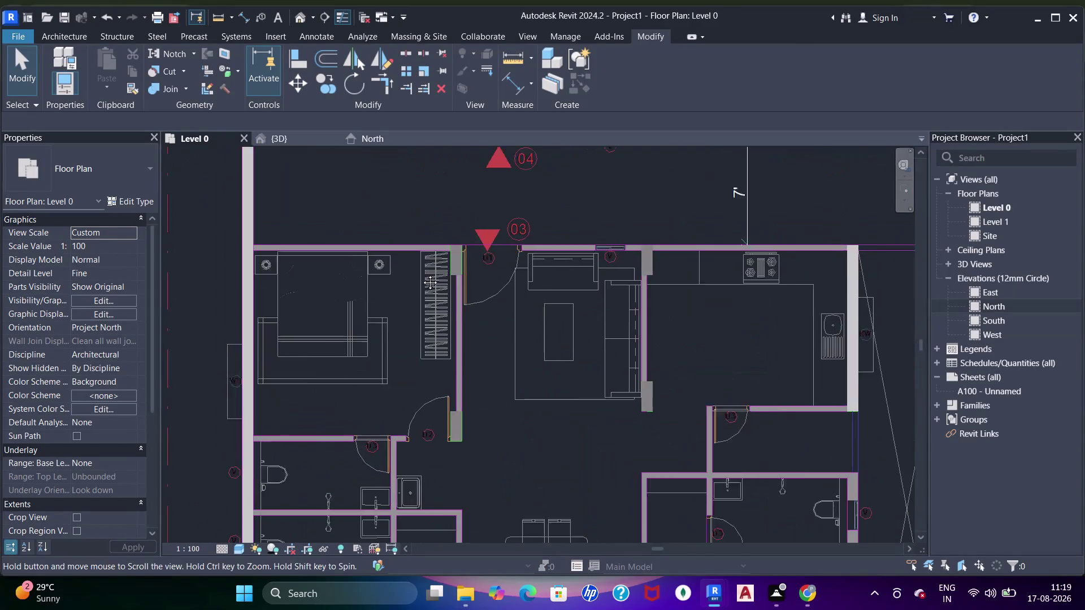
Choose to save the project now from the 'Project Not Saved Recently' reminder.
key(w)
key(a)
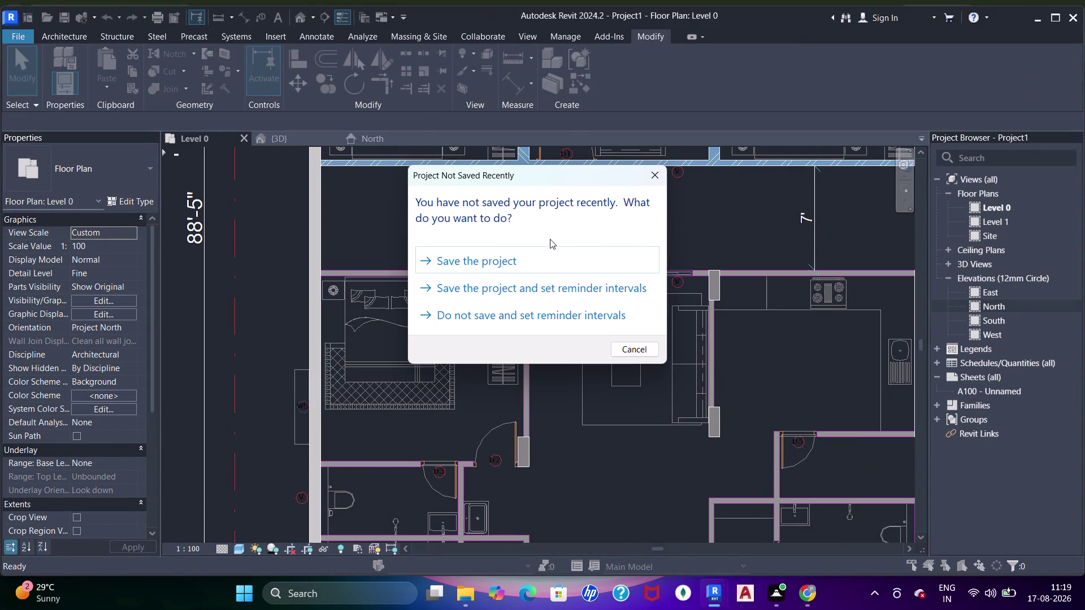
click(505, 254)
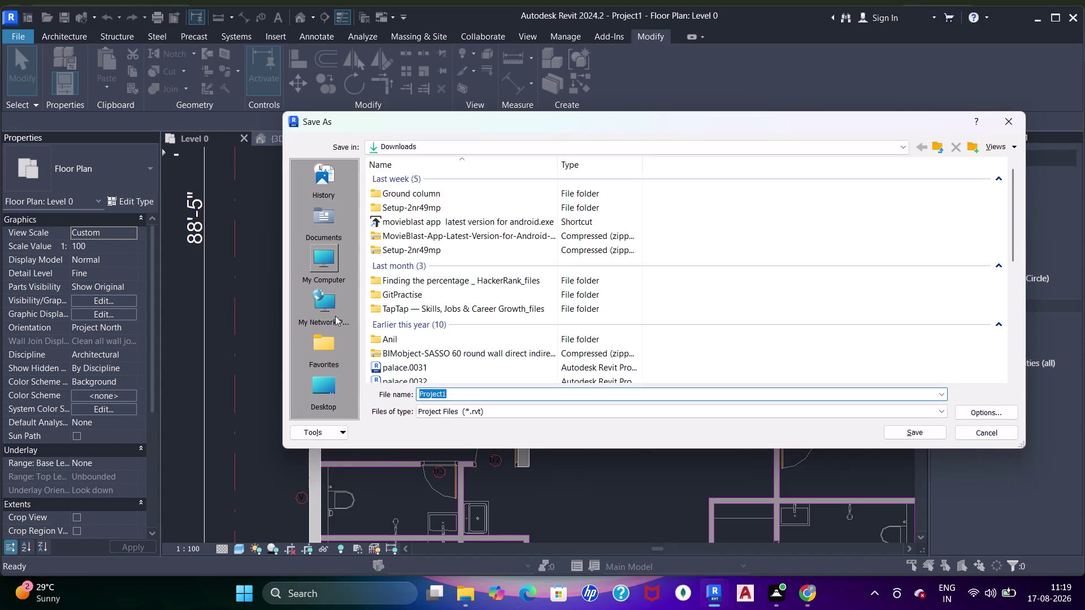
In Save As, browse from the Desktop into the personal cloud storage folder.
scroll(down, 3)
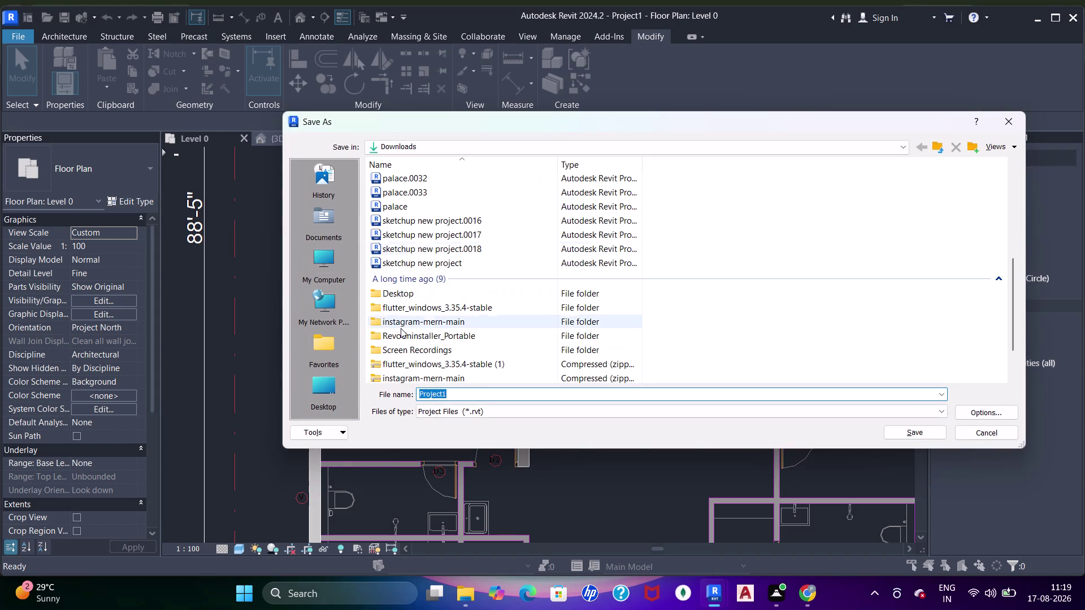
scroll(down, 3)
scroll(up, 3)
scroll(up, 3)
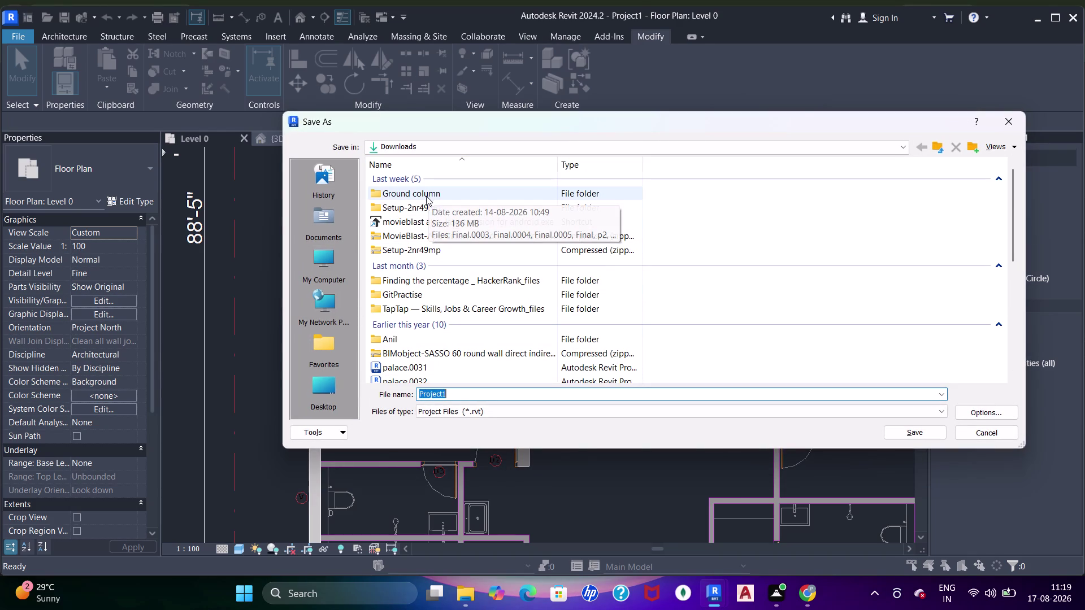
drag(326, 399, 332, 392)
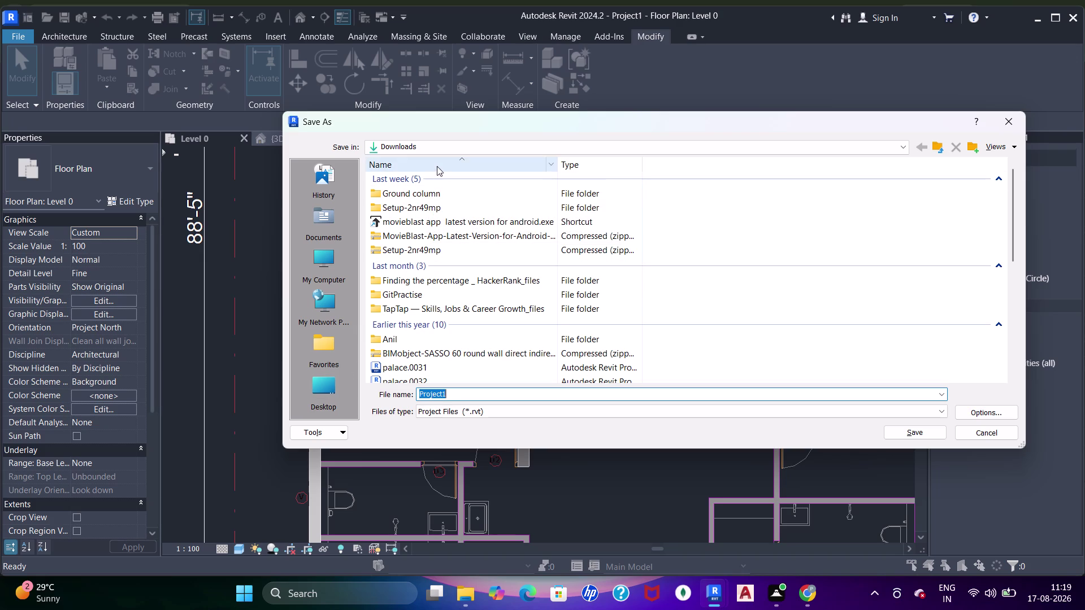
click(318, 390)
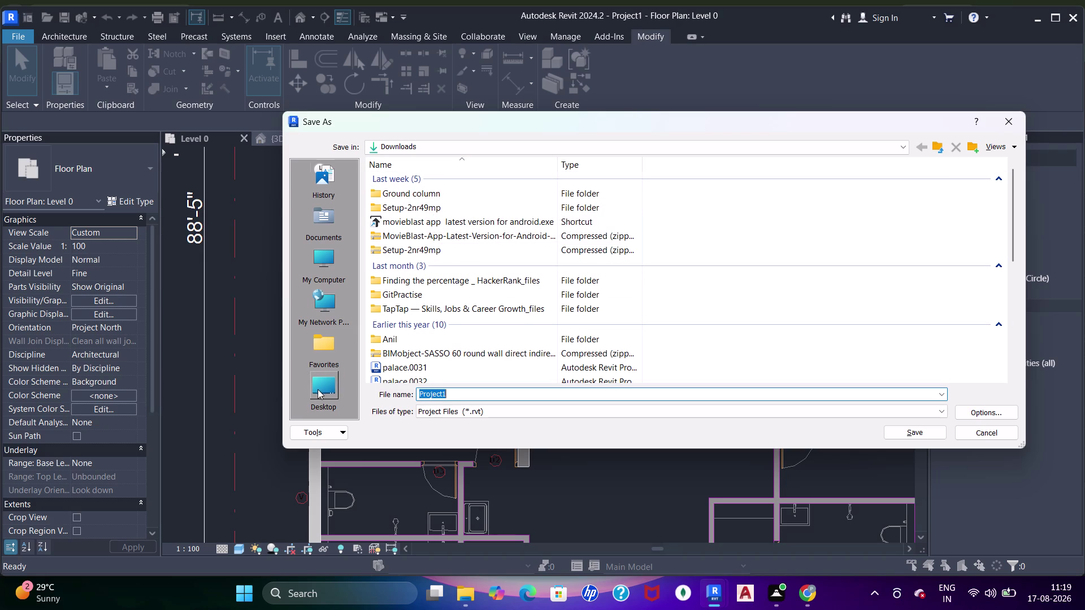
scroll(down, 3)
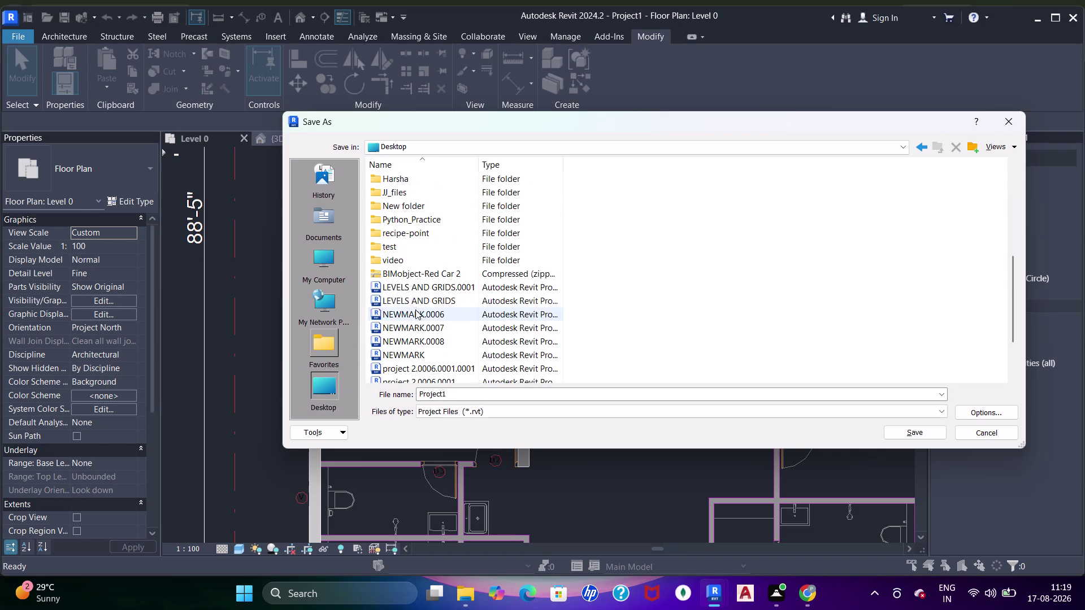
scroll(up, 3)
click(414, 219)
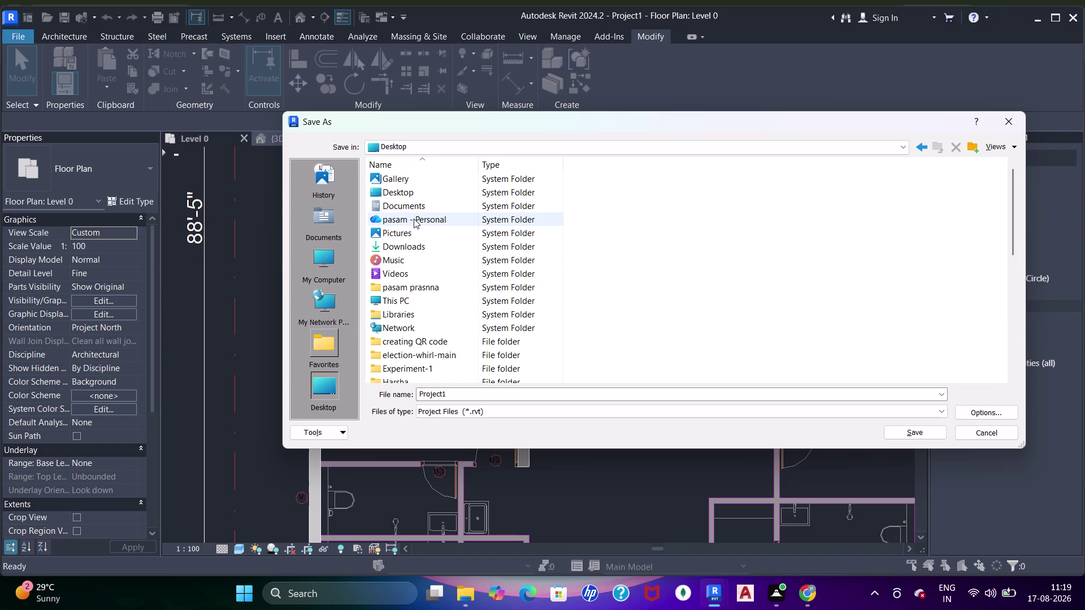
click(414, 220)
double_click(455, 221)
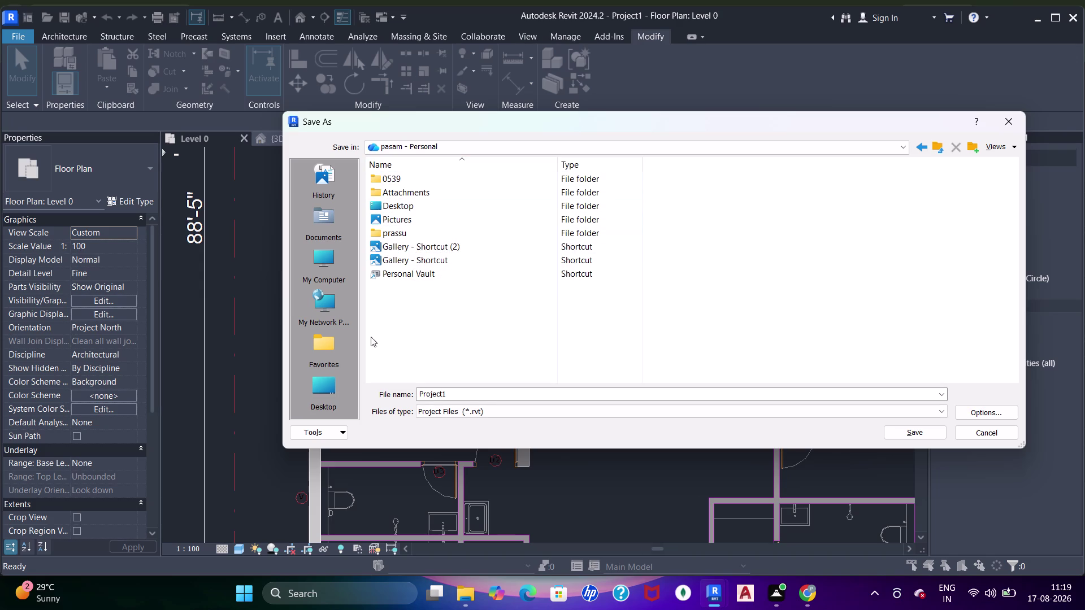
Check the Downloads and Documents folders, then return to the Desktop.
click(928, 150)
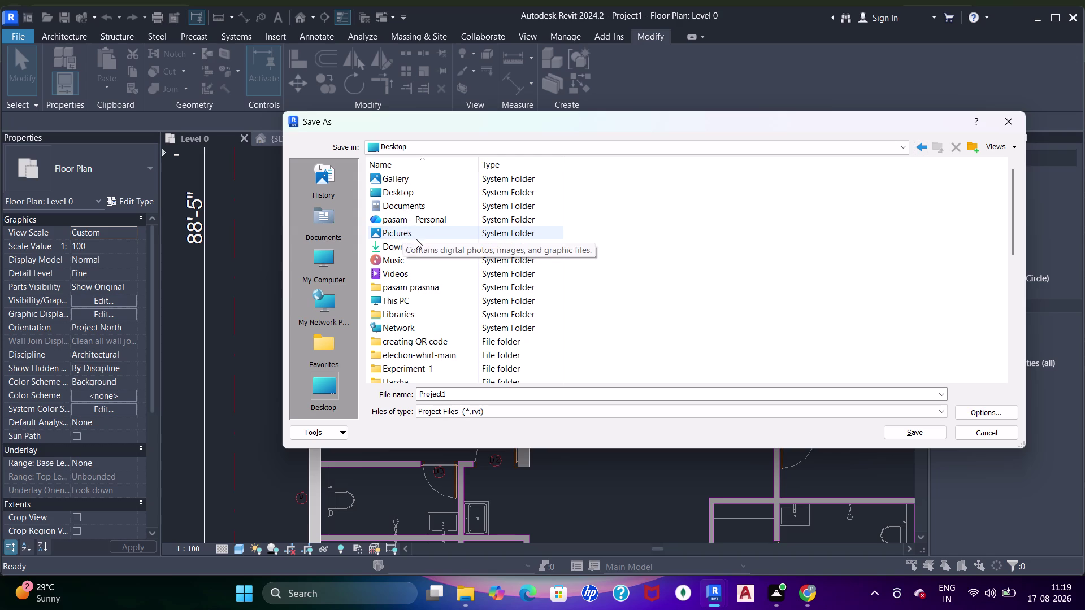
double_click(392, 250)
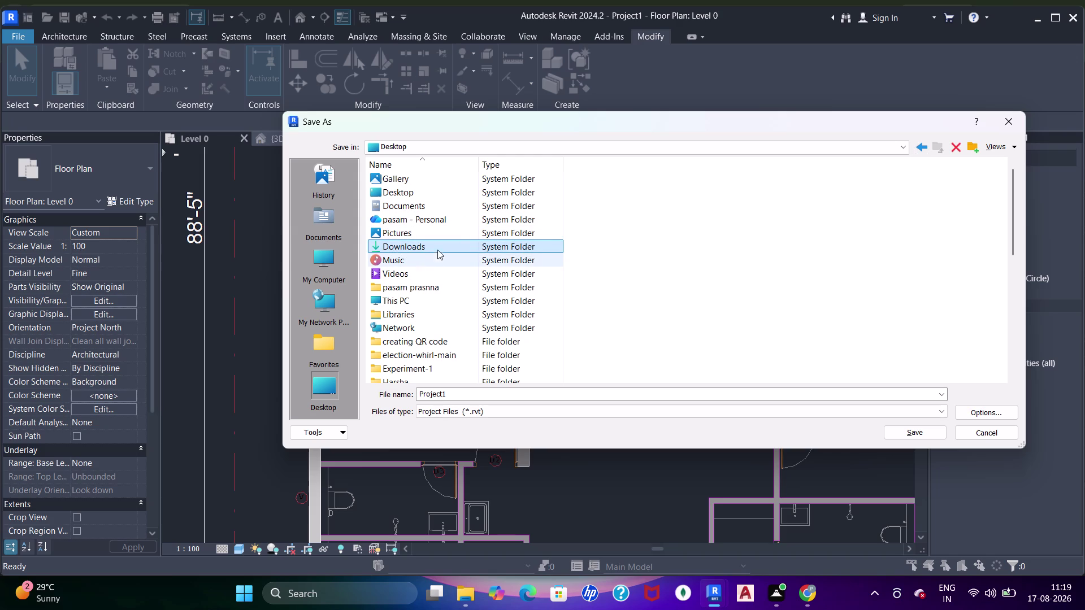
double_click(437, 247)
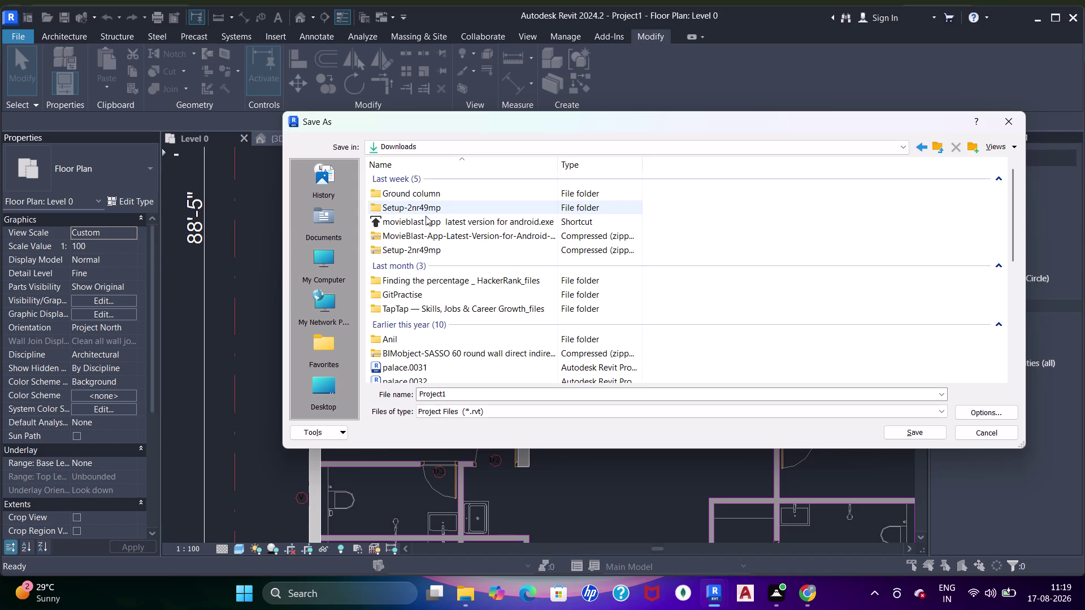
scroll(down, 3)
scroll(up, 3)
click(916, 148)
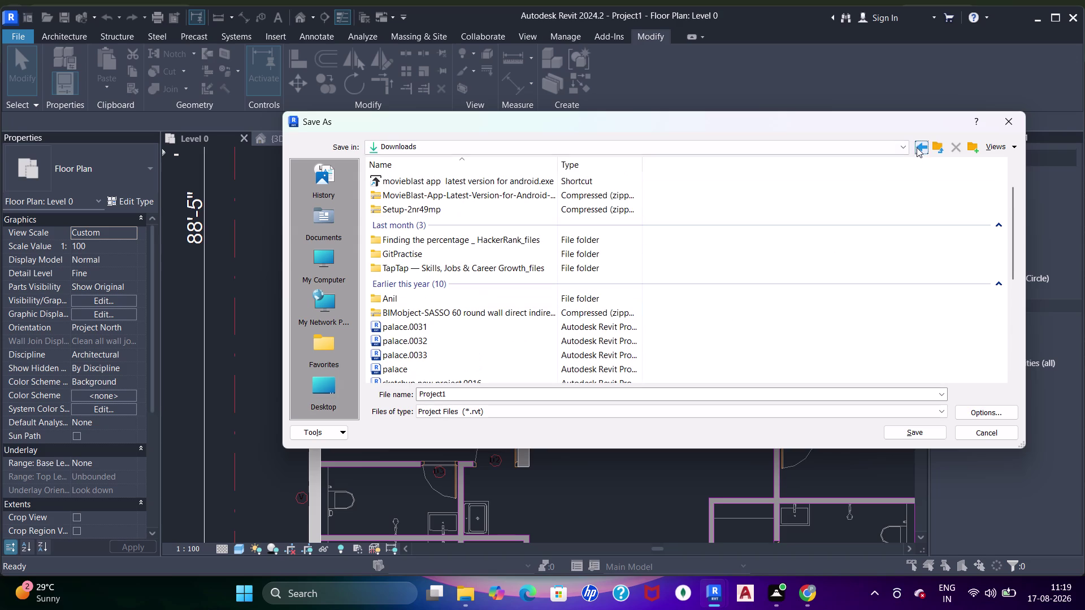
scroll(up, 3)
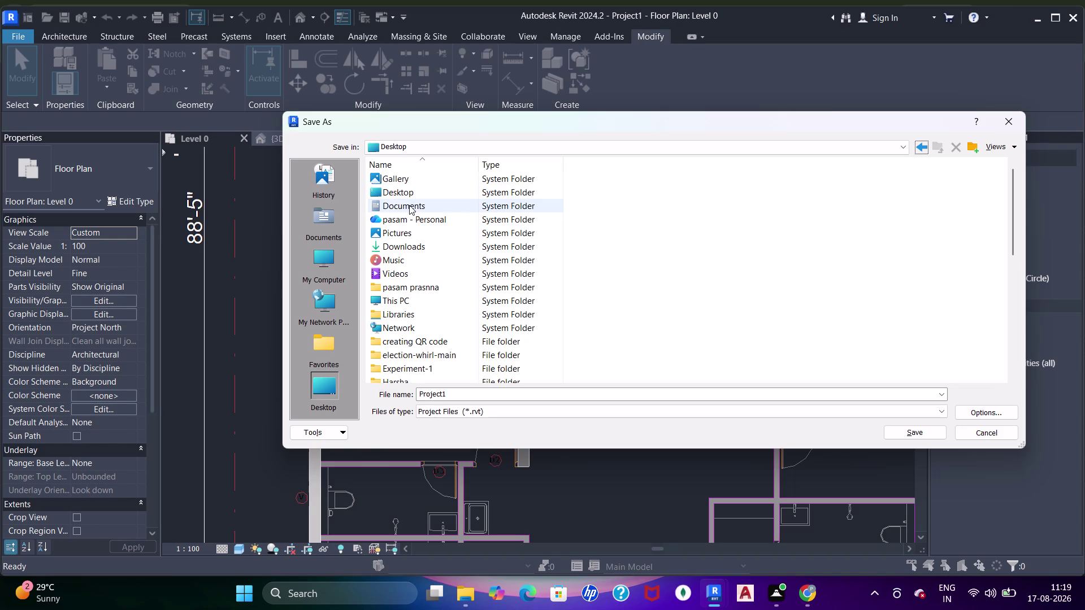
double_click(409, 206)
scroll(down, 3)
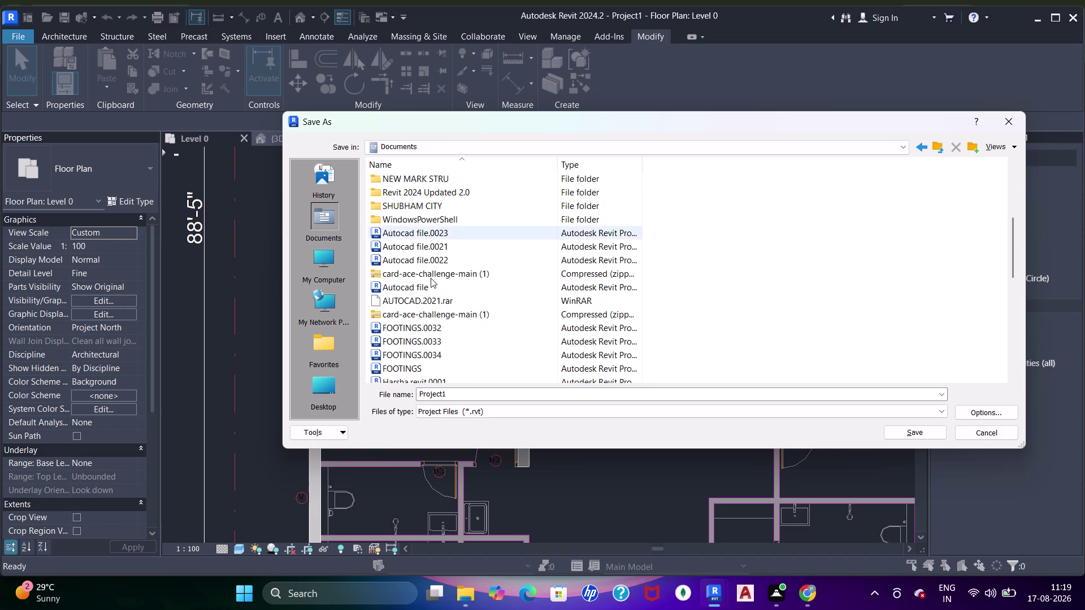
scroll(down, 3)
scroll(down, 3)
scroll(up, 3)
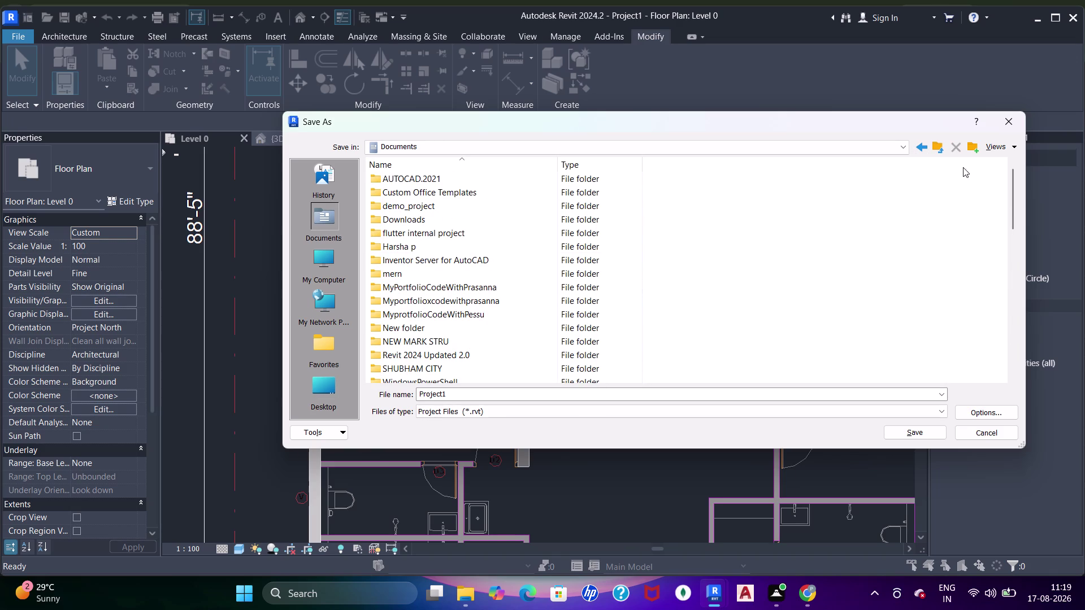
click(927, 149)
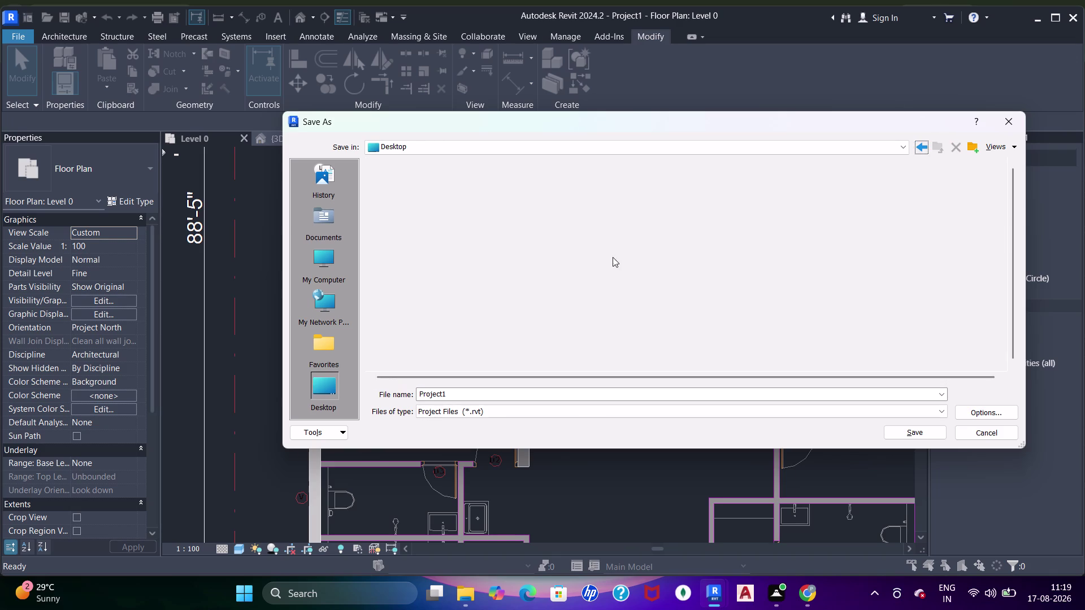
scroll(down, 3)
scroll(down, 3)
scroll(down, 3)
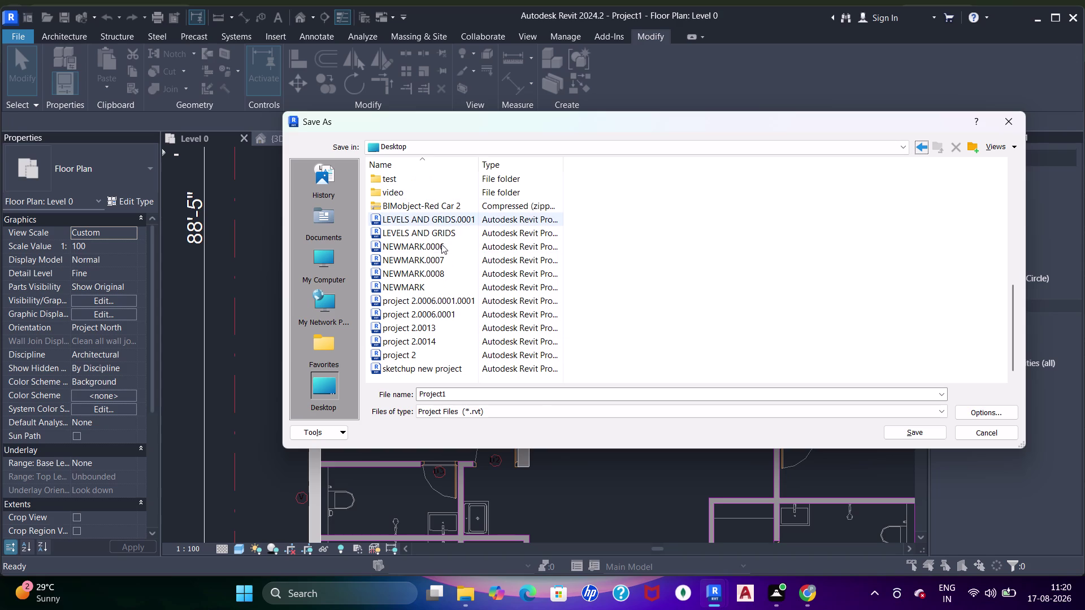
scroll(down, 3)
scroll(up, 3)
scroll(up, 3)
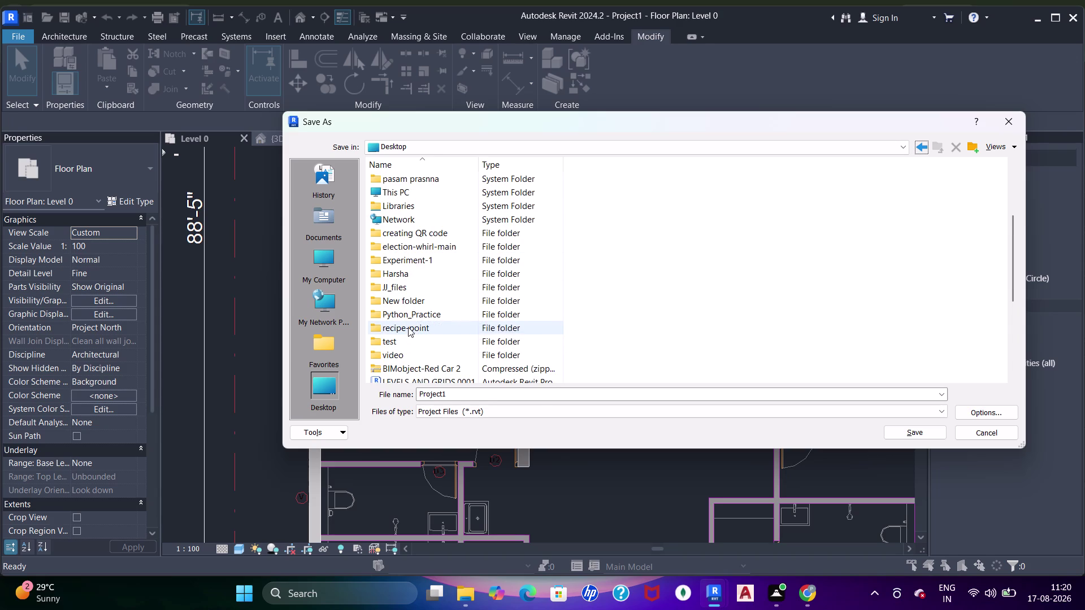
Navigate This PC > C: > Users > home > Documents to the floor projects folder.
click(410, 195)
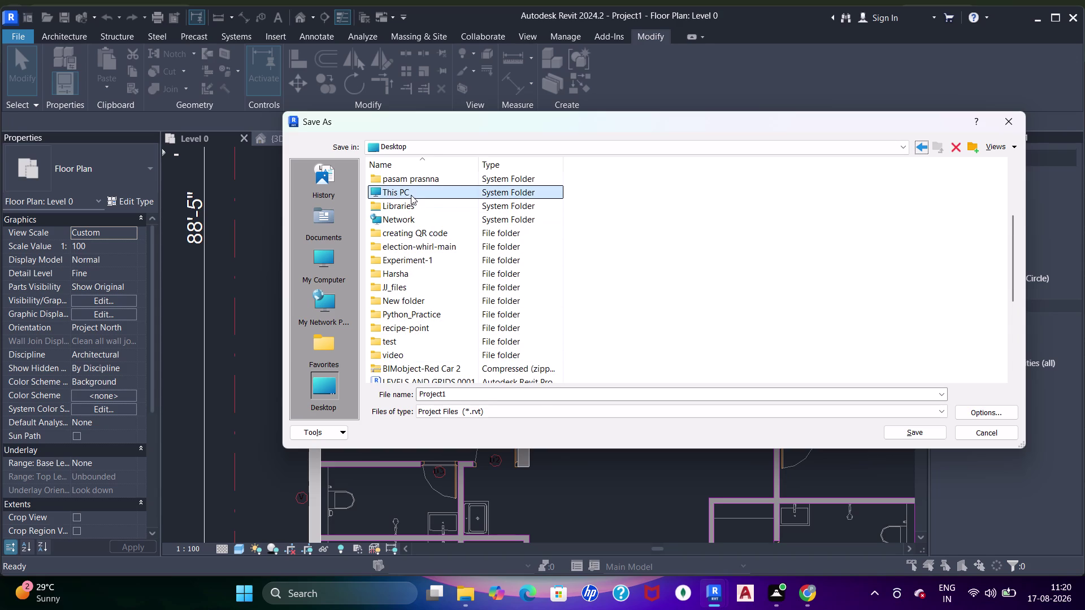
double_click(422, 197)
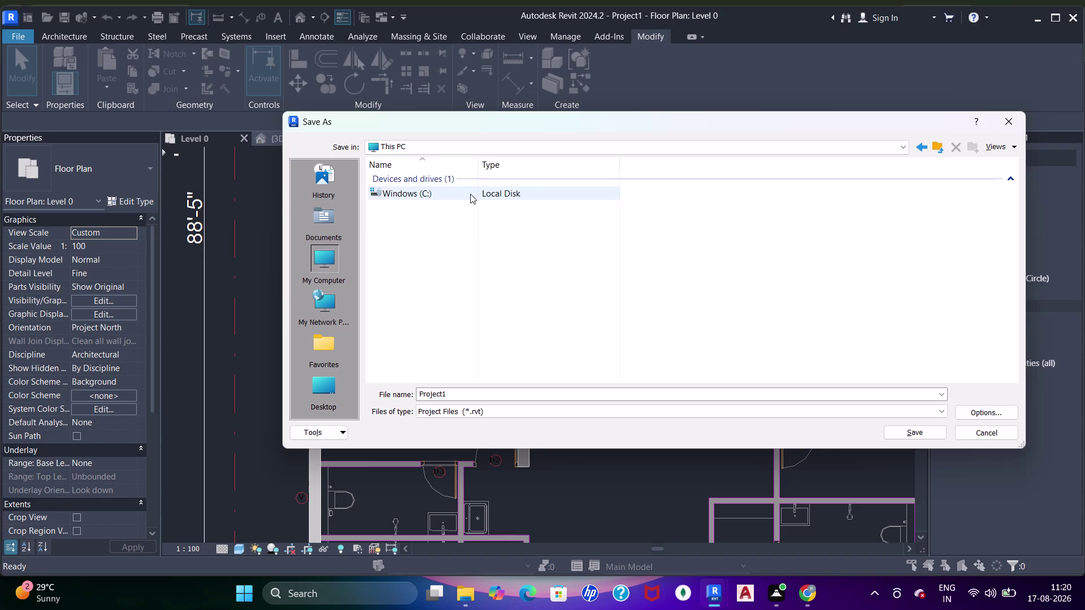
double_click(446, 195)
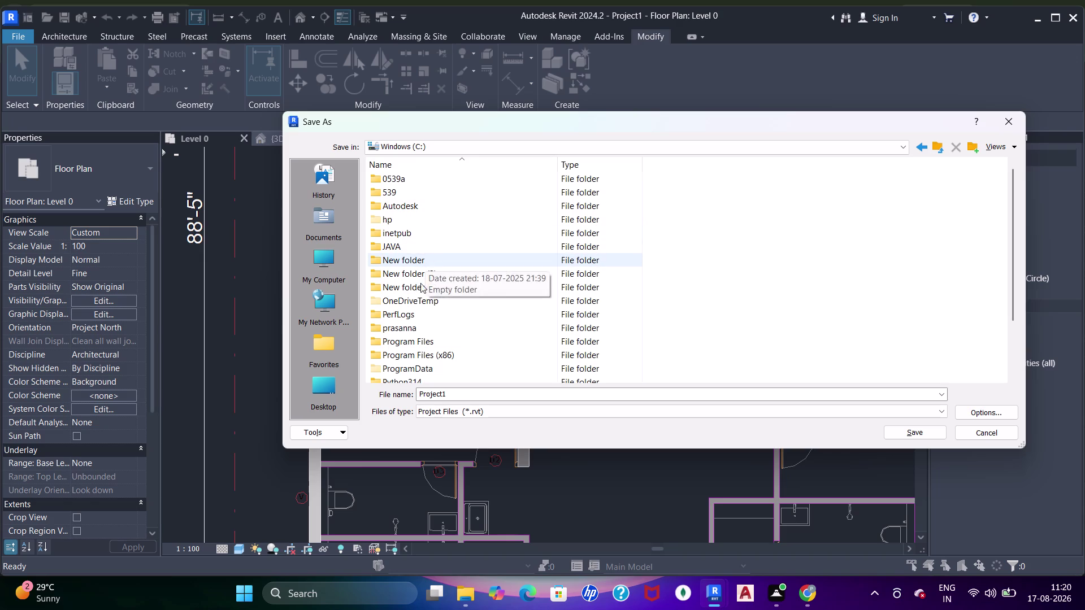
scroll(down, 3)
double_click(408, 357)
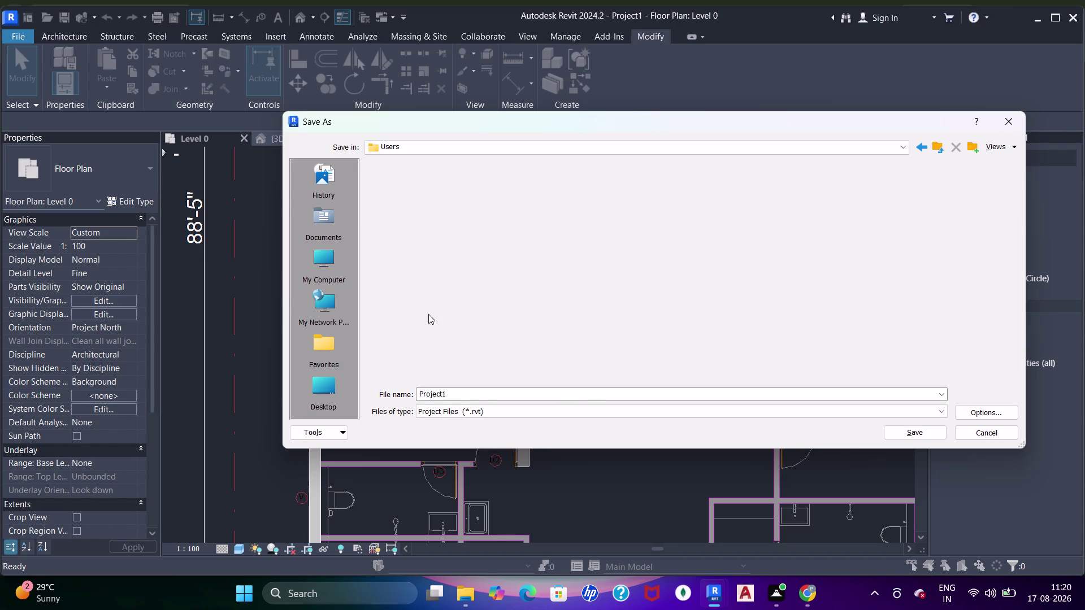
double_click(413, 195)
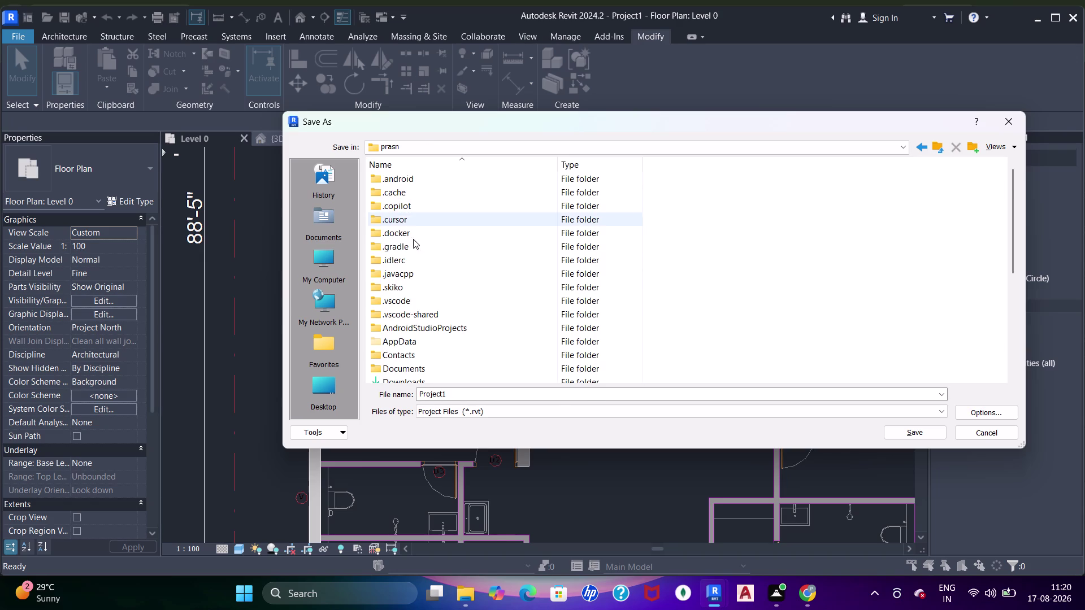
scroll(down, 3)
scroll(down, 3)
scroll(up, 3)
scroll(up, 3)
scroll(down, 3)
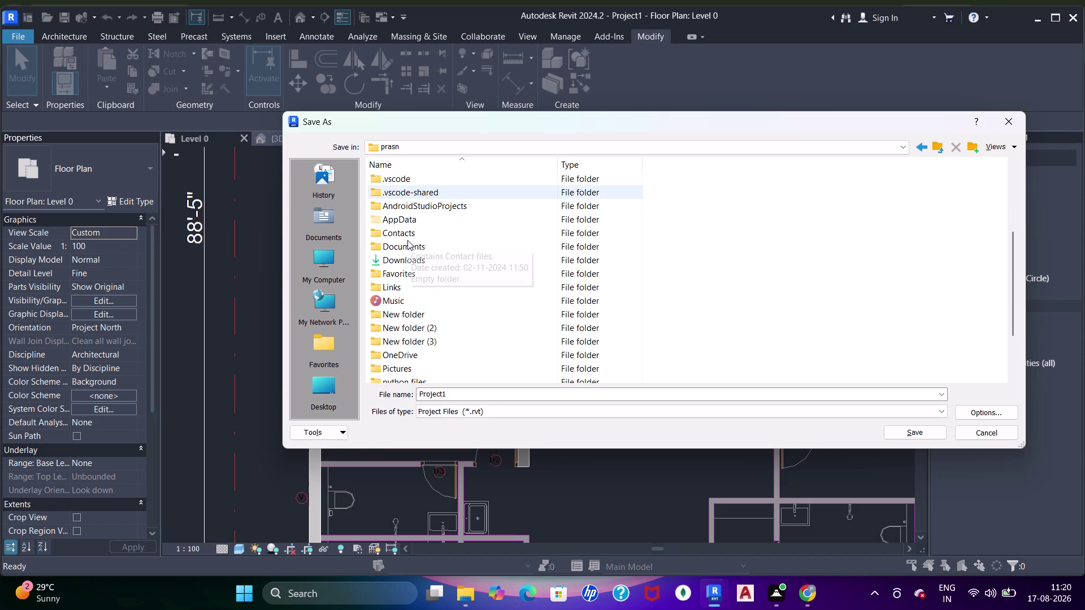
click(410, 251)
drag(411, 250, 416, 248)
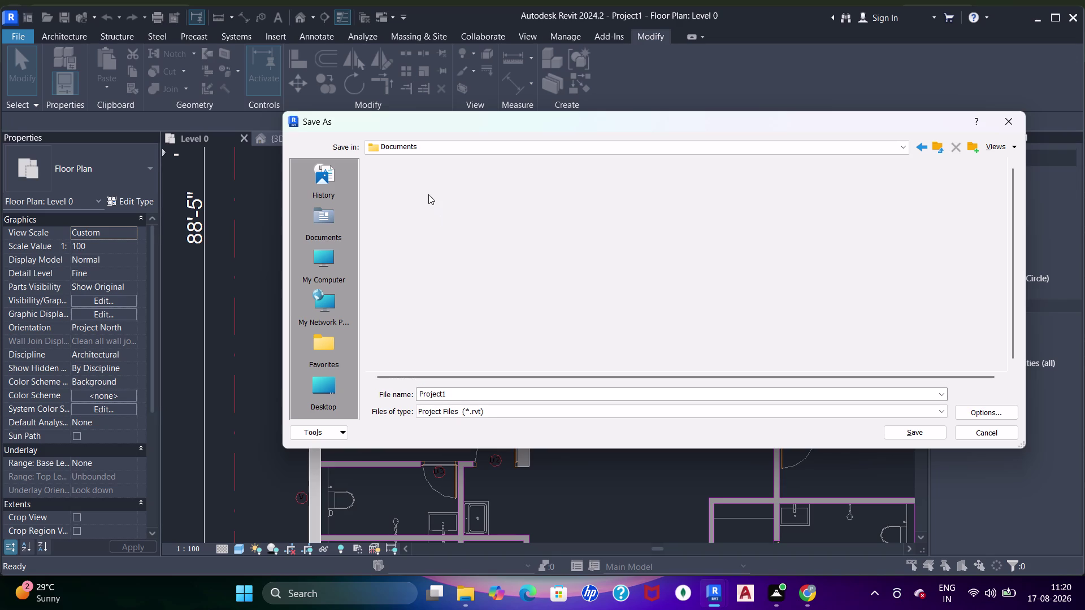
double_click(426, 181)
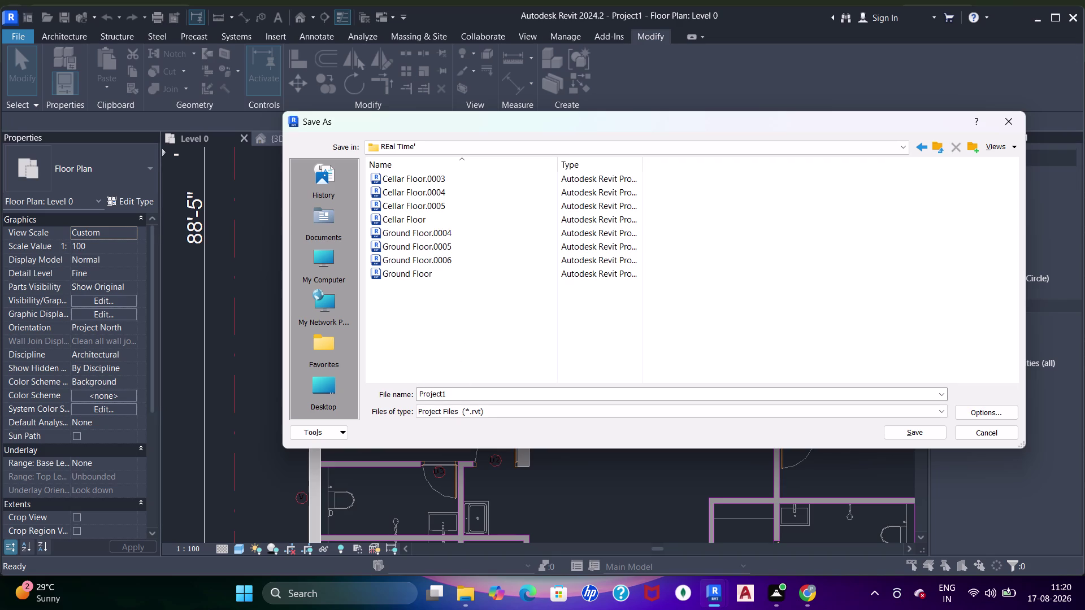
Replace the file name with TYPICAL FLOOR.
drag(454, 397, 387, 392)
text(t)
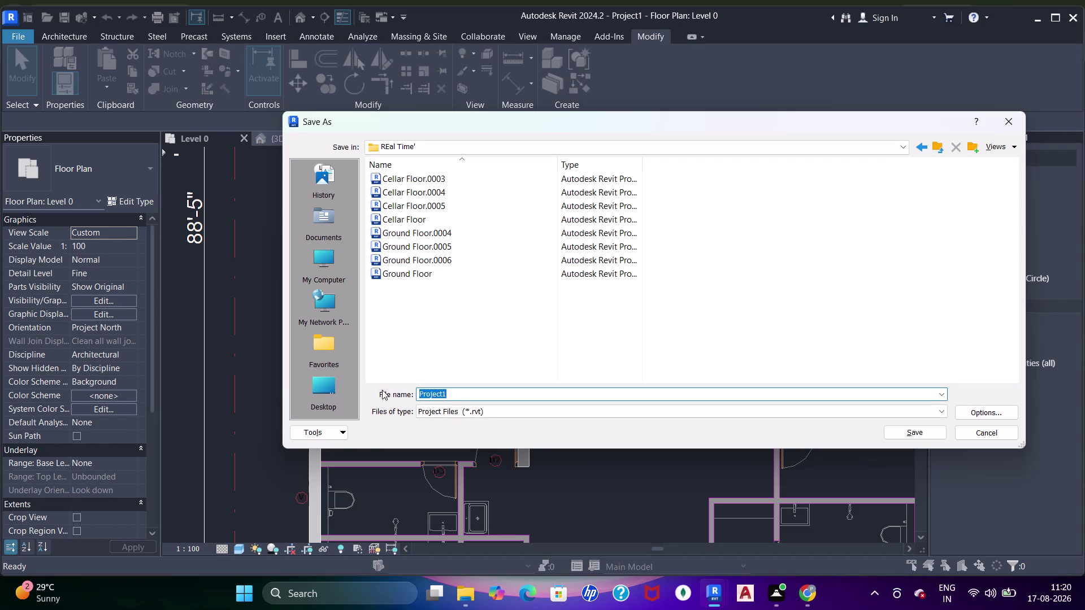
text(y)
key(BackSpace)
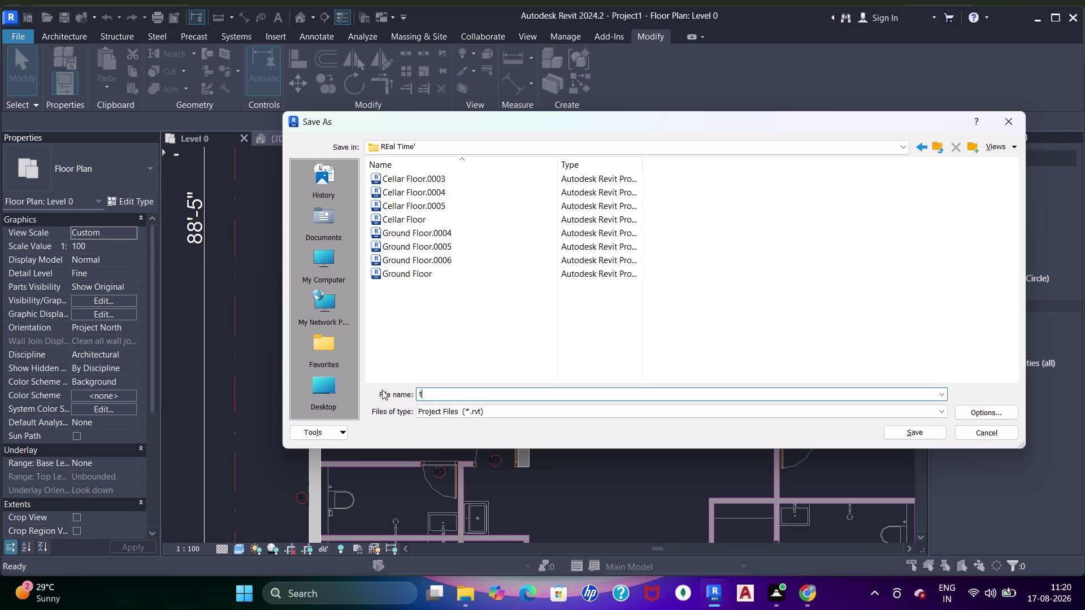
text(TYPIC)
text(ASL)
key(BackSpace)
key(BackSpace)
key(BackSpace)
text(AL)
key(space)
text(FLOOR)
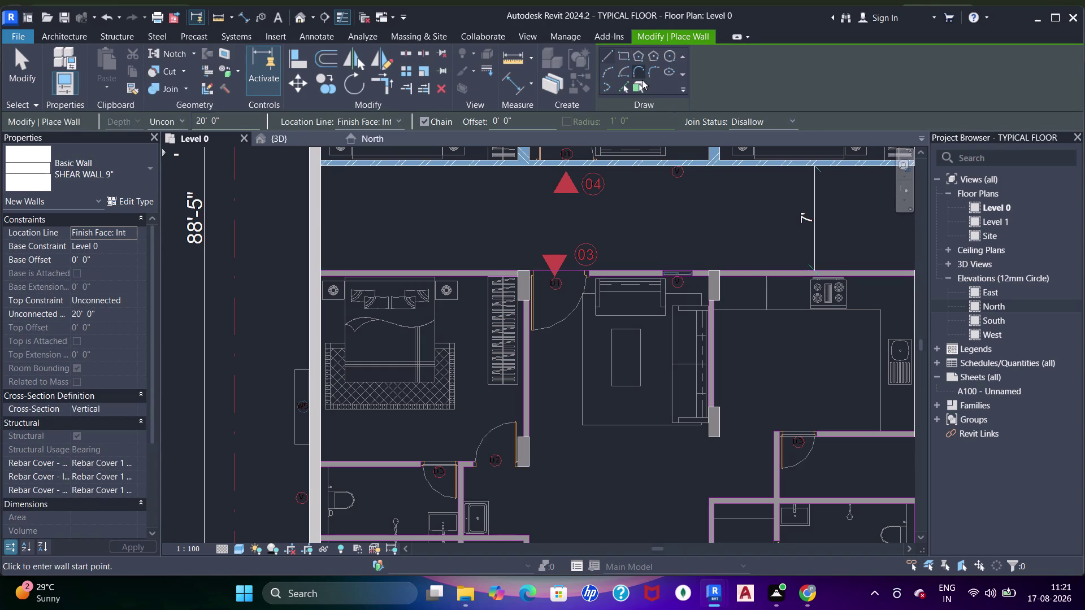
Draw a SHEAR WALL 9" along the bedroom's top edge up to the column.
click(622, 81)
scroll(up, 3)
scroll(up, 3)
middle_drag(443, 252, 465, 229)
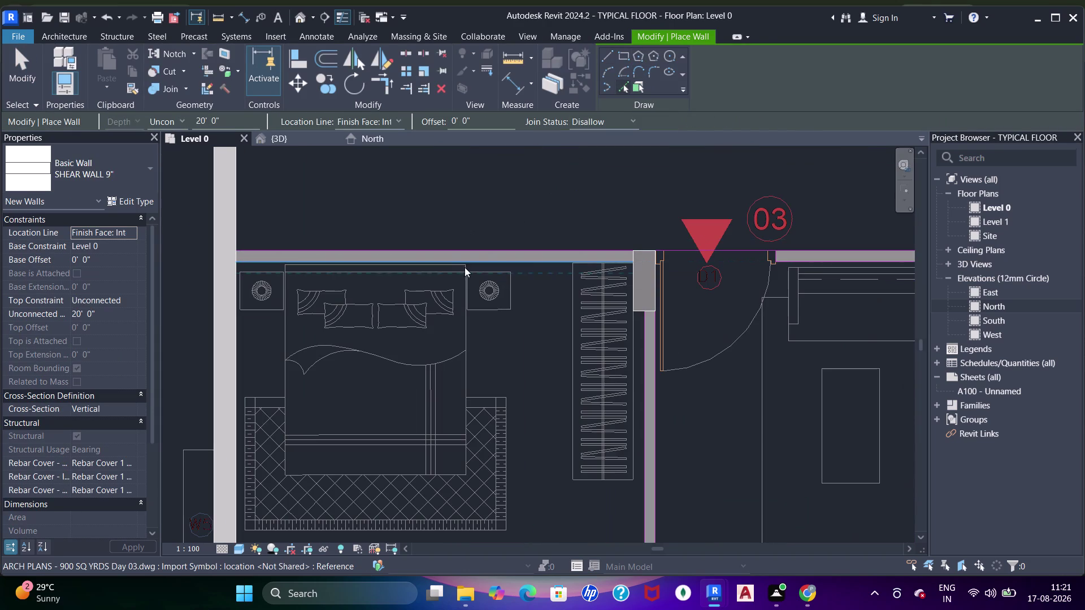
click(475, 263)
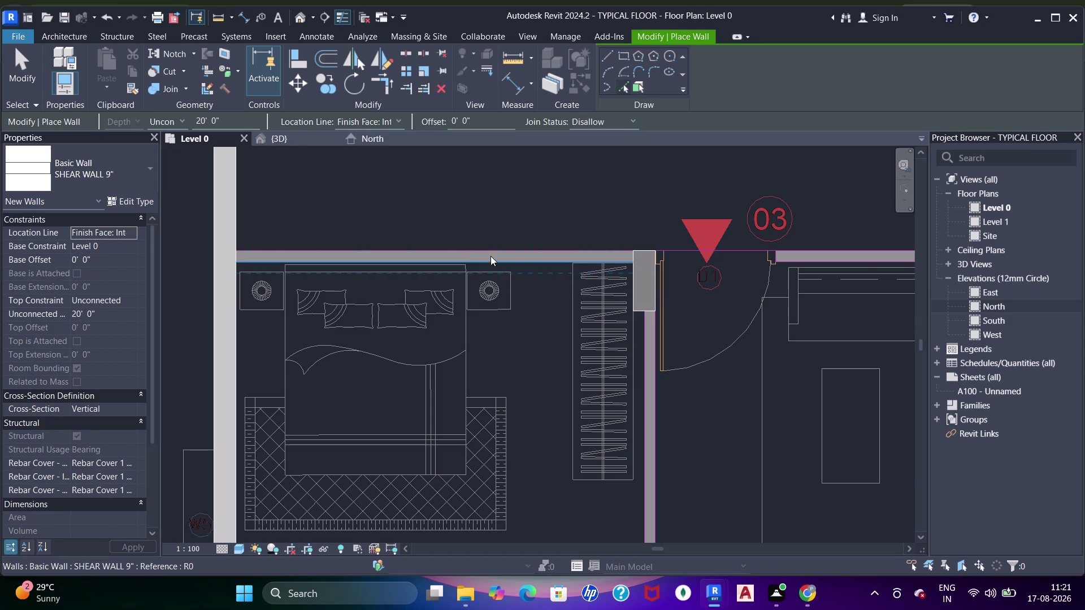
scroll(down, 3)
middle_drag(514, 271, 508, 192)
scroll(up, 3)
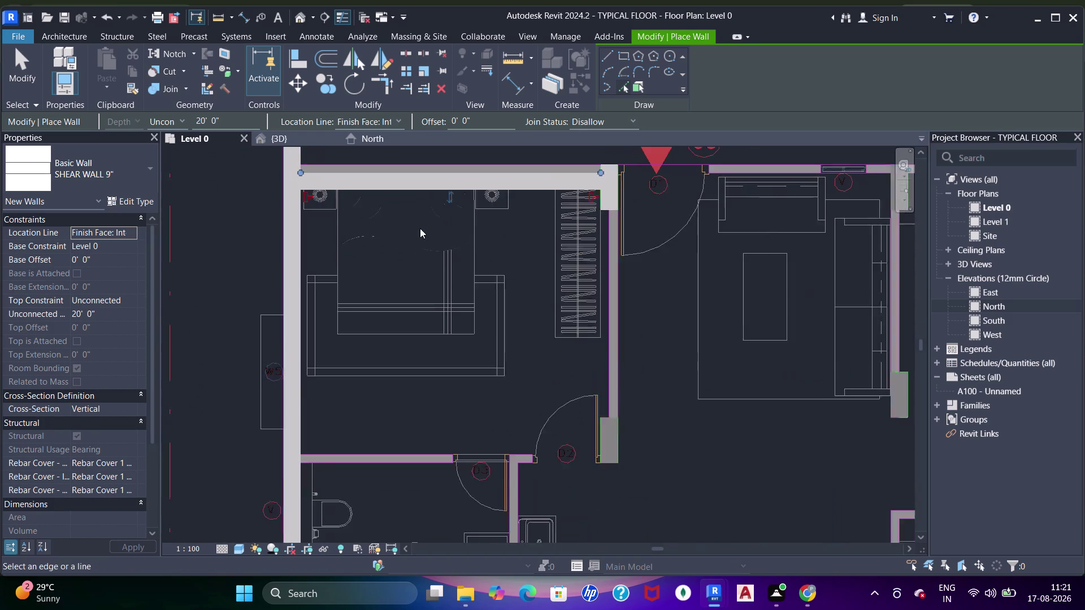
middle_drag(426, 235, 480, 302)
key(Escape)
key(Escape)
key(Escape)
key(Escape)
key(Escape)
Select the new bedroom wall, clear the selection, and restart wall drawing.
click(466, 251)
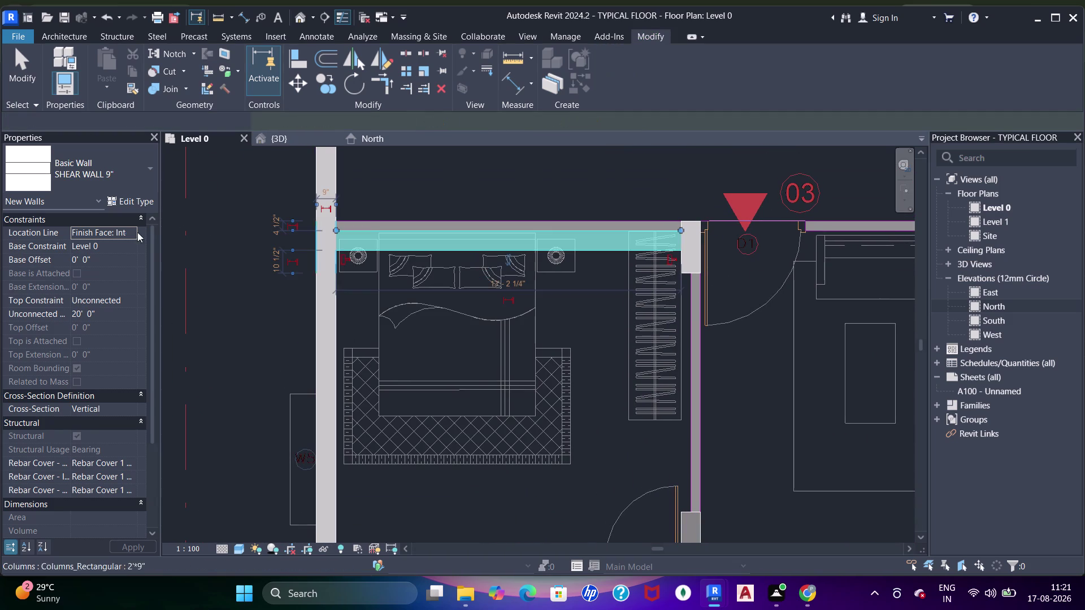
click(109, 179)
scroll(up, 3)
drag(77, 248, 81, 242)
middle_drag(604, 254, 606, 259)
key(Escape)
key(Escape)
key(Escape)
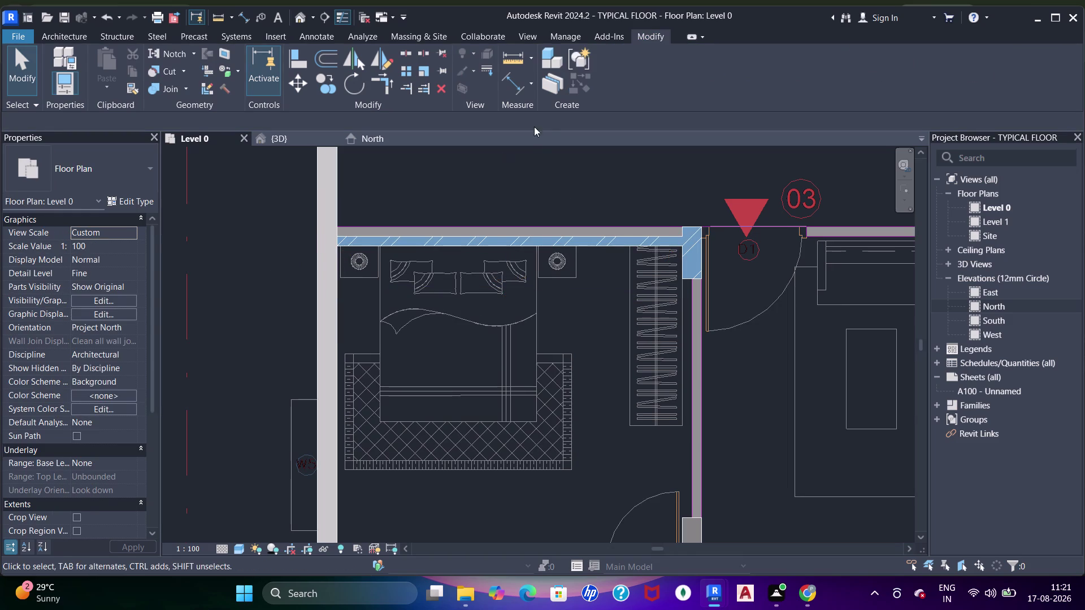
key(w)
key(a)
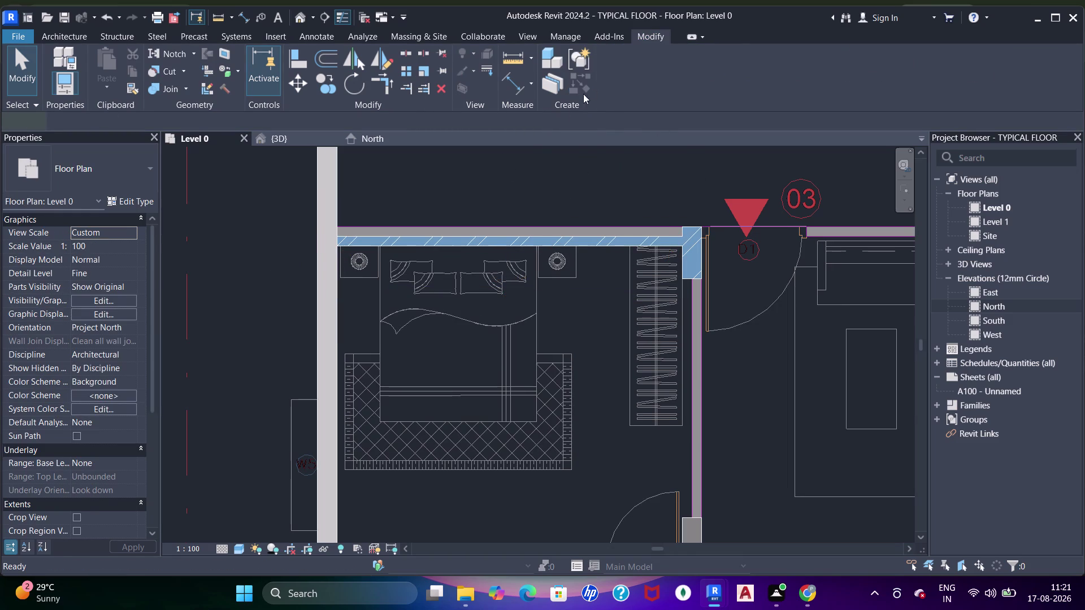
click(623, 86)
Switch the wall type to brick wall 4.5".
middle_drag(759, 367, 738, 287)
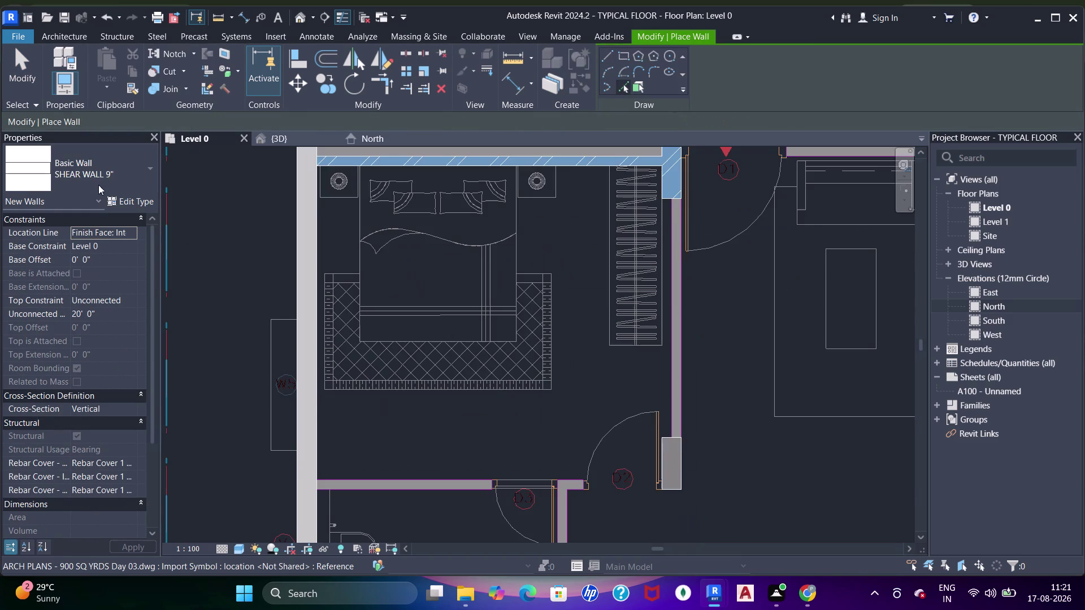
click(94, 179)
scroll(up, 3)
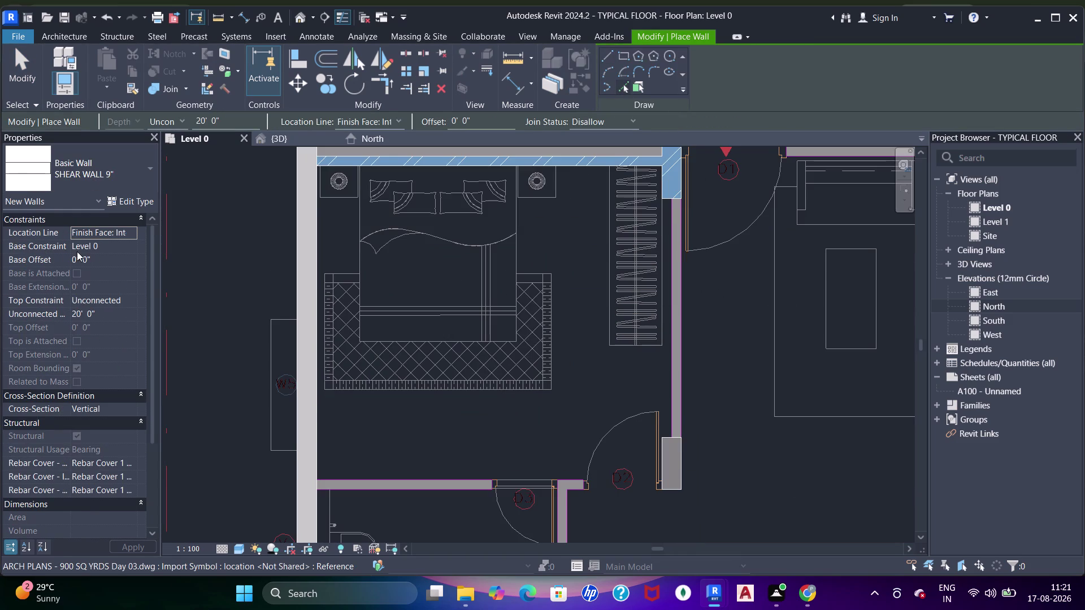
click(88, 176)
scroll(up, 3)
click(75, 244)
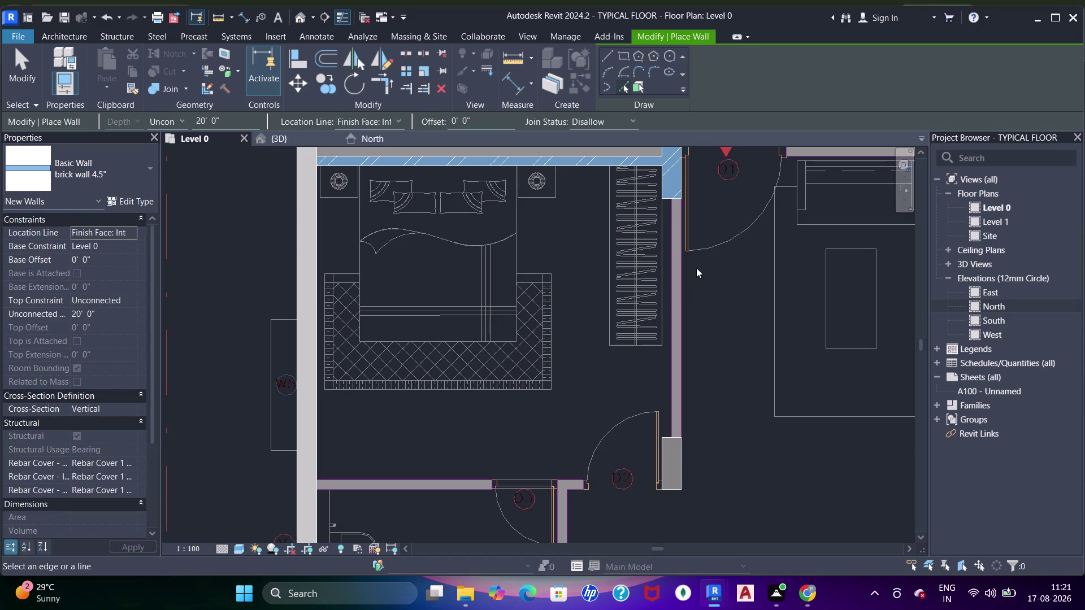
Draw 4.5-inch brick walls around the bathrooms, including the divider and bottom wall.
click(674, 269)
scroll(down, 3)
middle_drag(690, 337, 682, 239)
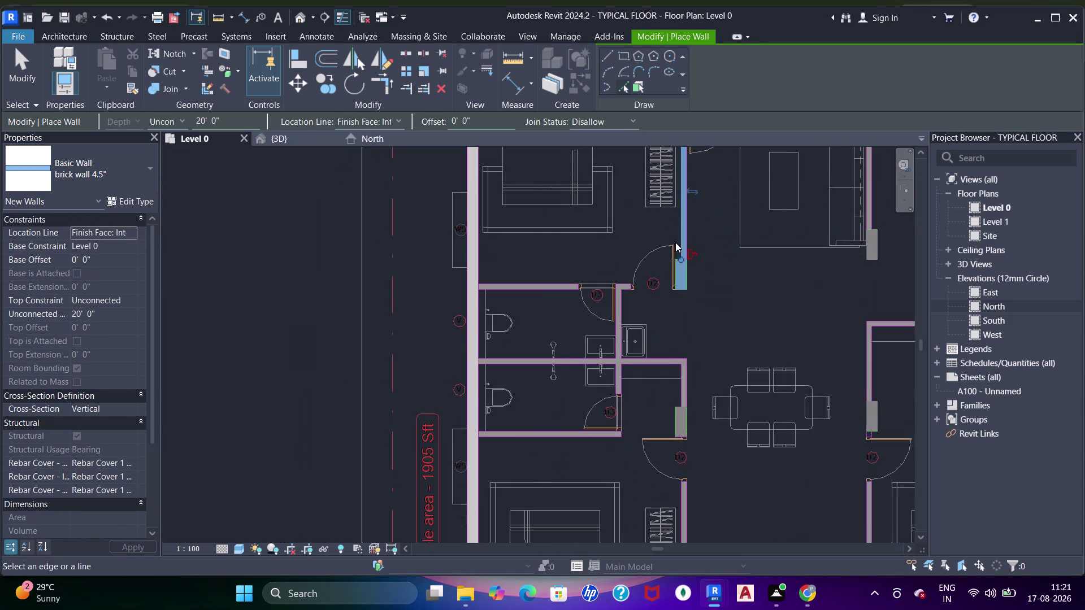
scroll(up, 3)
click(538, 274)
middle_drag(565, 335, 566, 272)
scroll(up, 3)
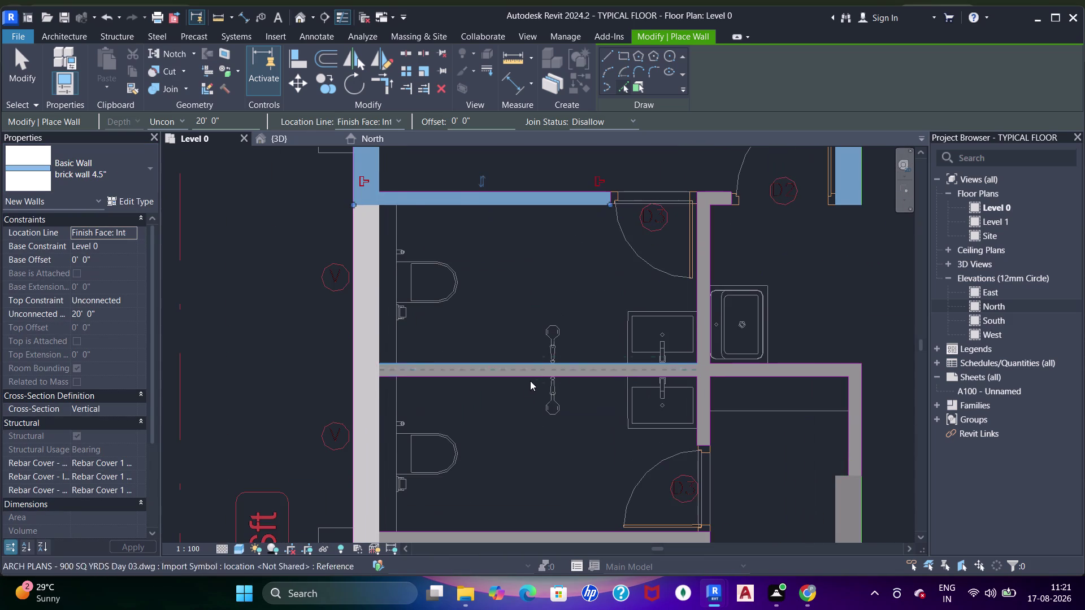
drag(525, 372, 530, 367)
middle_drag(577, 327, 576, 351)
click(703, 330)
middle_drag(760, 379, 752, 359)
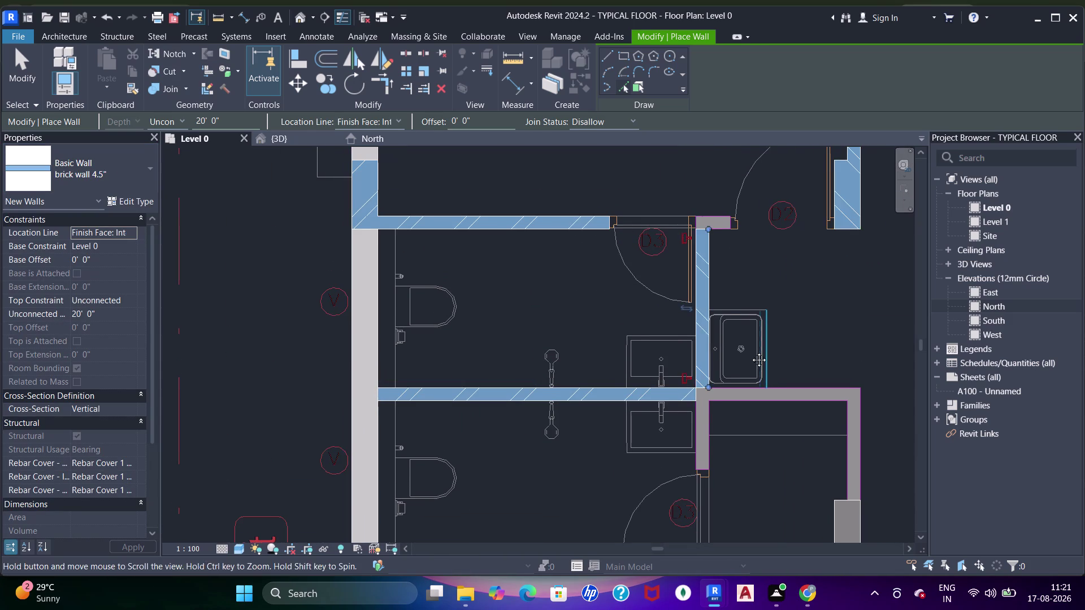
middle_drag(752, 360, 753, 275)
click(783, 302)
click(621, 465)
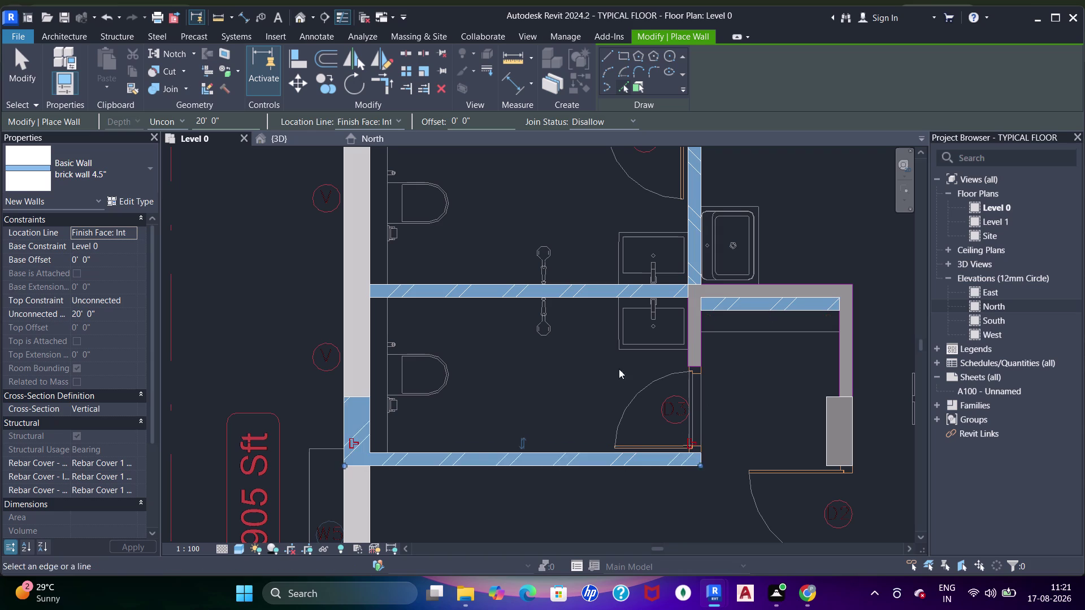
middle_drag(608, 352, 630, 353)
Extend the lower bathroom's bottom wall to the outer wall.
key(Escape)
key(Escape)
key(Escape)
click(488, 462)
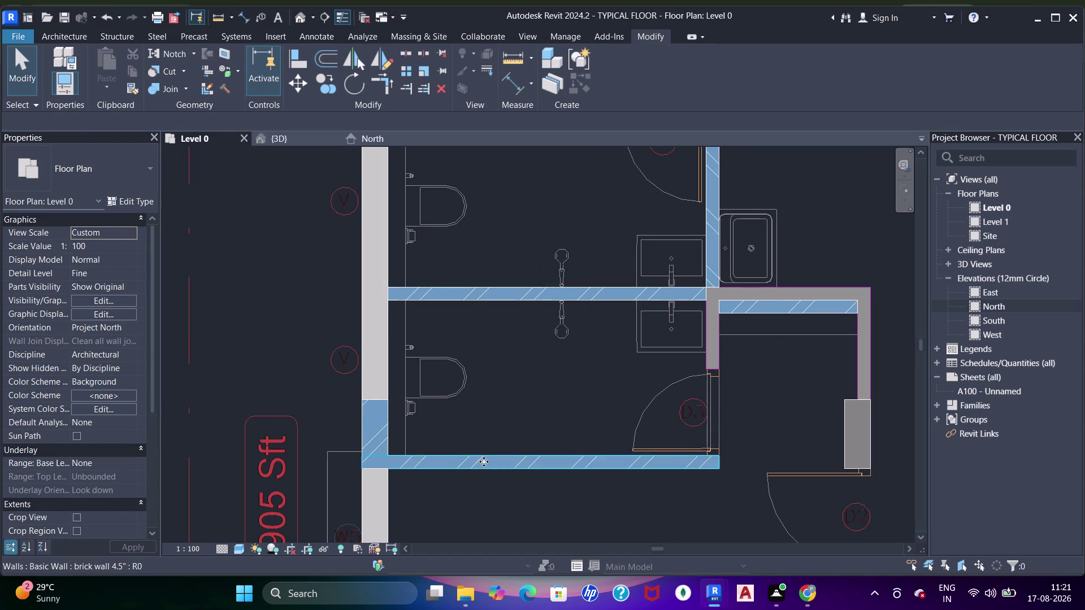
drag(368, 464, 409, 463)
scroll(up, 3)
middle_drag(401, 470, 448, 426)
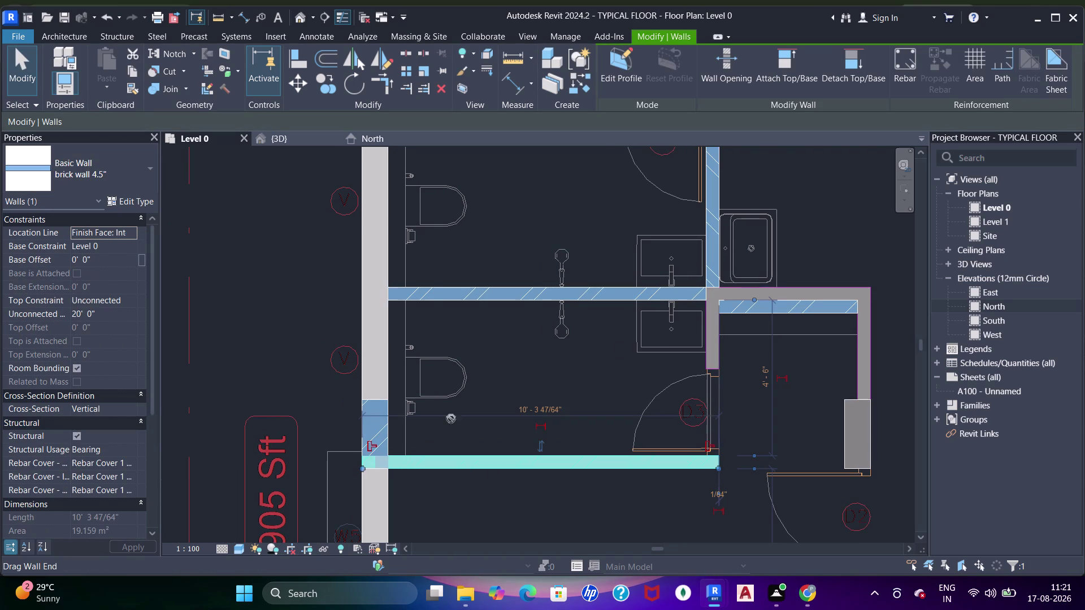
scroll(up, 3)
middle_drag(415, 449, 425, 415)
click(824, 555)
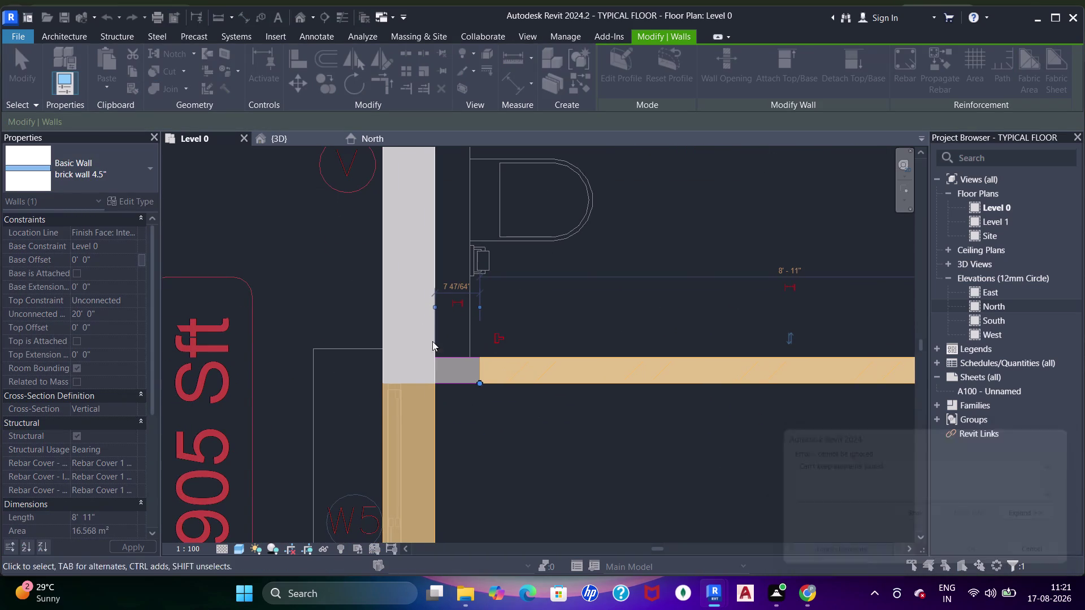
key(Escape)
key(Escape)
Align the bottom bathroom wall to the outer wall face with AL.
key(a)
key(a)
key(a)
click(434, 419)
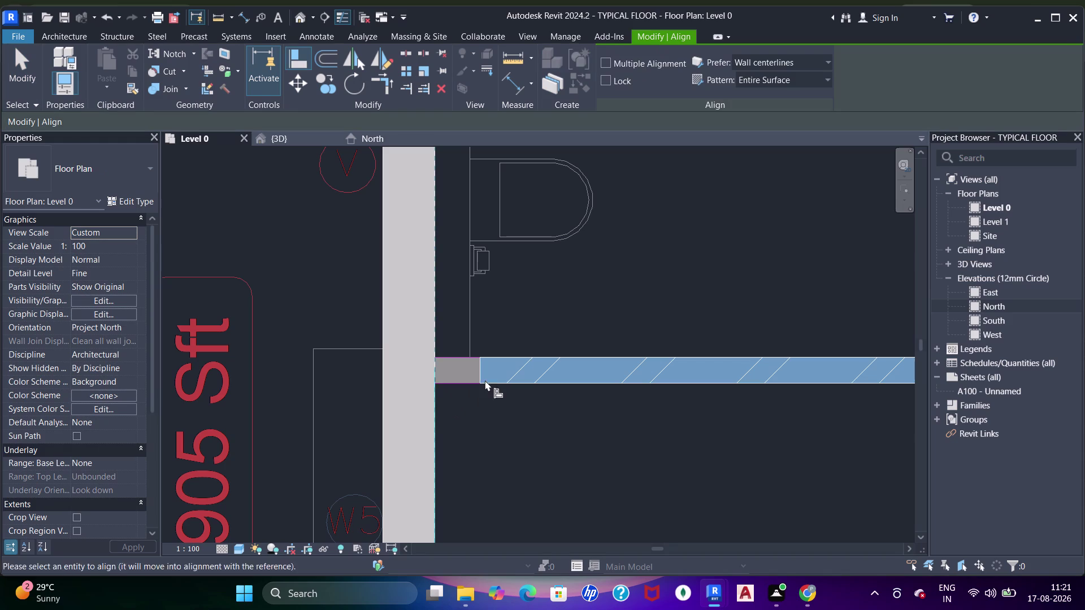
click(482, 376)
scroll(down, 3)
middle_drag(590, 371, 436, 369)
key(Escape)
key(Escape)
middle_drag(749, 394, 725, 475)
middle_drag(663, 334, 663, 351)
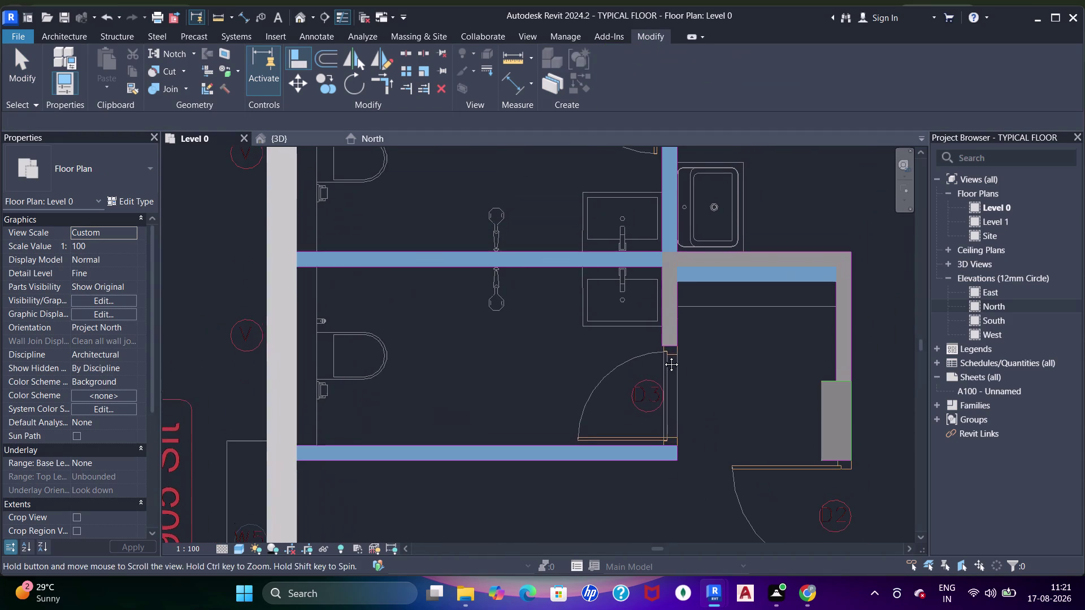
middle_drag(663, 350, 664, 355)
Align another bathroom wall to a picked reference, then end Align.
key(Escape)
key(Escape)
key(a)
key(a)
key(a)
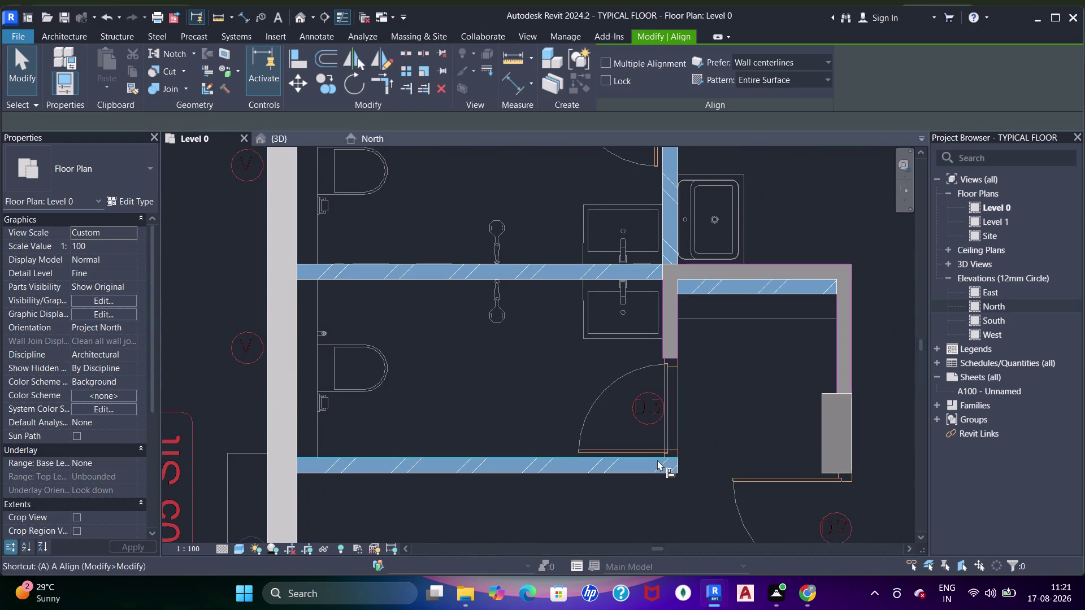
drag(656, 459, 665, 449)
click(667, 267)
key(Escape)
key(Escape)
key(Escape)
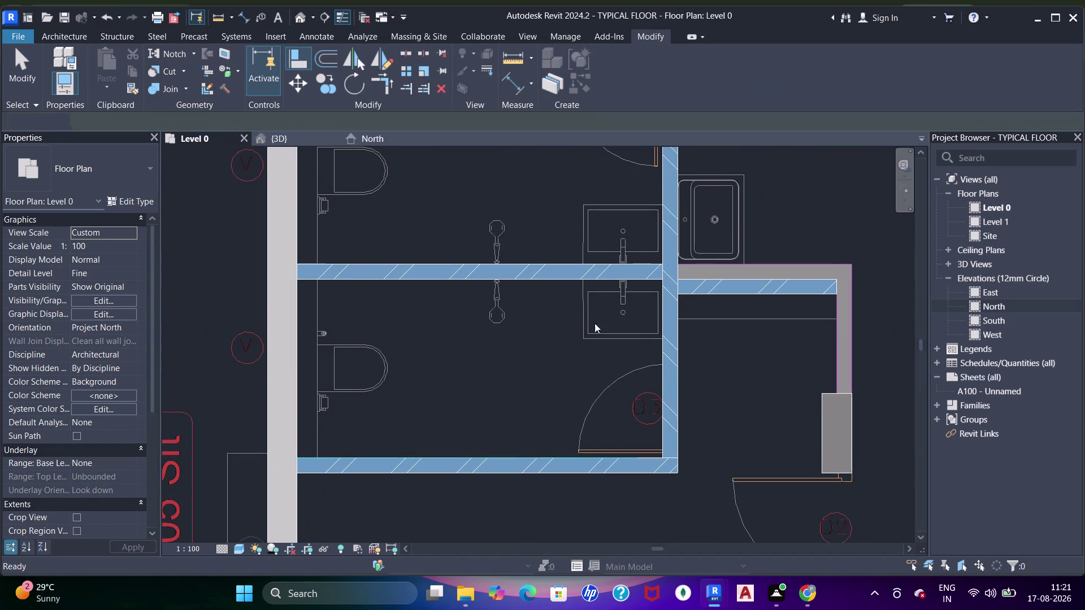
Select a wall near the bathrooms and flip it with Space.
middle_drag(597, 333, 600, 355)
scroll(up, 3)
key(Escape)
key(Escape)
click(745, 308)
key(space)
middle_drag(694, 388, 663, 370)
key(Escape)
key(Escape)
Try aligning a bathroom wall to the CAD line, then undo it.
key(a)
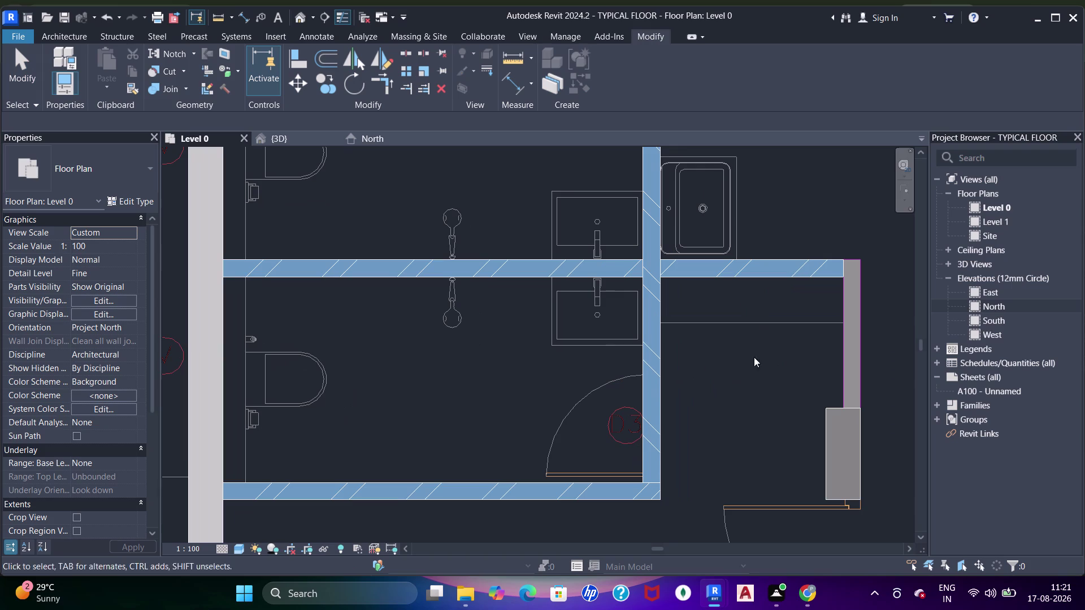
key(a)
key(a)
click(856, 273)
click(844, 268)
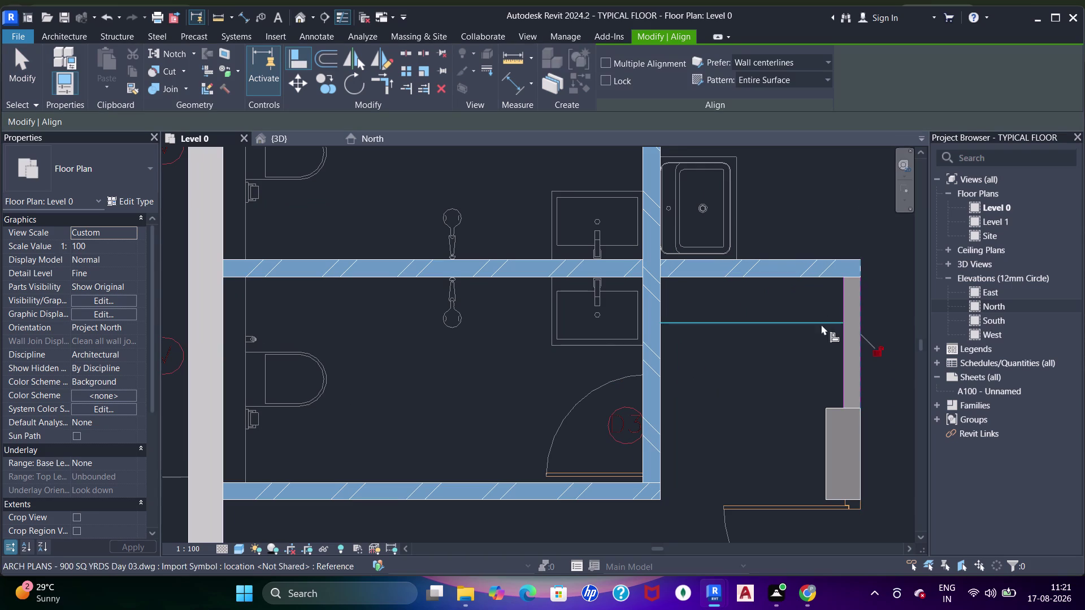
key(ctrl+z)
middle_drag(567, 303, 576, 309)
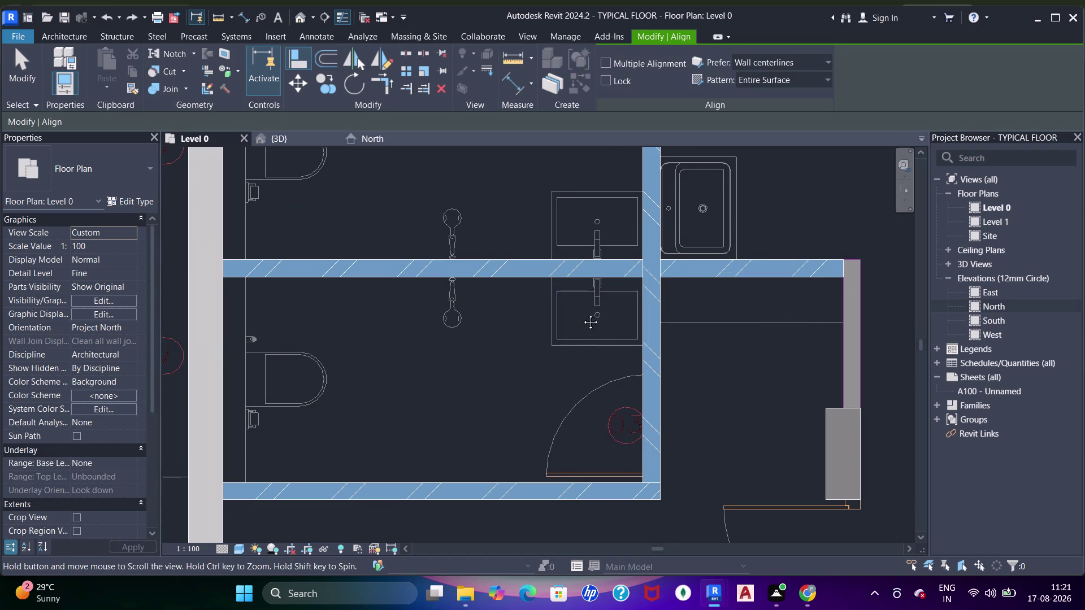
middle_drag(576, 309, 594, 398)
Join the vertical wall's geometry with the bathroom walls.
key(Escape)
key(Escape)
key(j)
key(j)
key(j)
drag(655, 364, 659, 356)
click(678, 338)
click(685, 376)
click(701, 368)
scroll(down, 3)
scroll(down, 3)
click(692, 383)
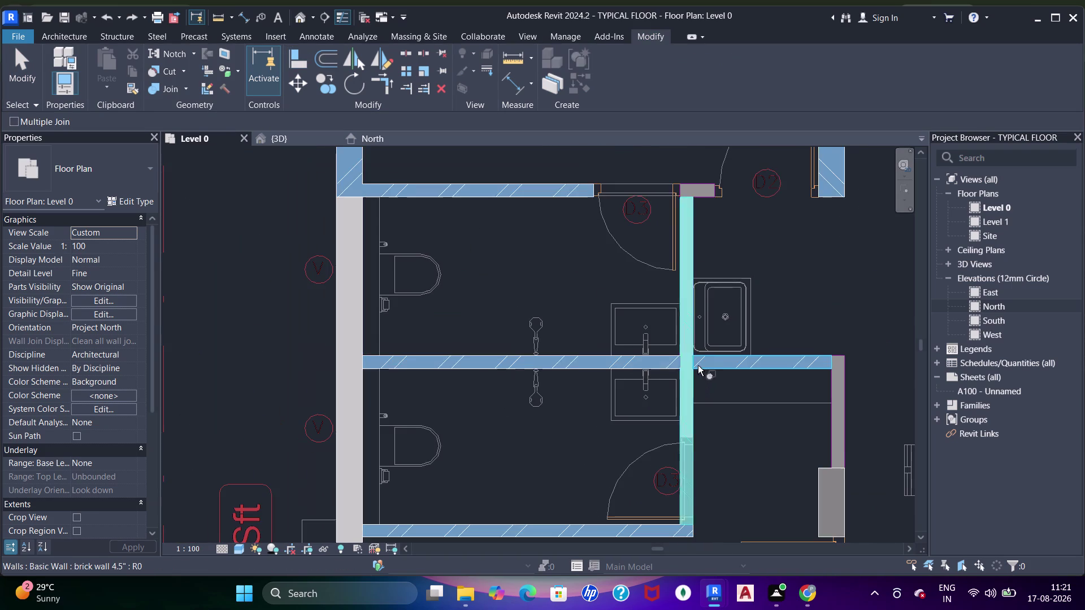
Join the vertical wall with the middle wall and end the join.
click(698, 363)
scroll(up, 3)
scroll(down, 3)
middle_drag(588, 289, 655, 438)
key(Escape)
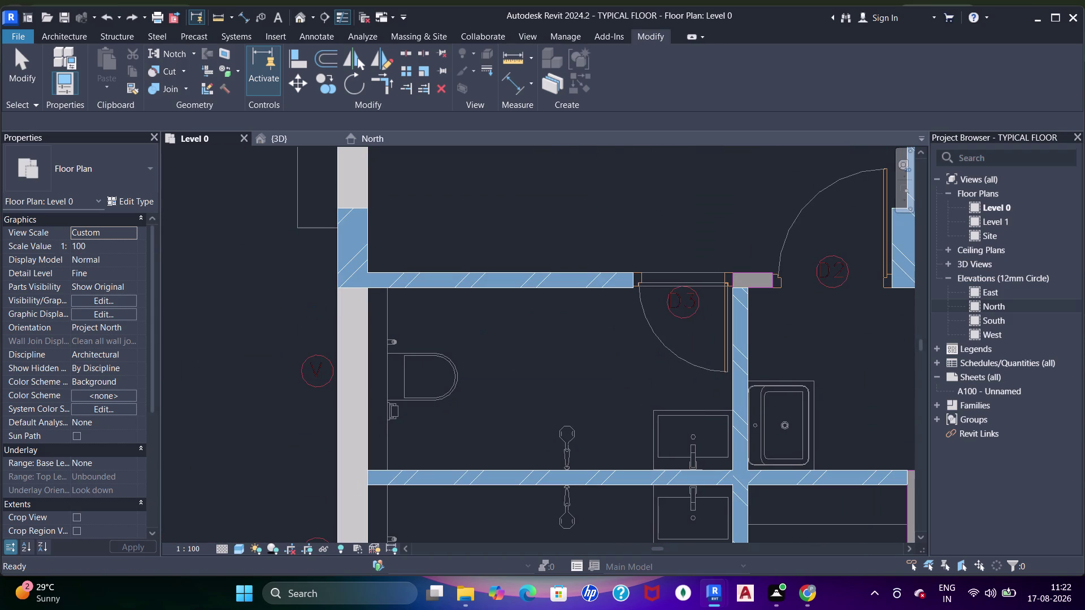
Shorten the top bathroom wall from its left end, unjoining it.
click(521, 281)
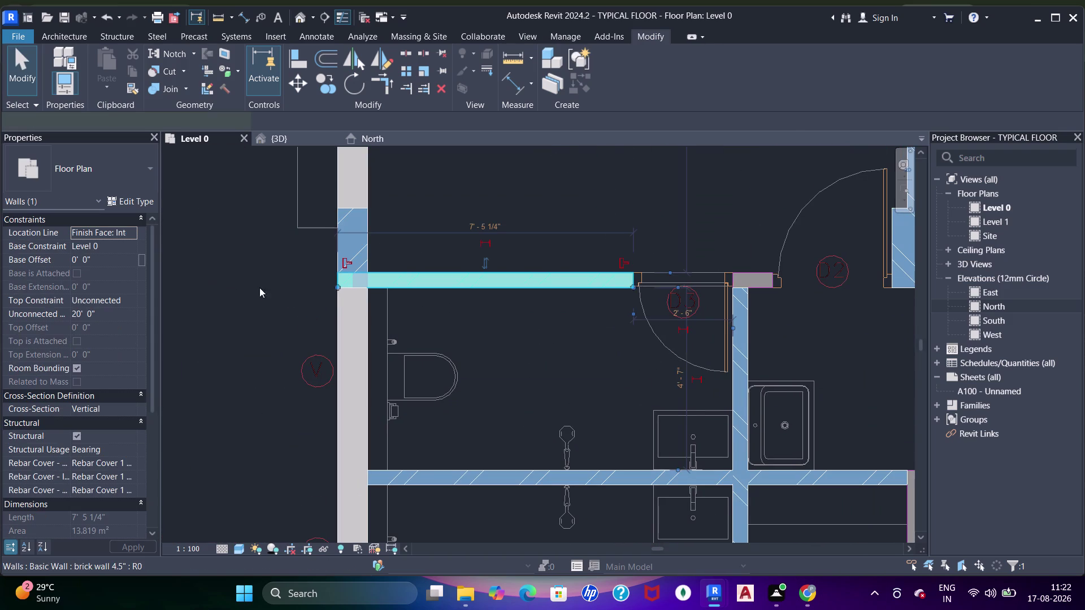
drag(335, 287, 412, 285)
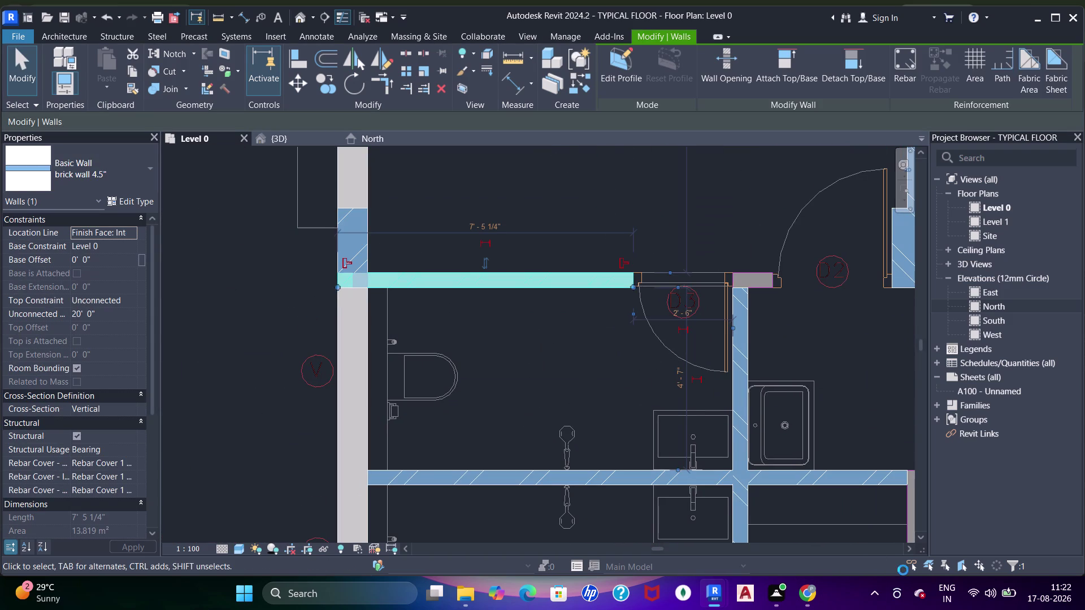
drag(859, 556, 858, 551)
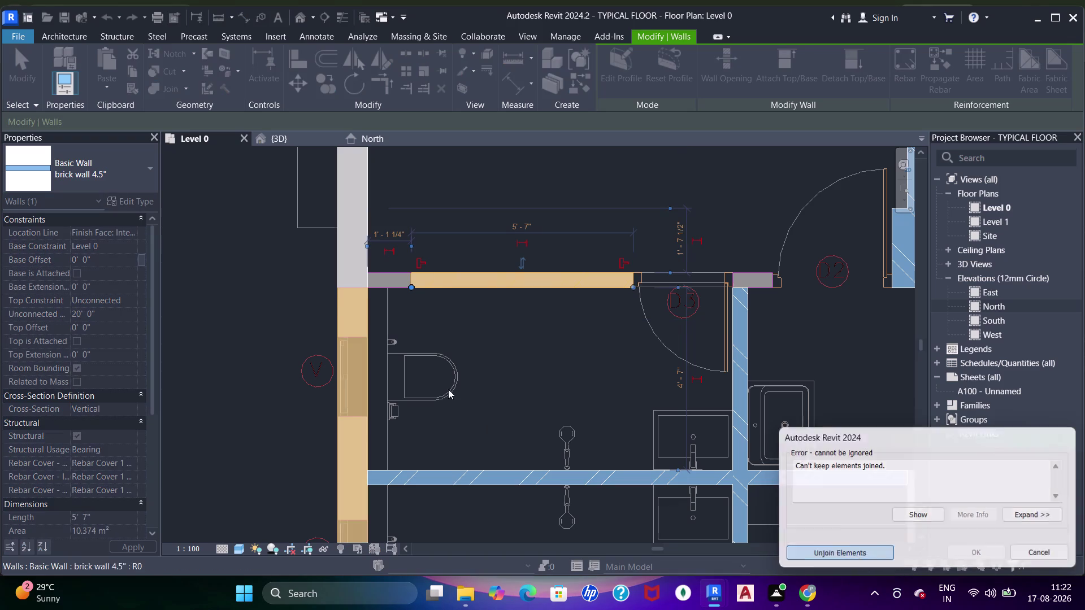
scroll(up, 3)
middle_drag(375, 317, 407, 349)
scroll(up, 3)
Align the top wall's end to the outer wall face, undoing a wrong pick.
key(a)
key(a)
key(a)
key(a)
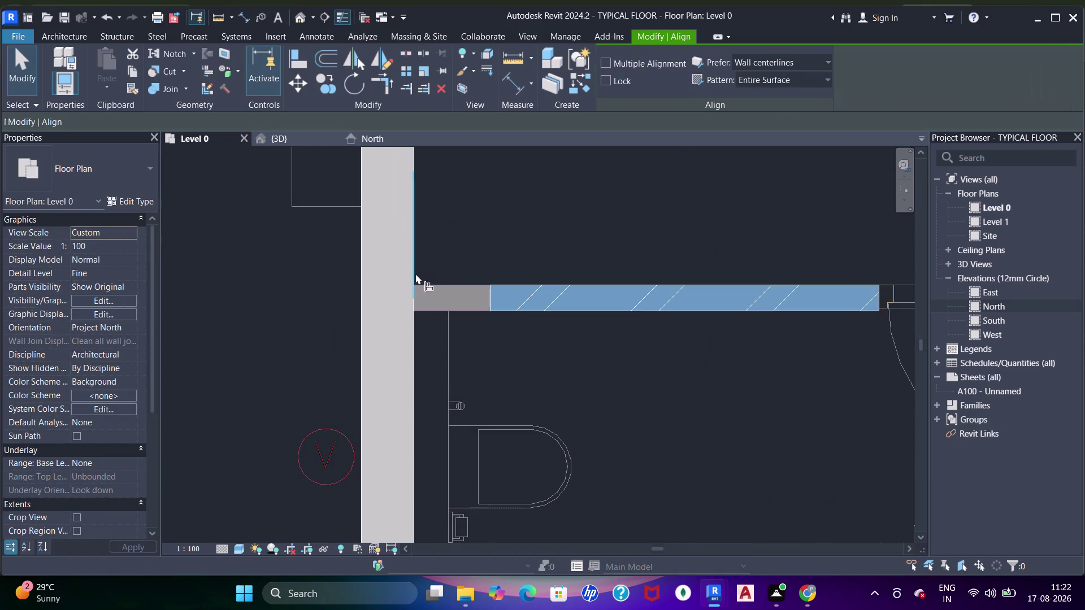
click(414, 277)
click(482, 296)
click(488, 295)
scroll(down, 3)
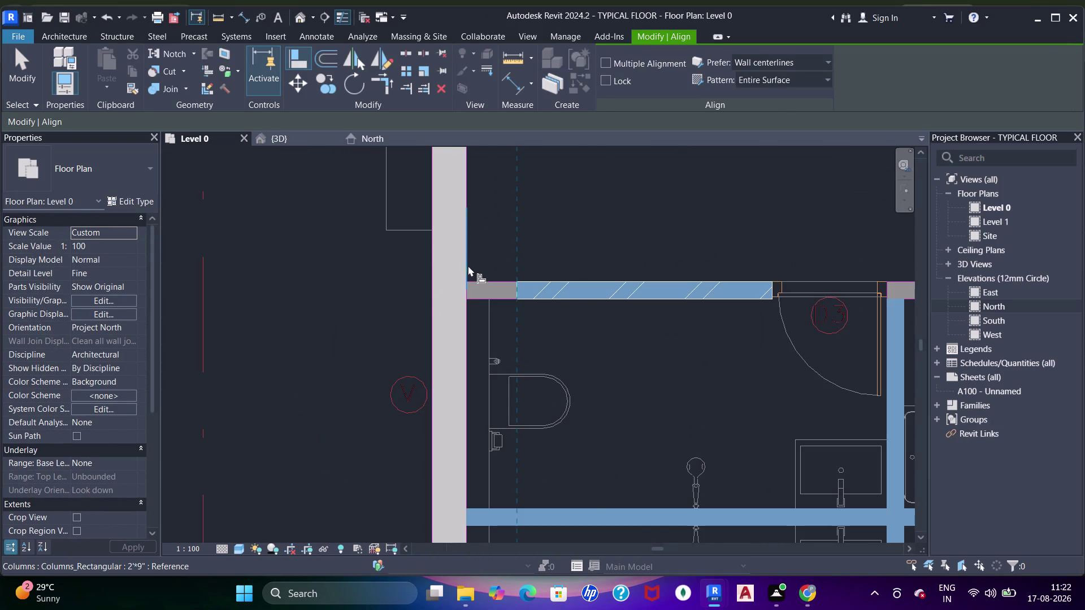
click(470, 255)
key(ctrl+z)
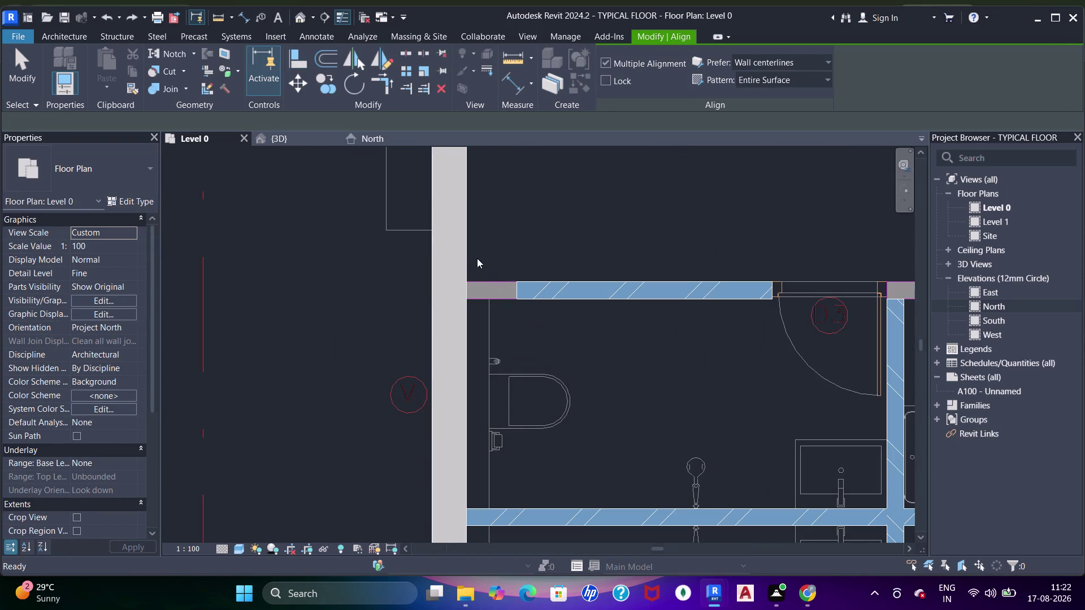
click(472, 253)
scroll(up, 3)
key(Escape)
Restart Align and pick the outer wall face as reference.
key(a)
key(a)
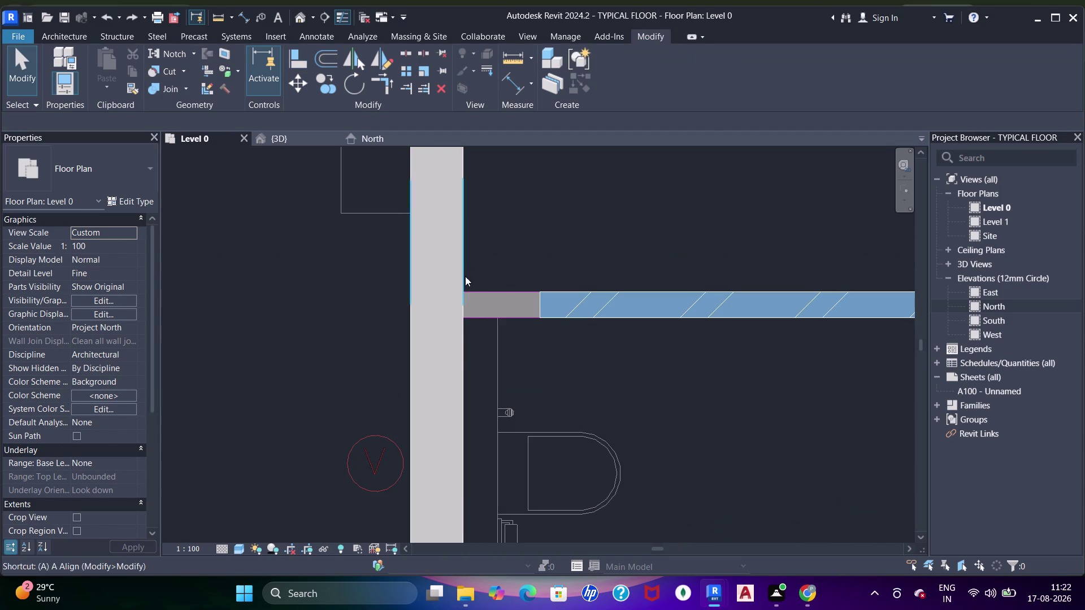
key(a)
click(467, 276)
Align the top bathroom wall's end to the outer wall face.
click(538, 305)
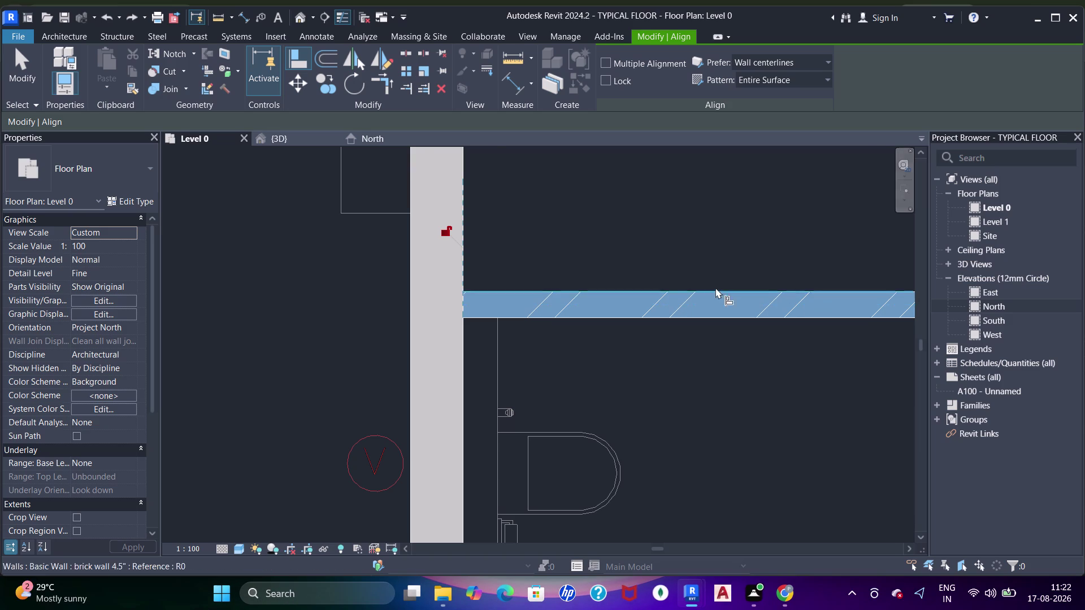
Align the wall face near doors D3 and D2 to the CAD wall edge.
scroll(down, 3)
middle_drag(826, 381, 637, 347)
scroll(up, 3)
scroll(down, 3)
middle_drag(668, 306, 654, 290)
scroll(up, 3)
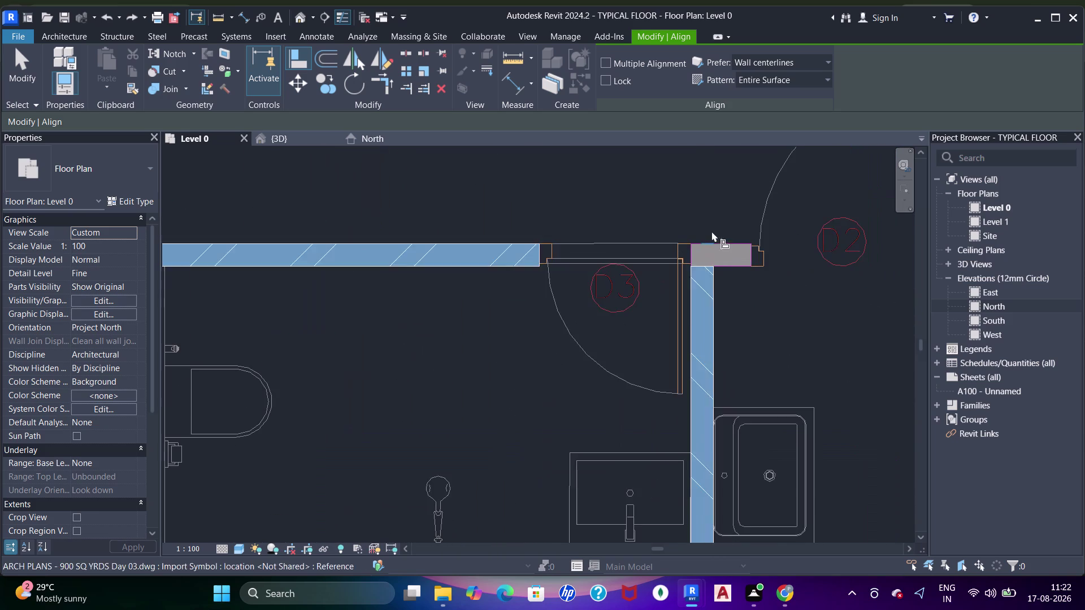
middle_drag(709, 232, 705, 256)
scroll(up, 3)
click(683, 282)
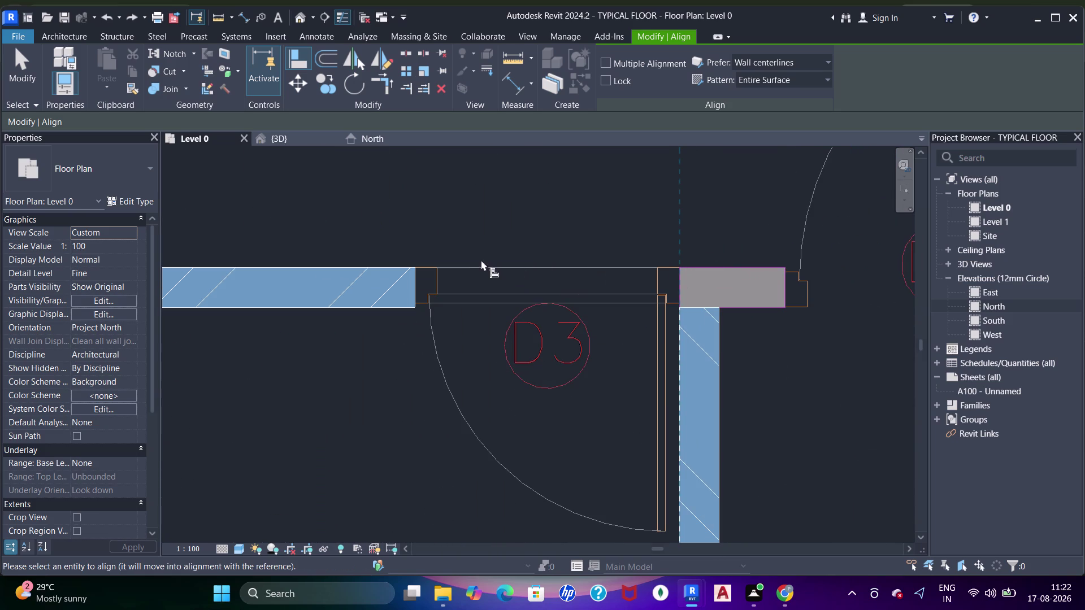
click(414, 277)
middle_drag(719, 253, 557, 220)
key(Escape)
scroll(down, 3)
key(Escape)
middle_drag(590, 227, 608, 249)
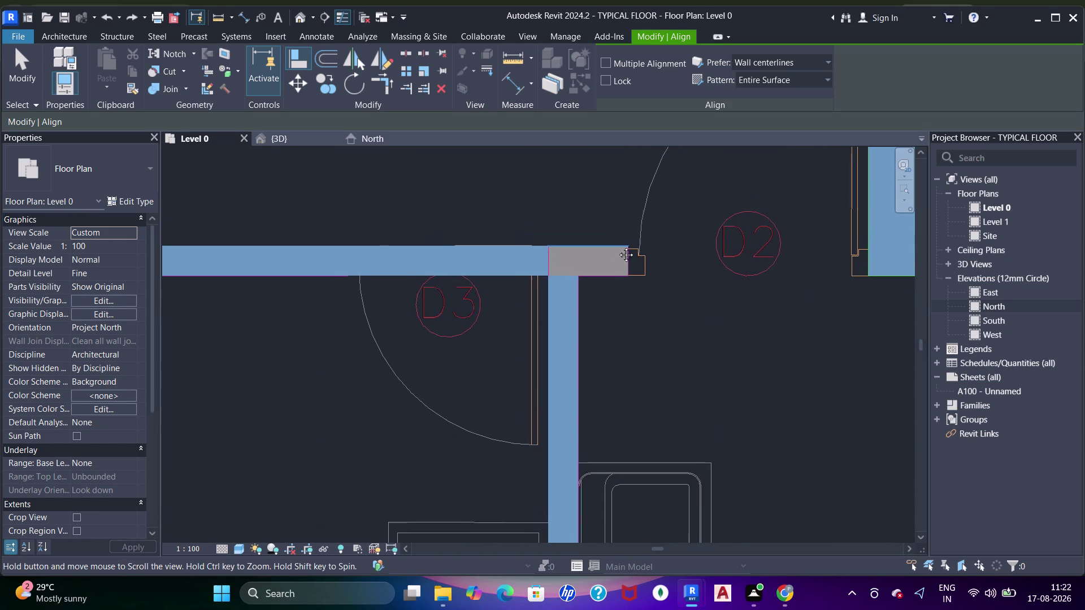
middle_drag(609, 250, 612, 251)
key(Escape)
Draw a short wall with WA over the gray CAD stub by the top wall.
key(w)
key(a)
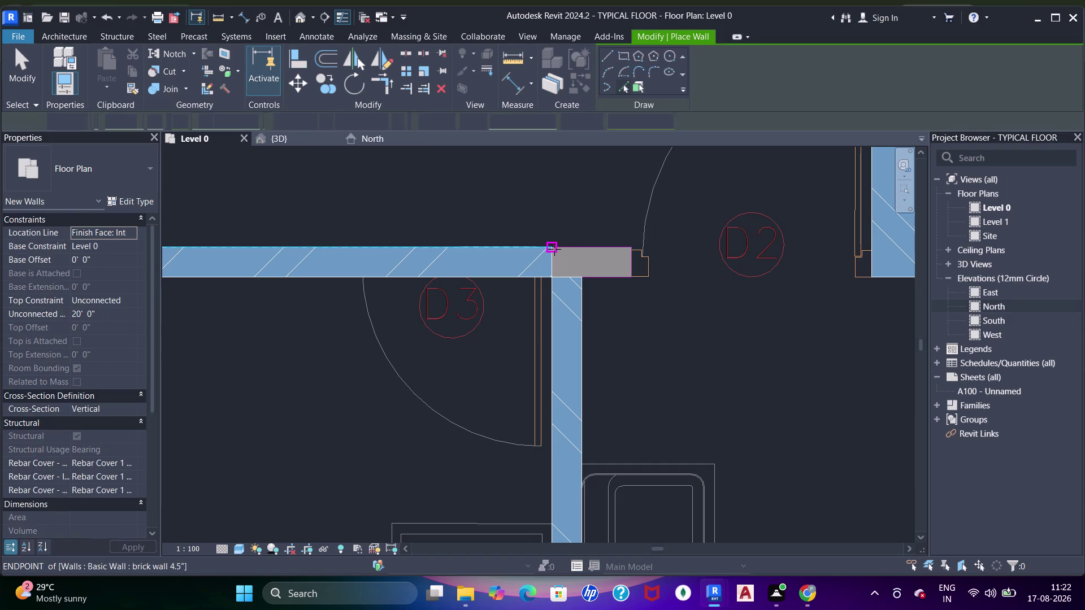
drag(555, 249, 560, 247)
click(677, 244)
key(Escape)
key(Escape)
key(Escape)
key(Escape)
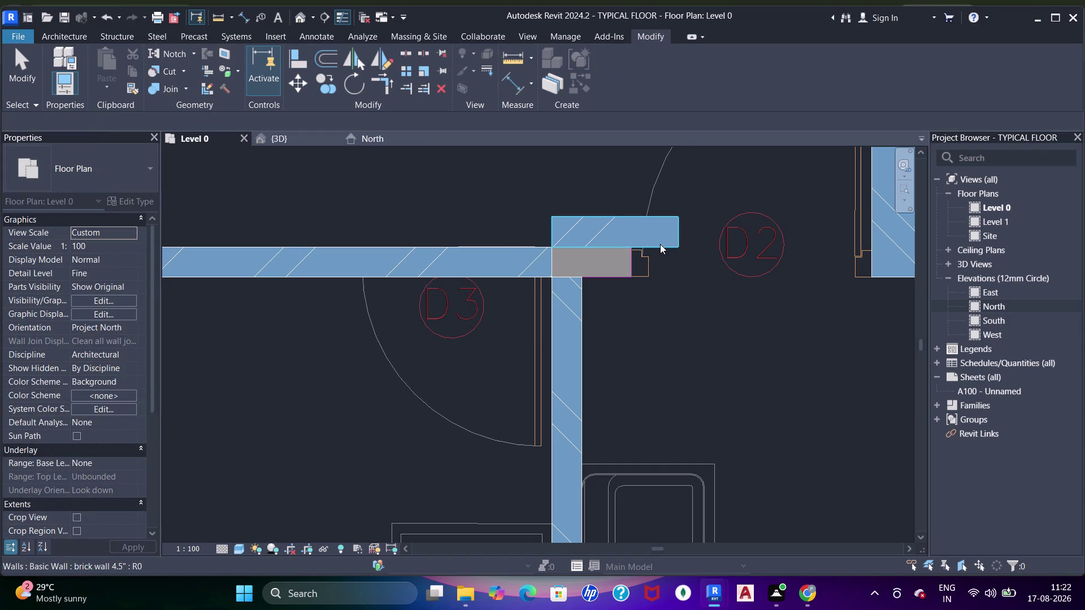
click(660, 245)
key(space)
key(Escape)
key(Escape)
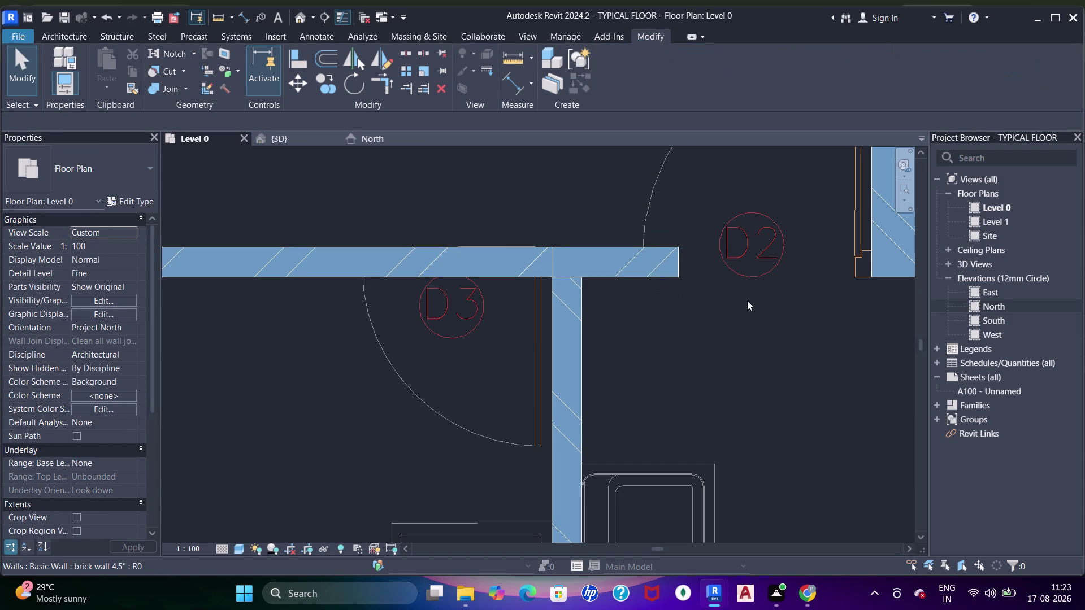
Align the new short wall's end to the CAD line.
key(a)
key(a)
key(a)
click(871, 224)
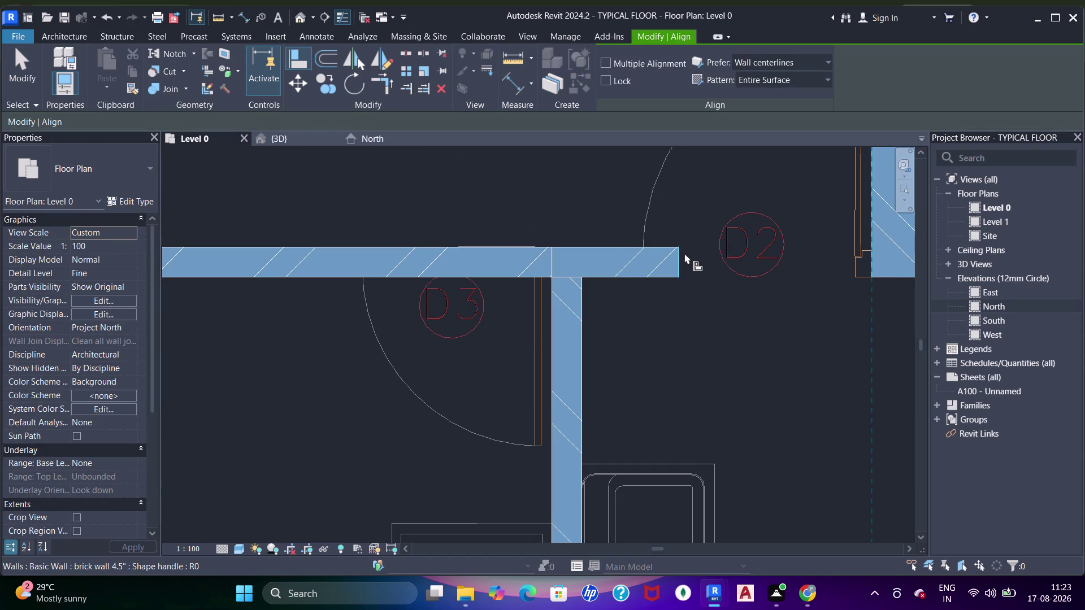
click(678, 257)
middle_drag(685, 251, 697, 268)
Join the top wall pieces into one continuous wall.
key(Escape)
key(Escape)
key(j)
key(j)
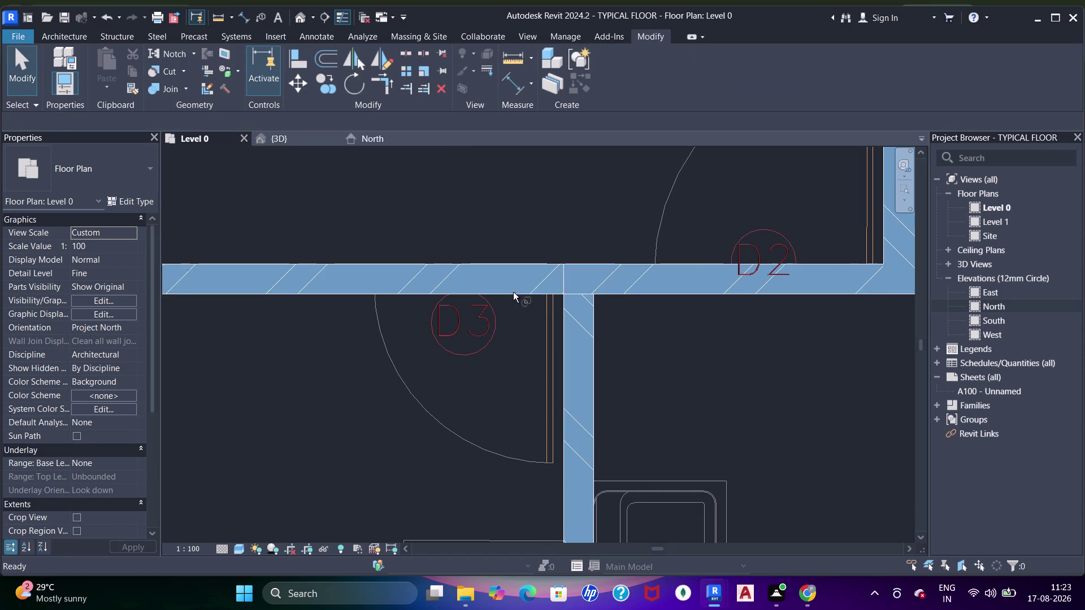
key(j)
drag(540, 282, 555, 276)
click(595, 276)
scroll(down, 3)
drag(600, 328, 598, 323)
click(611, 283)
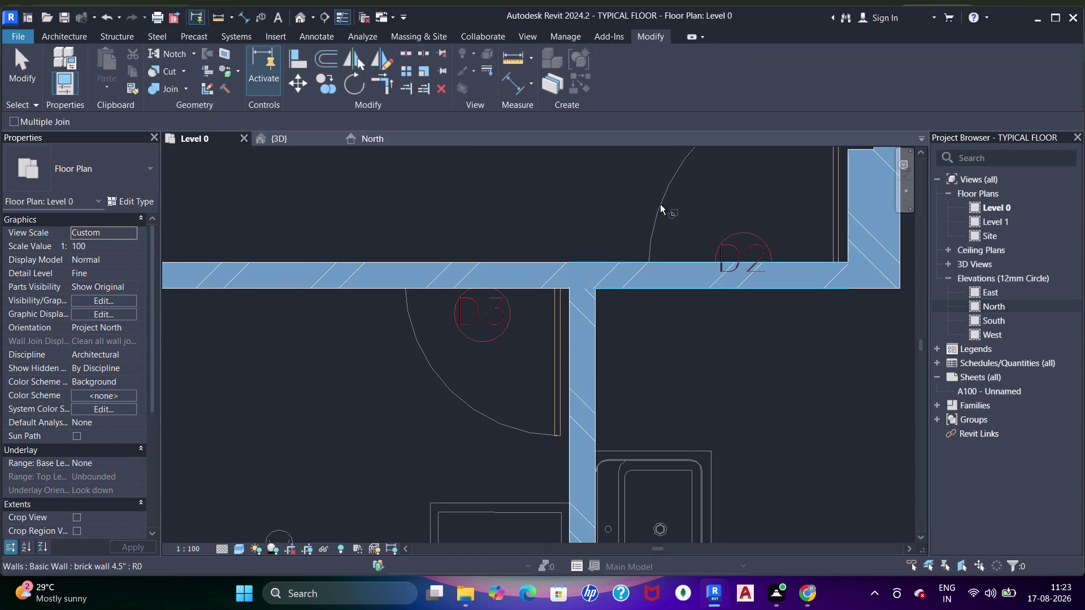
Join the walls at the D2 corner.
scroll(down, 3)
middle_drag(703, 259, 698, 250)
click(566, 250)
click(609, 288)
scroll(down, 3)
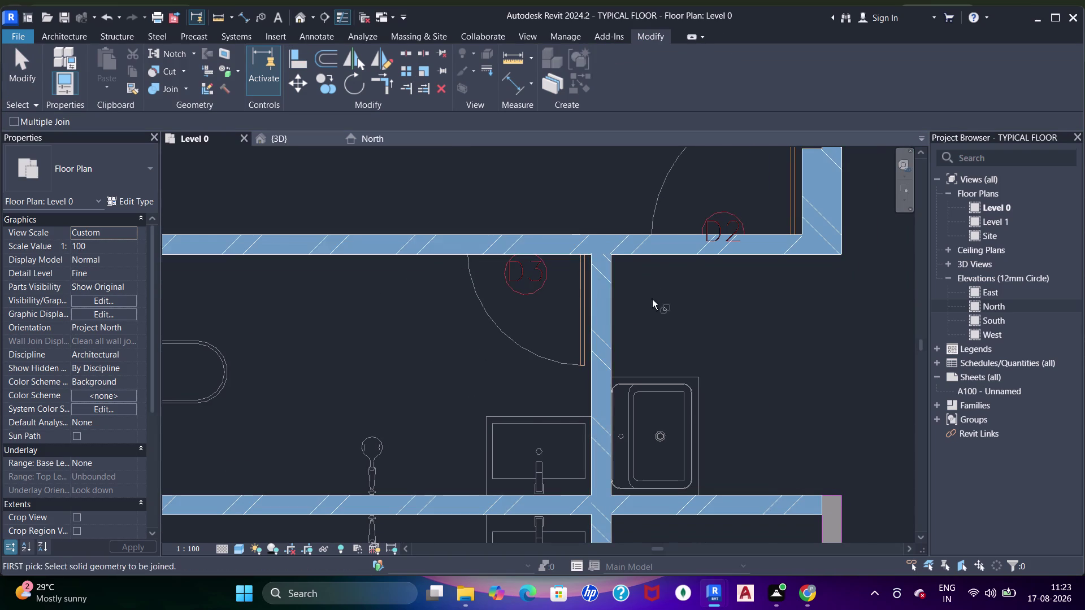
middle_drag(652, 296, 649, 267)
scroll(down, 3)
middle_drag(651, 400, 640, 286)
scroll(up, 3)
middle_drag(716, 328, 713, 345)
scroll(up, 3)
key(Escape)
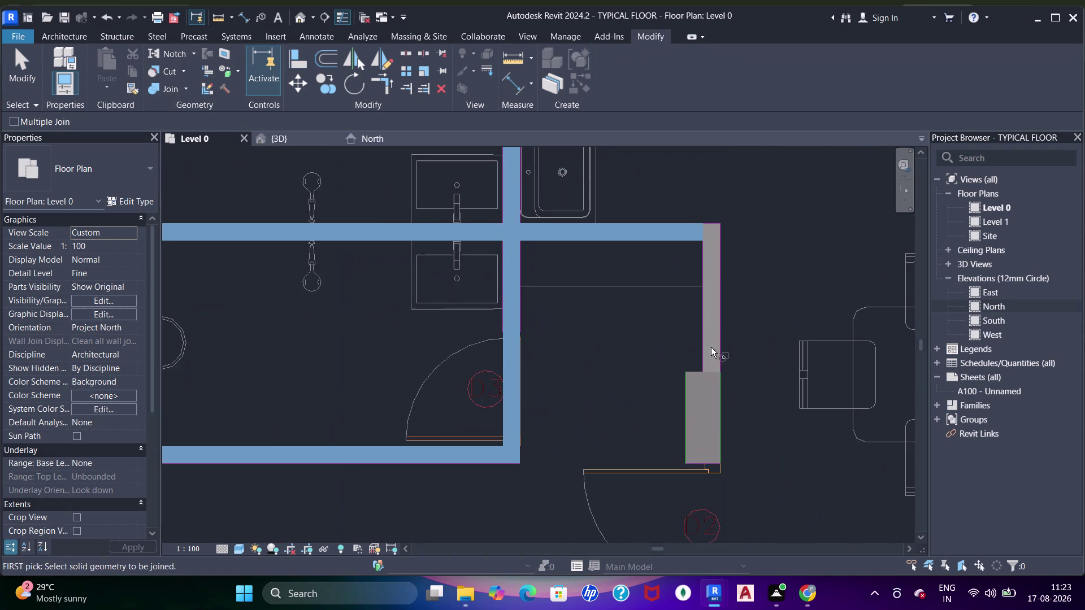
Draw a short vertical wall over the right-hand gray CAD stub.
key(w)
key(a)
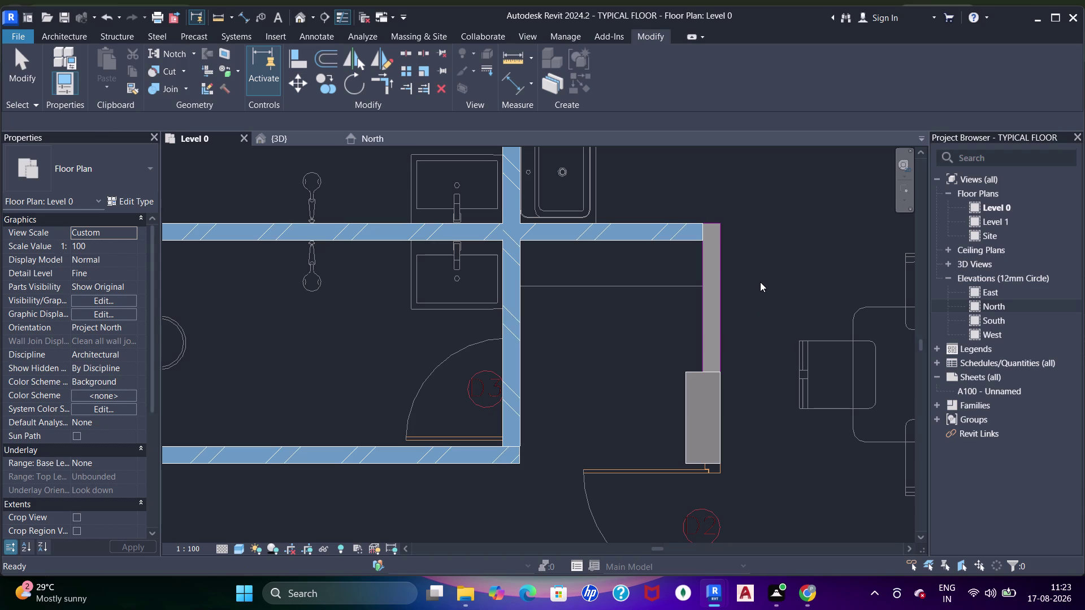
click(718, 225)
click(715, 273)
key(Escape)
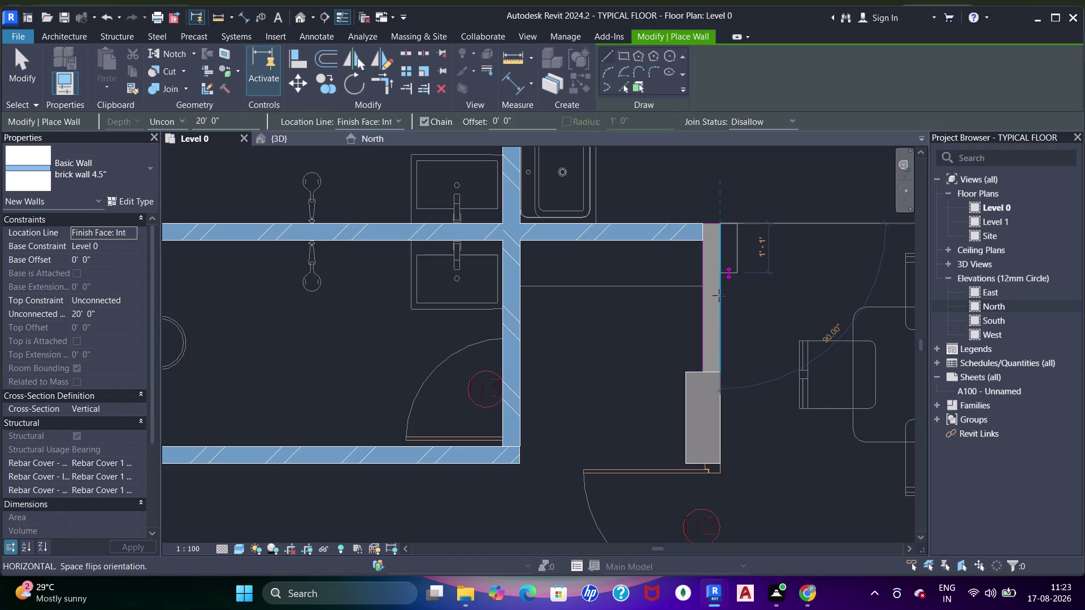
key(Escape)
key(Escape)
click(726, 269)
key(Escape)
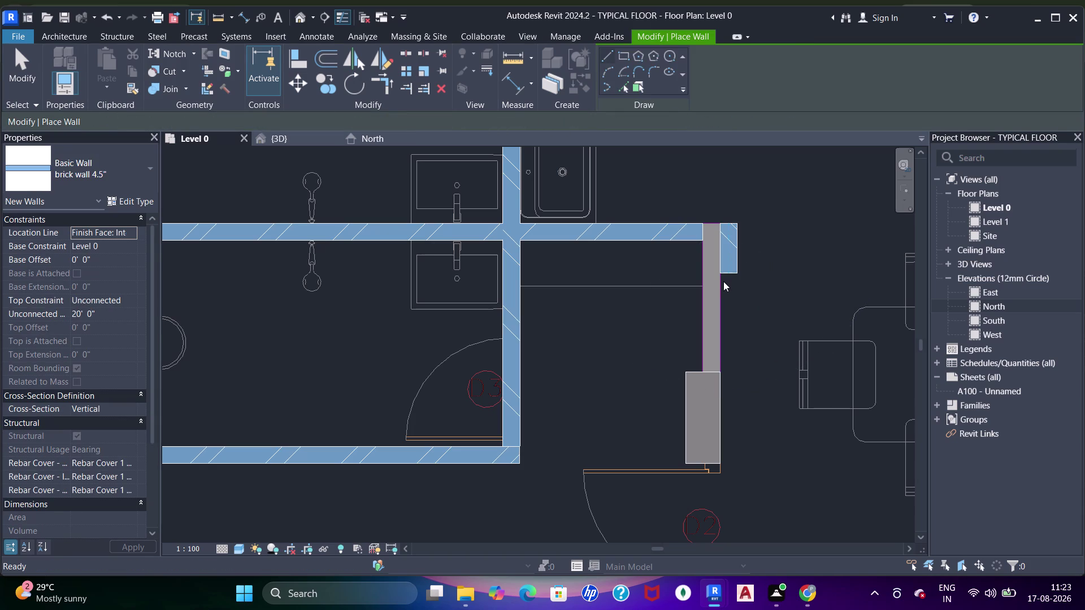
key(space)
click(732, 274)
key(Escape)
key(space)
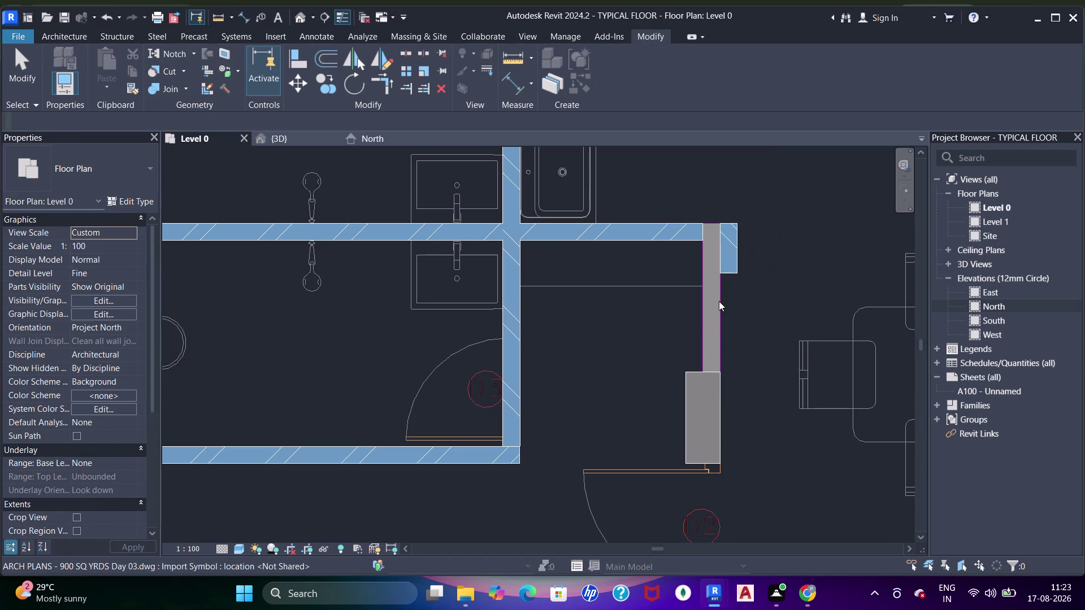
Align the short vertical wall to the CAD wall face of the stepped wall.
click(728, 268)
key(space)
key(a)
key(a)
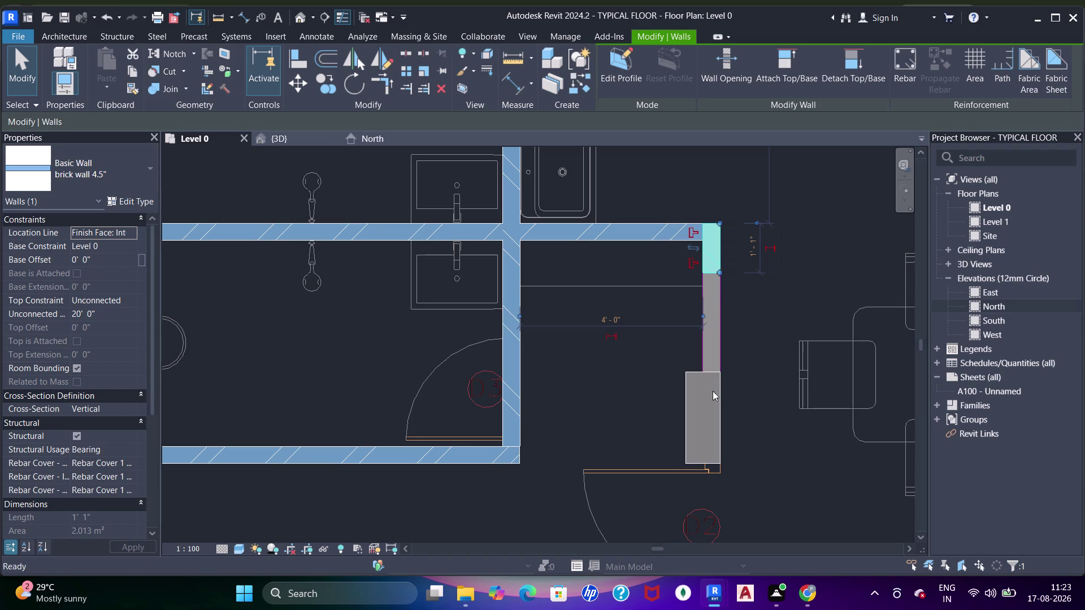
key(a)
drag(712, 374, 713, 367)
click(719, 275)
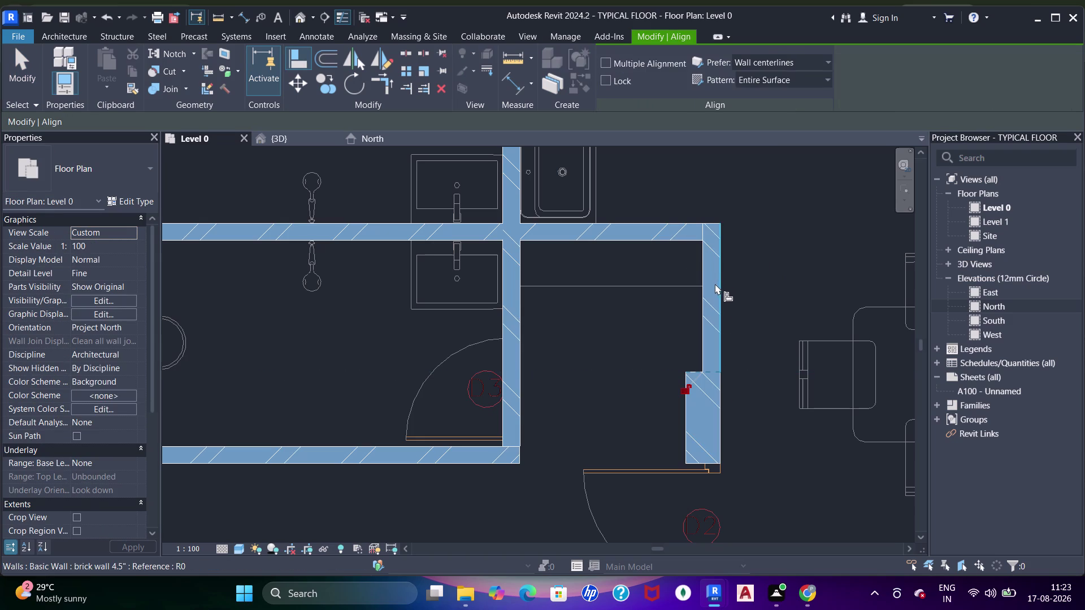
key(j)
key(j)
key(j)
click(690, 240)
click(712, 242)
scroll(down, 3)
middle_drag(682, 298, 704, 274)
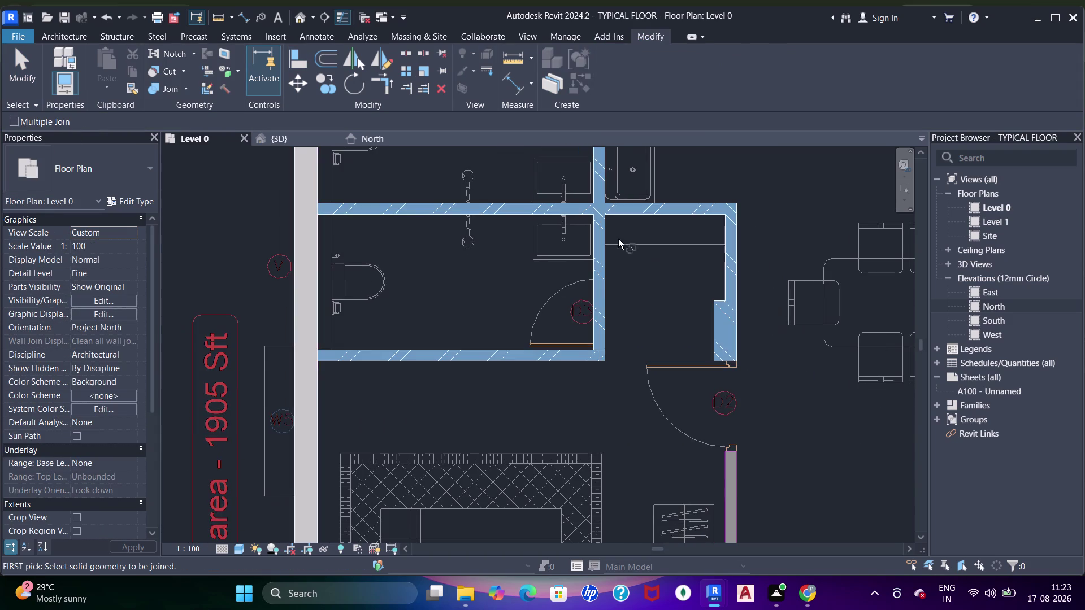
Join the stepped wall pieces and the bottom wall corner in the small room.
scroll(down, 3)
scroll(up, 3)
click(595, 336)
click(604, 318)
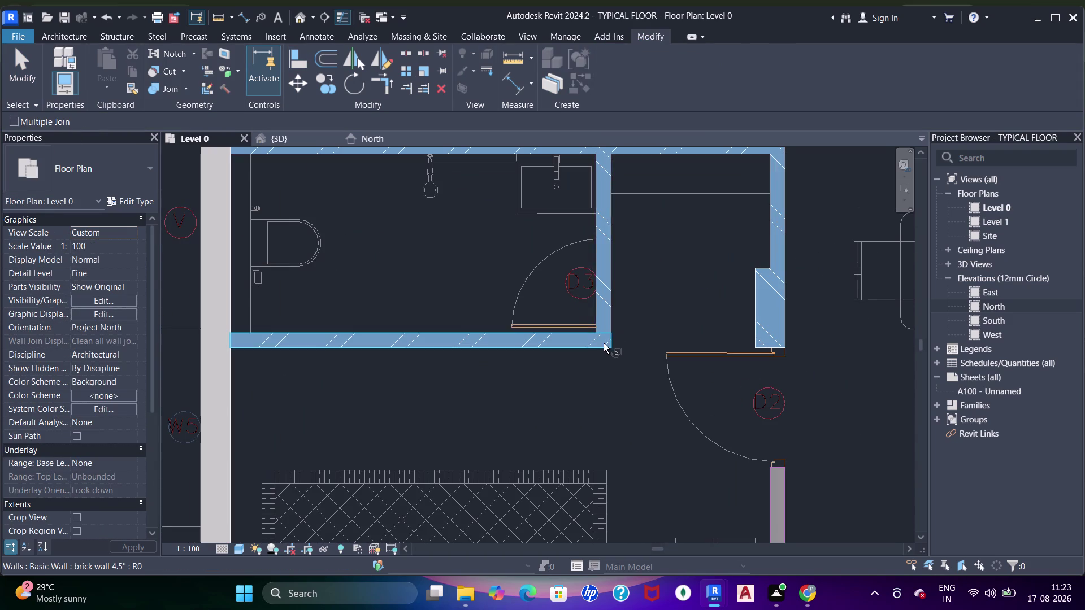
click(603, 340)
click(608, 320)
Pan toward the bedroom and draw a wall beside the wardrobe with WA.
scroll(down, 3)
middle_drag(624, 332, 623, 316)
scroll(down, 3)
middle_drag(648, 345, 648, 337)
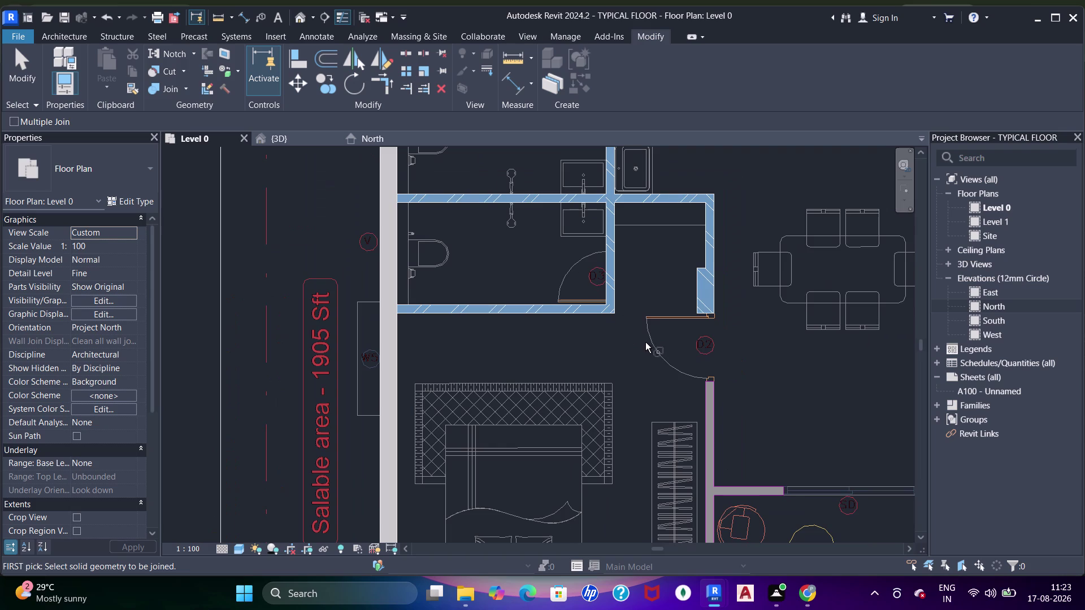
scroll(down, 3)
middle_drag(644, 384, 636, 352)
middle_drag(692, 400, 652, 317)
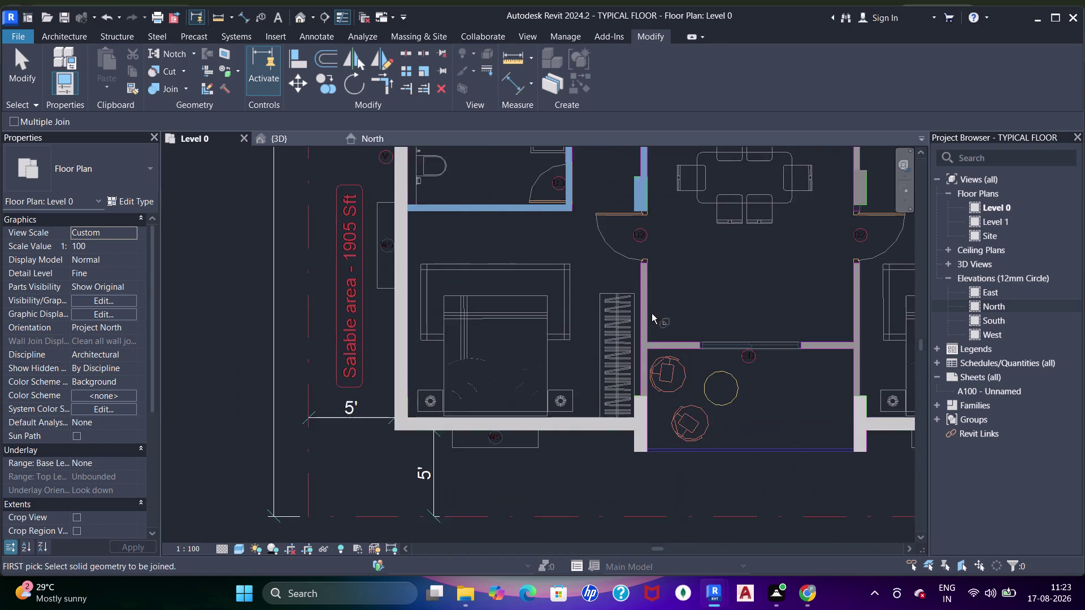
scroll(up, 3)
middle_click(655, 314)
key(w)
key(a)
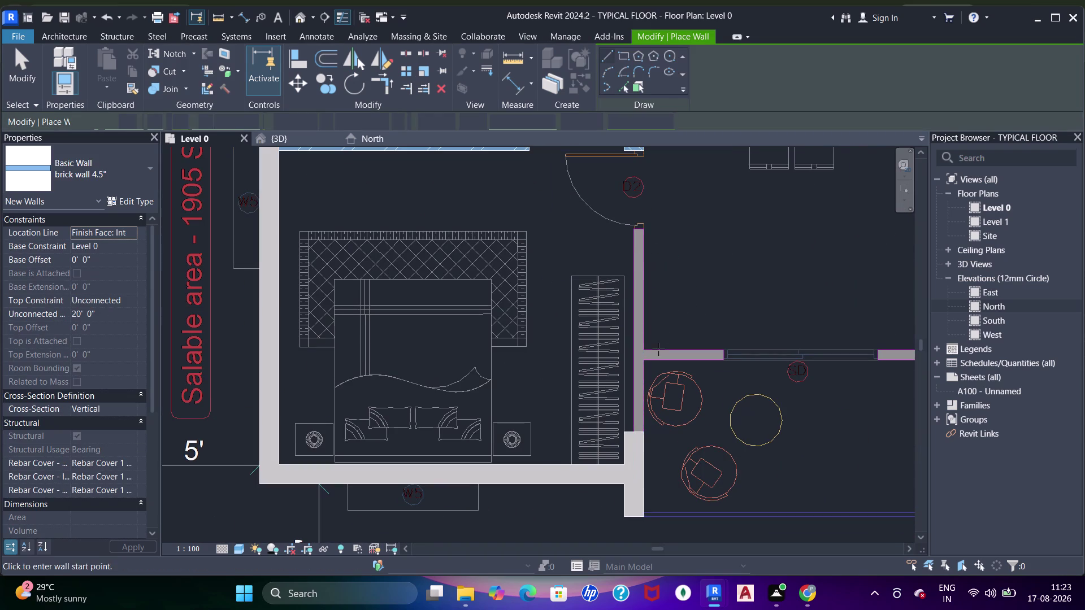
scroll(up, 3)
drag(636, 430, 649, 405)
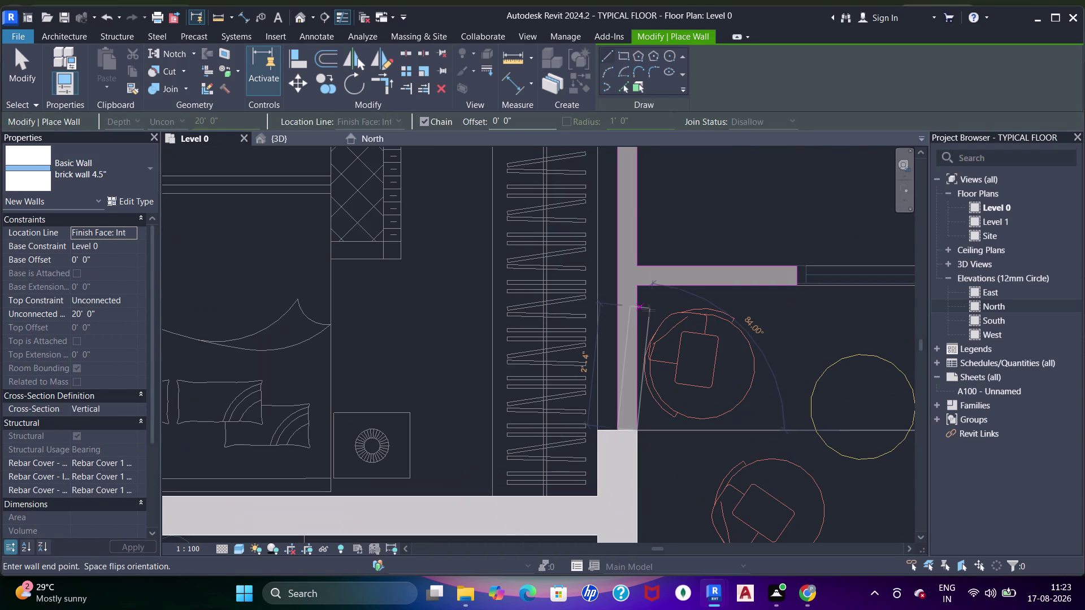
click(635, 302)
Draw the horizontal wall segment starting at the CAD wall endpoint.
middle_drag(647, 291, 650, 345)
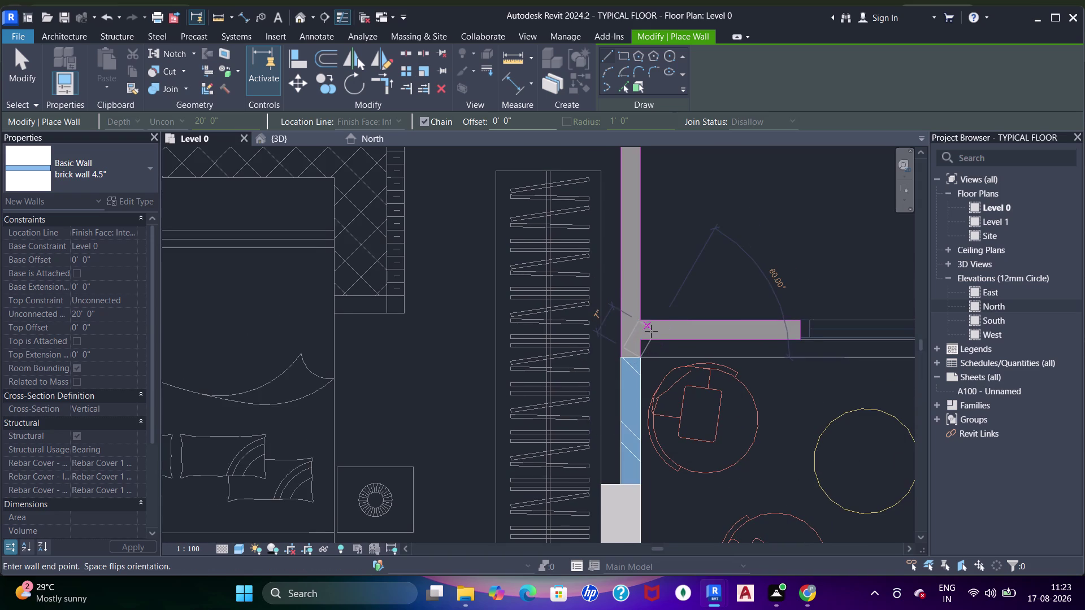
key(Escape)
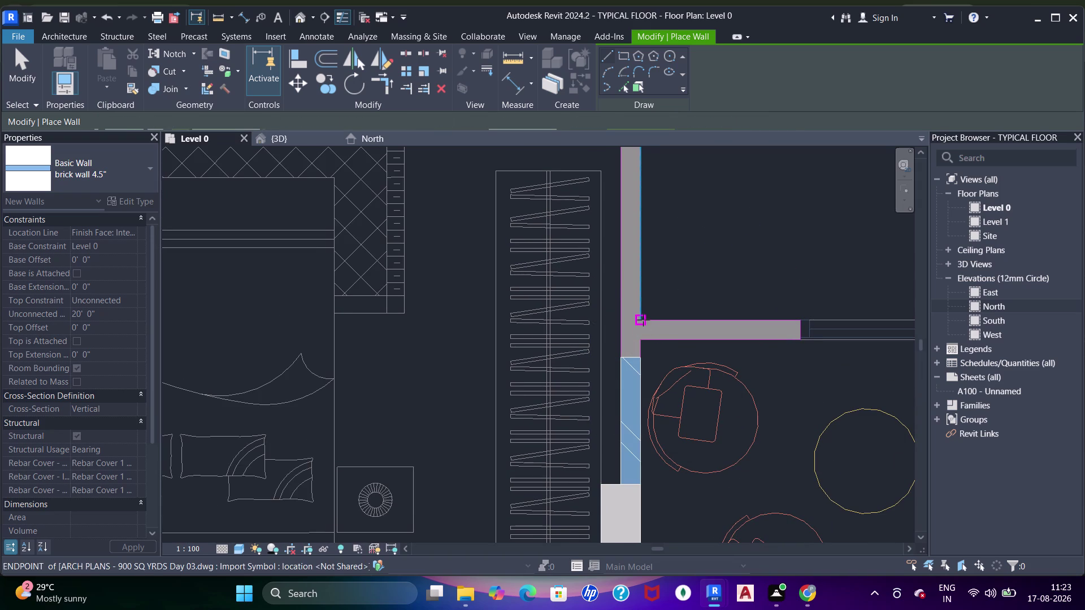
click(643, 320)
click(753, 316)
middle_drag(698, 255, 711, 283)
key(Escape)
key(Escape)
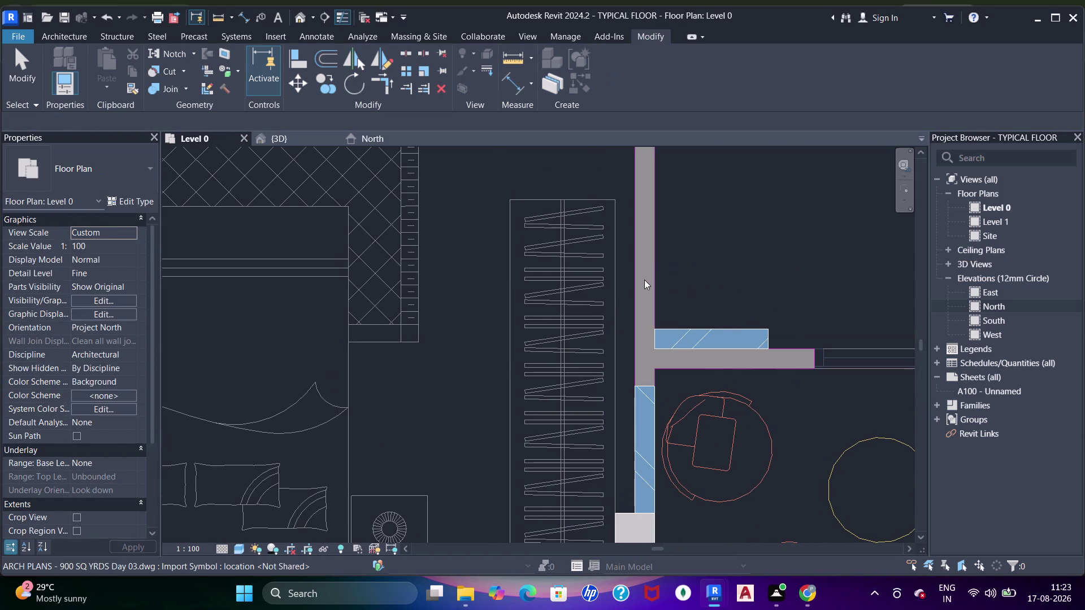
key(Escape)
key(Escape)
click(727, 338)
Start aligning the new wall, using the column edge near door D2 as reference.
key(space)
key(Escape)
key(Escape)
key(w)
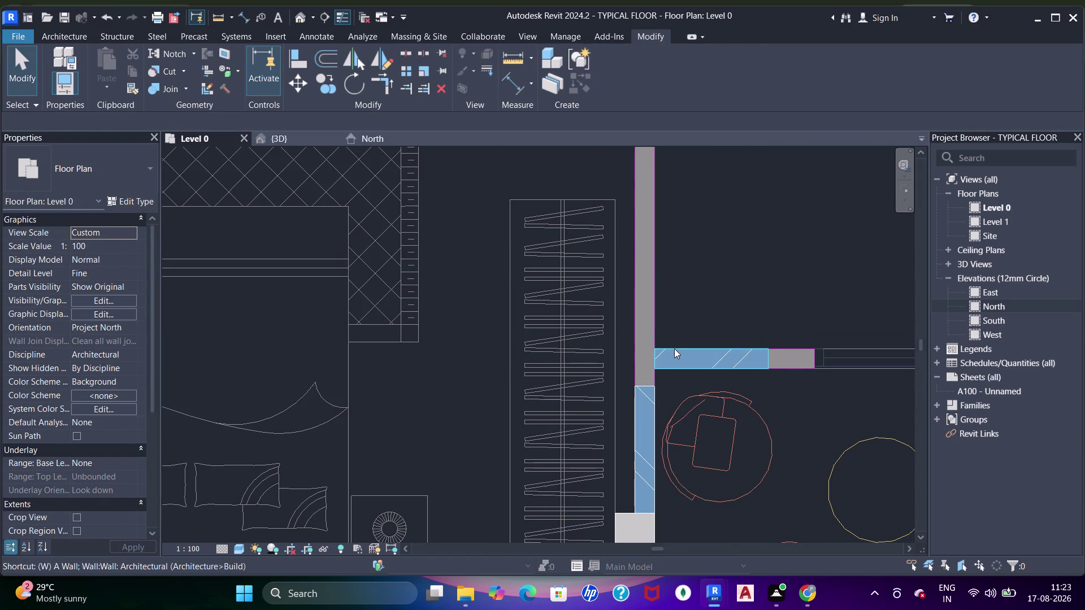
key(a)
key(Escape)
key(a)
key(a)
key(a)
scroll(down, 3)
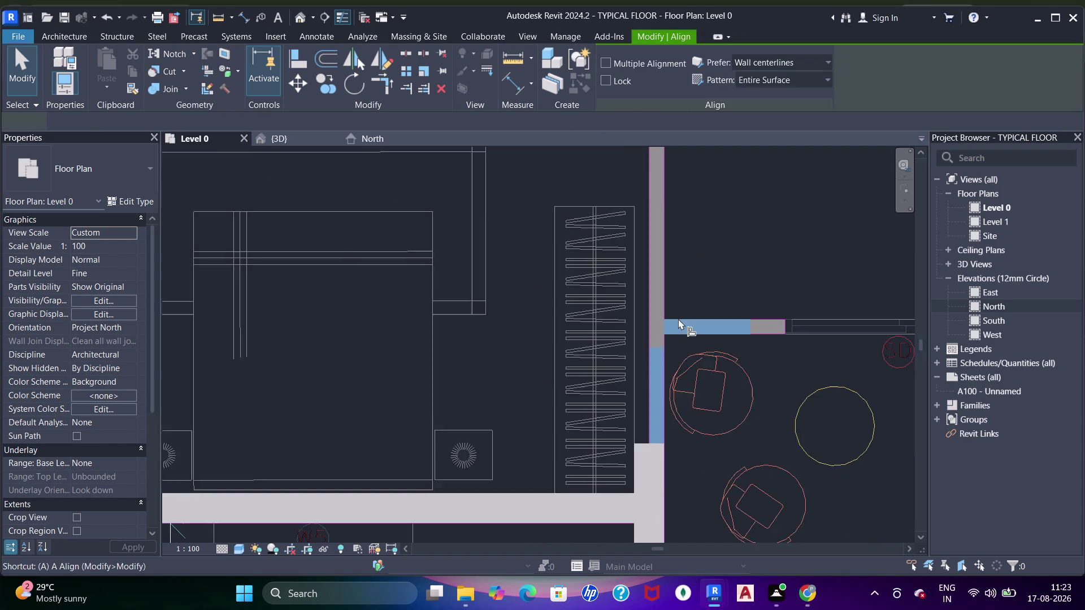
middle_drag(681, 282, 673, 372)
scroll(up, 3)
scroll(down, 3)
middle_drag(677, 230, 688, 308)
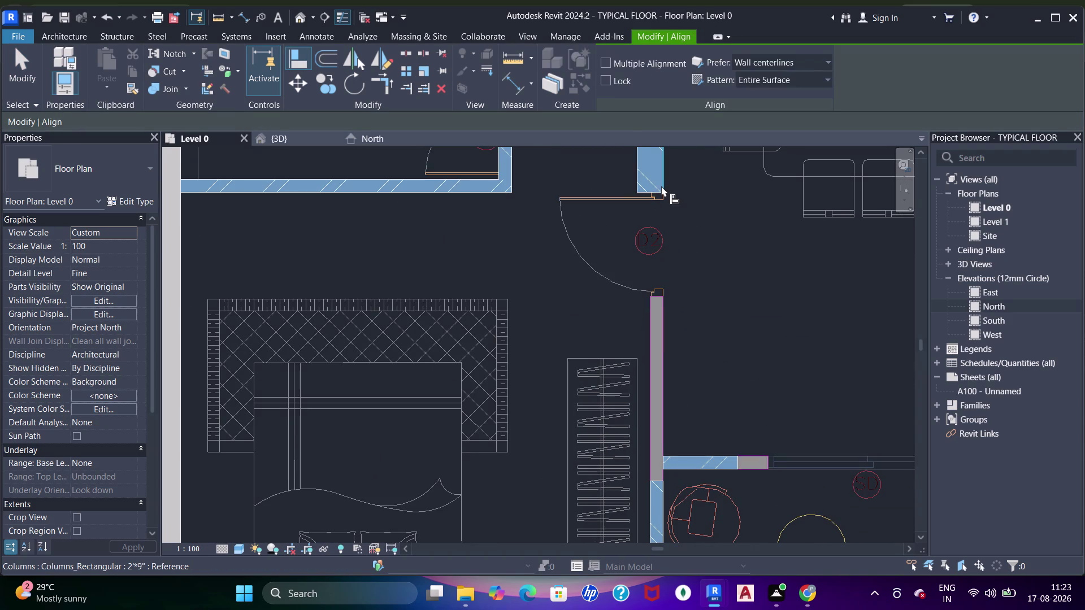
scroll(up, 3)
click(658, 193)
Align the horizontal wall's face to the CAD line.
middle_drag(695, 424, 702, 287)
scroll(up, 3)
scroll(down, 3)
middle_drag(692, 395, 680, 286)
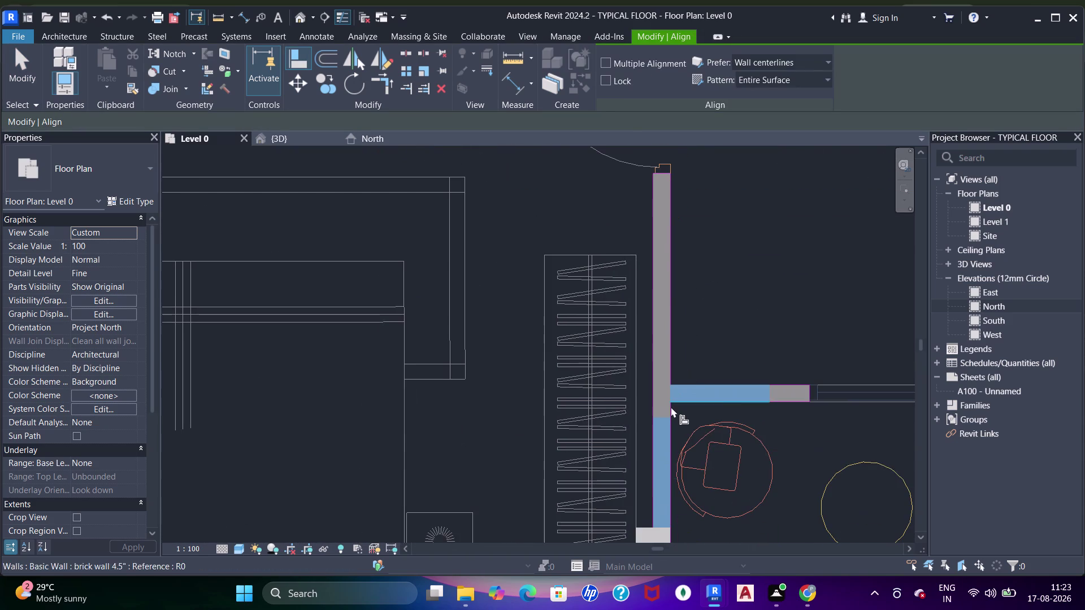
click(662, 420)
scroll(down, 3)
middle_drag(710, 297, 631, 297)
click(720, 313)
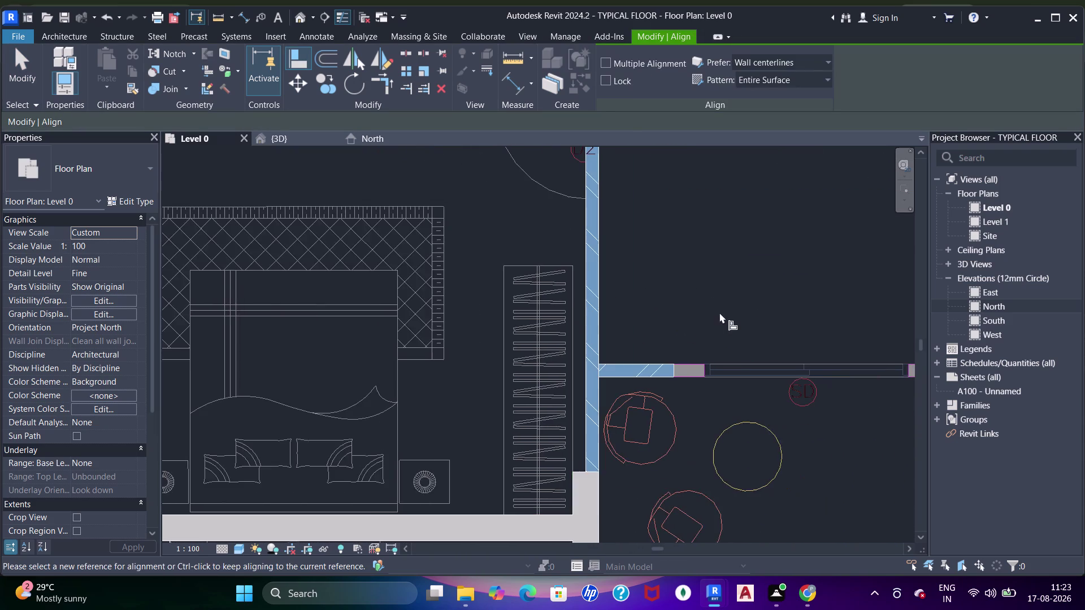
Align the cross wall to the CAD line on the right, then exit Align.
middle_drag(704, 320, 584, 309)
middle_drag(797, 321, 724, 321)
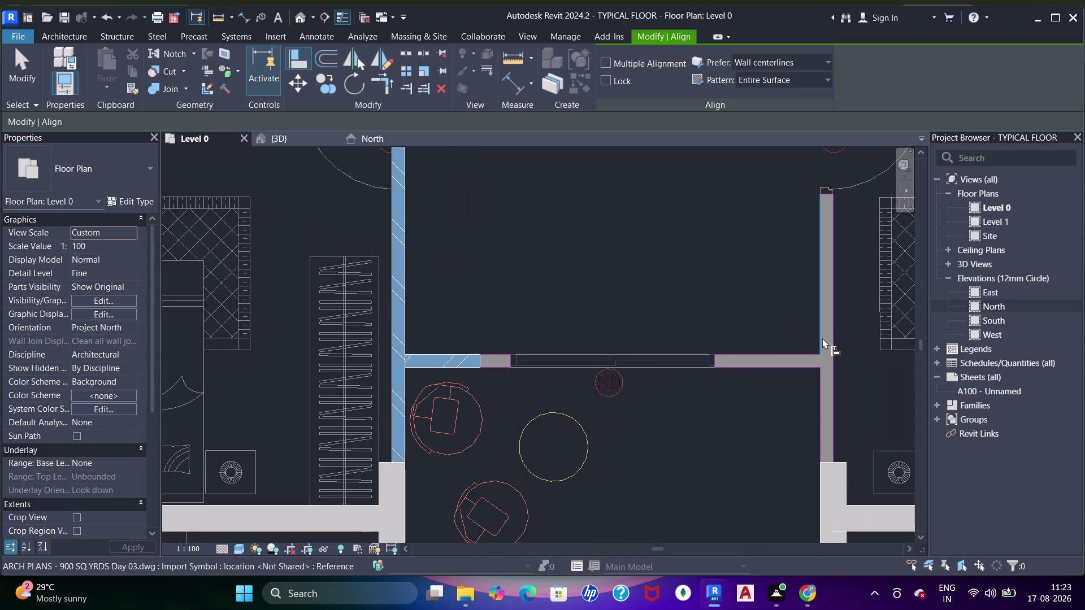
click(822, 337)
click(482, 360)
scroll(down, 3)
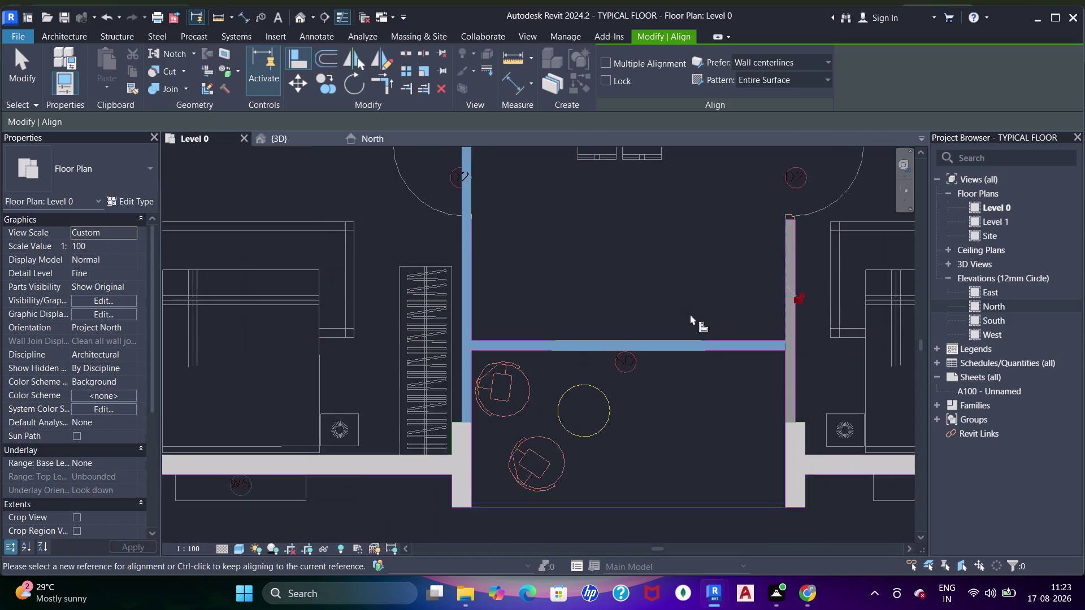
middle_drag(684, 316, 497, 318)
key(Escape)
key(Escape)
Place a brick wall with Pick Lines on the CAD line beside the bedroom.
key(w)
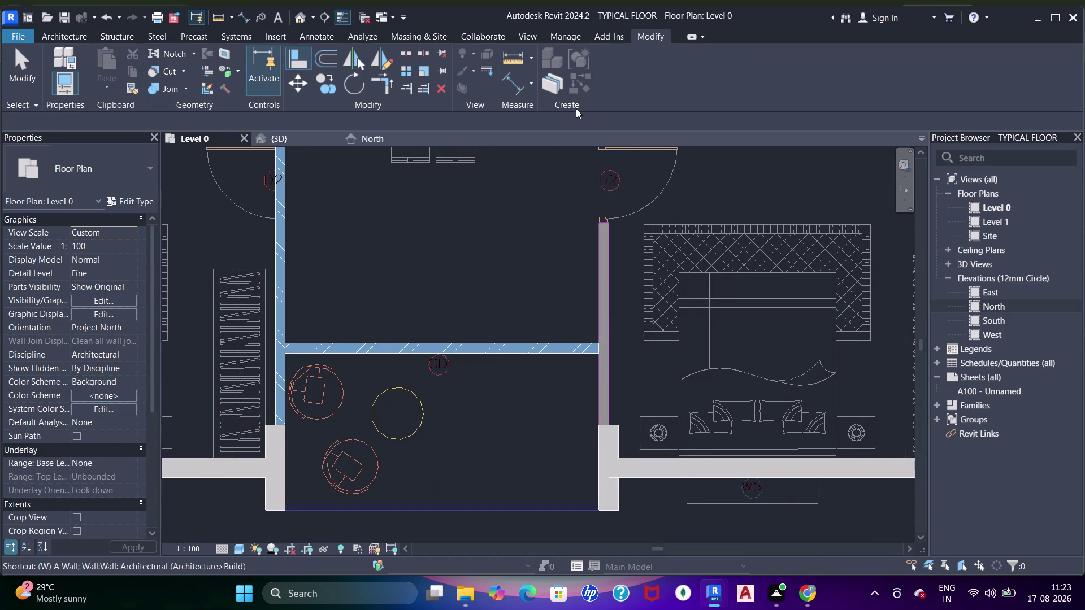
key(a)
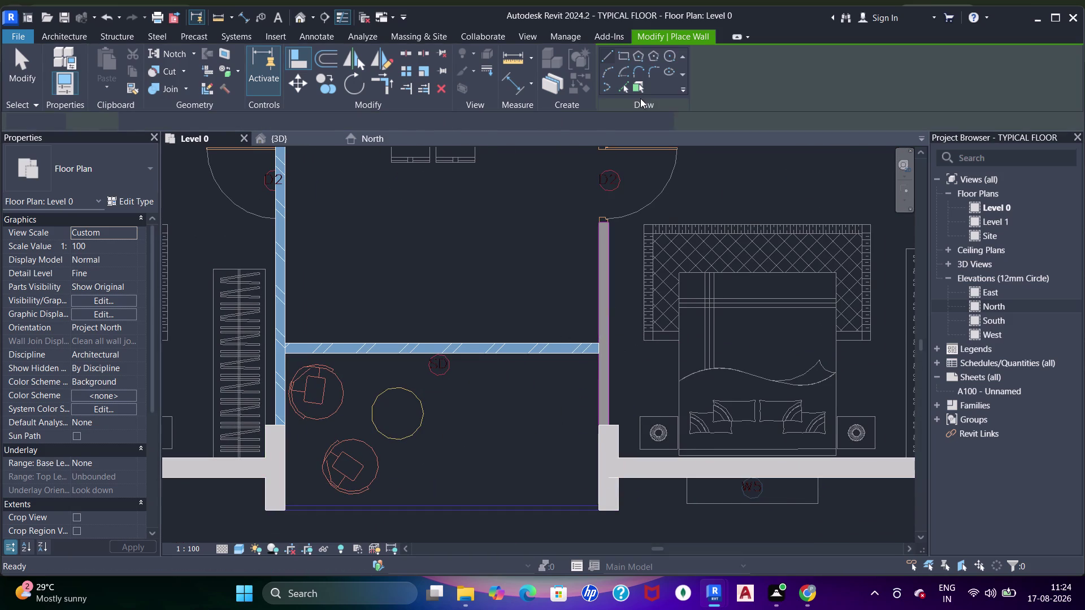
click(626, 85)
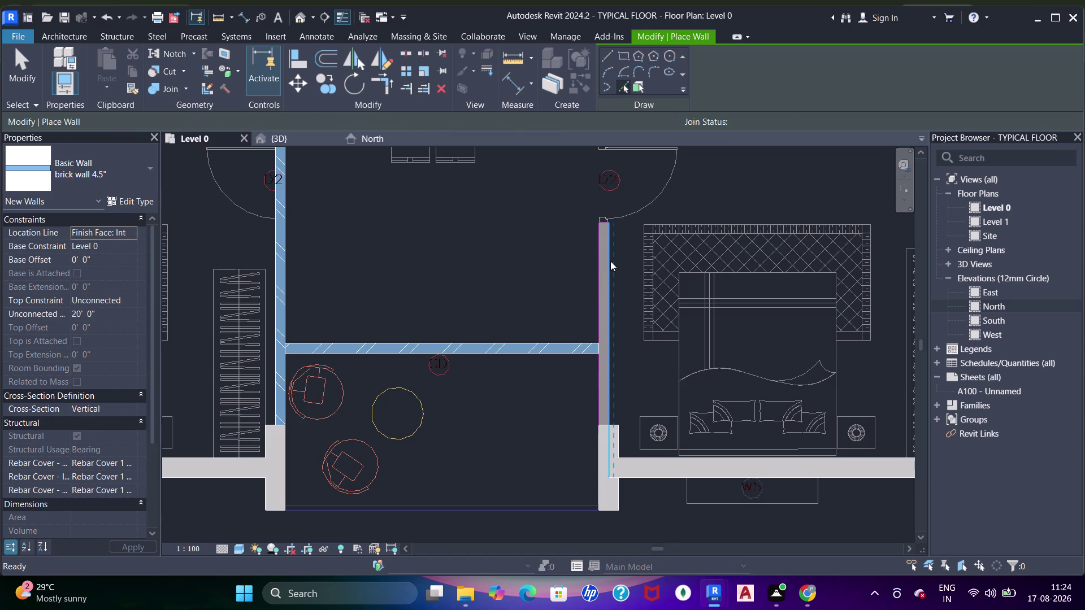
click(608, 260)
key(Escape)
key(Escape)
key(Escape)
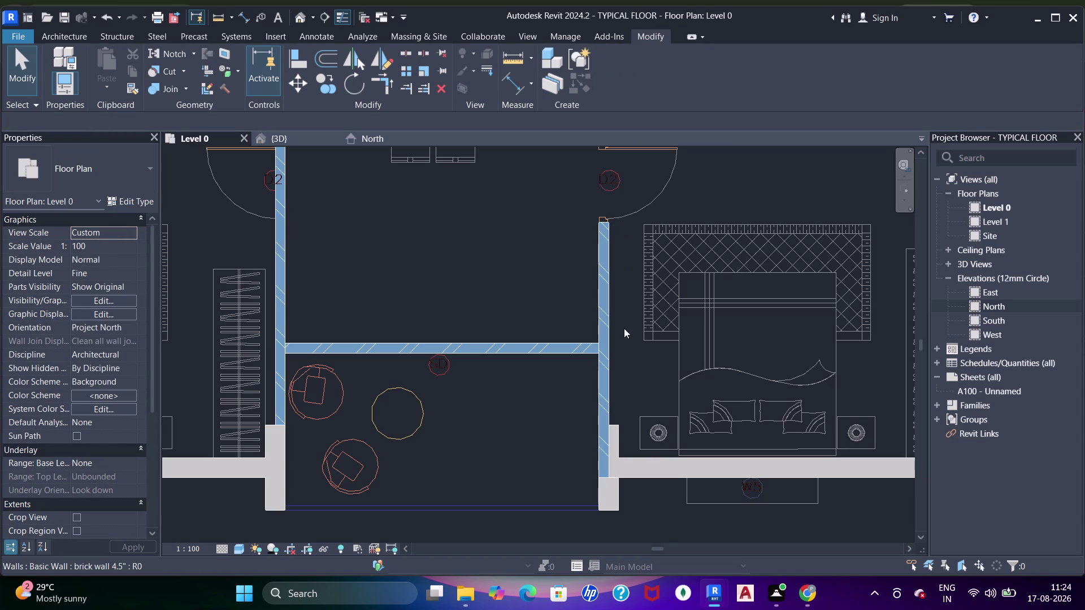
key(Escape)
Drag the brick wall's lower end to the shear wall and unjoin the elements.
click(602, 373)
drag(609, 477, 608, 412)
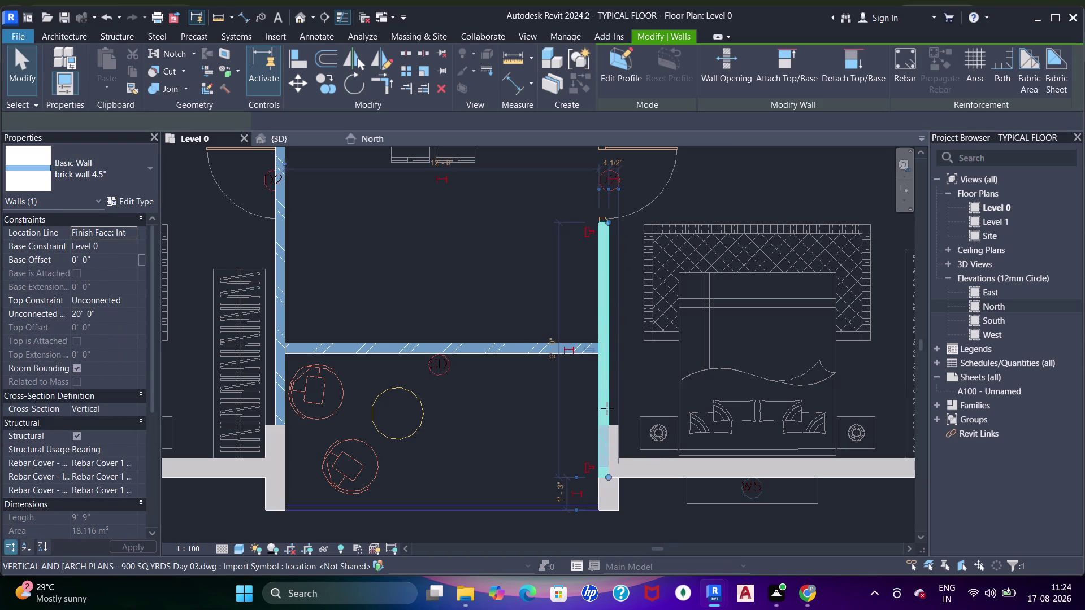
drag(608, 412, 607, 409)
scroll(up, 3)
middle_drag(616, 377, 619, 320)
click(804, 552)
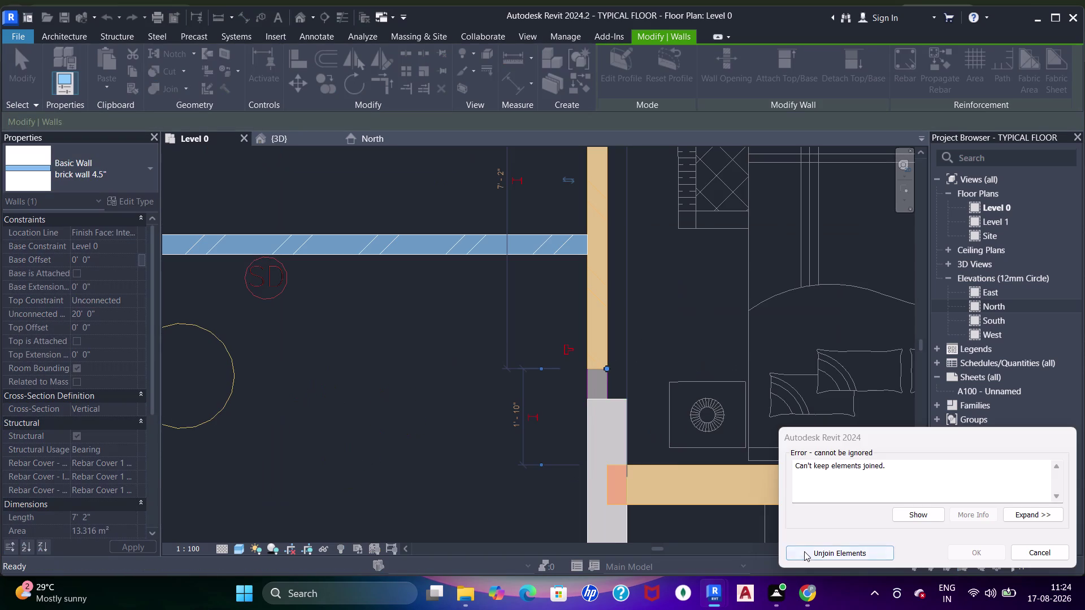
click(663, 469)
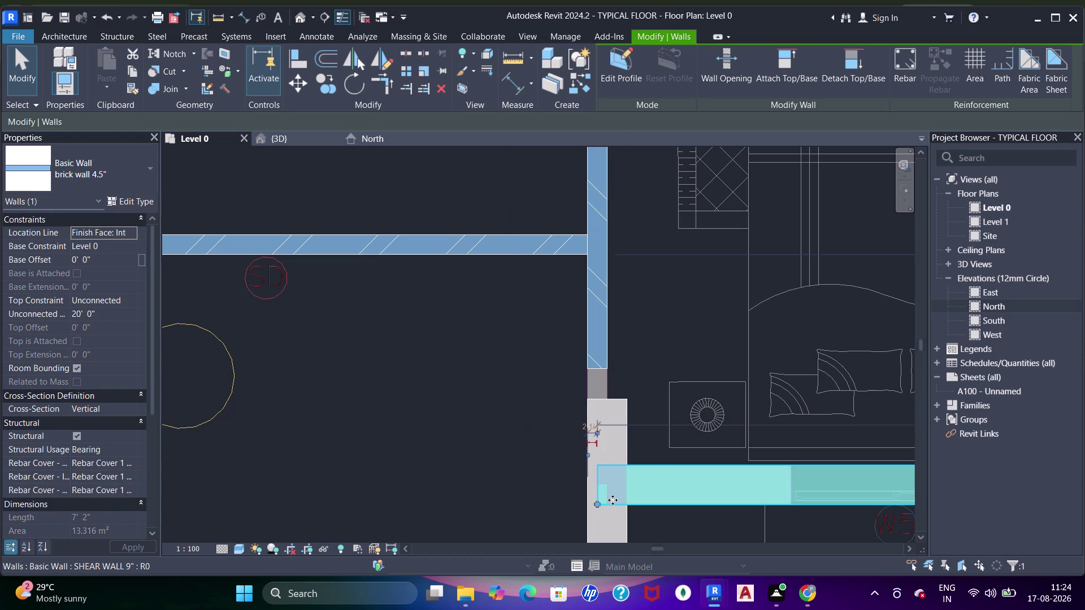
Adjust the shear wall end and align it to the column edge.
drag(601, 505, 643, 502)
scroll(up, 3)
middle_drag(637, 507, 637, 450)
key(Escape)
key(Escape)
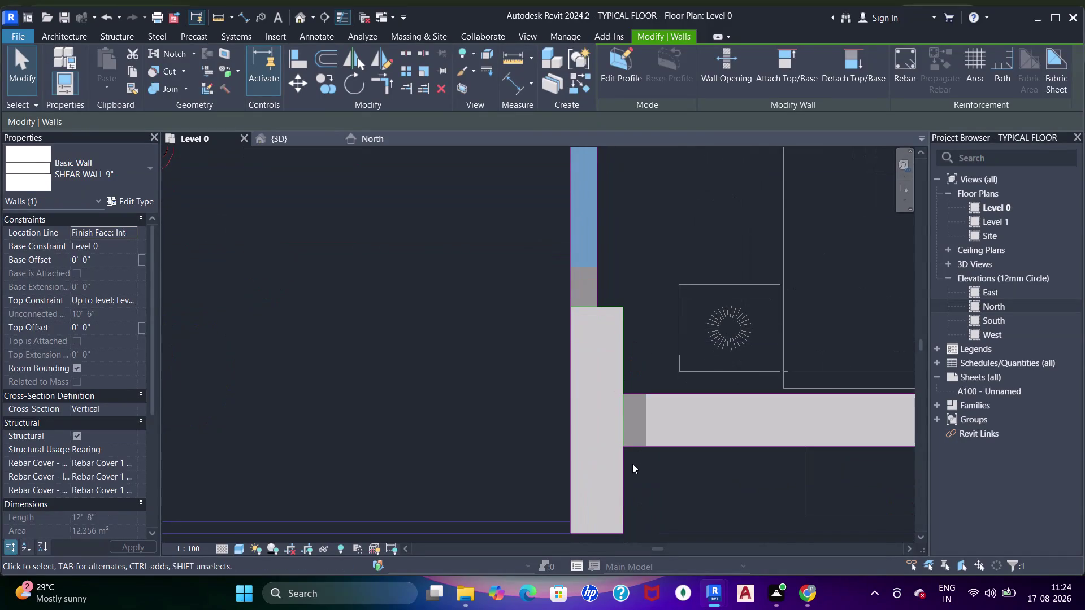
key(a)
key(a)
key(a)
key(a)
click(624, 423)
click(650, 423)
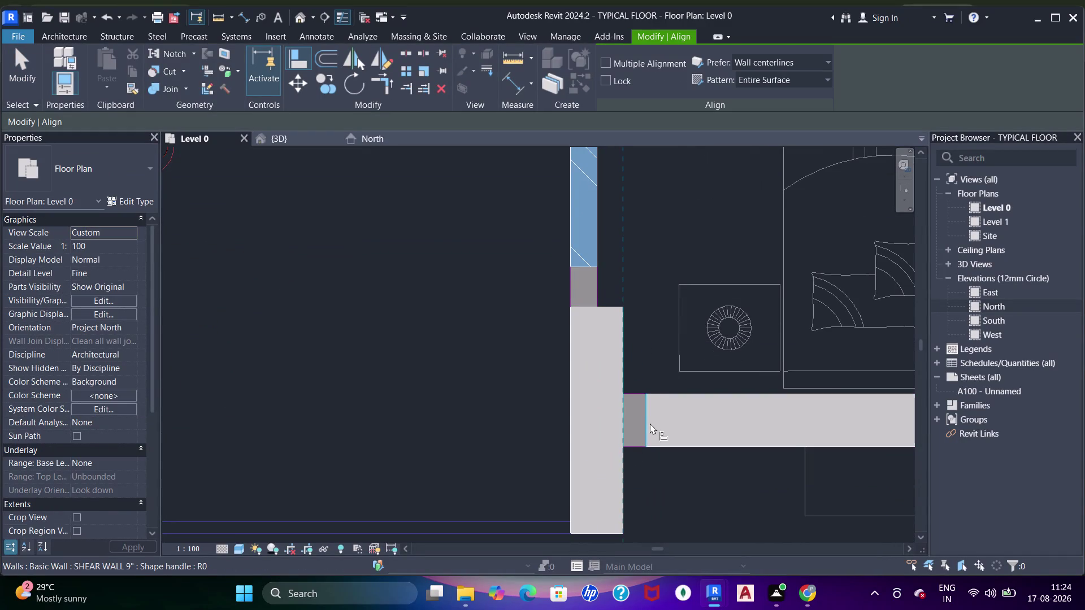
Align the brick wall's upper end to the column face.
scroll(down, 3)
middle_drag(668, 285, 667, 349)
click(646, 286)
click(627, 348)
click(618, 325)
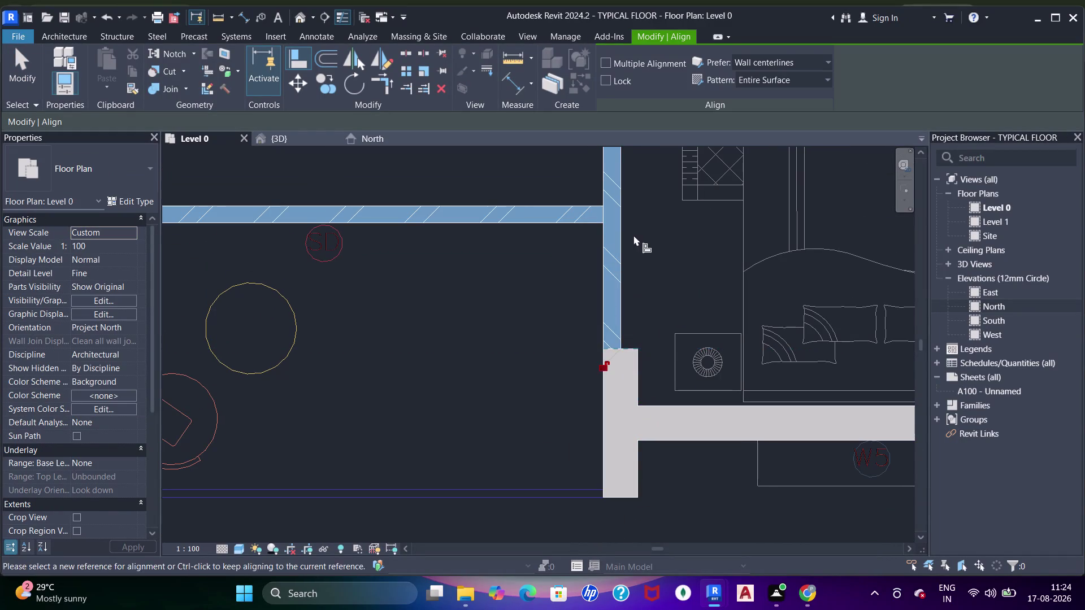
middle_drag(624, 323, 622, 377)
key(Escape)
key(Escape)
Join the left partition wall with the cross wall.
middle_drag(653, 288, 660, 340)
scroll(down, 3)
middle_drag(657, 309, 653, 320)
key(j)
key(j)
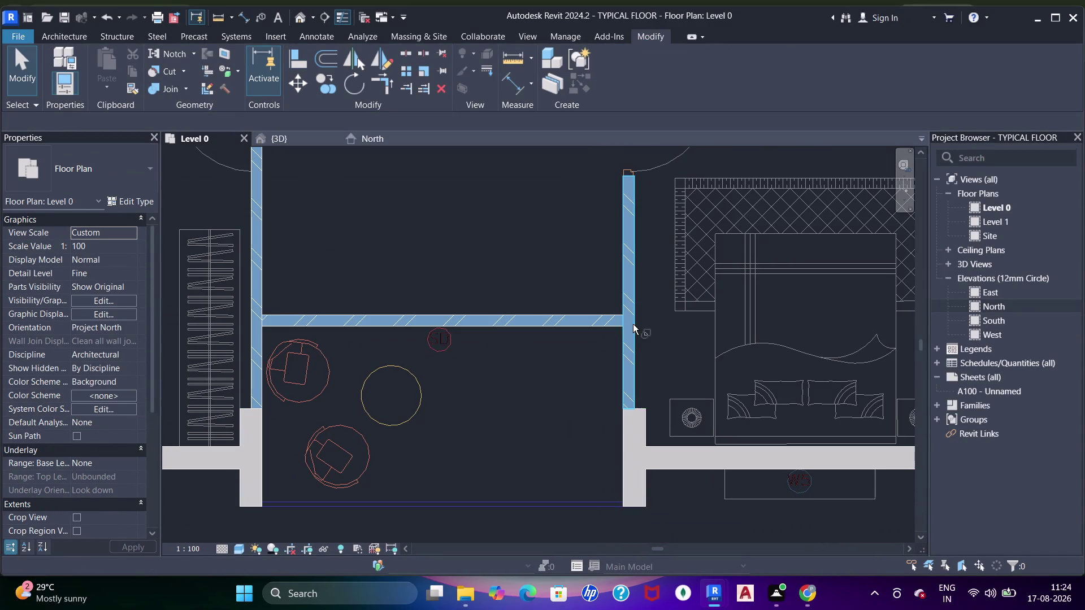
key(j)
click(610, 318)
click(630, 318)
middle_drag(628, 240, 633, 319)
click(261, 373)
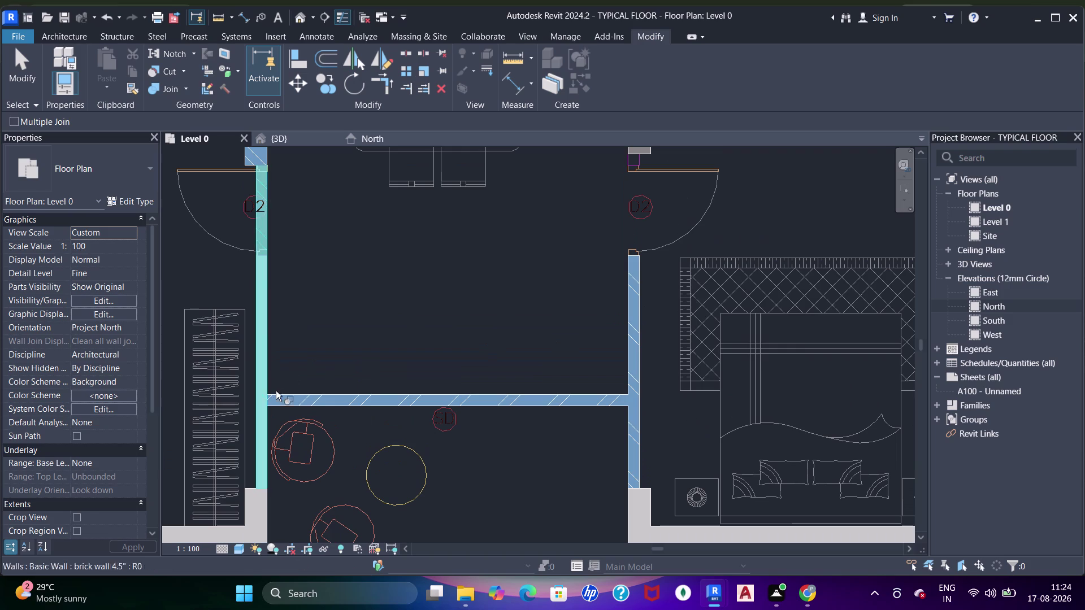
drag(284, 397, 290, 394)
scroll(up, 3)
middle_drag(424, 339, 366, 448)
middle_drag(682, 368, 675, 380)
key(Escape)
key(Escape)
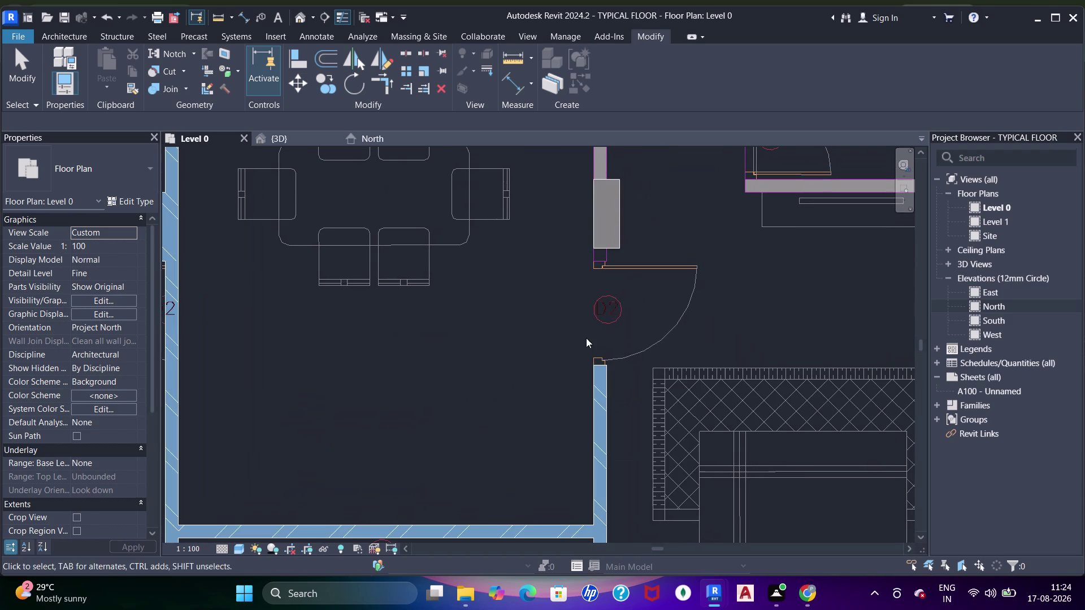
Align the wall end at the D2 door opening to the column edge.
key(a)
key(a)
key(a)
scroll(up, 3)
click(631, 253)
scroll(down, 3)
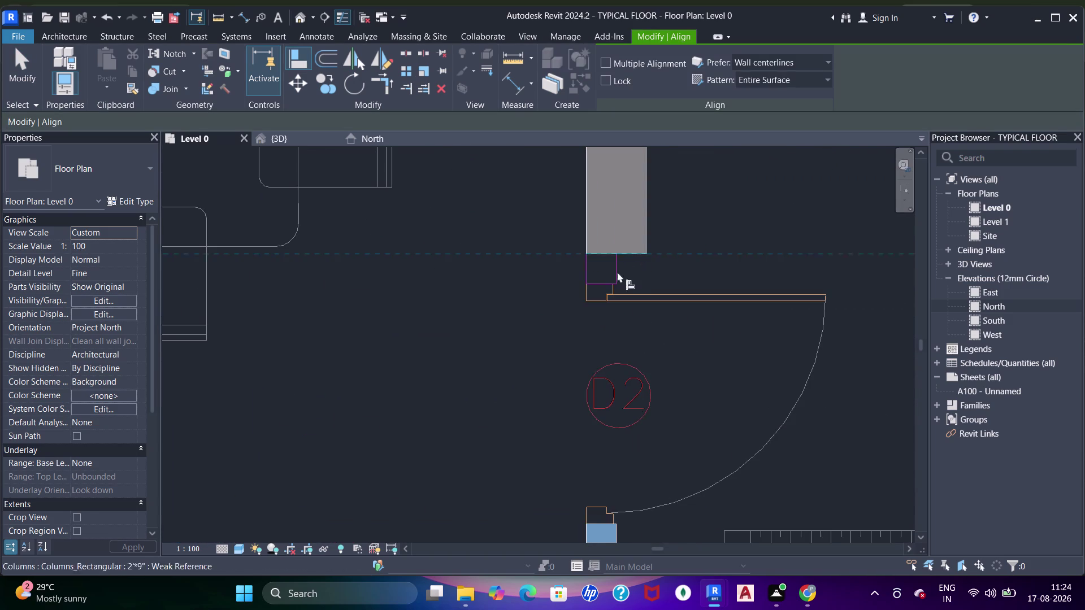
scroll(down, 3)
middle_drag(609, 339, 625, 269)
click(624, 391)
scroll(down, 3)
middle_drag(648, 313, 600, 372)
scroll(down, 3)
key(Escape)
middle_drag(607, 308, 598, 347)
scroll(down, 3)
middle_drag(617, 299, 524, 330)
key(Escape)
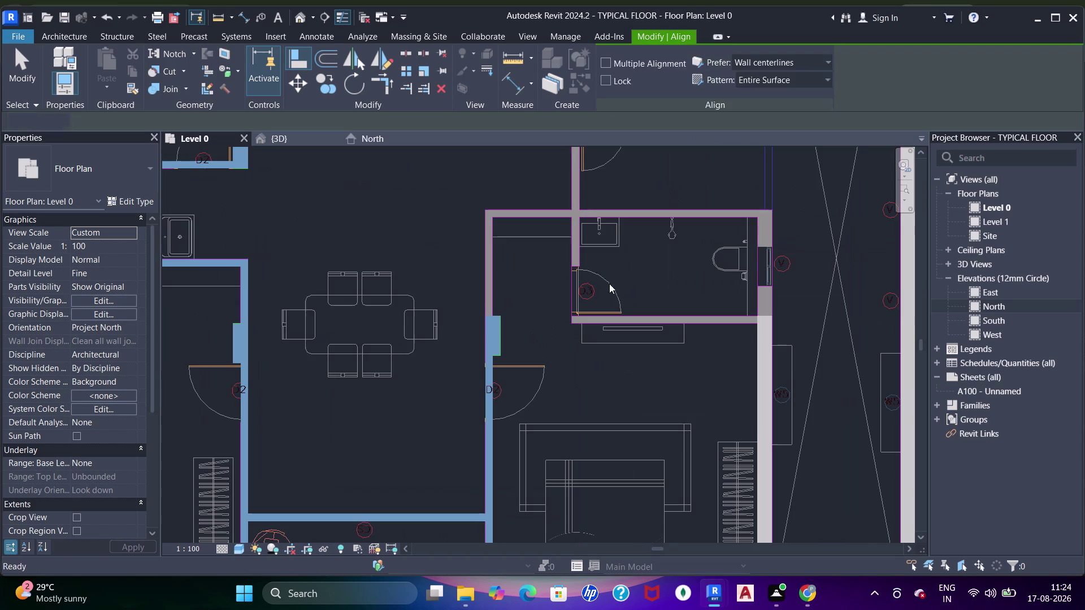
Pick the bathroom's top CAD line to place a 4.5-inch brick wall.
middle_drag(601, 298, 591, 230)
key(Escape)
scroll(down, 3)
middle_drag(550, 279, 539, 269)
middle_drag(477, 217, 494, 266)
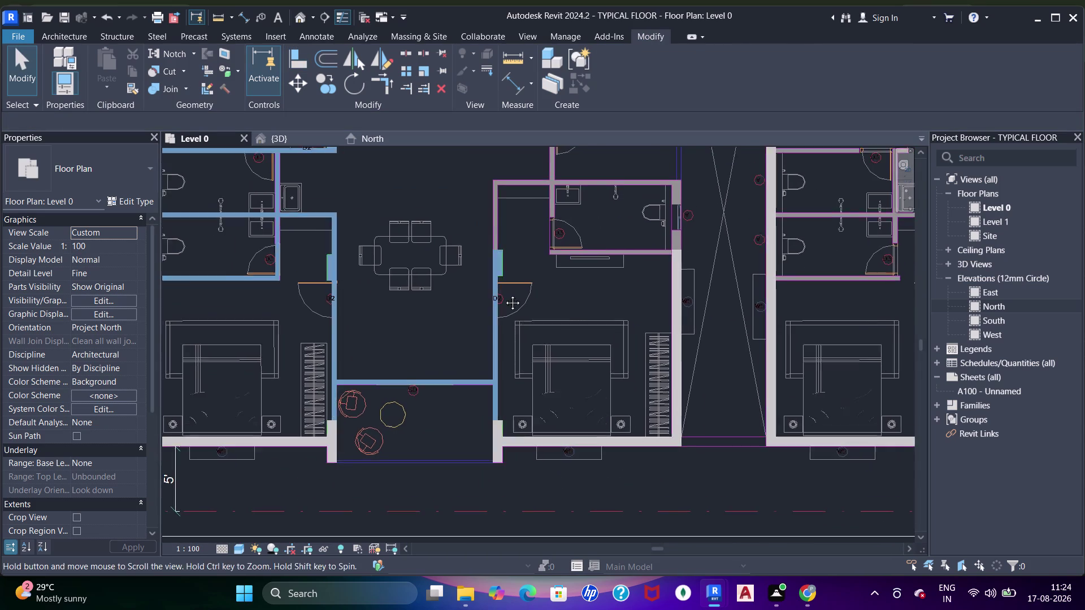
middle_drag(494, 267, 509, 305)
scroll(up, 3)
key(w)
key(a)
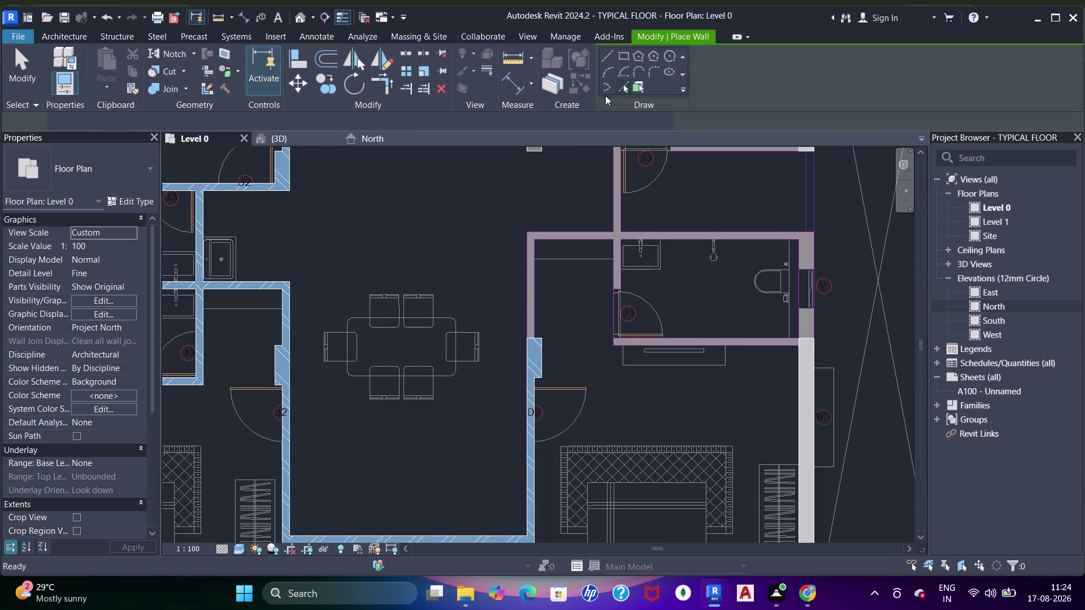
click(627, 87)
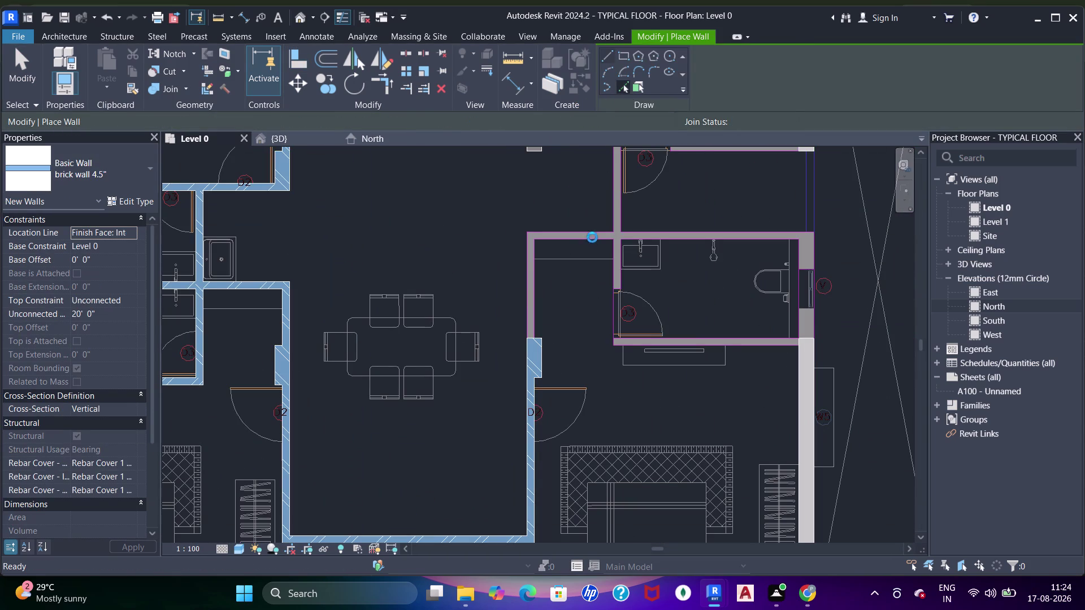
drag(592, 237, 599, 236)
click(618, 197)
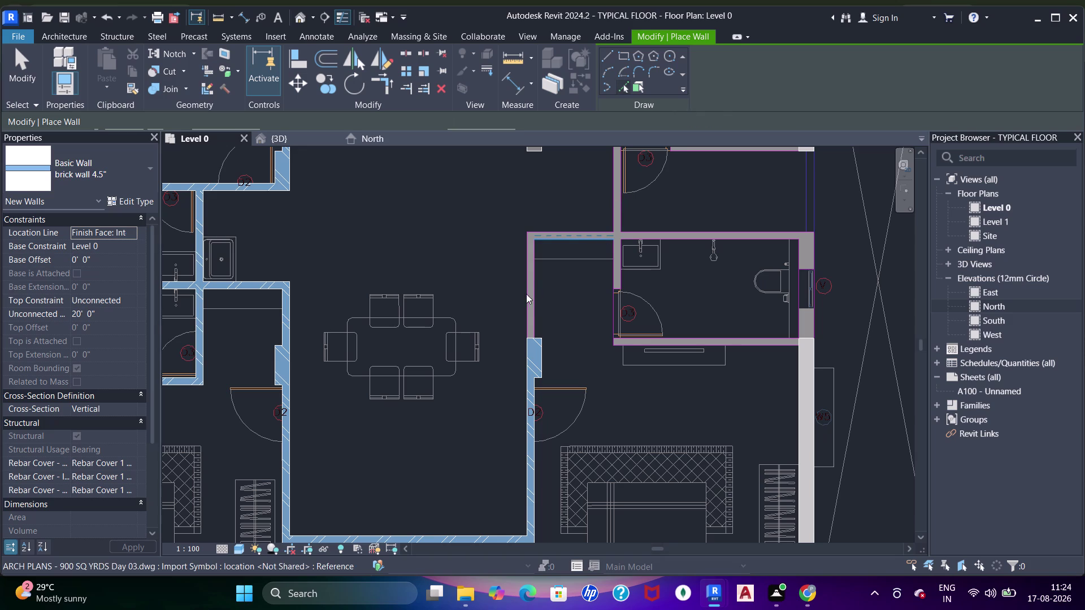
Add brick walls along the left edge, bottom line and upper partition line.
drag(531, 297, 538, 295)
middle_drag(622, 283, 533, 308)
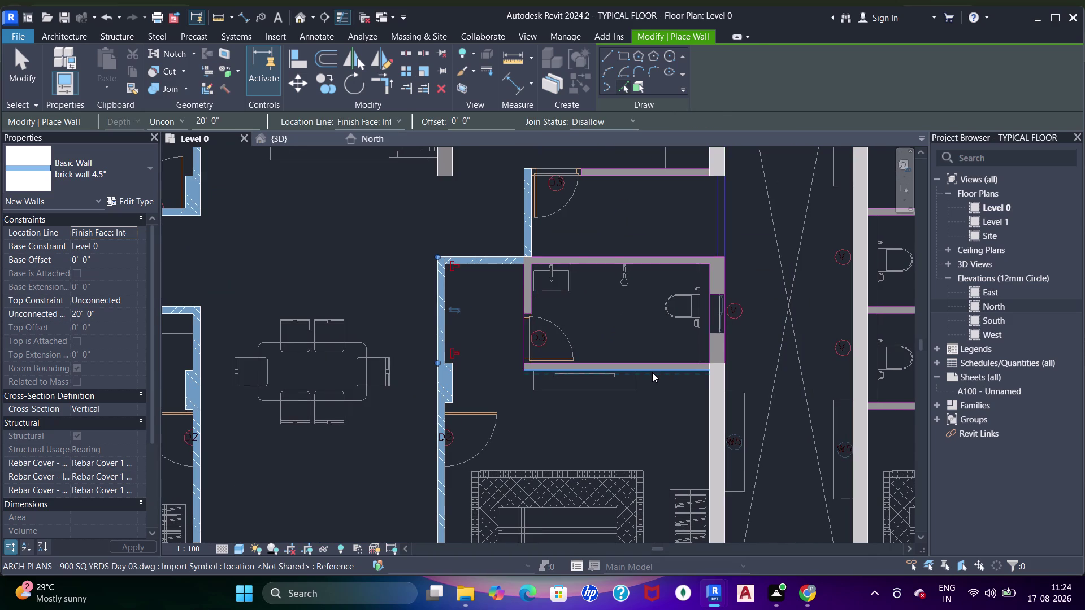
click(653, 369)
click(654, 172)
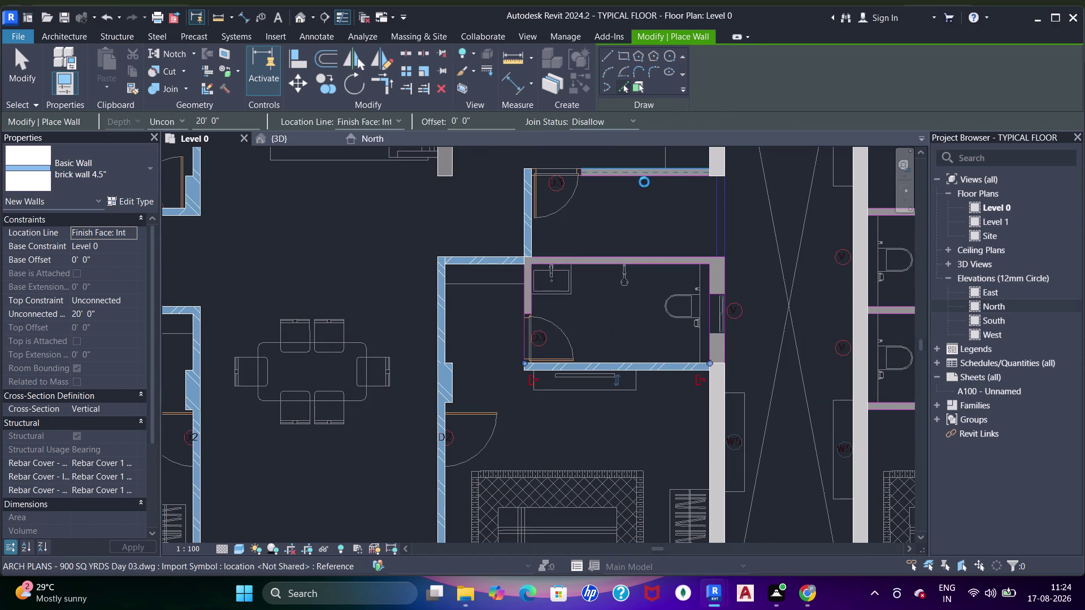
middle_drag(576, 271, 605, 240)
Exit wall placement and check the left wall beside the column.
key(Escape)
key(Escape)
scroll(up, 3)
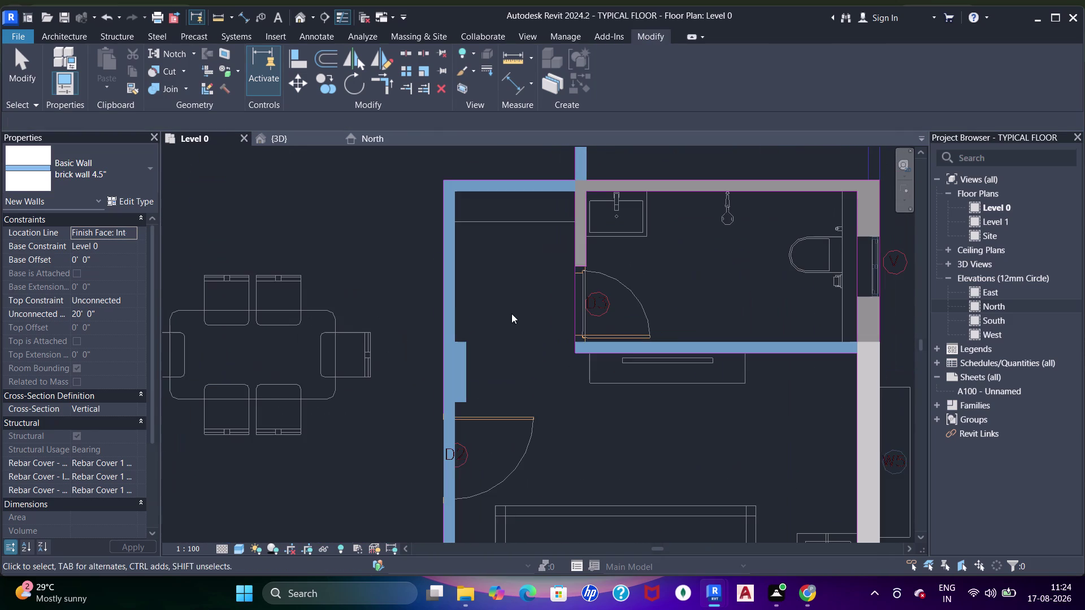
key(Escape)
click(452, 293)
scroll(up, 3)
scroll(down, 3)
middle_drag(498, 222, 473, 302)
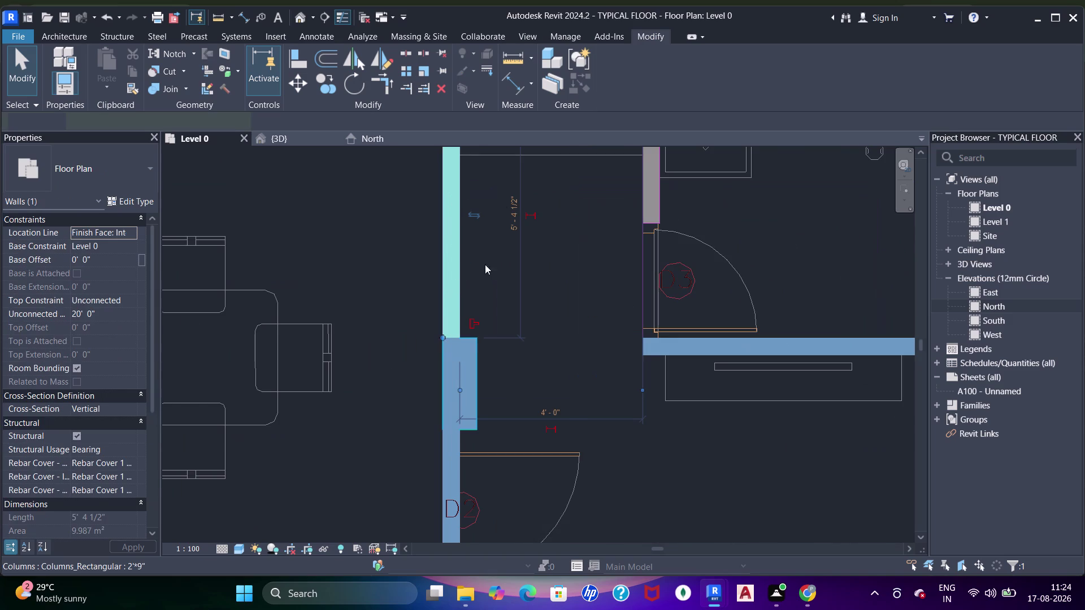
middle_drag(473, 302, 466, 319)
key(Escape)
key(Escape)
Join the brick walls' geometry at the bathroom corner with JJ.
key(j)
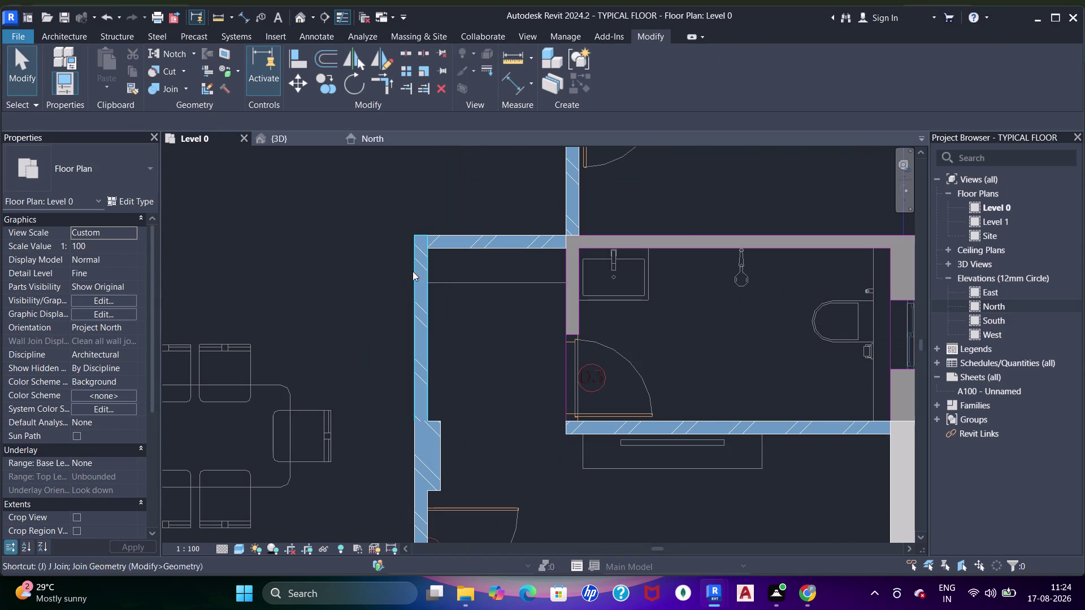
key(j)
key(j)
drag(418, 269, 436, 261)
click(466, 249)
middle_drag(507, 265, 492, 290)
key(Escape)
key(Escape)
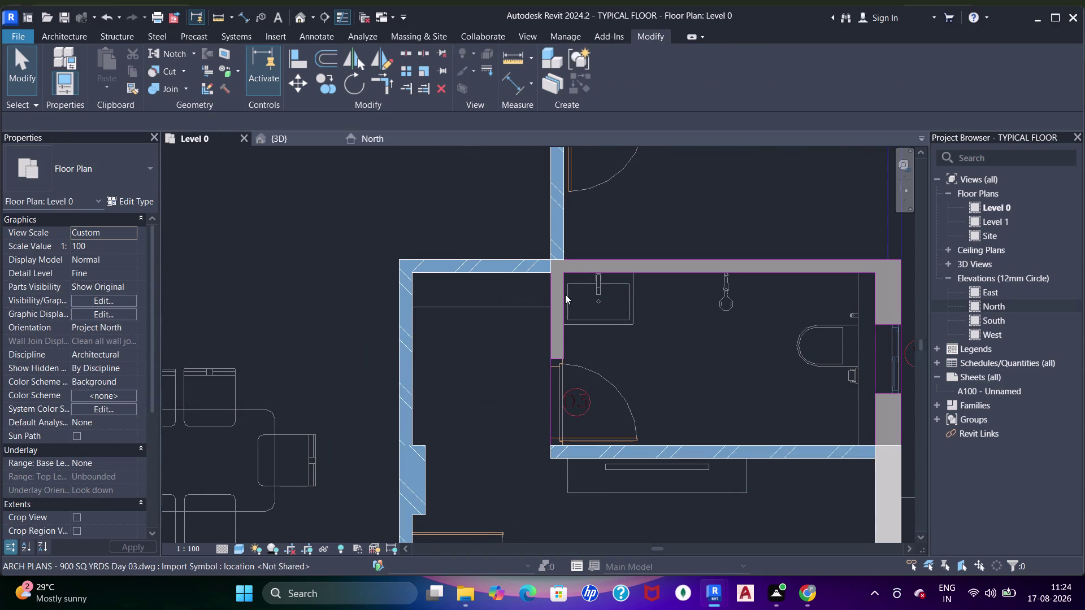
Start aligning a bathroom wall, picking its reference line.
key(a)
key(a)
key(a)
key(a)
drag(581, 445, 581, 440)
click(561, 262)
drag(676, 334, 682, 332)
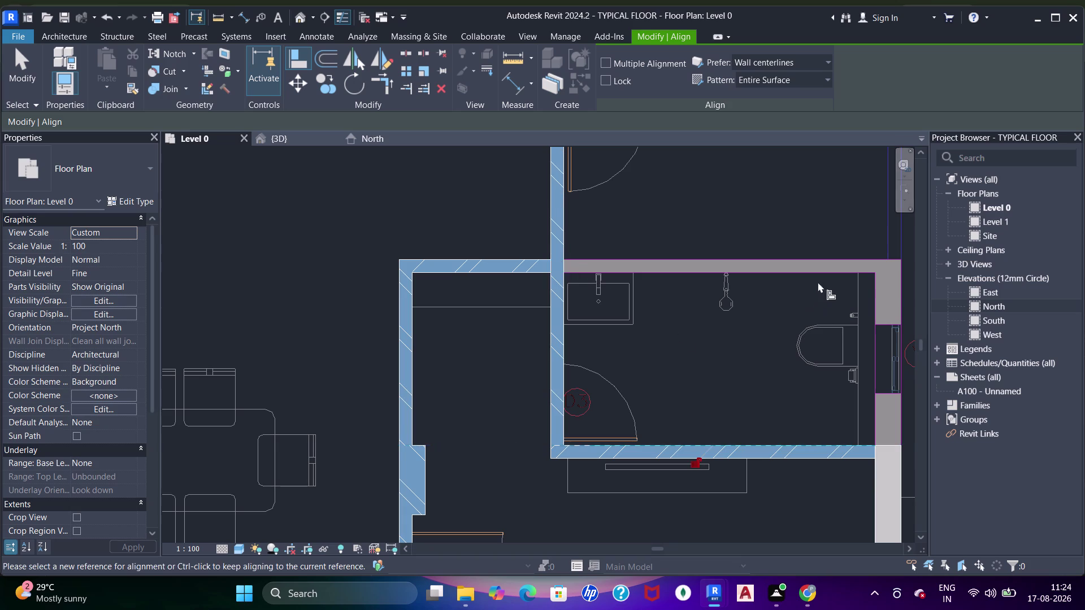
Align the brick wall to the bathroom wall face.
click(877, 288)
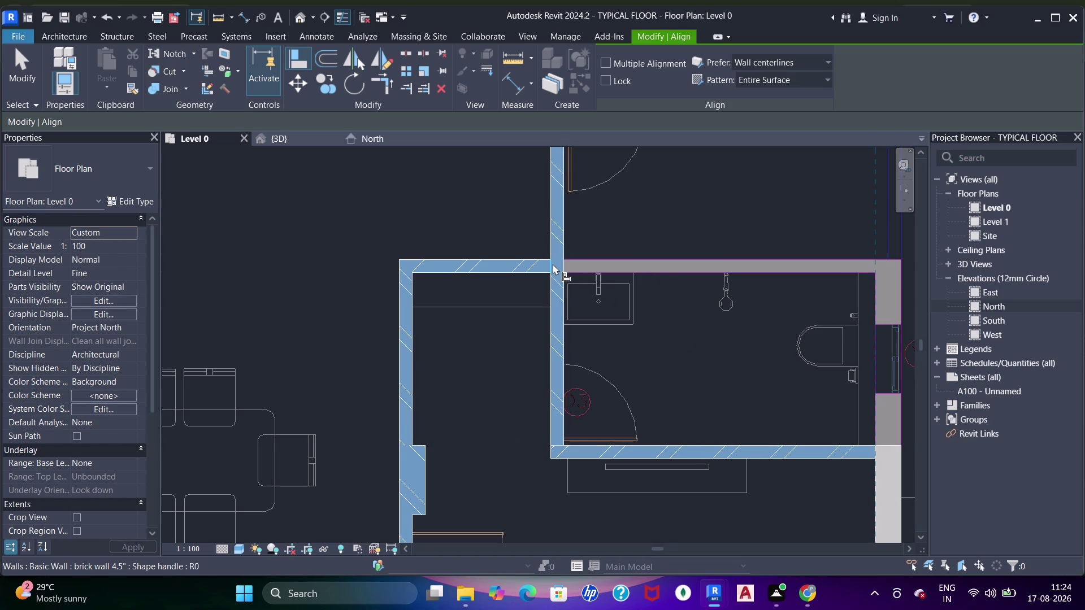
click(548, 264)
middle_drag(741, 293, 734, 313)
middle_drag(683, 221, 677, 240)
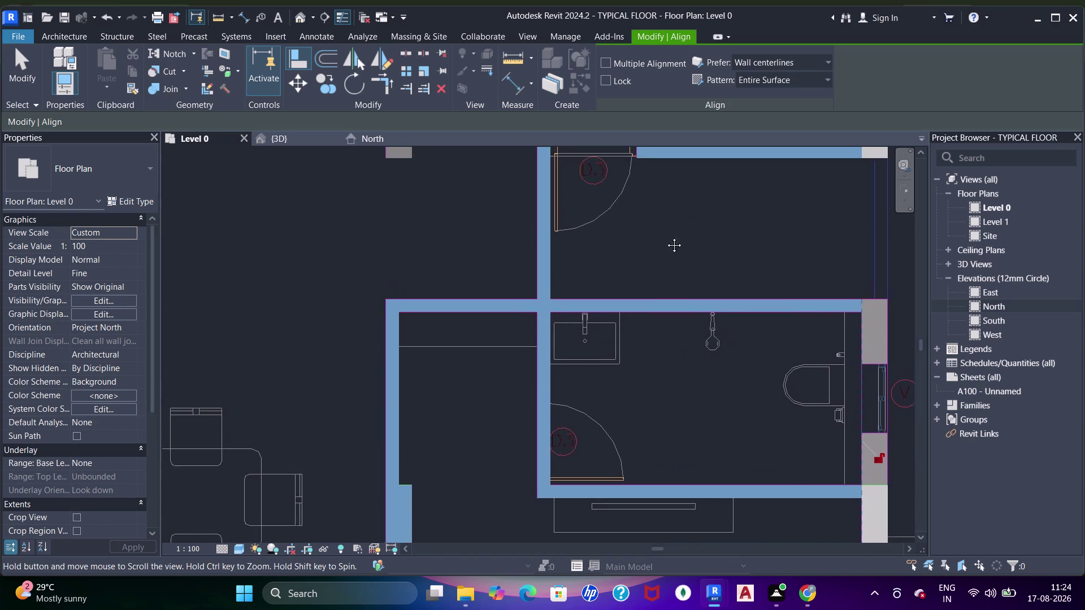
middle_drag(677, 241, 570, 205)
scroll(down, 3)
middle_drag(627, 209, 681, 378)
scroll(up, 3)
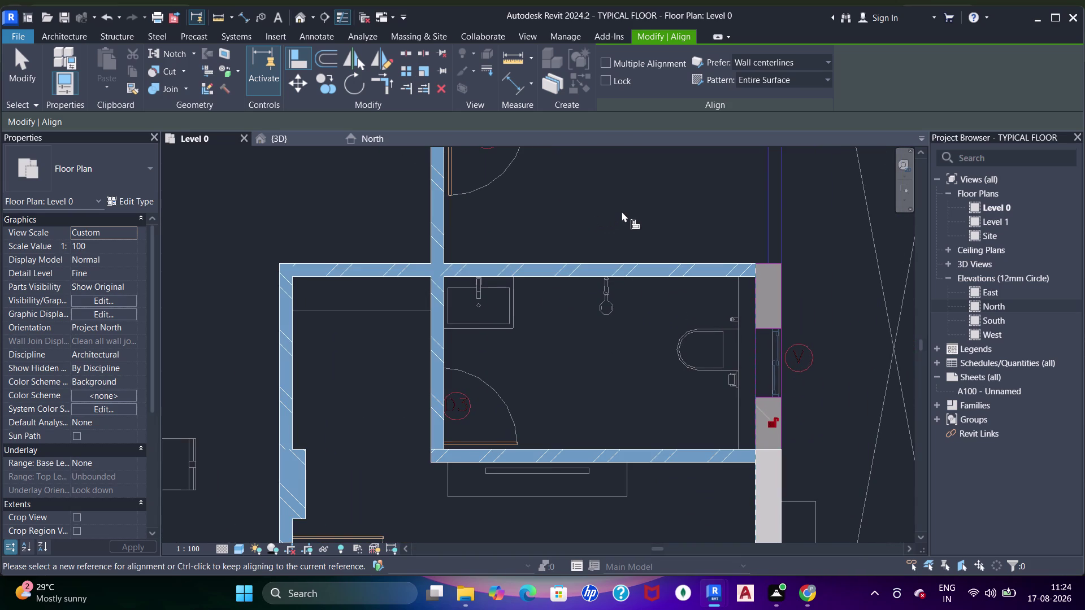
Align the wall above the bathroom to the column edge.
drag(638, 411, 629, 402)
click(503, 284)
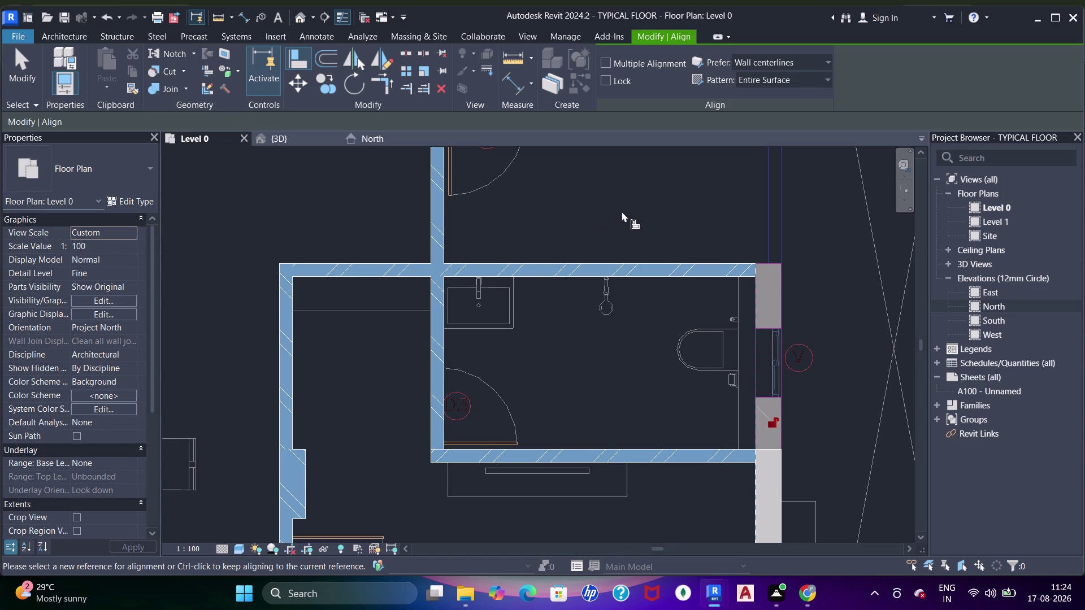
click(598, 285)
scroll(down, 3)
middle_drag(595, 310, 592, 267)
scroll(up, 3)
key(Escape)
scroll(up, 3)
key(Escape)
key(j)
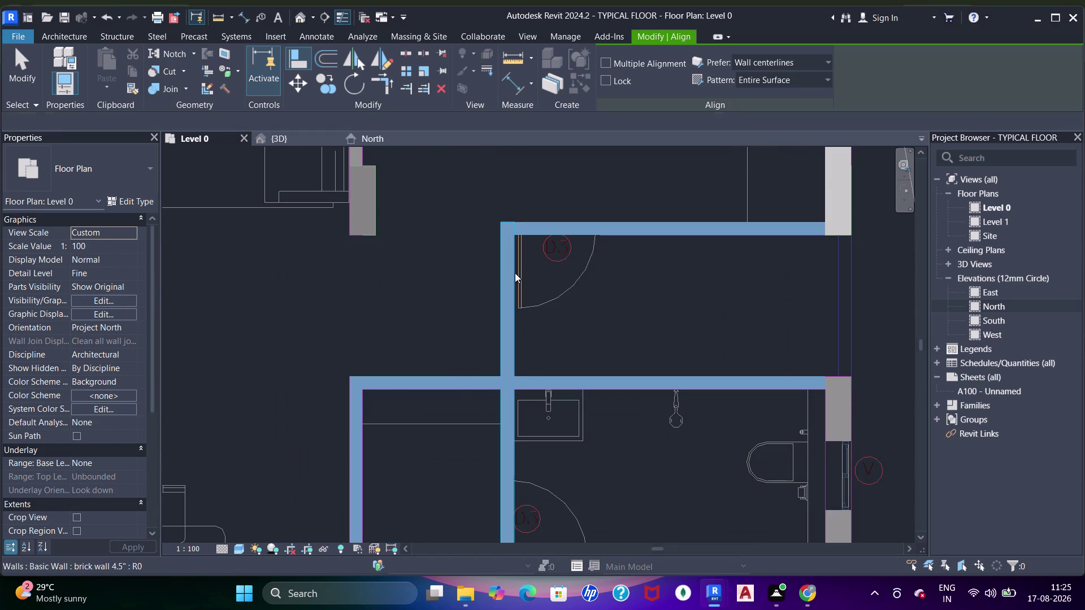
Join the vertical wall above the bathroom with its crossing walls at two intersections.
click(515, 273)
click(539, 238)
key(j)
key(j)
key(j)
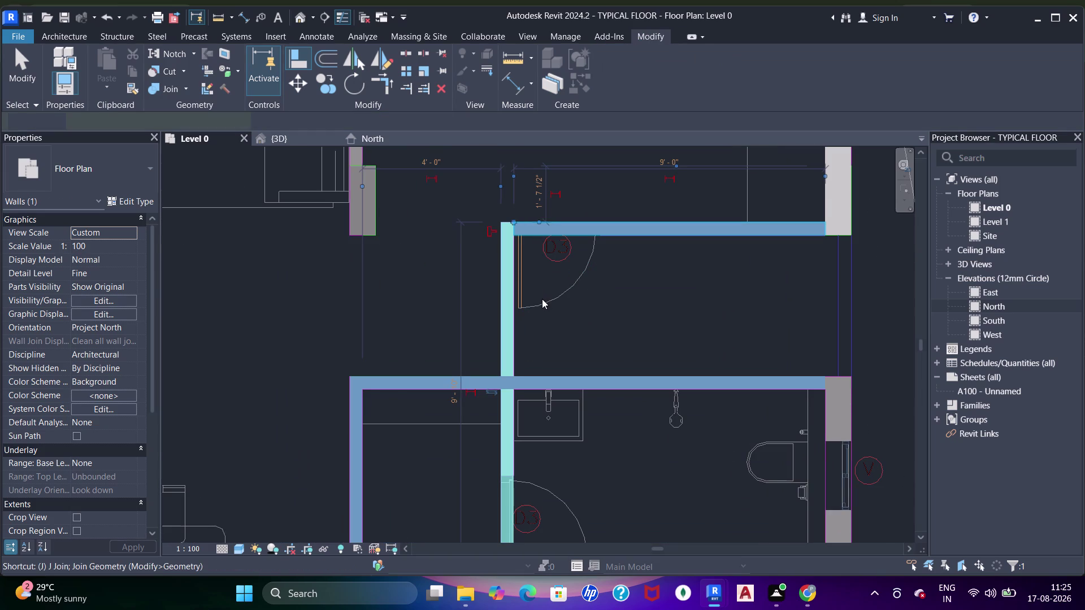
click(505, 257)
click(558, 231)
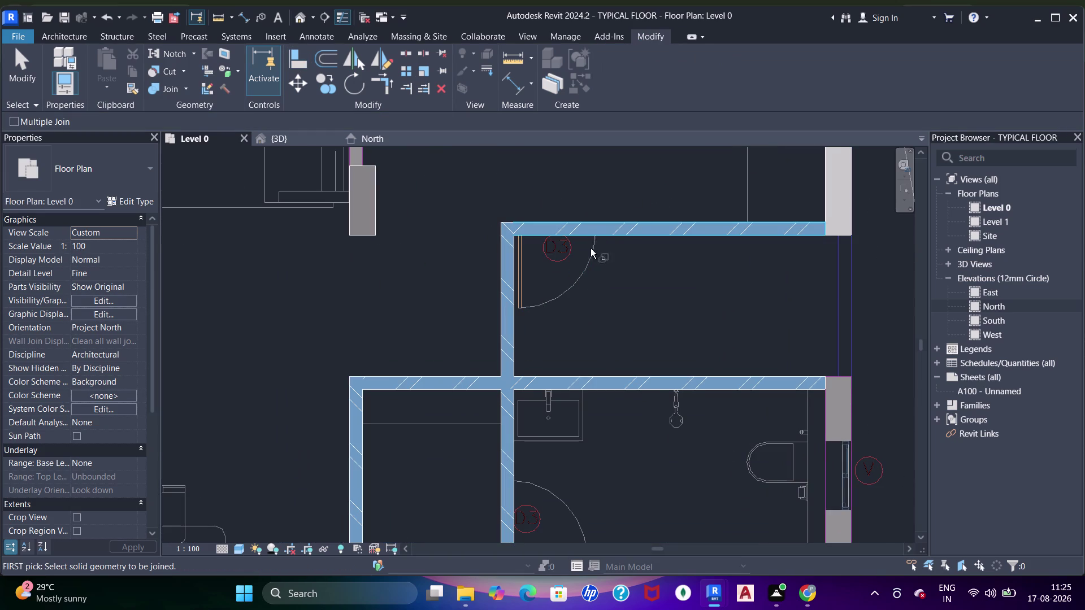
scroll(down, 3)
middle_drag(615, 340, 624, 265)
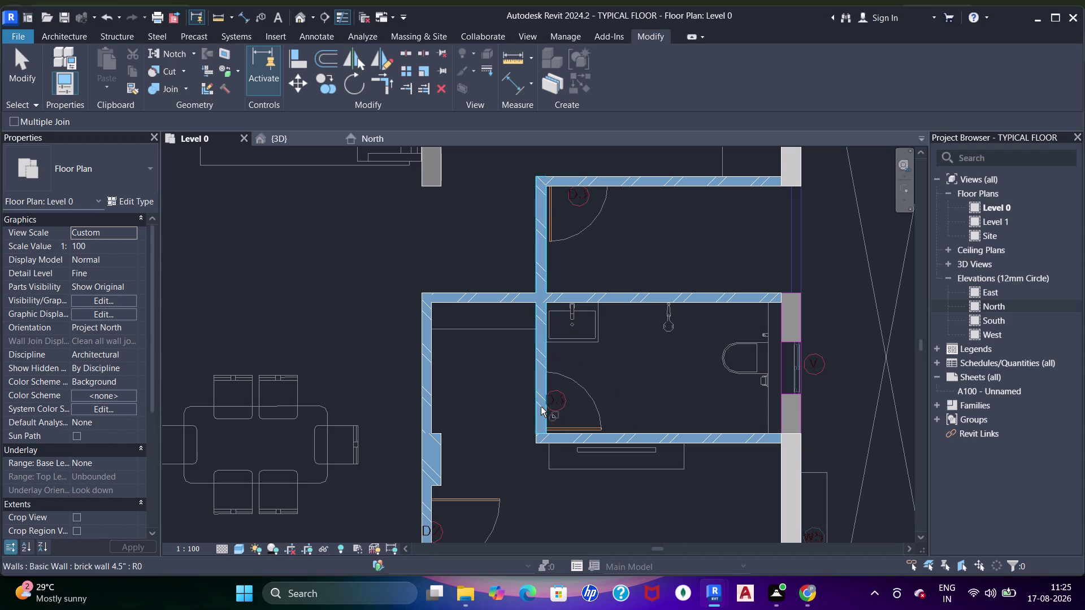
click(541, 403)
click(551, 437)
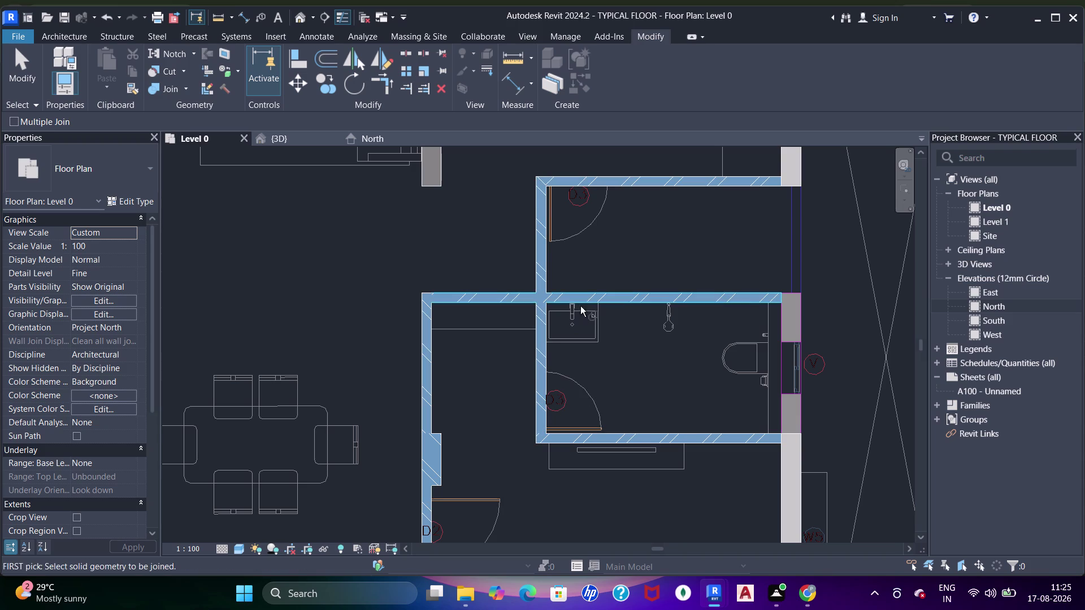
Join the washroom partition walls with their crossing walls.
click(579, 298)
click(549, 308)
click(540, 320)
click(562, 297)
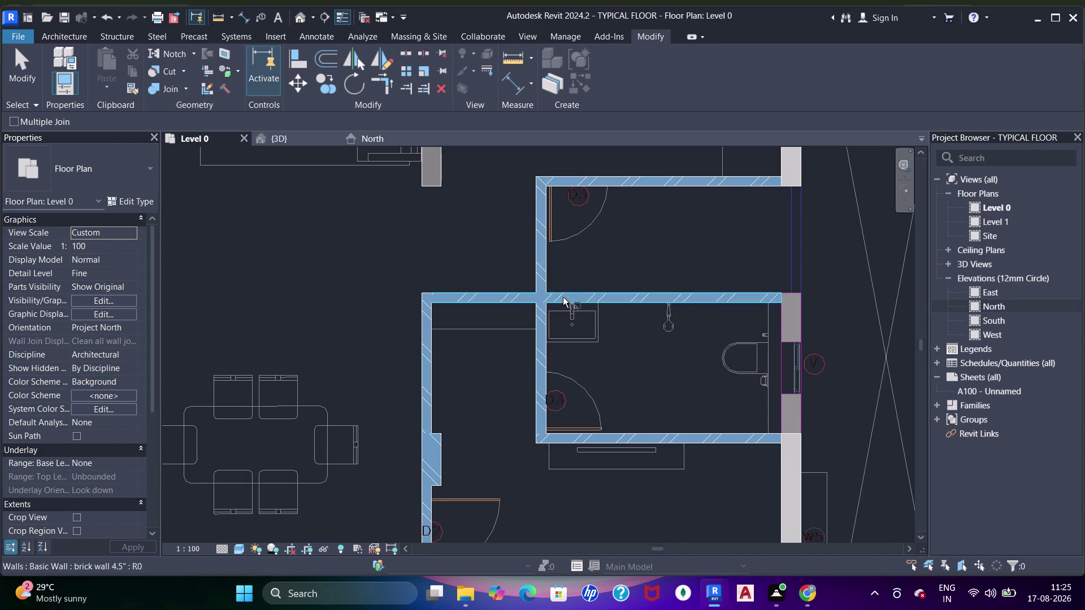
middle_drag(599, 211, 604, 177)
middle_drag(508, 359, 529, 248)
scroll(down, 3)
middle_drag(557, 295, 528, 329)
key(Escape)
key(Escape)
click(449, 390)
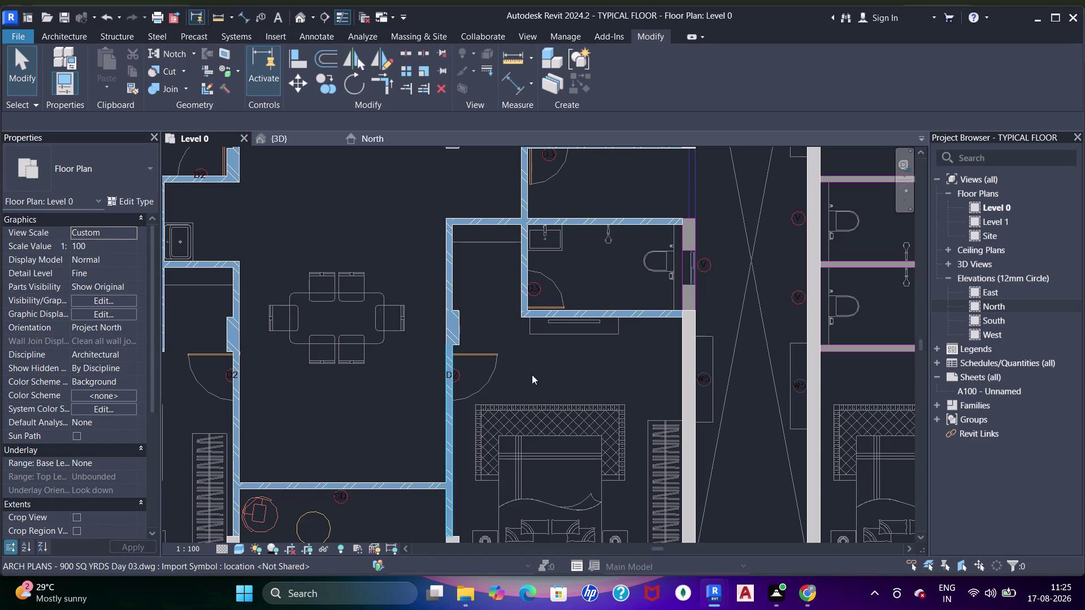
Bring the washroom's outer wall and window opening into view.
key(Escape)
click(447, 391)
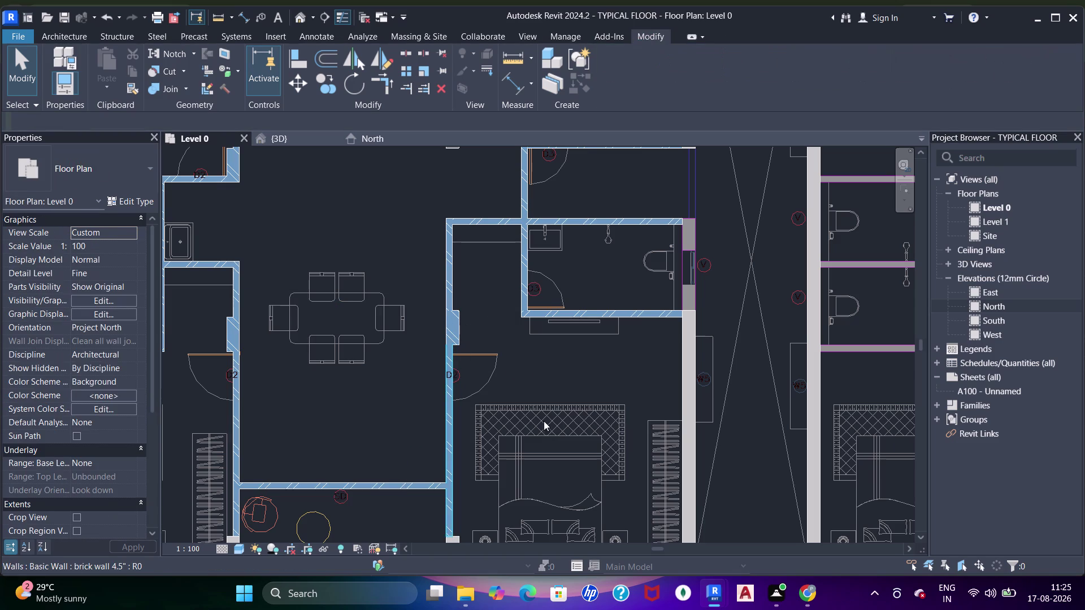
middle_drag(543, 421, 478, 280)
key(Escape)
middle_drag(593, 356, 565, 321)
middle_drag(595, 269, 570, 393)
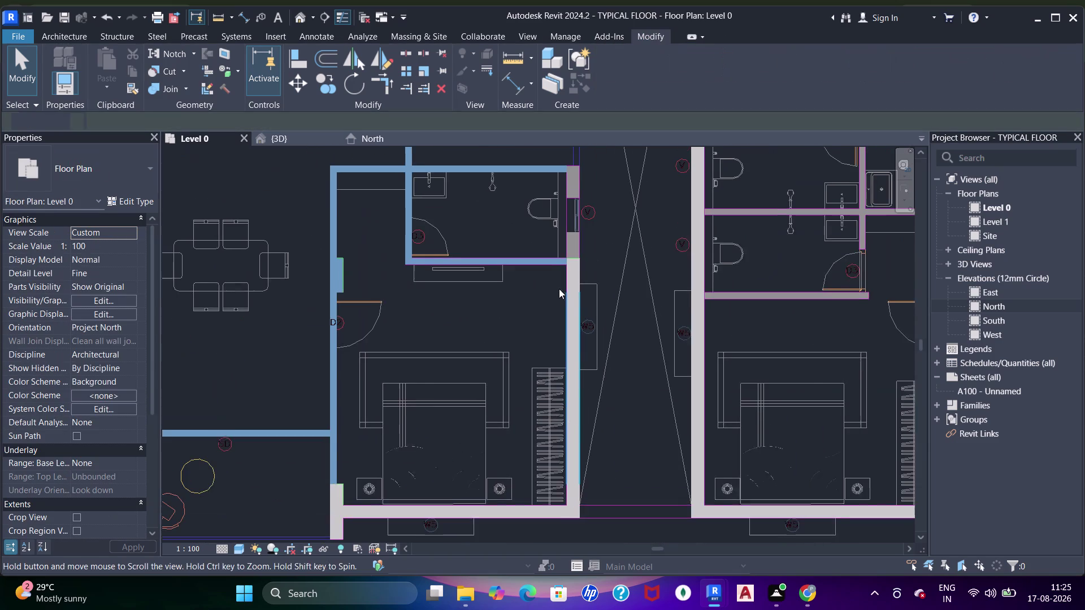
middle_drag(546, 268, 535, 387)
scroll(up, 3)
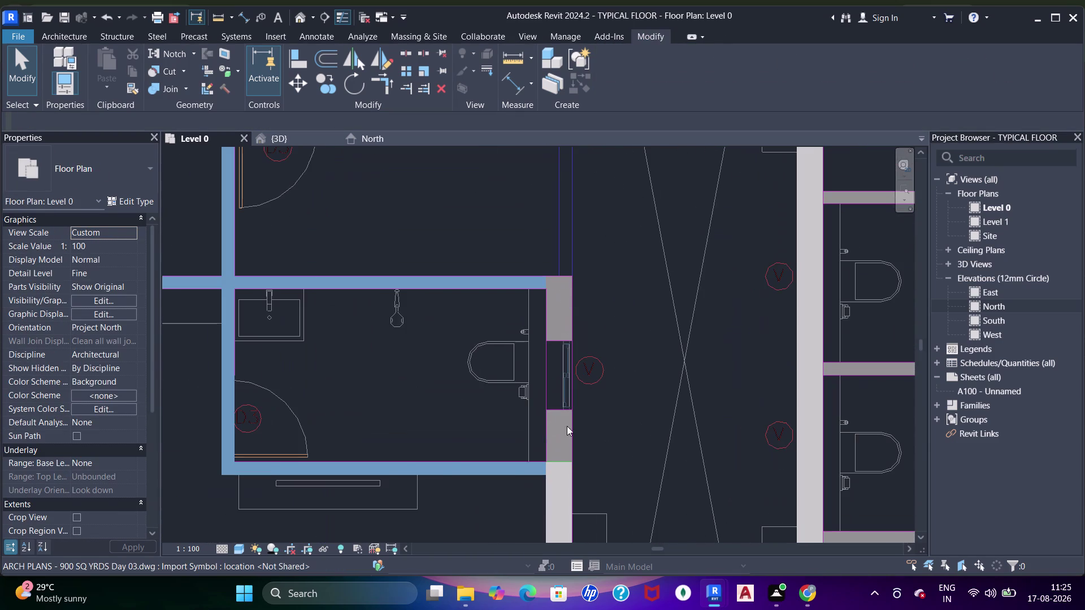
click(571, 480)
Select the 9-inch shear wall below the window and use Create Similar.
middle_drag(565, 411, 595, 267)
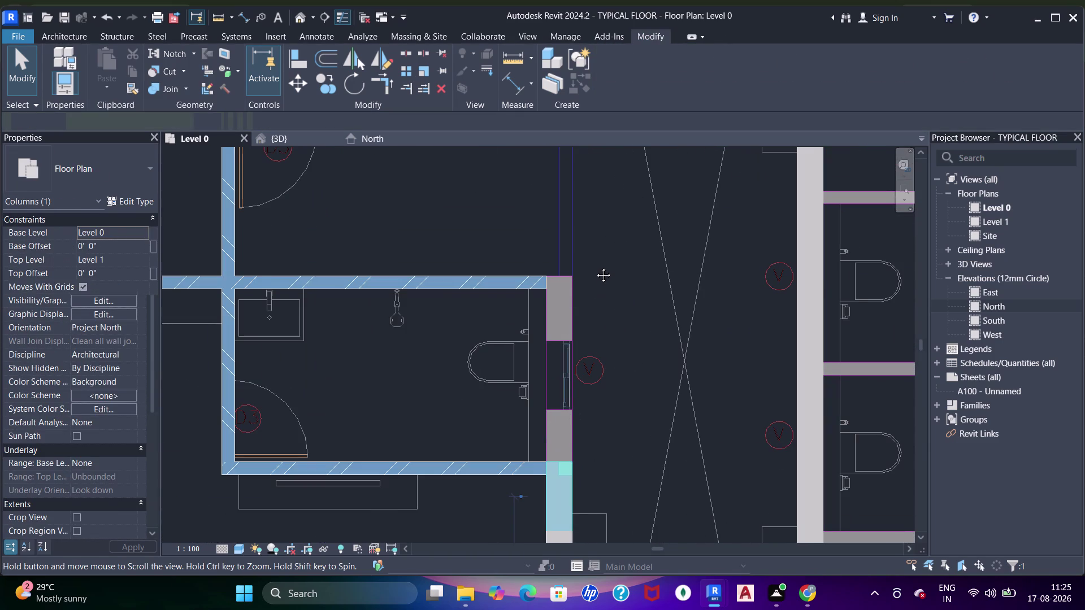
middle_drag(585, 337, 585, 299)
key(Escape)
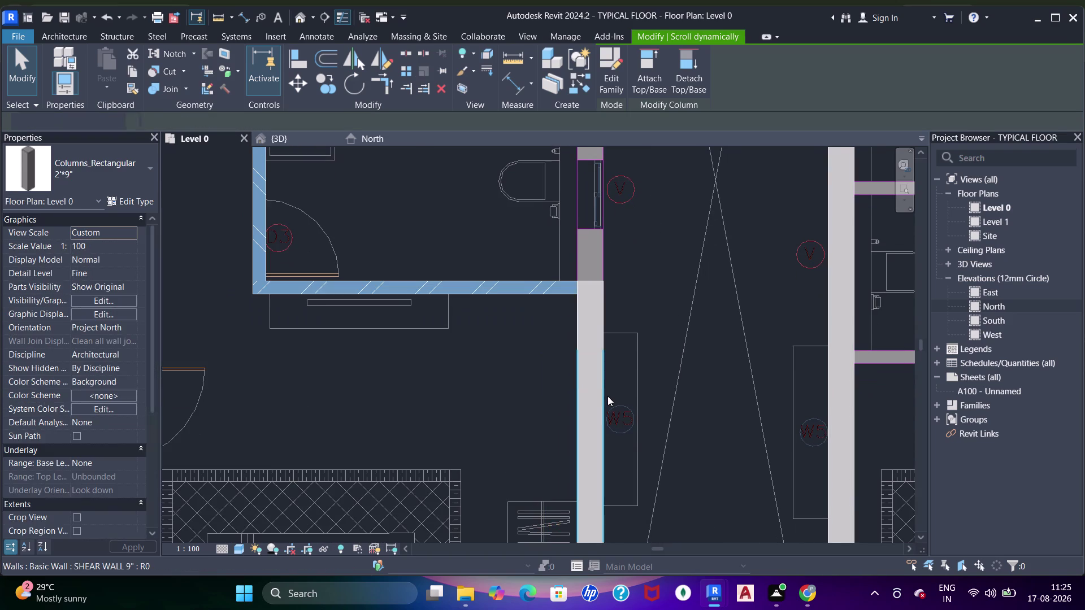
drag(608, 401, 608, 395)
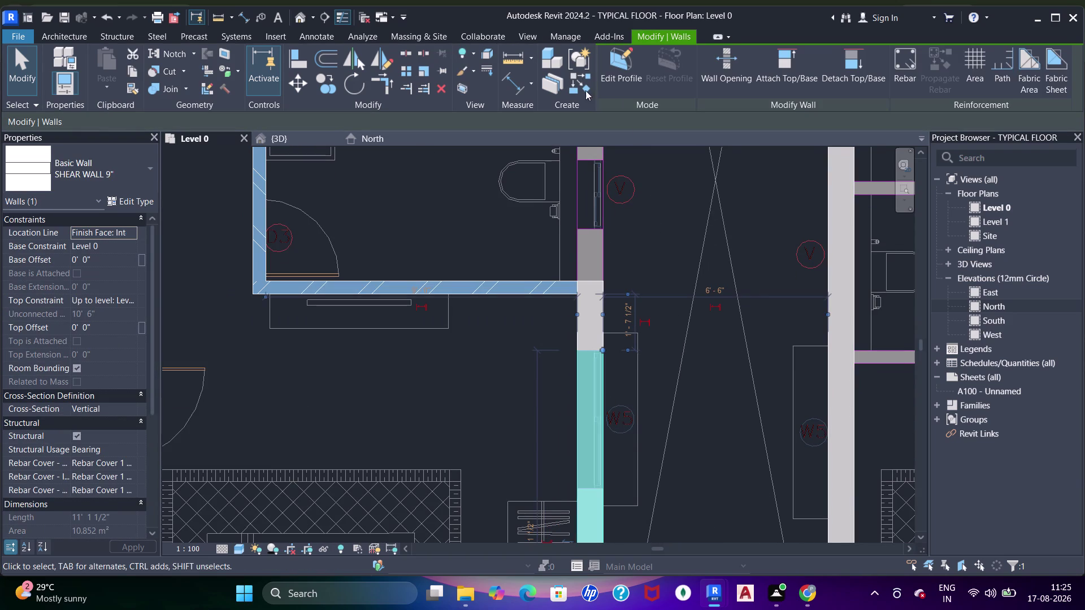
click(573, 88)
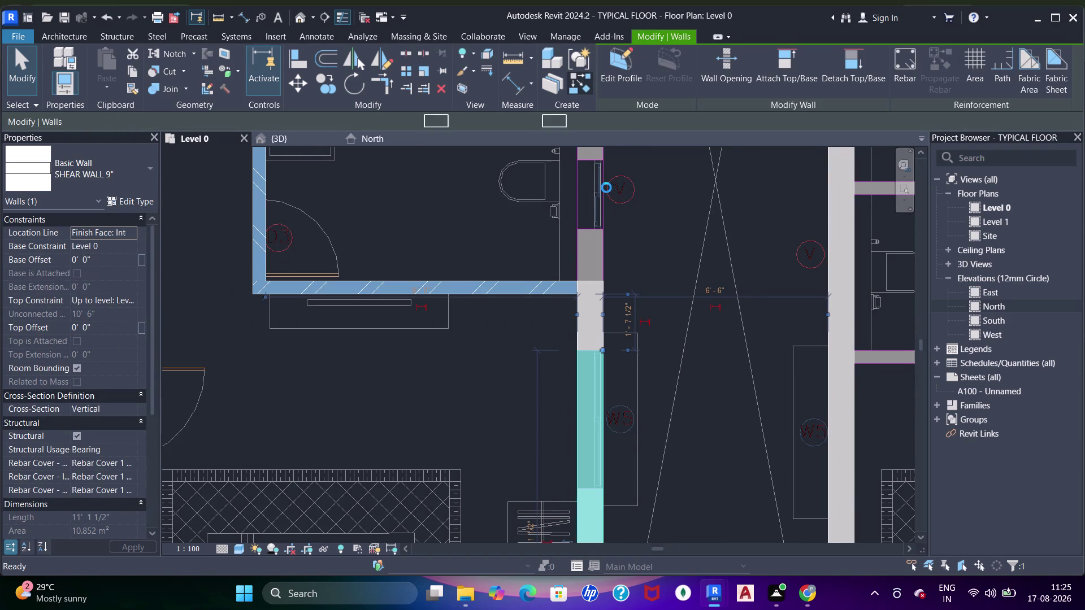
click(623, 87)
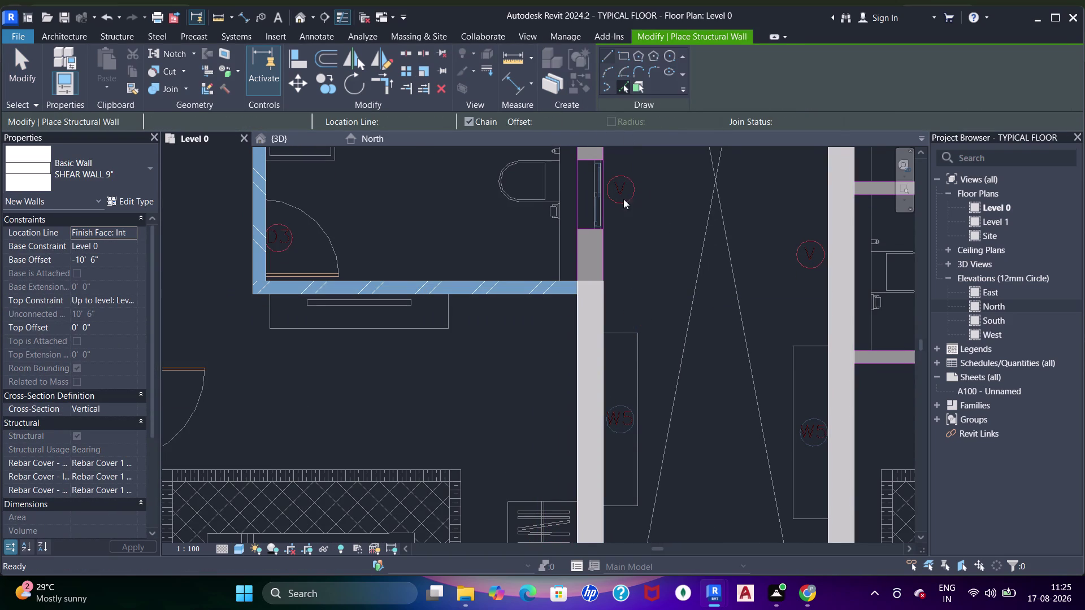
Draw a short shear wall from the brick wall corner to the window.
middle_drag(608, 210, 610, 328)
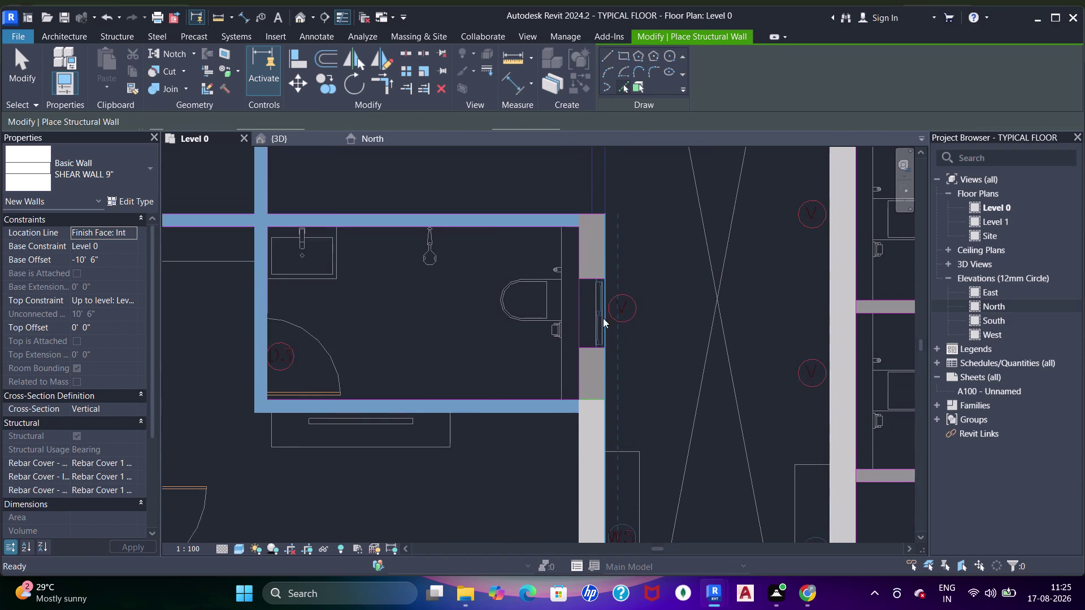
click(608, 55)
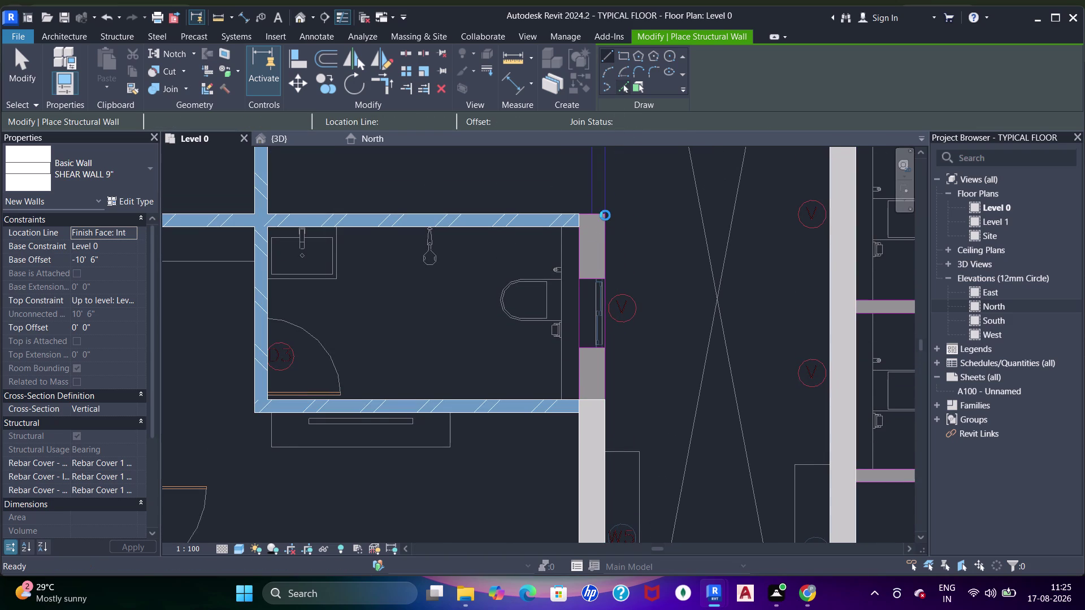
click(604, 215)
click(603, 265)
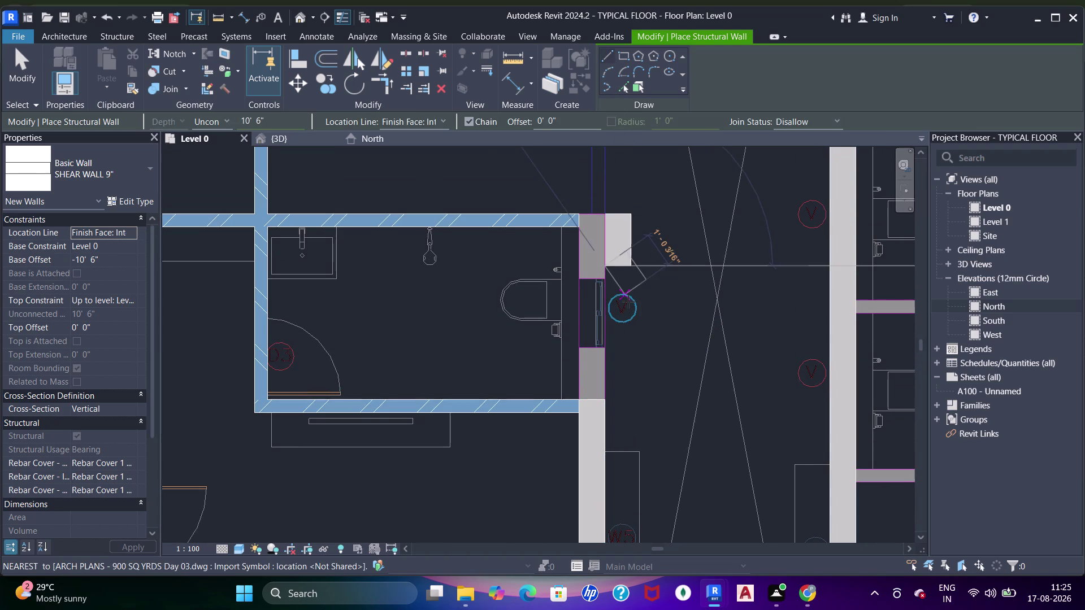
key(Escape)
key(Escape)
key(Escape)
key(Escape)
key(Escape)
click(623, 265)
key(space)
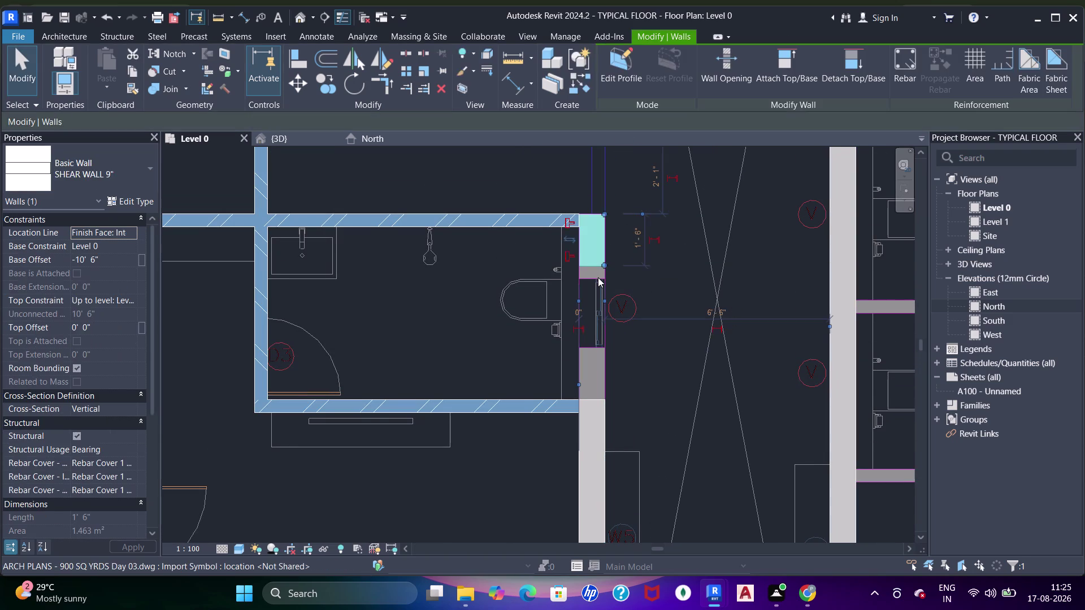
key(Escape)
key(Escape)
Align the shear wall's end to the brick wall edge.
key(a)
key(a)
key(a)
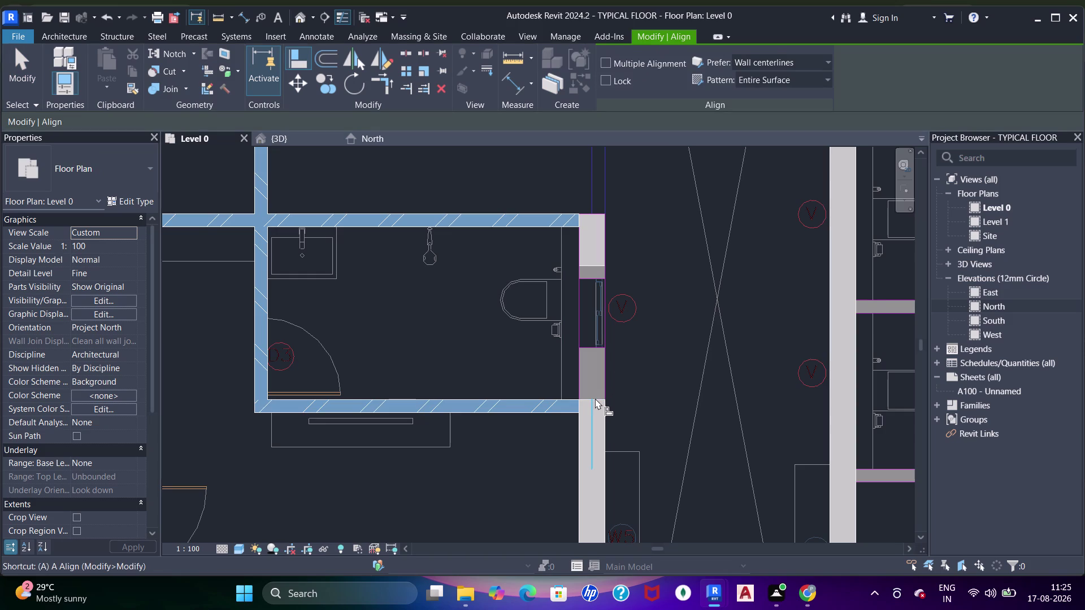
key(Tab)
key(Tab)
key(Tab)
drag(596, 398, 599, 391)
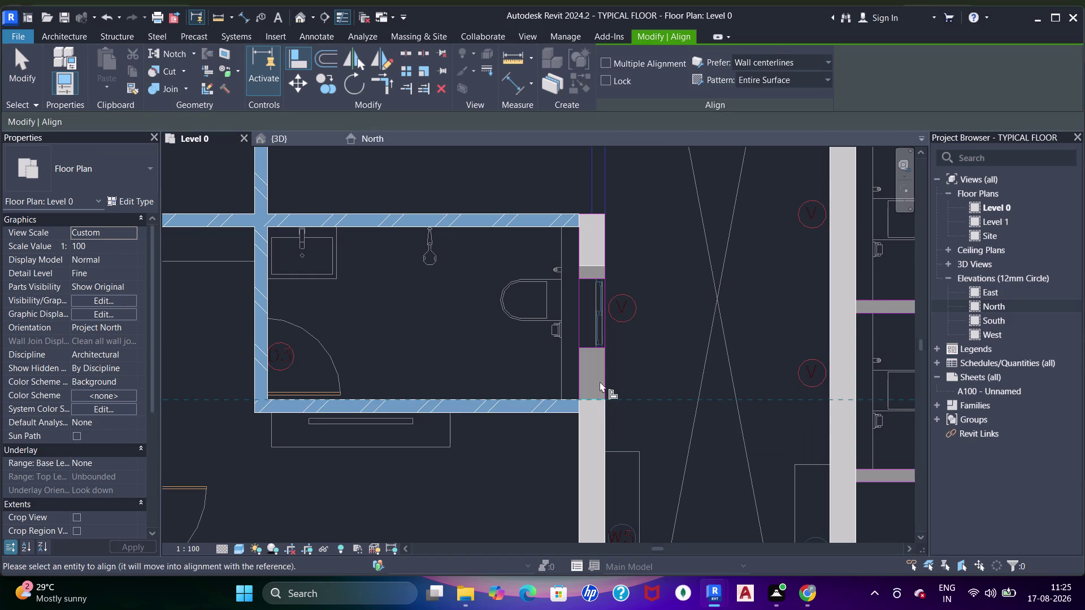
click(598, 269)
scroll(down, 3)
middle_drag(595, 284, 595, 289)
key(Escape)
key(Escape)
key(Escape)
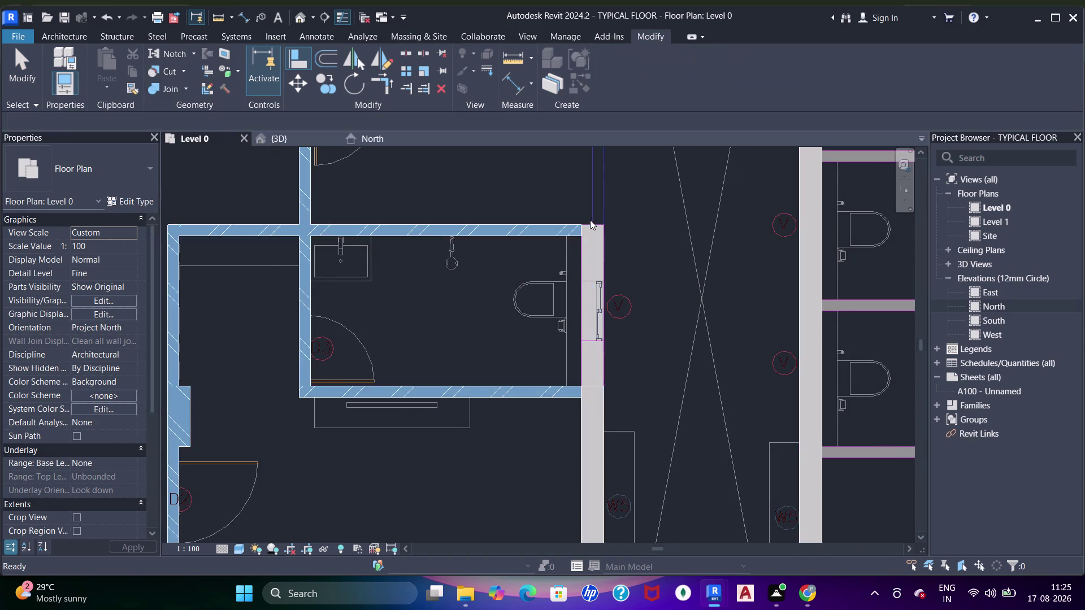
Inspect the junction between the shear wall and the brick wall above the window.
scroll(up, 3)
click(590, 242)
key(Escape)
click(564, 252)
scroll(up, 3)
scroll(down, 3)
middle_drag(581, 251, 580, 226)
key(Escape)
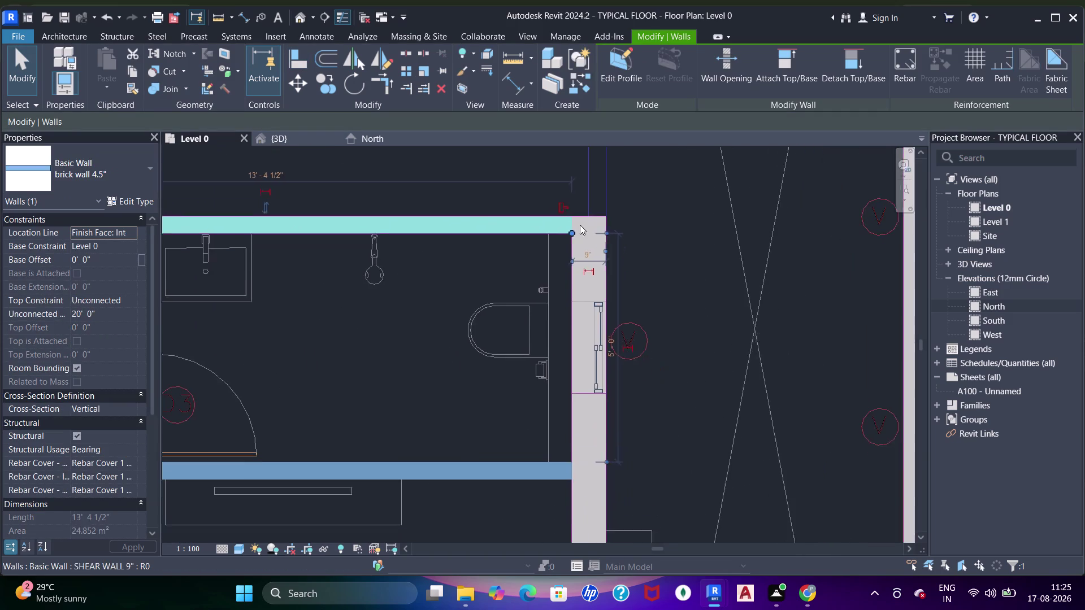
scroll(down, 3)
middle_drag(567, 231, 651, 262)
scroll(down, 3)
middle_drag(609, 346, 558, 351)
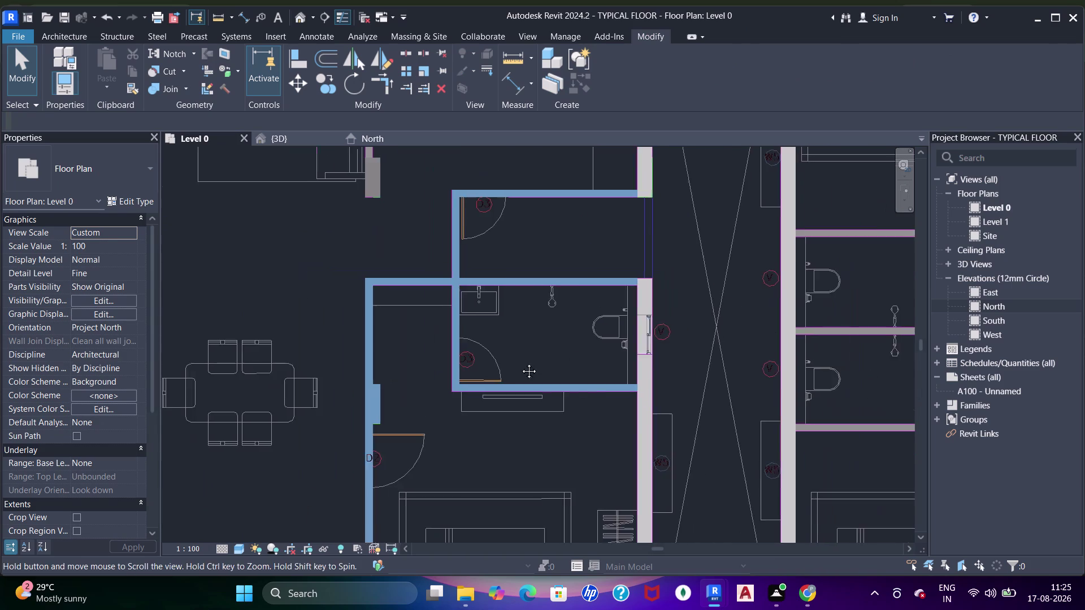
Pan across the plan from the washroom block up toward the kitchen.
middle_drag(559, 351, 519, 363)
middle_drag(595, 282, 605, 311)
middle_drag(596, 369, 559, 230)
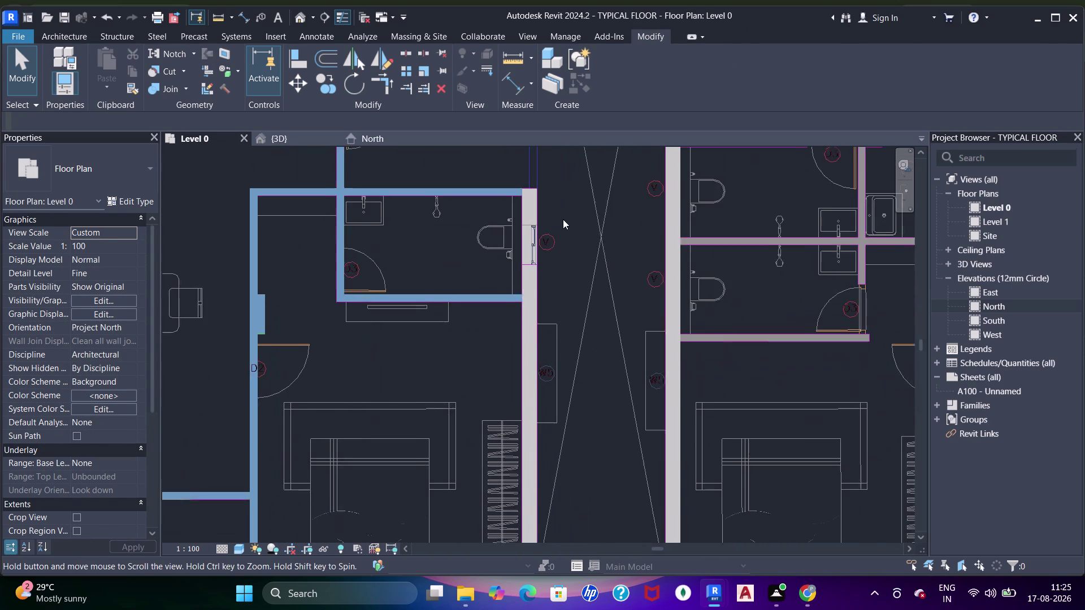
middle_drag(565, 231, 624, 332)
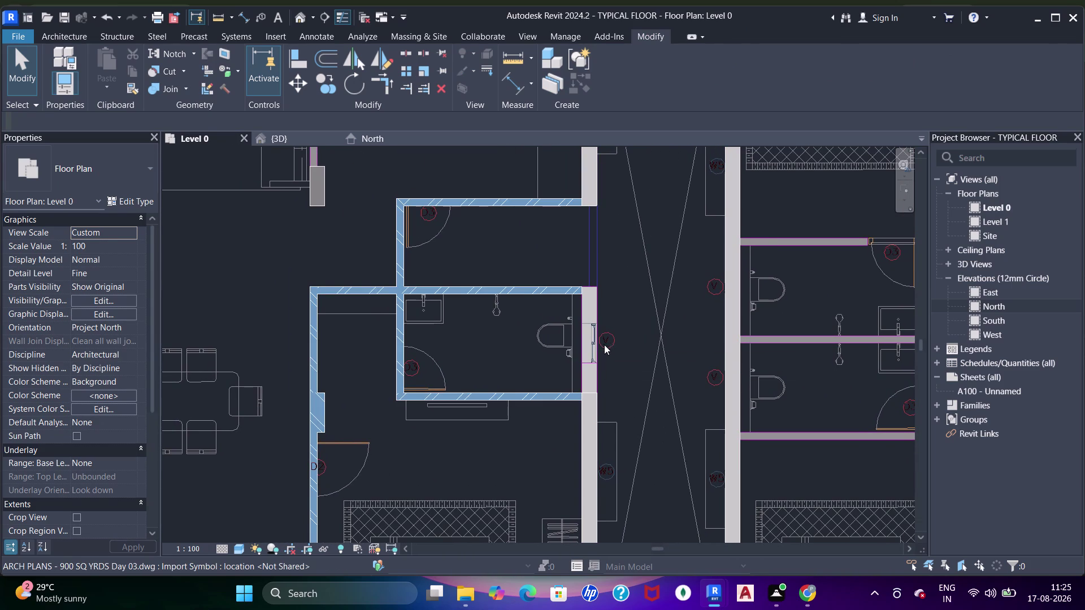
middle_drag(537, 301, 579, 370)
middle_drag(578, 280, 578, 291)
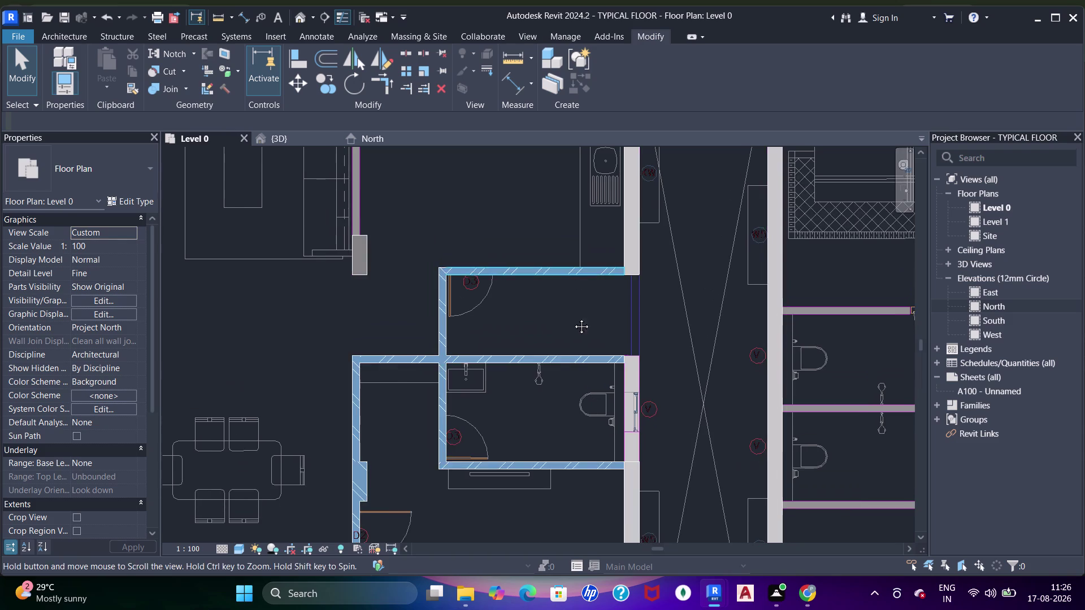
middle_drag(578, 291, 529, 389)
scroll(down, 3)
middle_drag(584, 273, 548, 367)
scroll(up, 3)
middle_drag(436, 357, 517, 348)
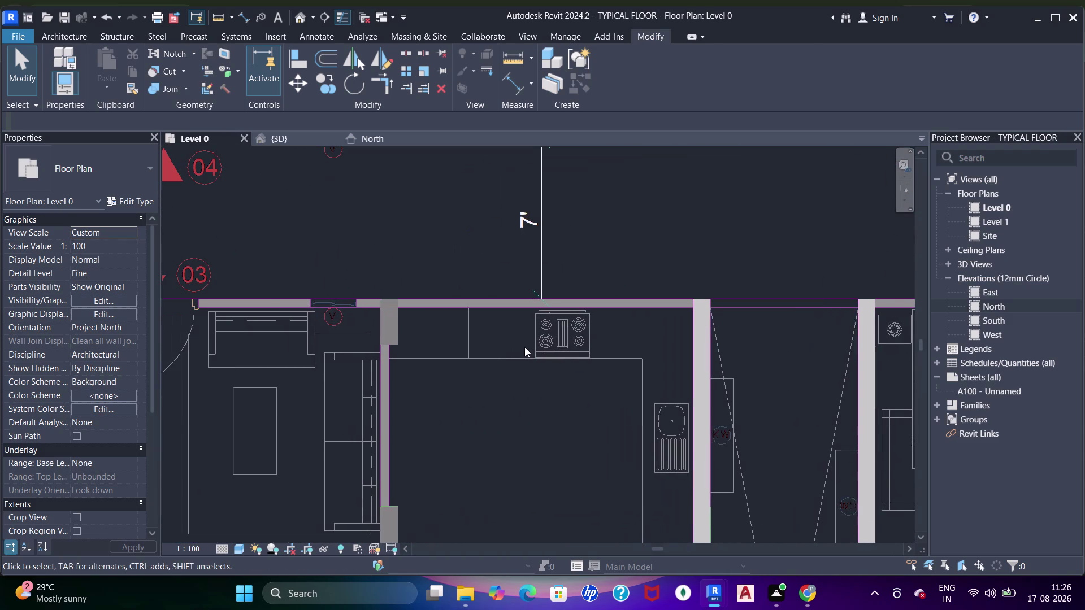
Bring the living area into view and start drawing SHEAR WALL 9" walls.
key(w)
key(a)
scroll(down, 3)
middle_drag(420, 359, 521, 252)
middle_drag(498, 300, 506, 295)
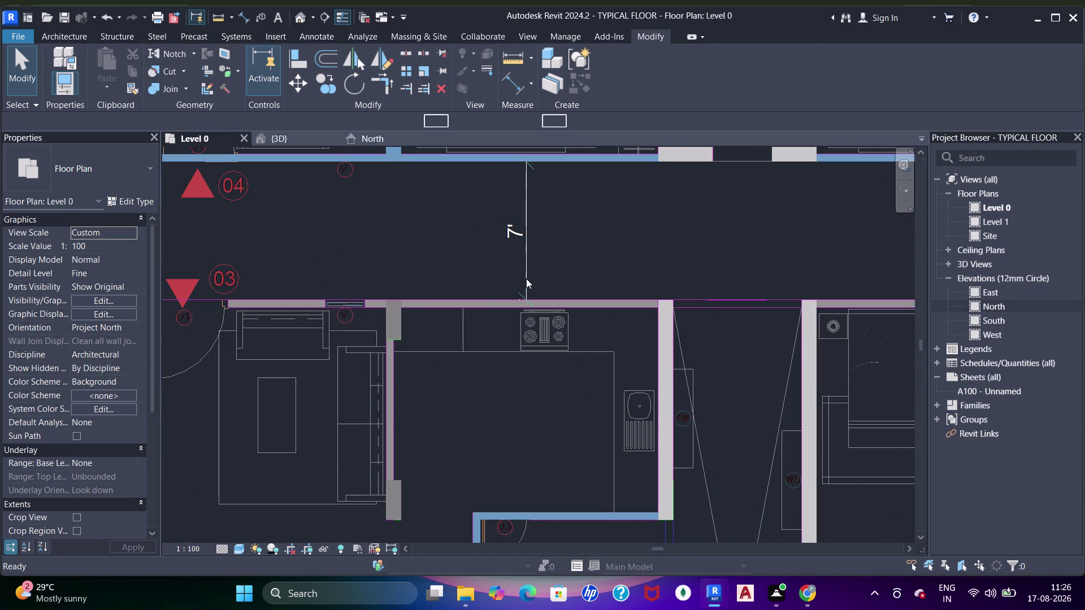
middle_drag(506, 295, 538, 248)
click(626, 86)
Switch the wall type to the 4.5-inch brick wall.
middle_drag(570, 207, 565, 224)
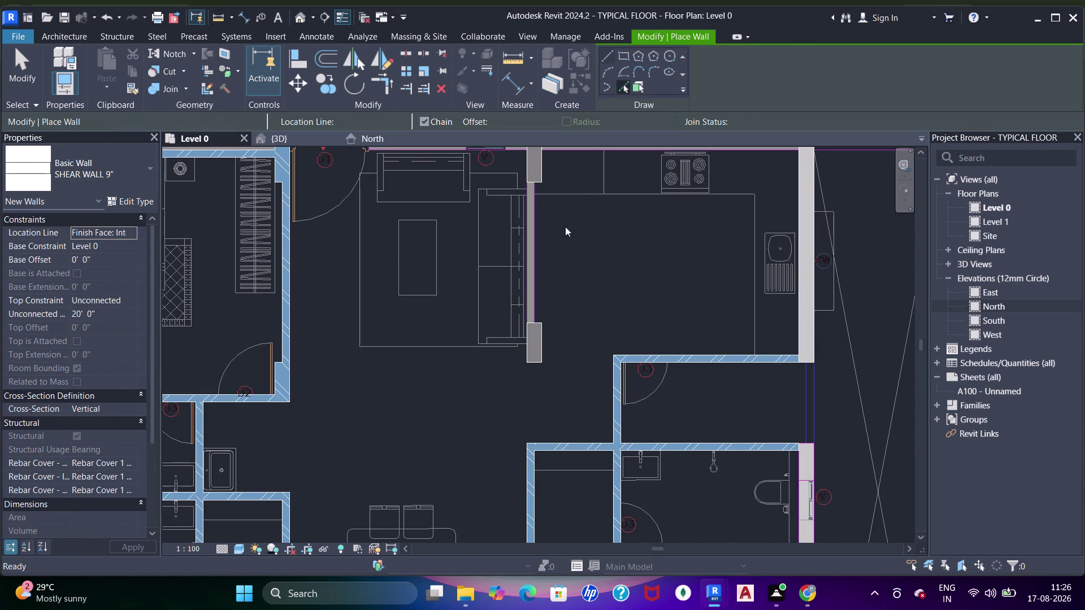
middle_drag(565, 224, 548, 266)
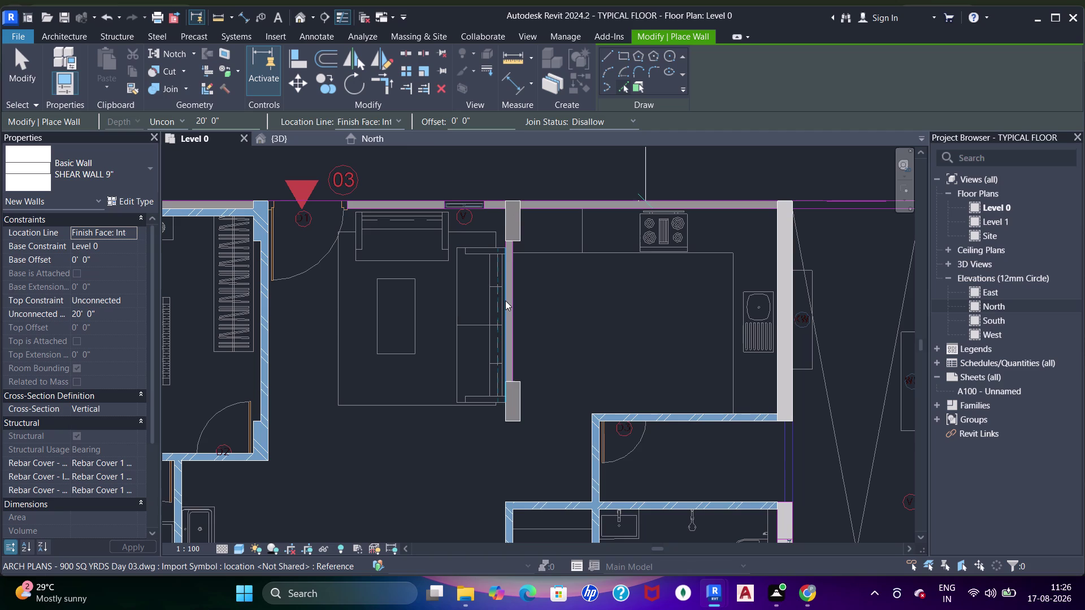
scroll(up, 3)
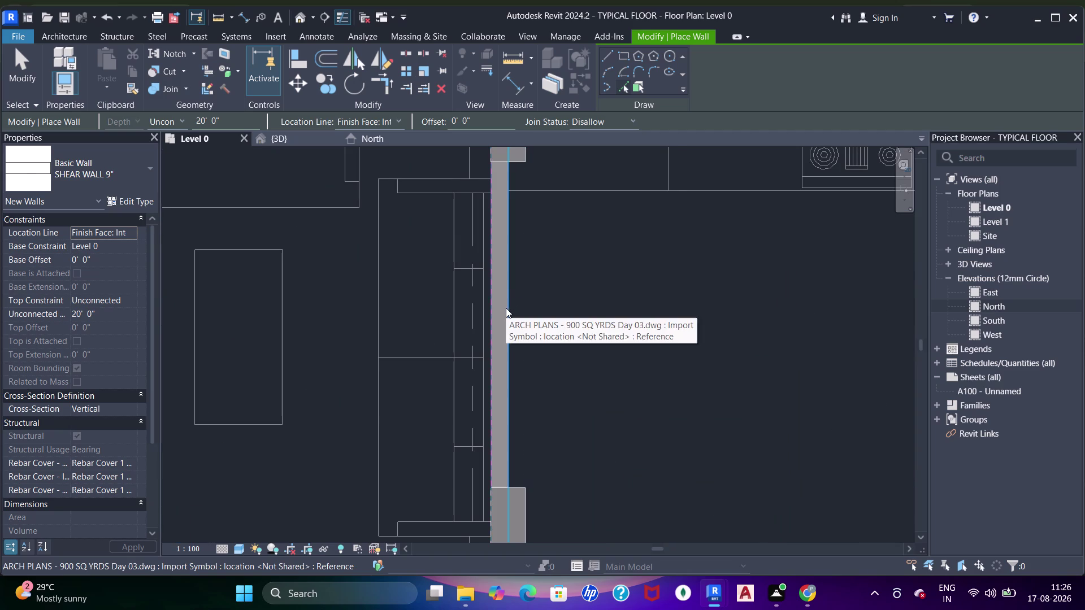
click(130, 170)
scroll(up, 3)
click(64, 250)
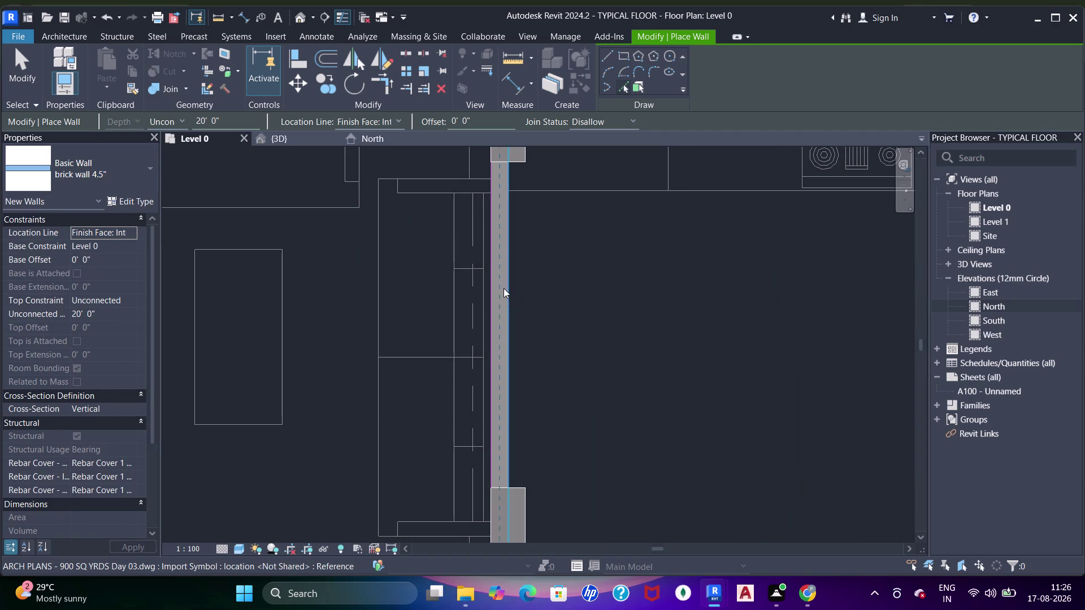
Draw the brick wall along the top edge, ending past the kitchen.
click(503, 288)
scroll(down, 3)
middle_drag(546, 214, 544, 377)
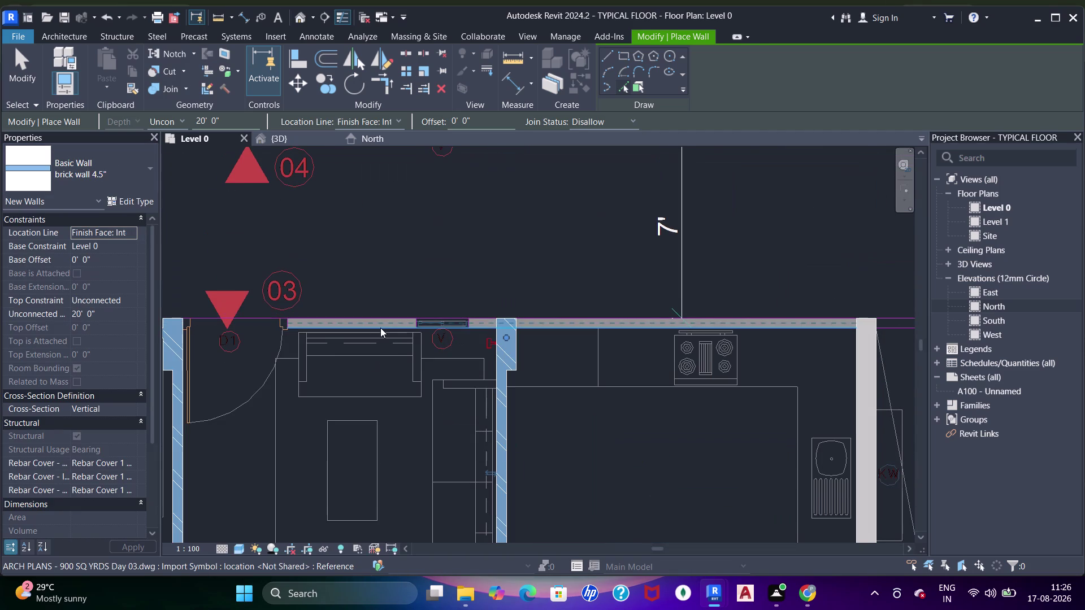
click(651, 326)
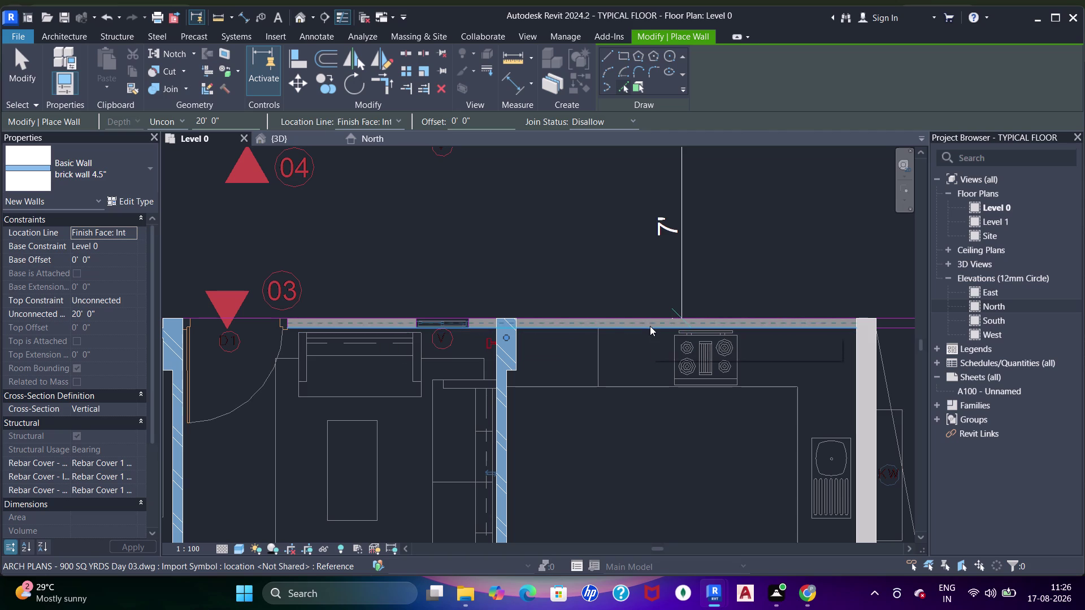
middle_drag(571, 313, 611, 281)
key(Escape)
key(Escape)
key(Escape)
key(Escape)
key(Escape)
key(Escape)
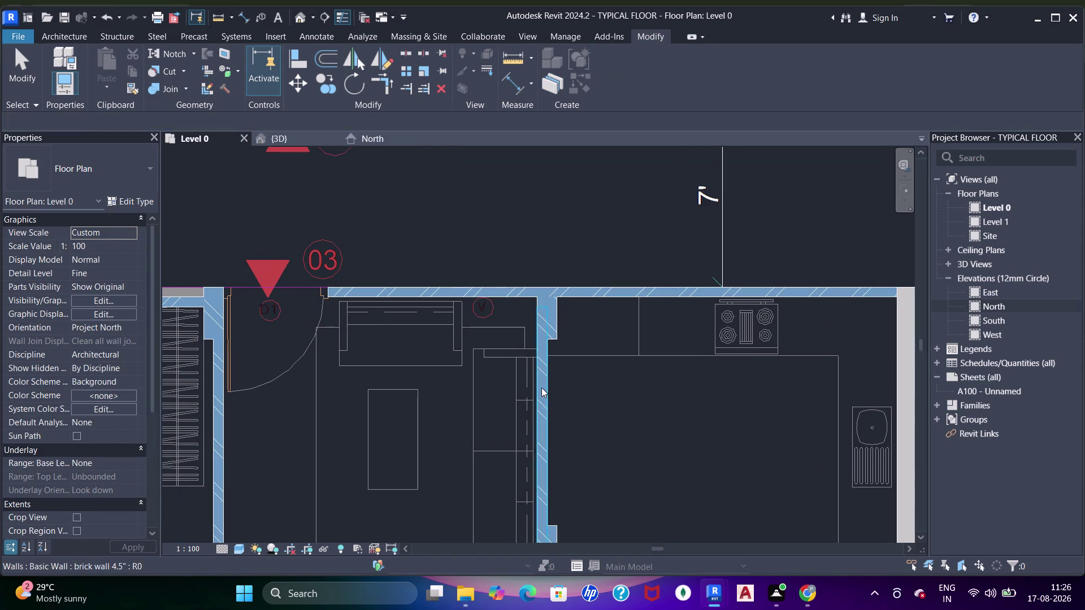
Drag the living room–kitchen partition's ends so it stops at the column.
drag(544, 388, 563, 377)
scroll(up, 3)
middle_drag(558, 398, 572, 273)
click(551, 310)
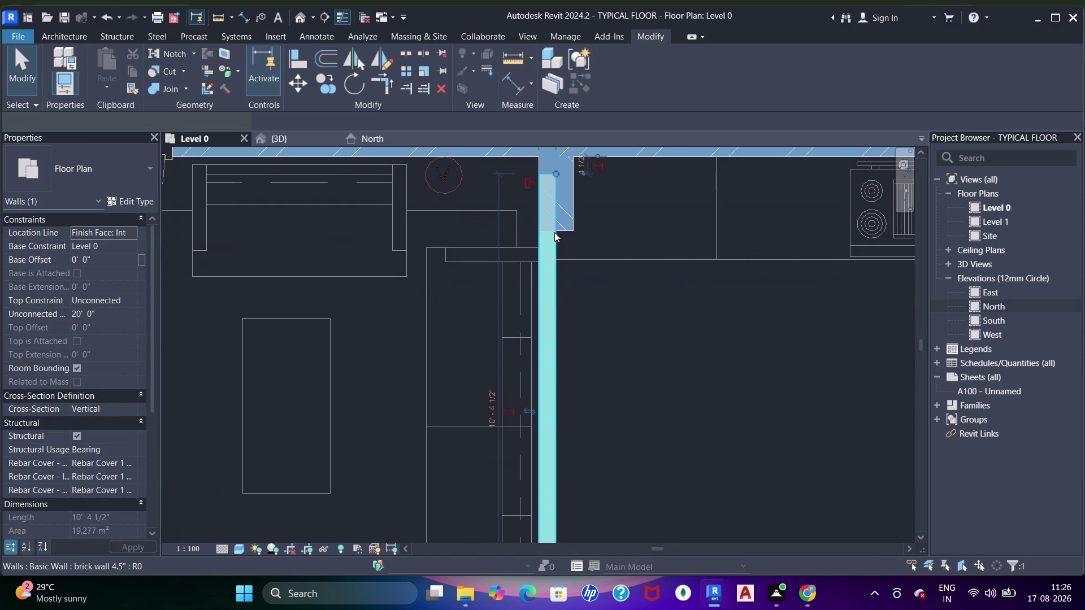
drag(554, 174, 551, 265)
scroll(up, 3)
scroll(down, 3)
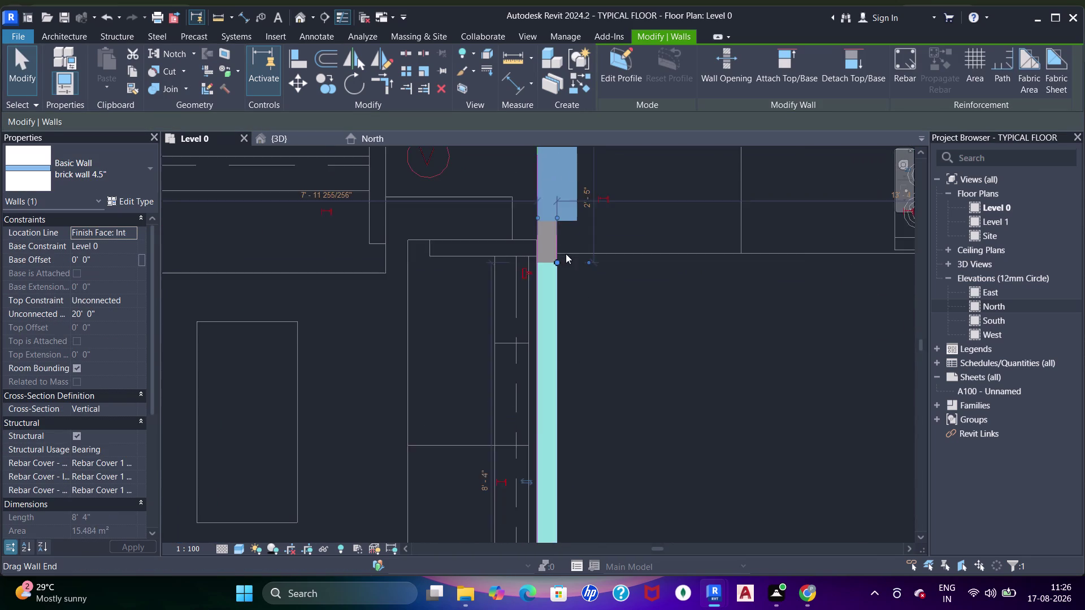
middle_drag(566, 254, 586, 153)
scroll(down, 3)
middle_drag(611, 244, 612, 183)
drag(581, 404, 578, 315)
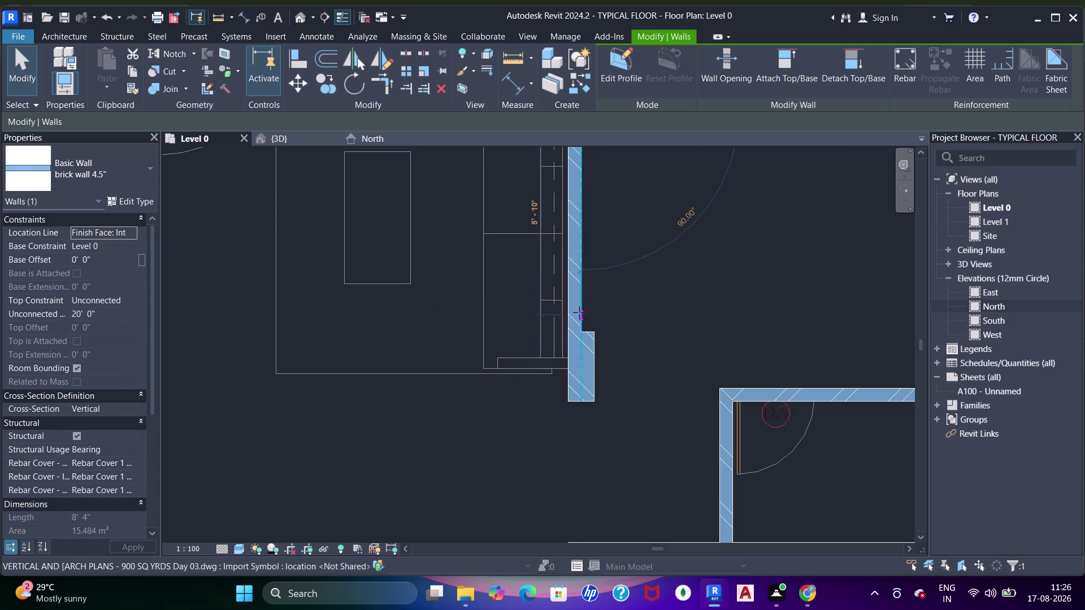
drag(577, 315, 578, 314)
Pan to the column below the partition and start Align (AL).
middle_drag(610, 263, 612, 294)
key(a)
key(a)
click(593, 363)
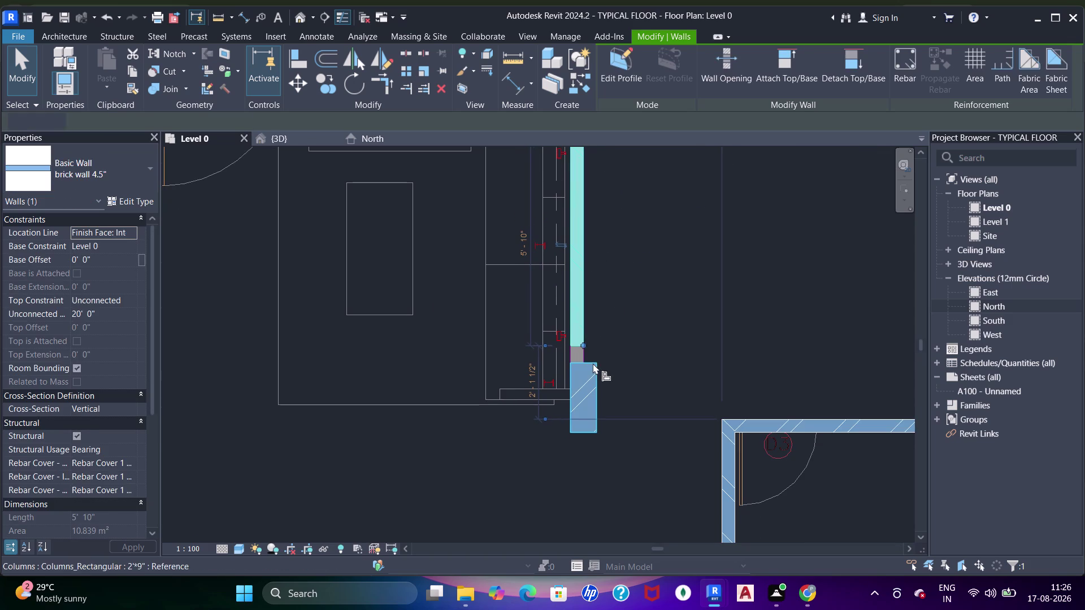
key(a)
key(a)
scroll(up, 3)
Align the wall face with the column and the column block with the top wall line.
key(a)
key(Escape)
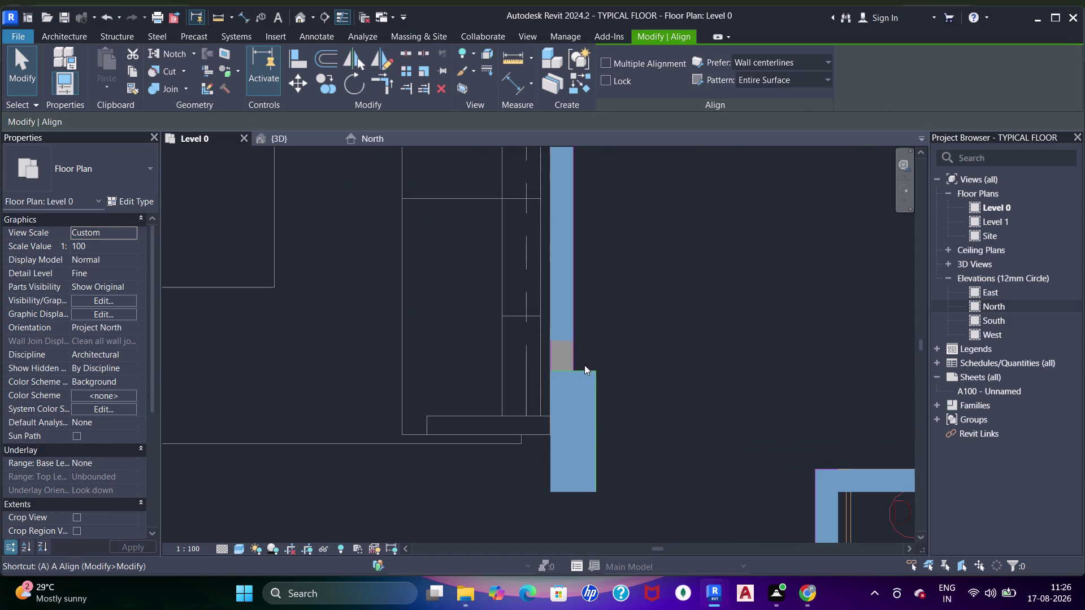
key(a)
click(579, 369)
key(a)
key(a)
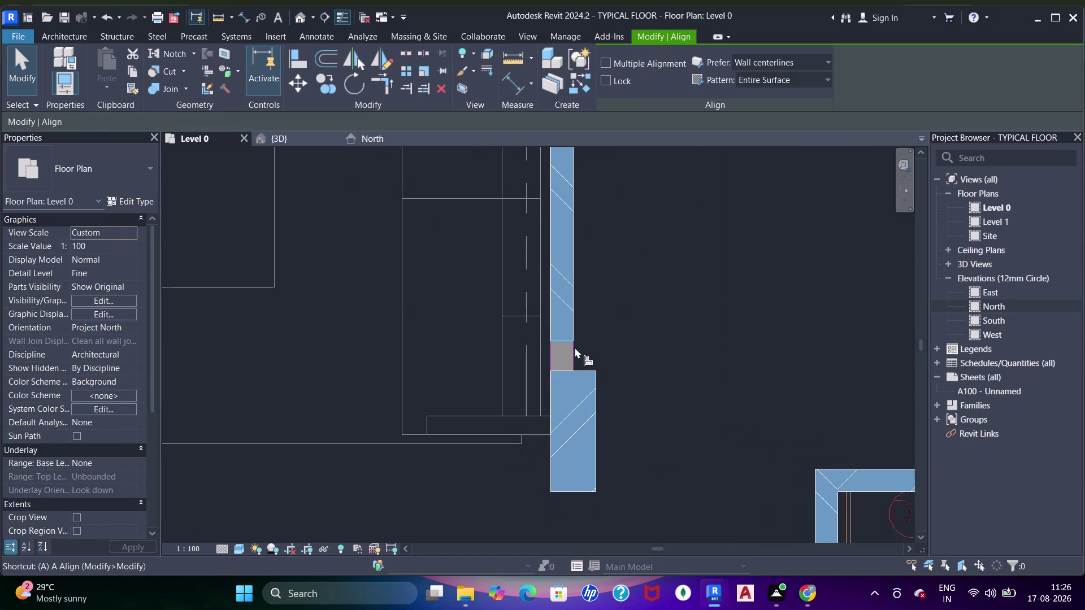
click(584, 368)
click(571, 341)
scroll(down, 3)
middle_drag(603, 317, 623, 482)
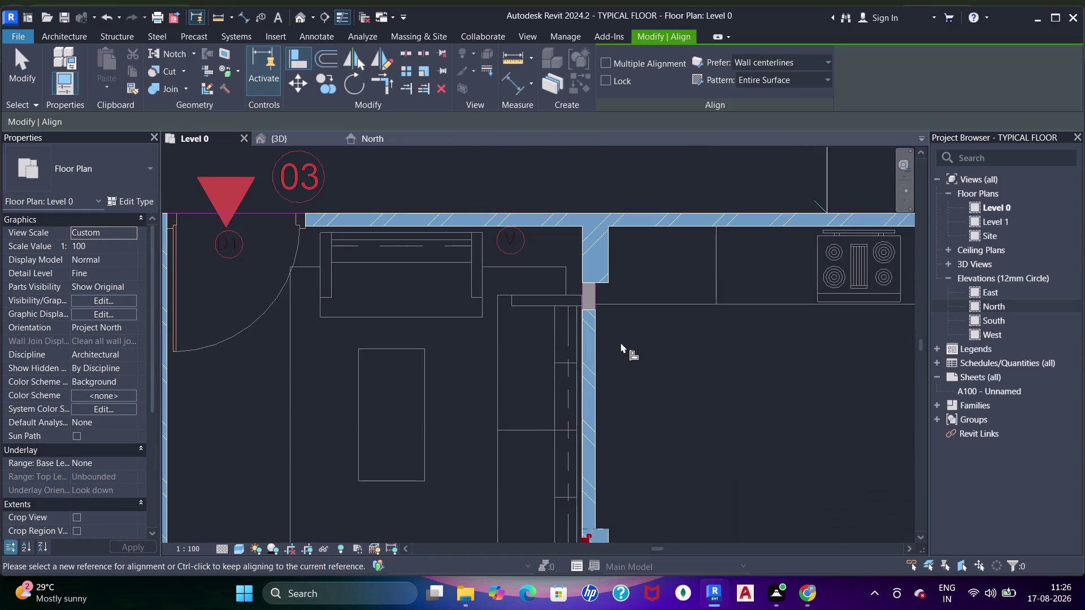
scroll(up, 3)
click(612, 285)
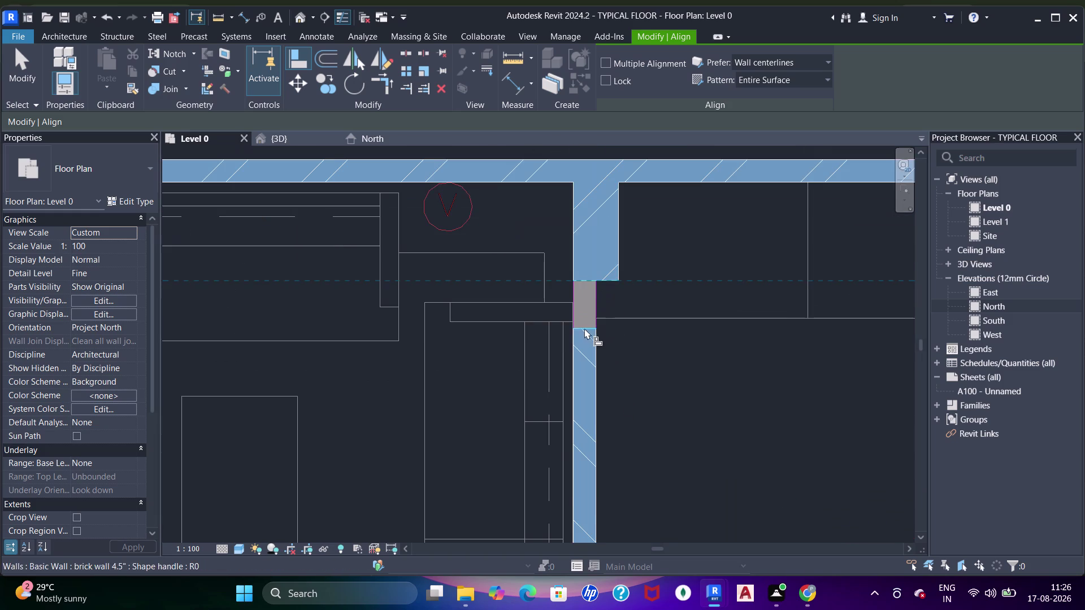
click(583, 330)
Shorten the long front wall so it starts at the partition.
scroll(down, 3)
middle_drag(548, 261, 547, 305)
key(Escape)
key(Escape)
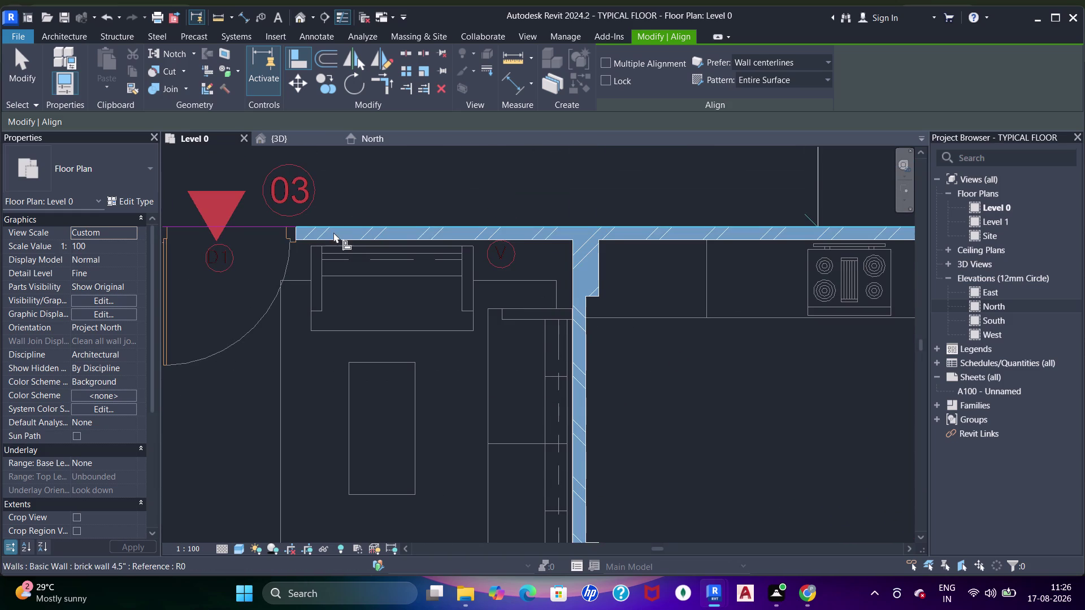
click(334, 232)
key(Escape)
key(Escape)
click(516, 244)
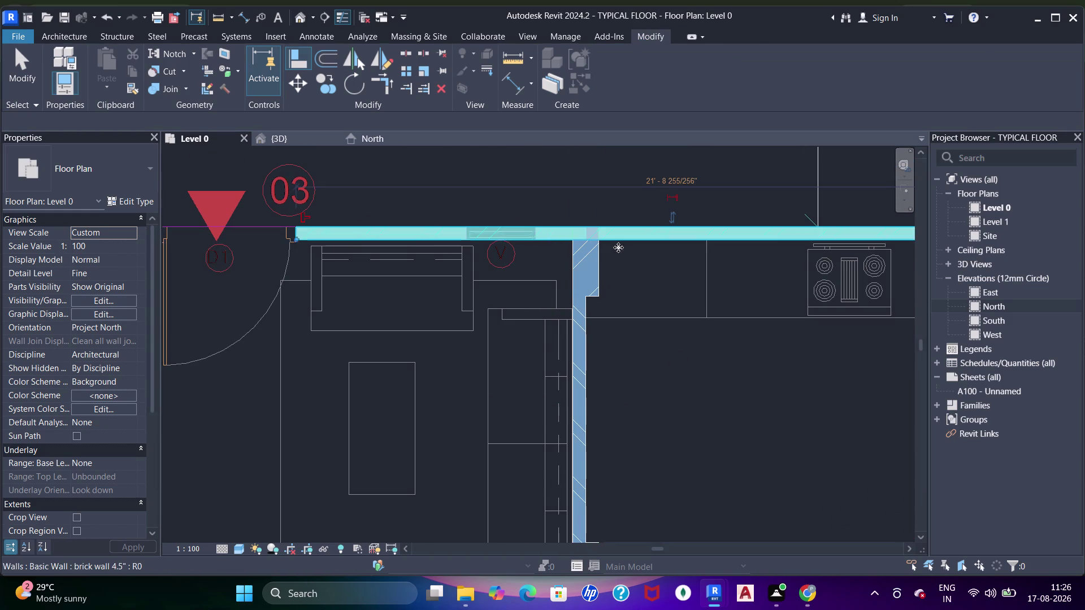
scroll(down, 3)
middle_drag(619, 268, 482, 281)
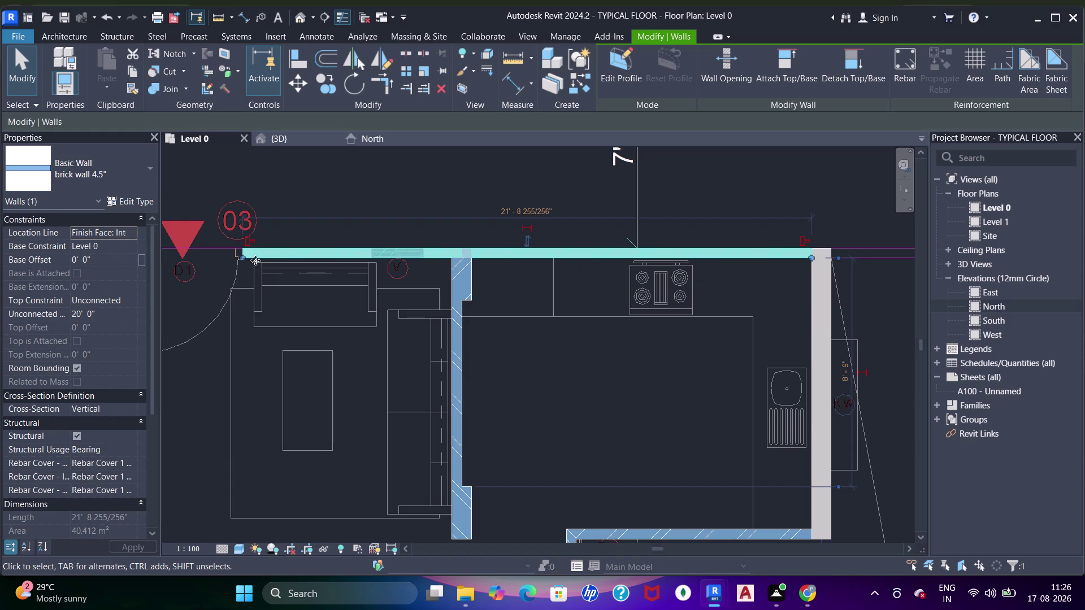
drag(244, 257, 503, 259)
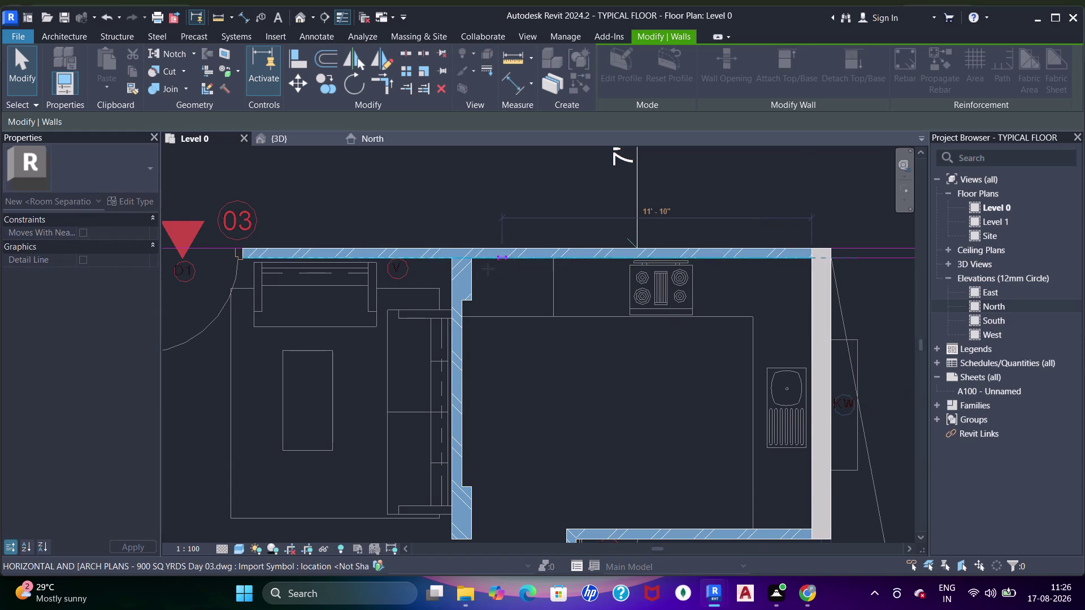
scroll(up, 3)
middle_drag(462, 287, 514, 294)
Align the front wall face to the partition reference.
key(Escape)
key(a)
key(a)
key(a)
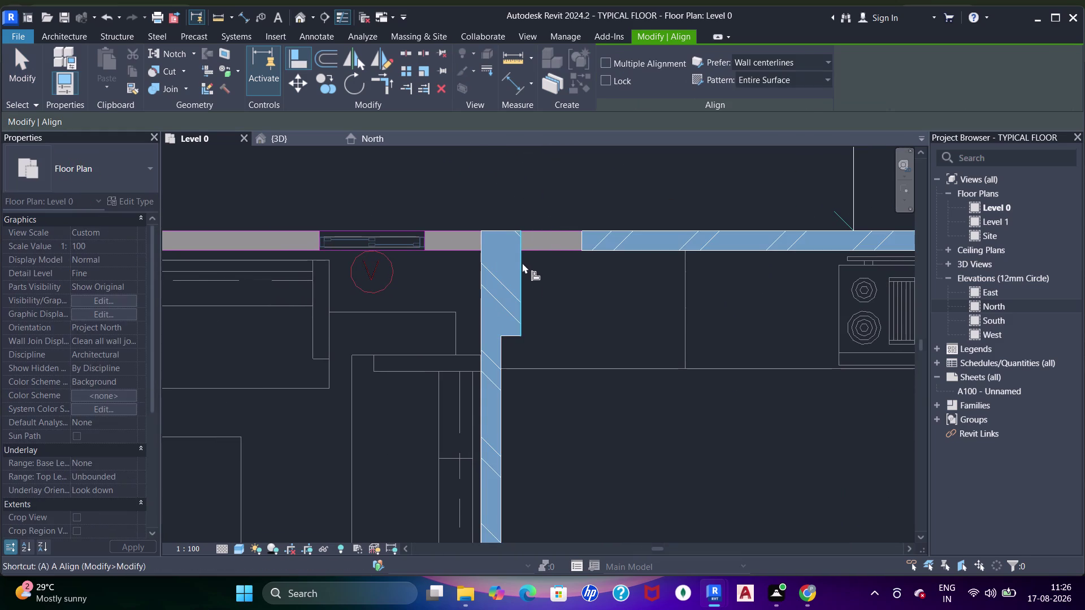
click(521, 264)
click(582, 244)
scroll(down, 3)
middle_drag(488, 297, 573, 298)
key(Escape)
key(Escape)
key(Escape)
key(Escape)
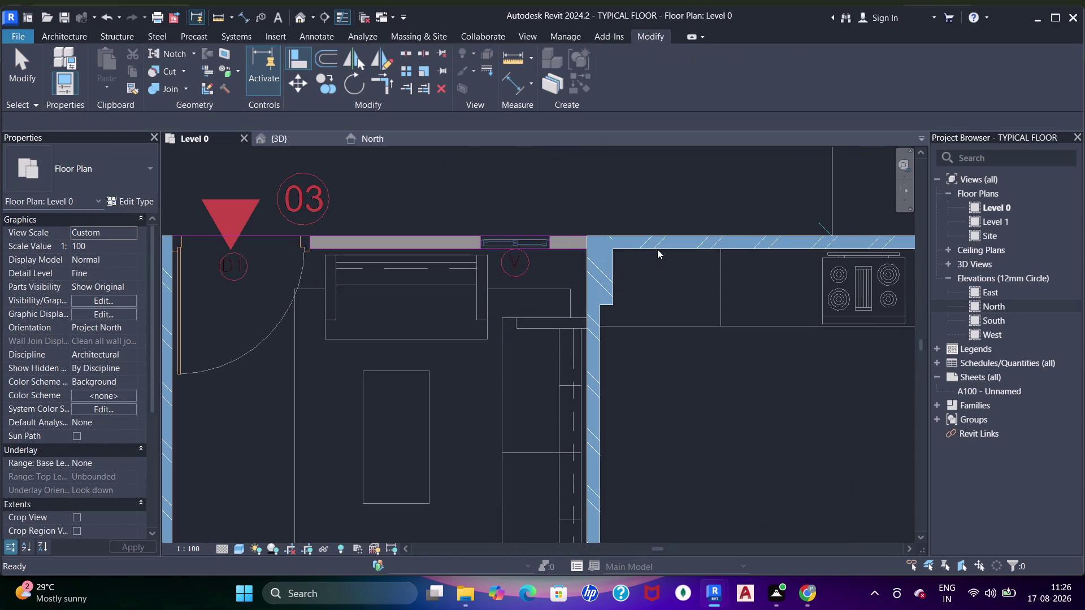
Draw the short wall beside the window, ending at the partition.
key(w)
key(a)
scroll(up, 3)
middle_drag(575, 284, 682, 294)
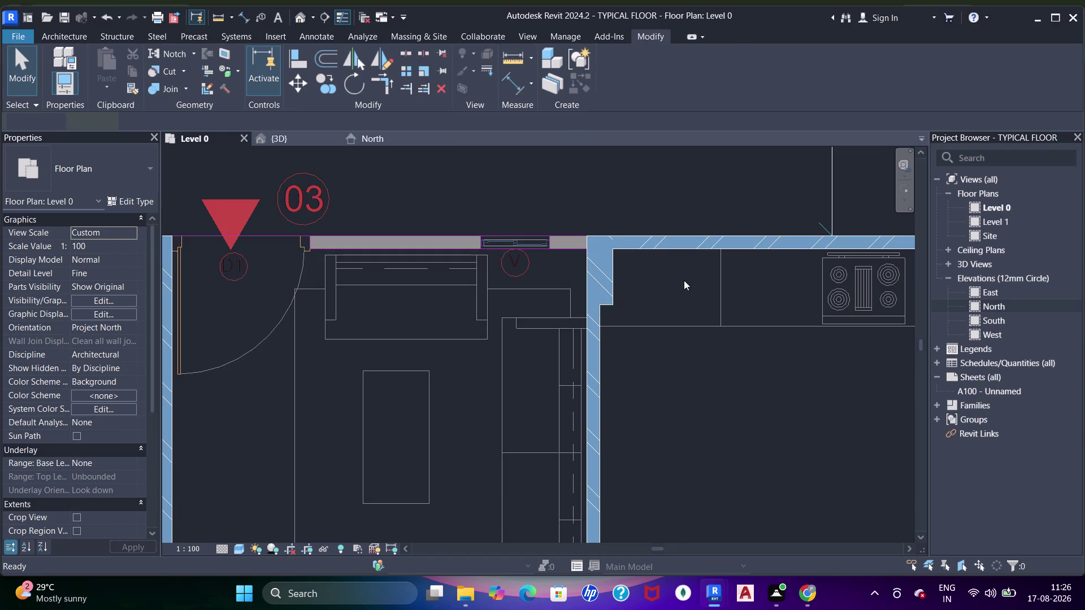
drag(699, 243, 683, 243)
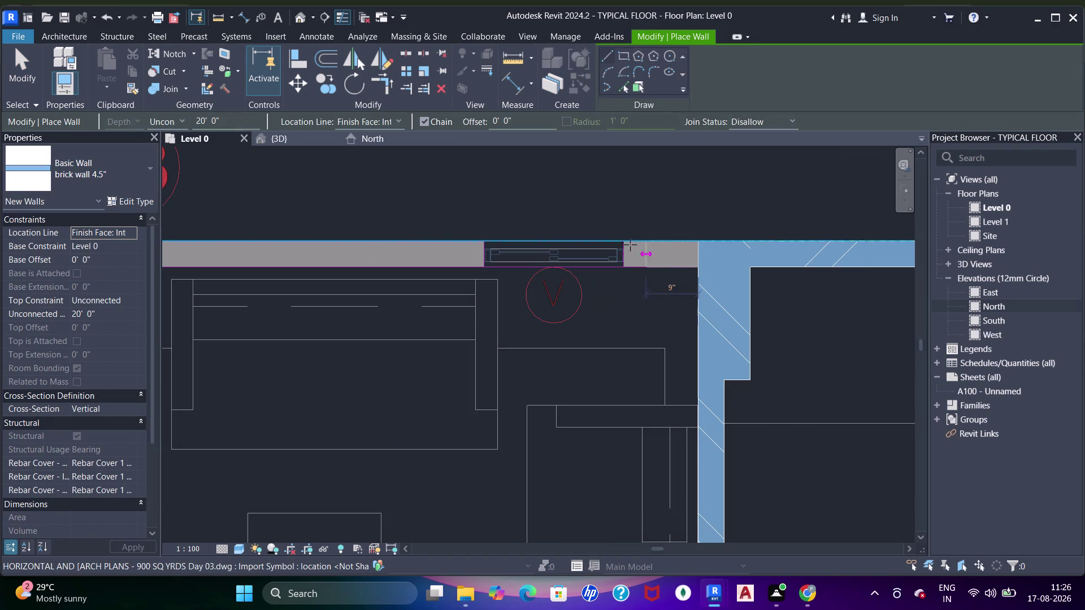
click(623, 245)
key(Escape)
key(Escape)
key(Escape)
Align the wall end with the column near marker 03, then zoom out over the plan.
key(grave)
key(a)
key(a)
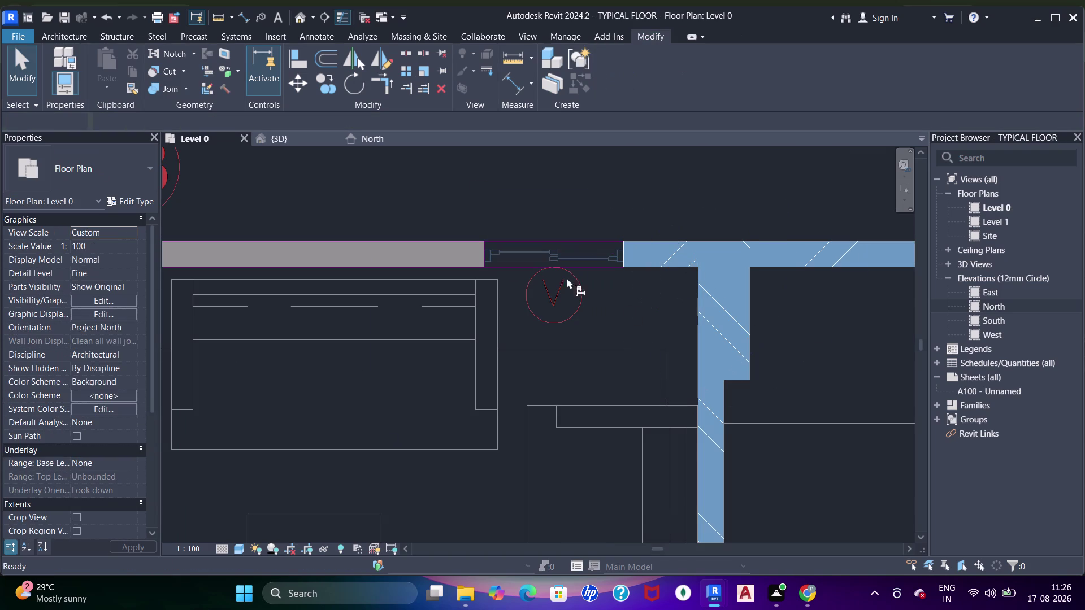
key(a)
scroll(down, 3)
middle_drag(469, 313, 592, 292)
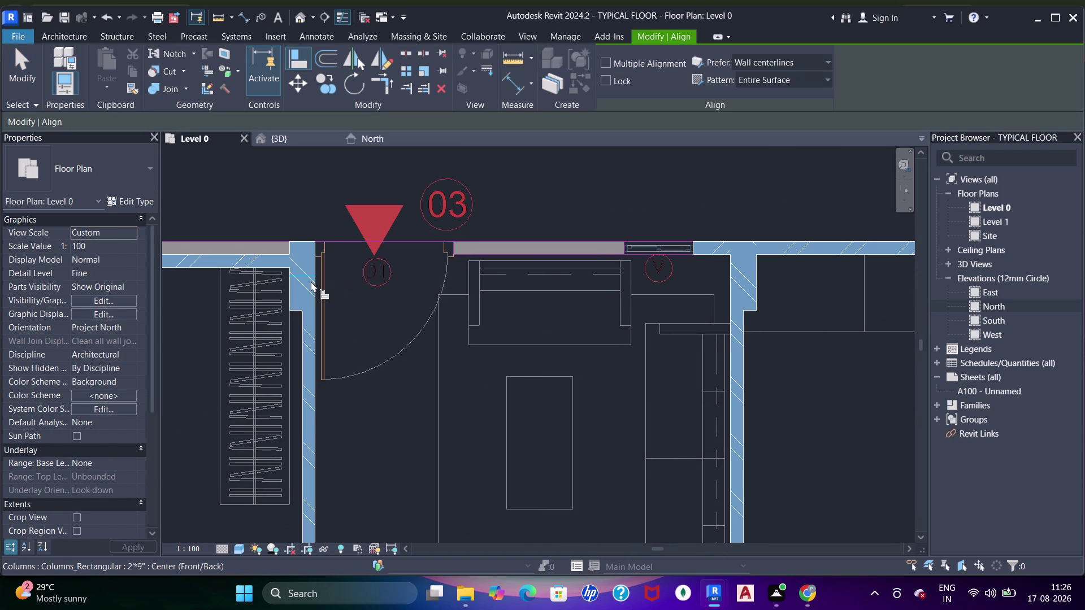
click(316, 266)
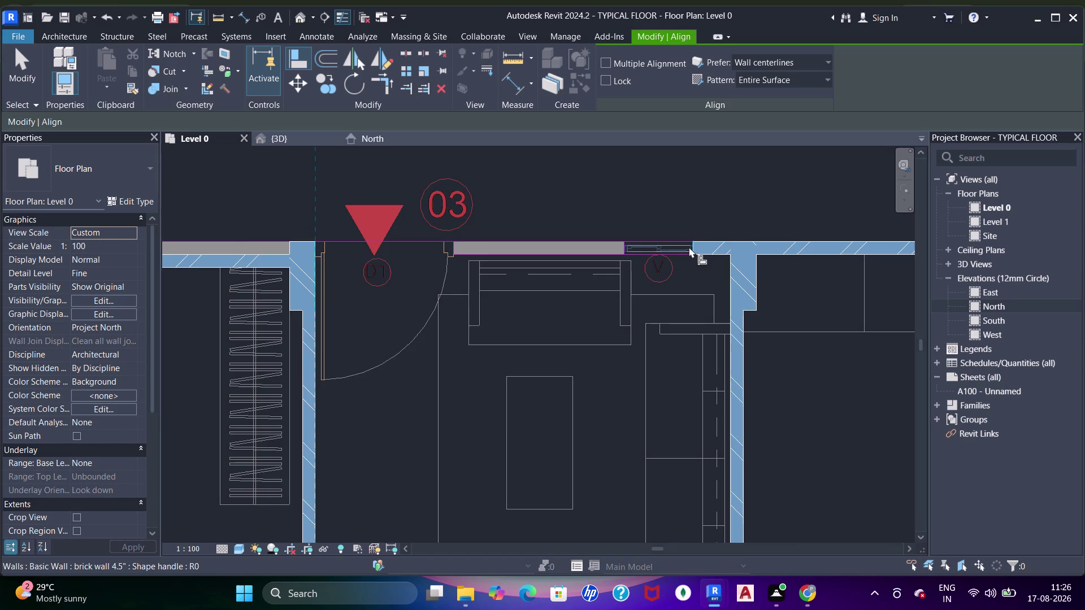
click(689, 247)
scroll(down, 3)
middle_drag(655, 257, 456, 266)
key(Escape)
scroll(down, 3)
middle_drag(588, 273, 501, 273)
key(Escape)
scroll(up, 3)
middle_drag(595, 266, 567, 260)
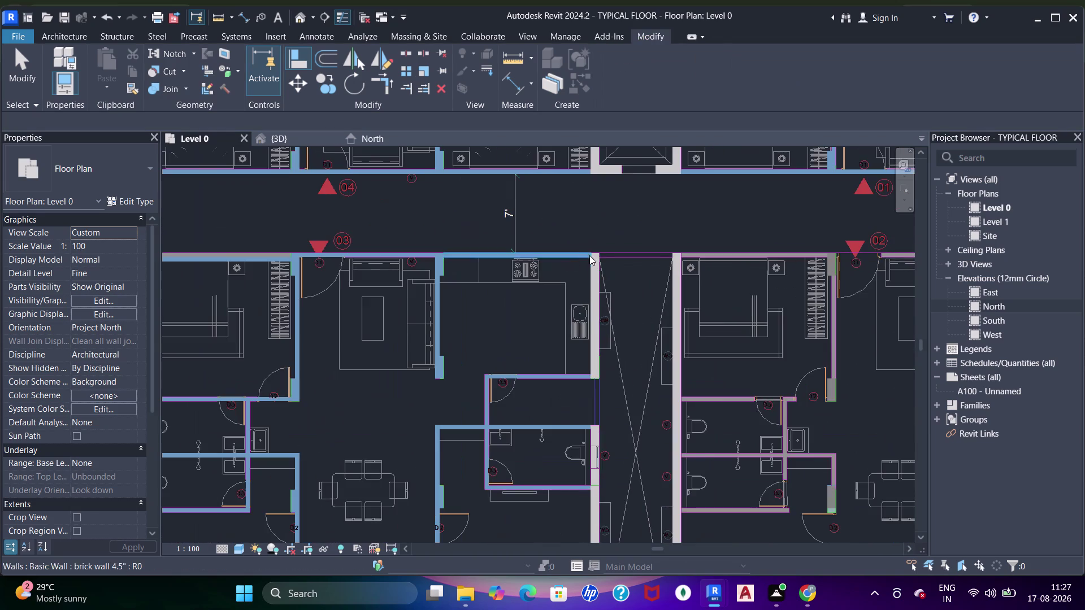
Pan and zoom in on the left unit's bedroom top wall.
scroll(up, 3)
scroll(down, 3)
middle_drag(600, 303, 626, 186)
middle_drag(498, 249, 470, 359)
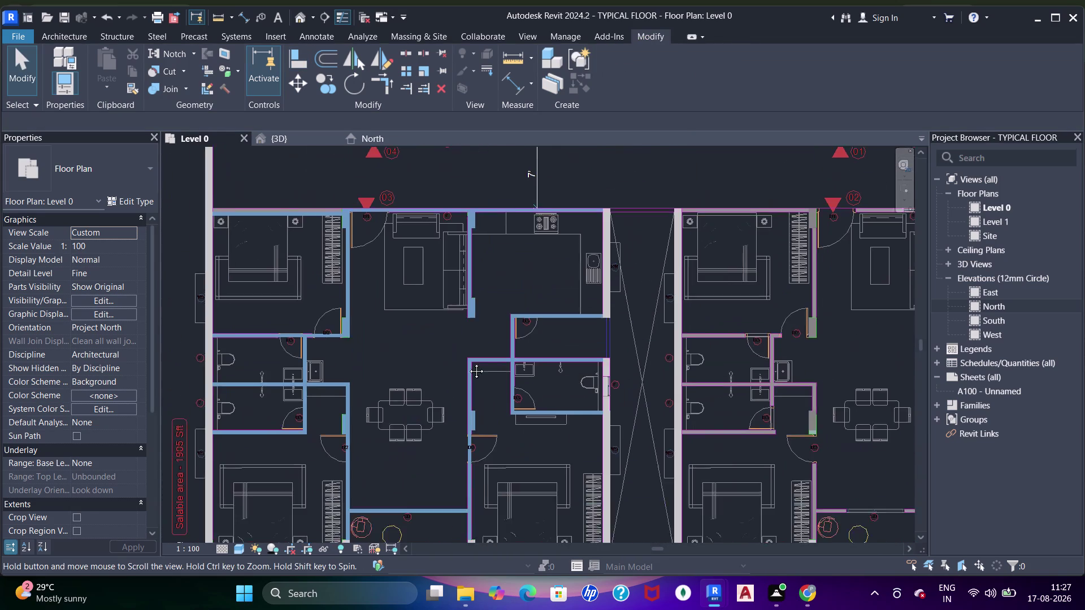
middle_drag(471, 359, 428, 359)
scroll(up, 3)
middle_drag(313, 302, 594, 350)
scroll(up, 3)
key(Escape)
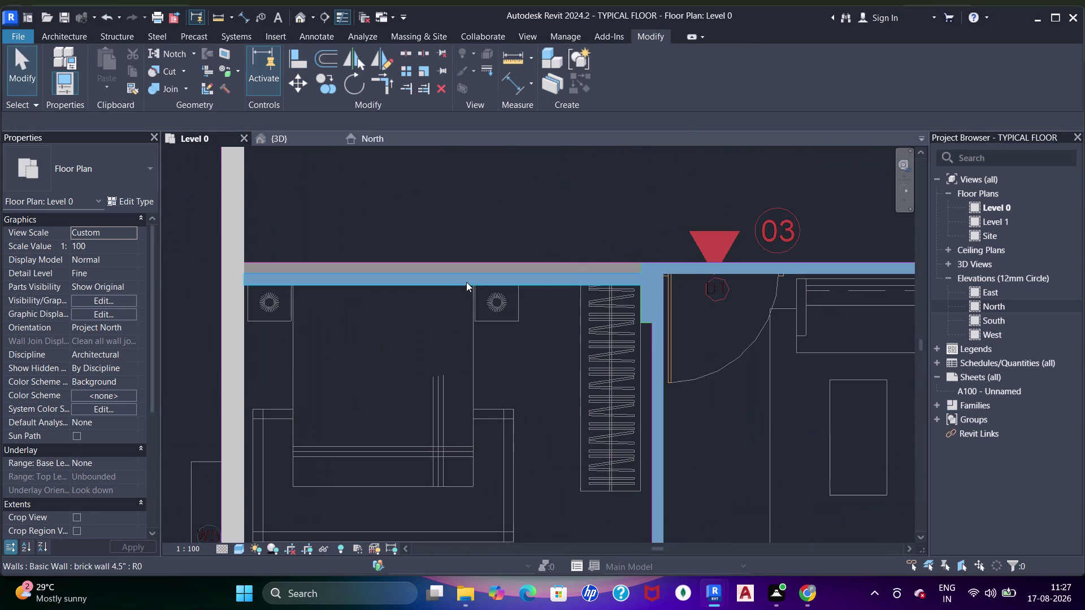
key(Escape)
key(Escape)
key(Escape)
Move the bedroom's top wall up in line with the front wall.
click(496, 284)
key(space)
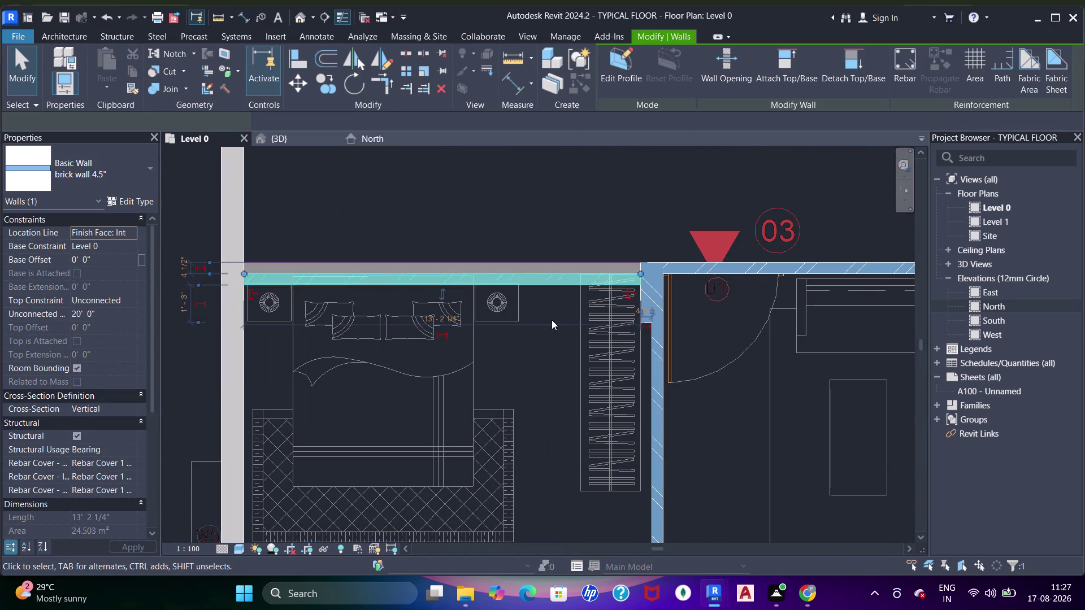
key(Escape)
key(Escape)
click(571, 262)
key(Escape)
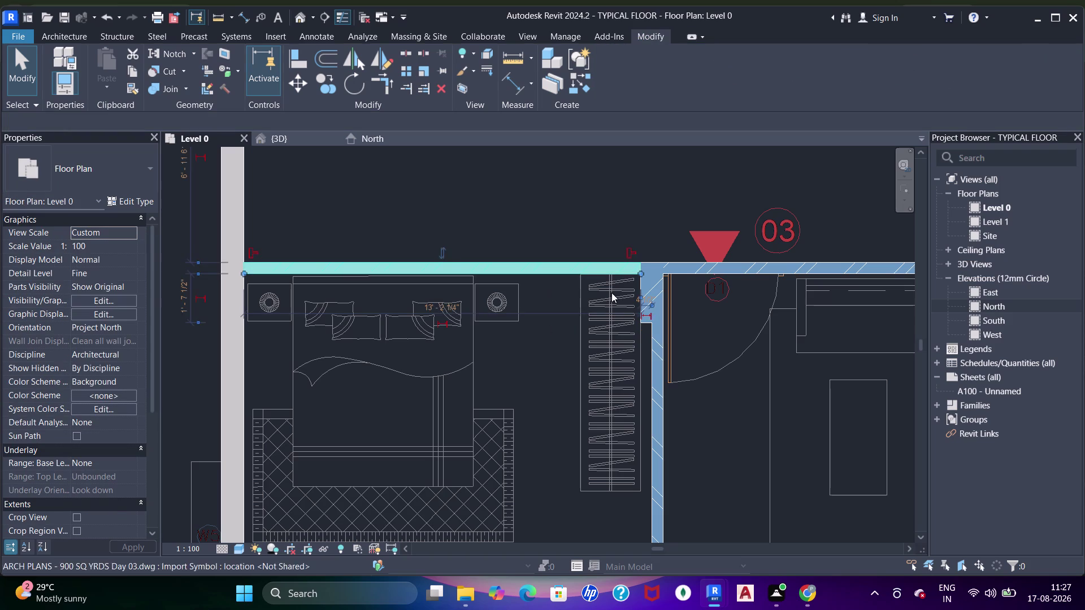
key(Escape)
Pan out over the whole unit and toward the right-hand unit to check.
scroll(down, 3)
middle_drag(708, 300, 383, 232)
middle_drag(574, 271, 500, 238)
middle_drag(668, 290, 653, 290)
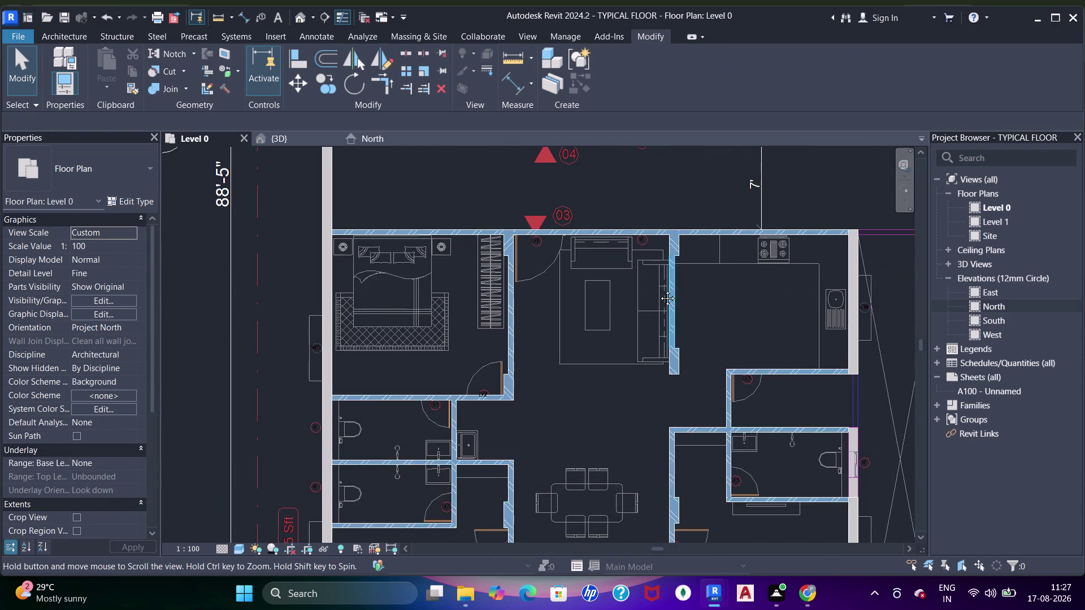
middle_drag(654, 289, 459, 279)
middle_drag(639, 297, 489, 297)
middle_drag(674, 242, 614, 238)
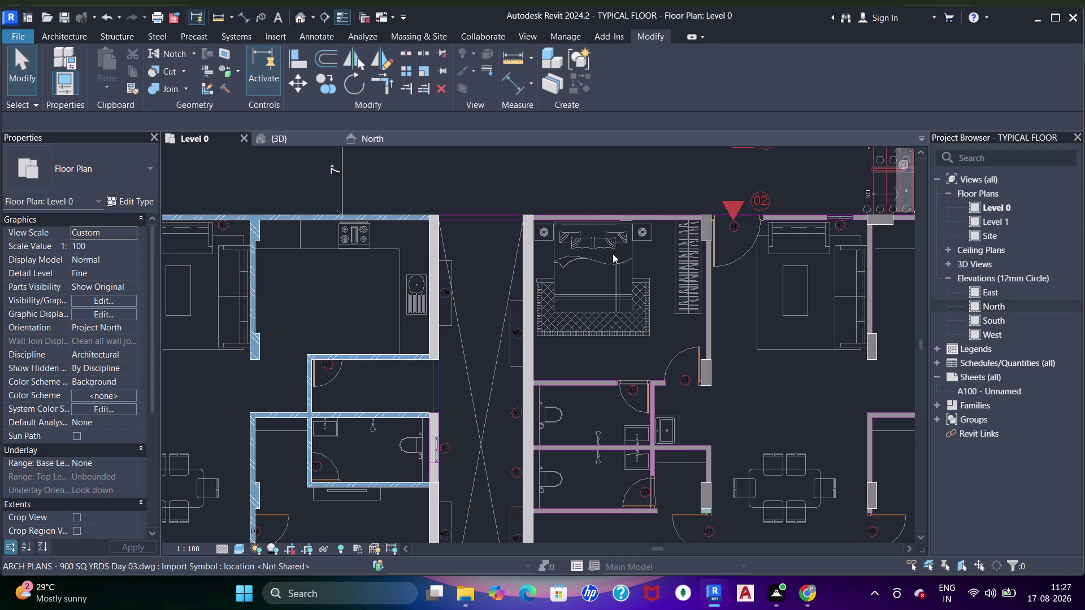
Draw a wall segment along the bedroom's top edge with the WA tool, then cancel.
key(w)
key(a)
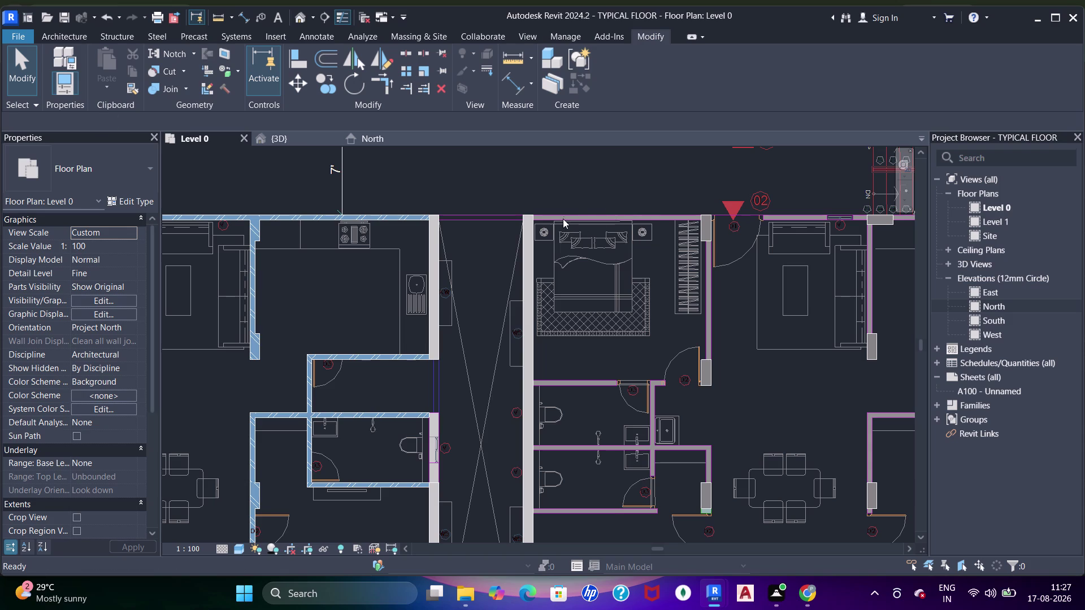
scroll(up, 3)
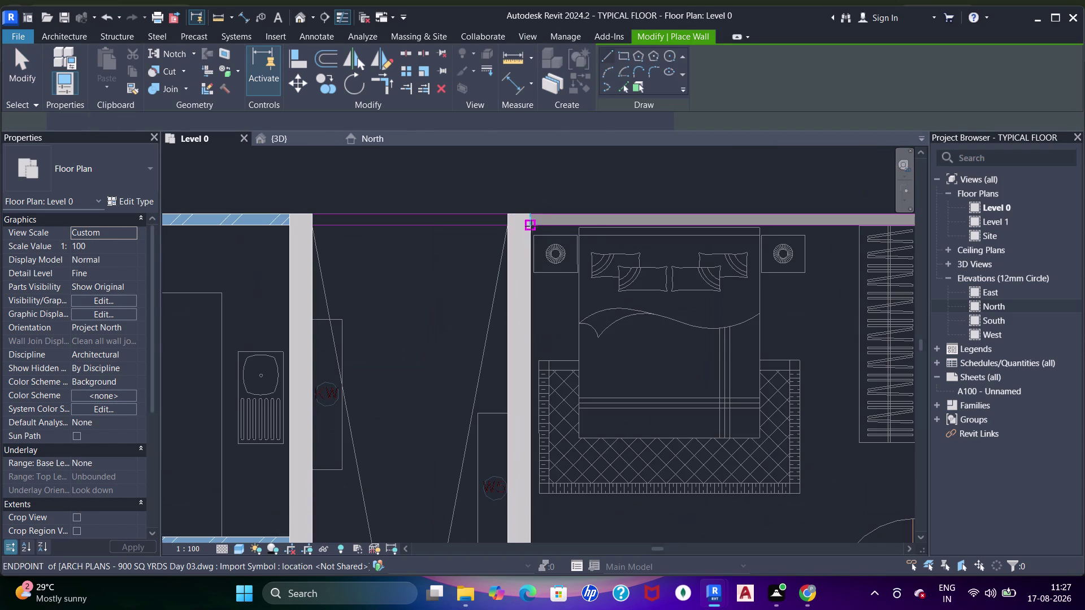
click(531, 226)
click(632, 230)
middle_drag(744, 247, 582, 259)
scroll(down, 3)
middle_drag(581, 250, 501, 230)
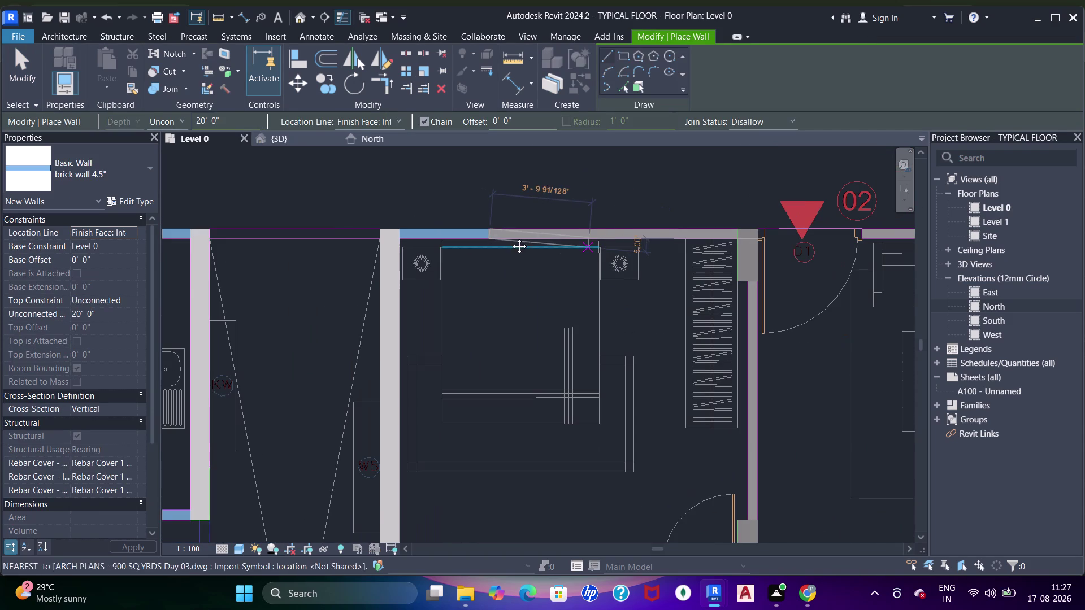
key(Escape)
Draw a short 4.5-inch brick wall beside the wardrobe next to the door.
middle_drag(758, 378, 727, 281)
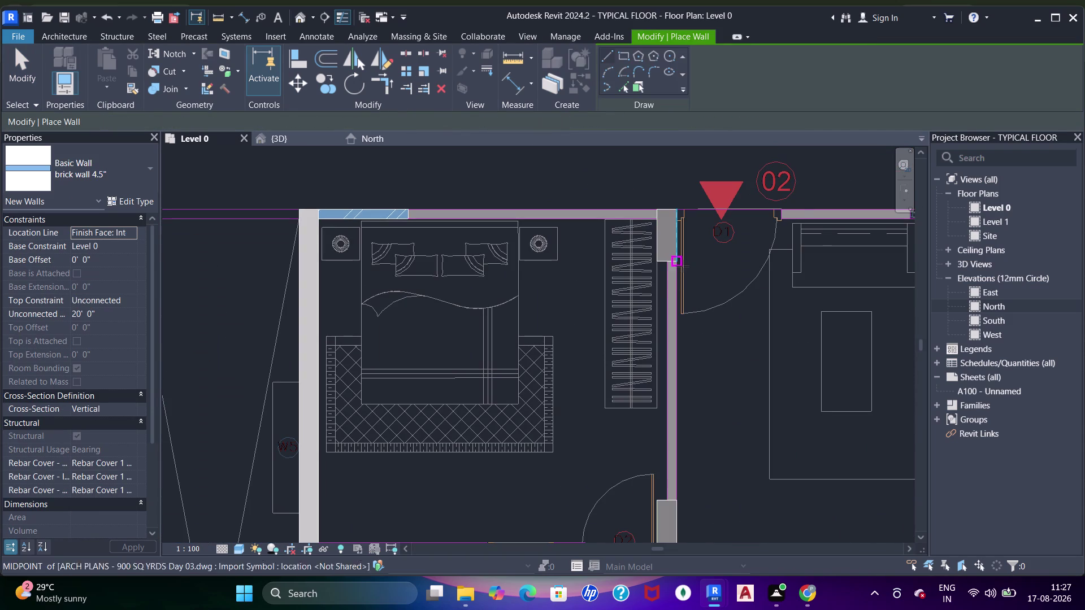
click(681, 264)
click(673, 336)
key(Escape)
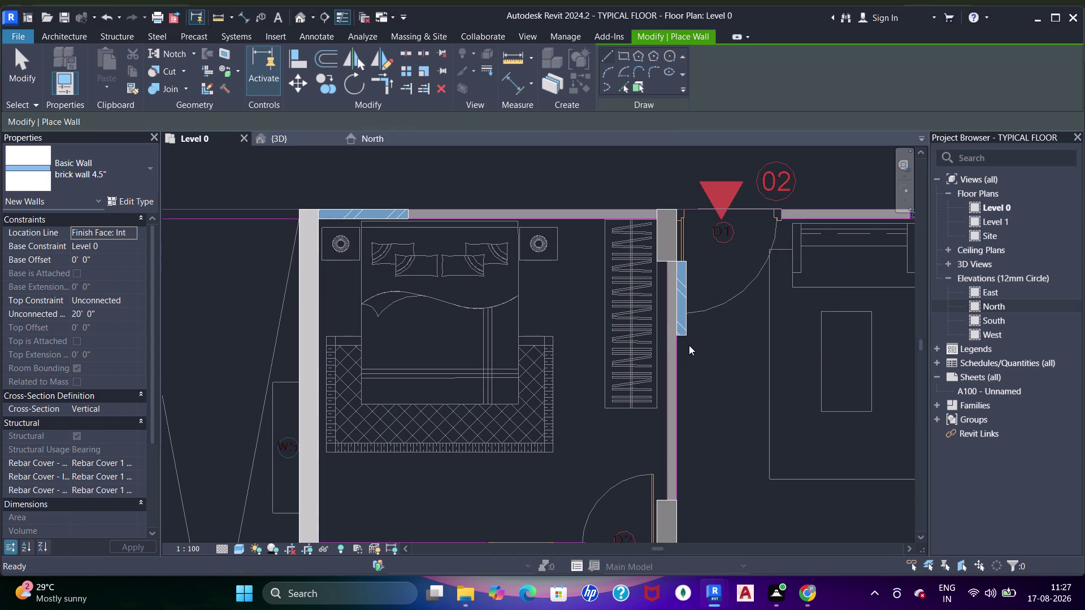
key(Escape)
key(Escape)
key(Escape)
Select the new short wall and start aligning elements.
click(685, 332)
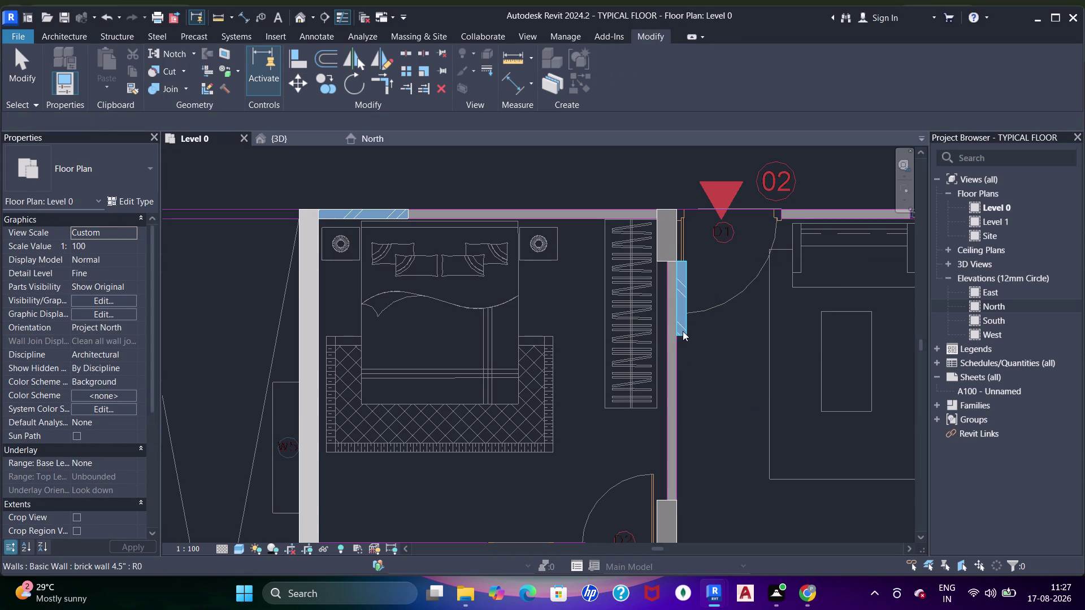
key(Escape)
middle_drag(610, 301, 636, 324)
key(Escape)
key(Escape)
click(709, 339)
key(Escape)
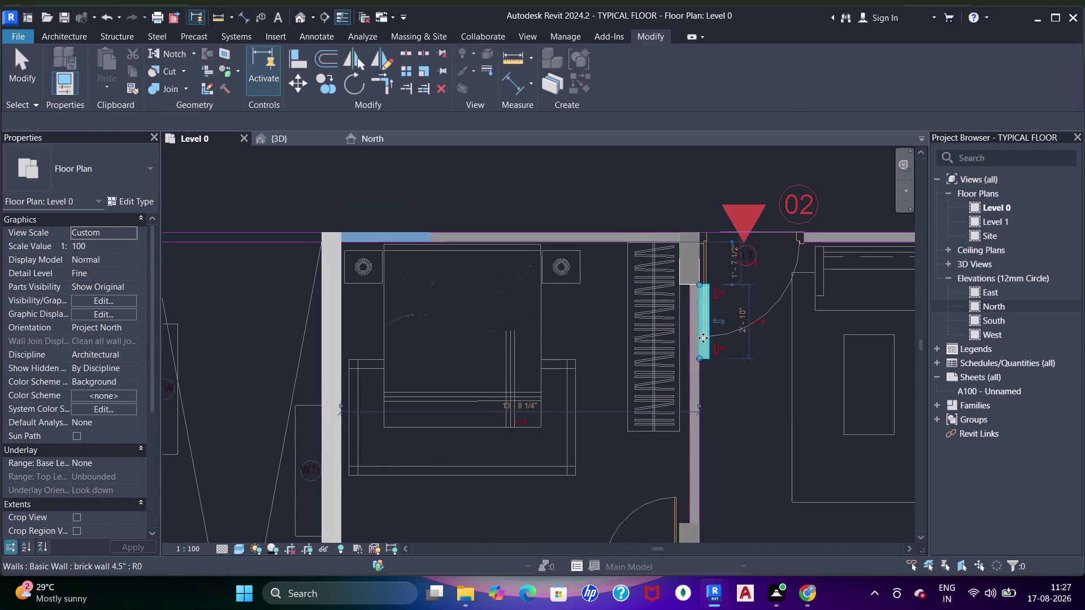
key(Escape)
middle_drag(713, 392, 710, 343)
key(Escape)
key(space)
key(Escape)
key(Escape)
key(space)
text(AAA)
scroll(up, 3)
key(Escape)
key(Escape)
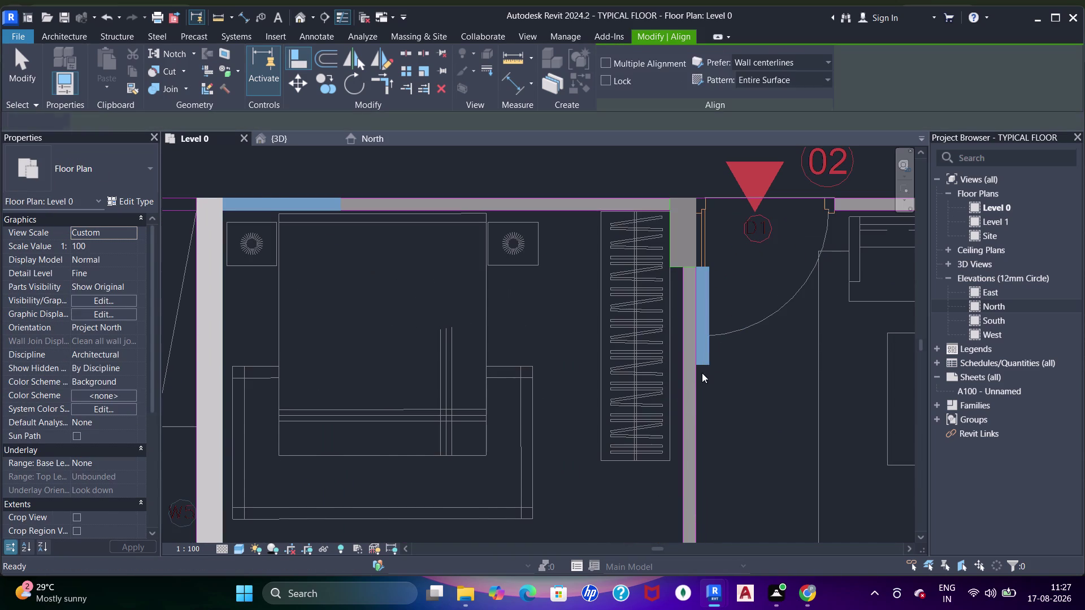
Align the wardrobe-side wall with the lower column's face.
middle_drag(703, 374, 712, 318)
click(705, 329)
key(space)
middle_drag(704, 391, 718, 313)
key(Escape)
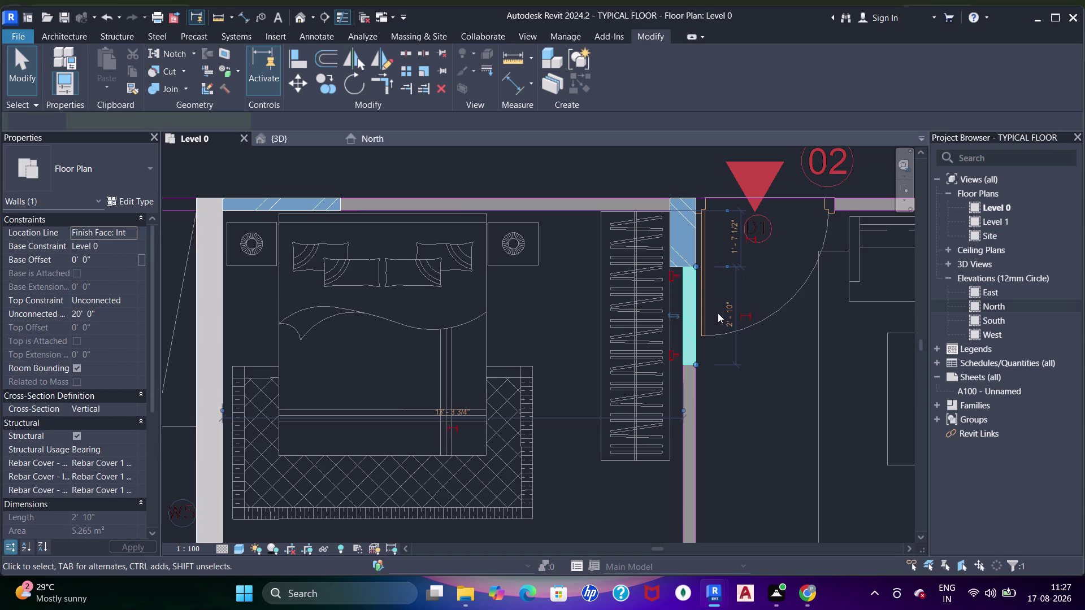
key(Escape)
key(Escape)
key(a)
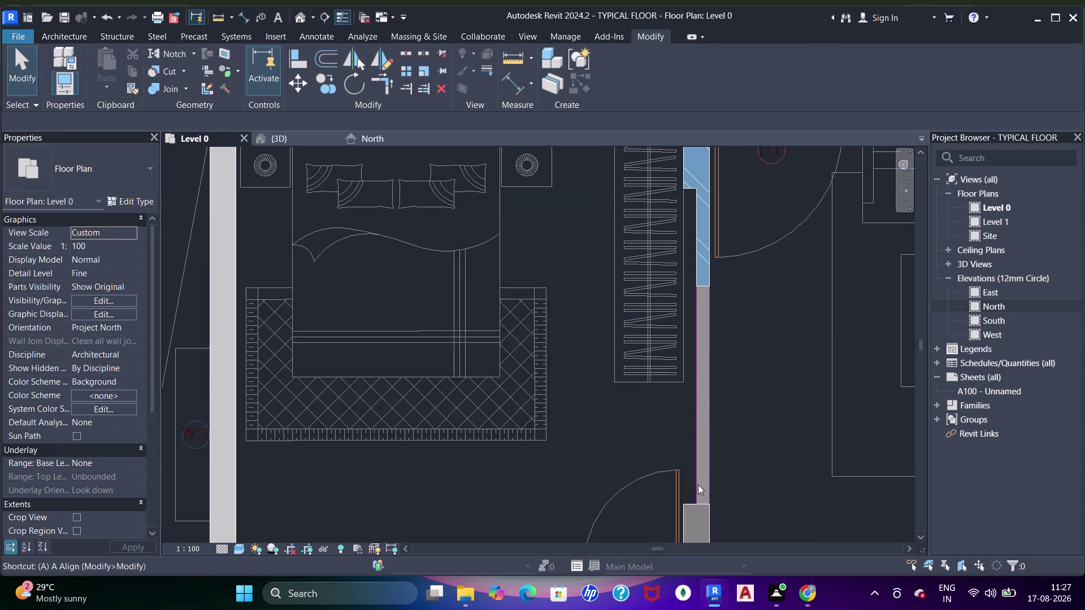
key(a)
key(a)
click(702, 504)
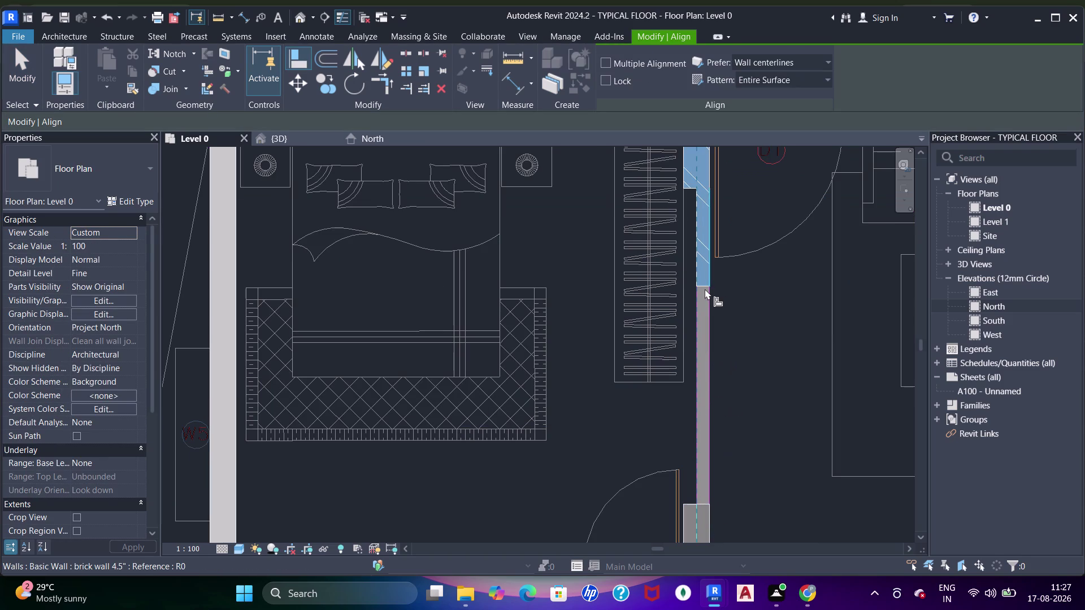
middle_drag(719, 400, 706, 314)
click(722, 359)
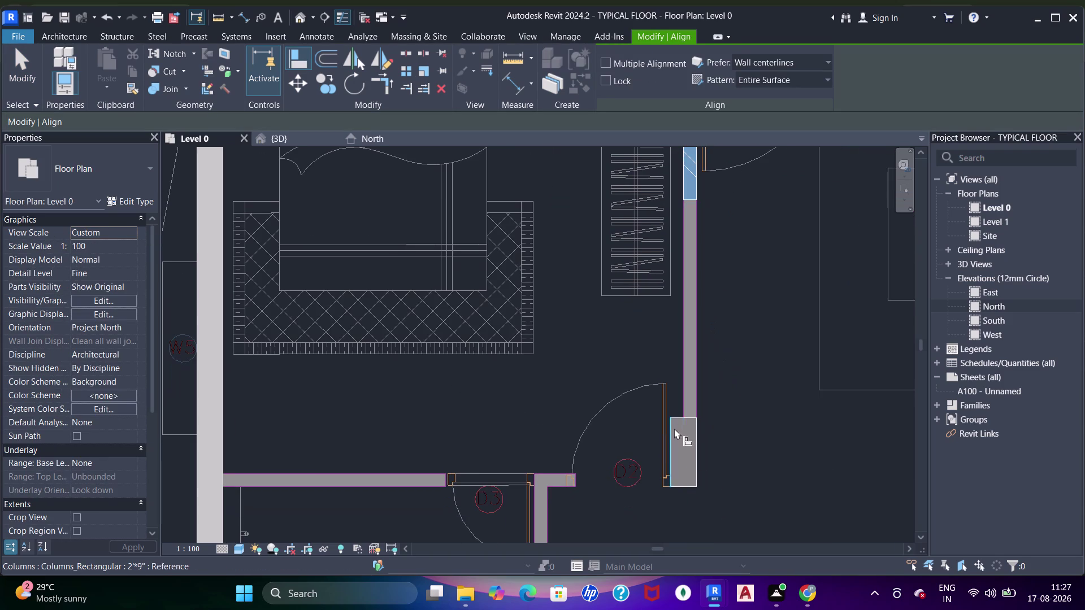
drag(691, 417, 693, 407)
click(695, 201)
Pan along the bedroom wall toward the door swing to review the alignment.
scroll(down, 3)
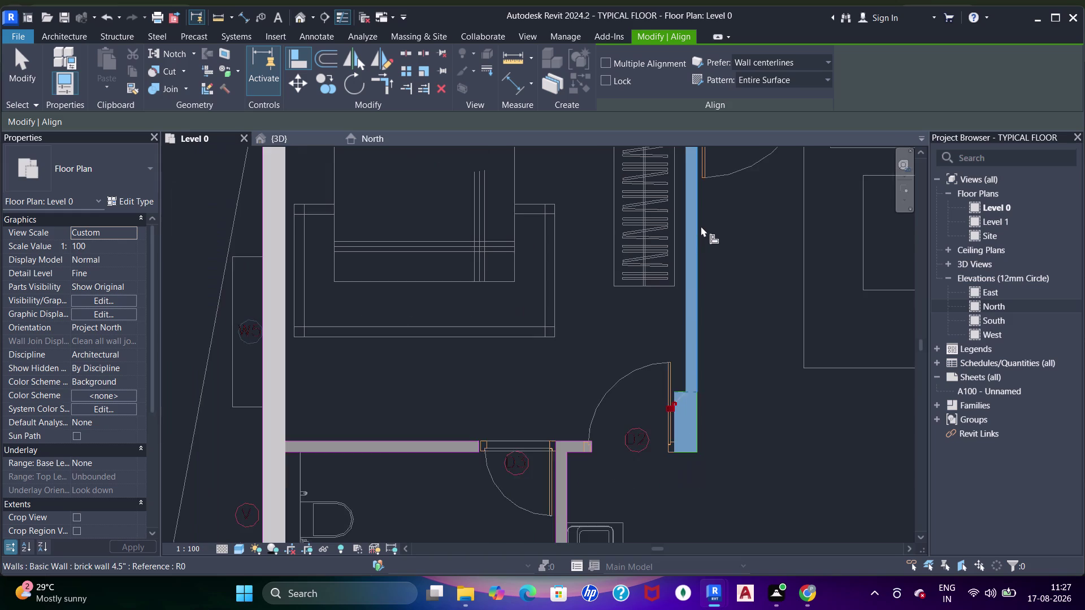
middle_drag(701, 239, 701, 317)
key(Escape)
key(Escape)
scroll(up, 3)
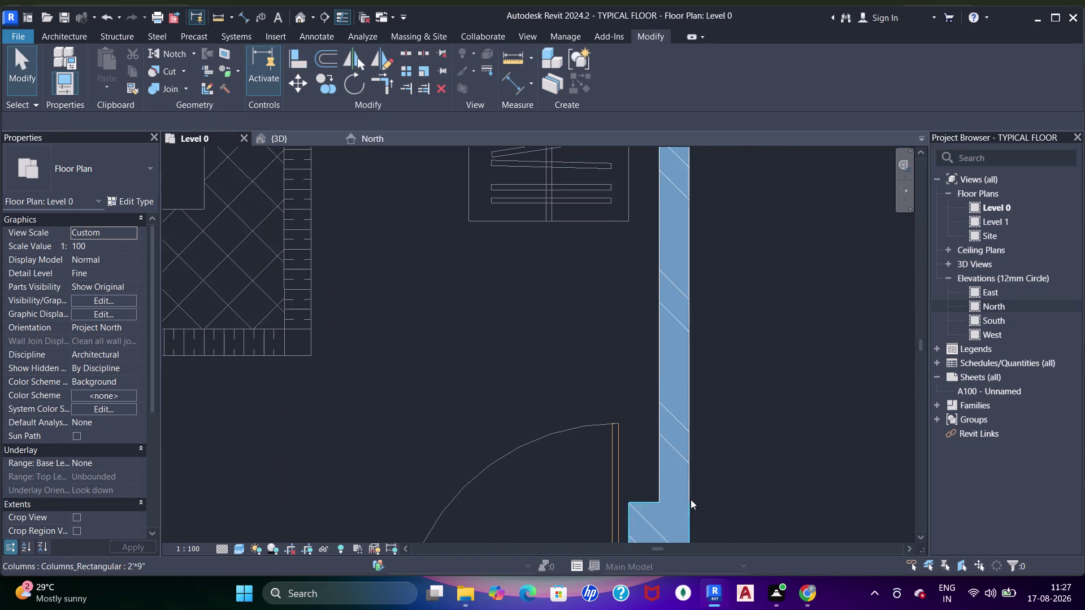
scroll(up, 3)
scroll(down, 3)
scroll(down, 3)
middle_drag(550, 266, 558, 285)
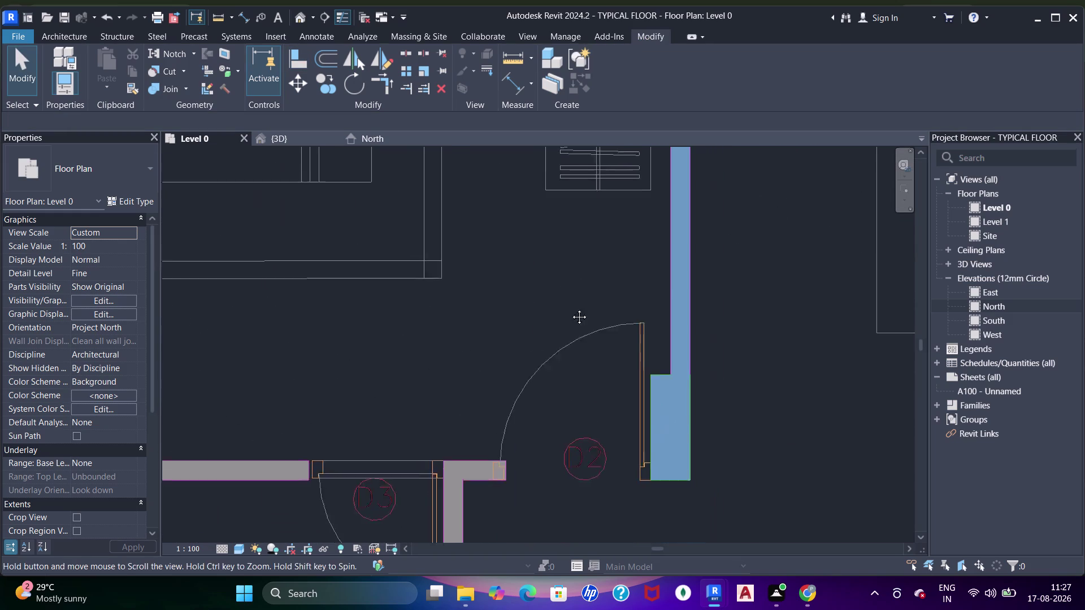
middle_drag(558, 285, 691, 416)
scroll(down, 3)
middle_drag(628, 345, 694, 485)
middle_drag(455, 229, 483, 297)
scroll(up, 3)
Align the bedroom's top wall to its reference line so the walls meet.
key(Escape)
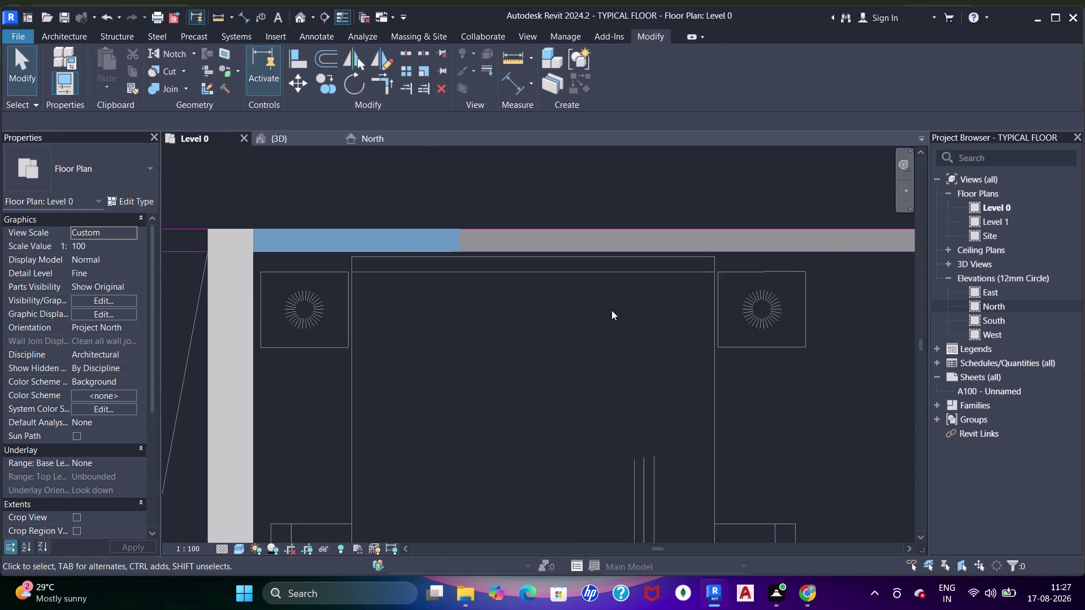
middle_drag(611, 311, 537, 291)
key(a)
scroll(down, 3)
middle_drag(781, 282, 651, 272)
key(a)
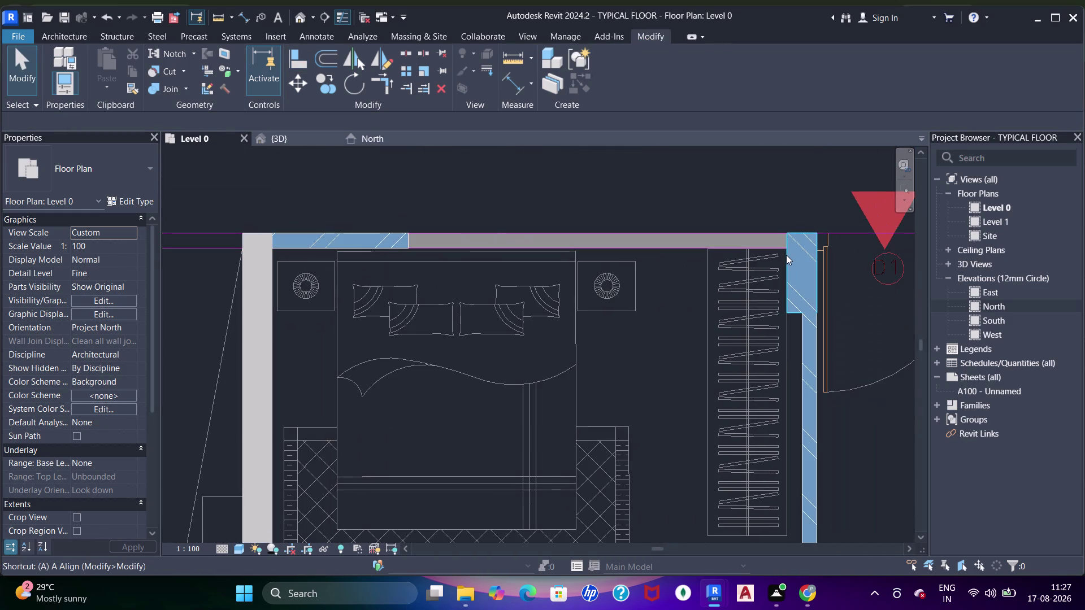
key(a)
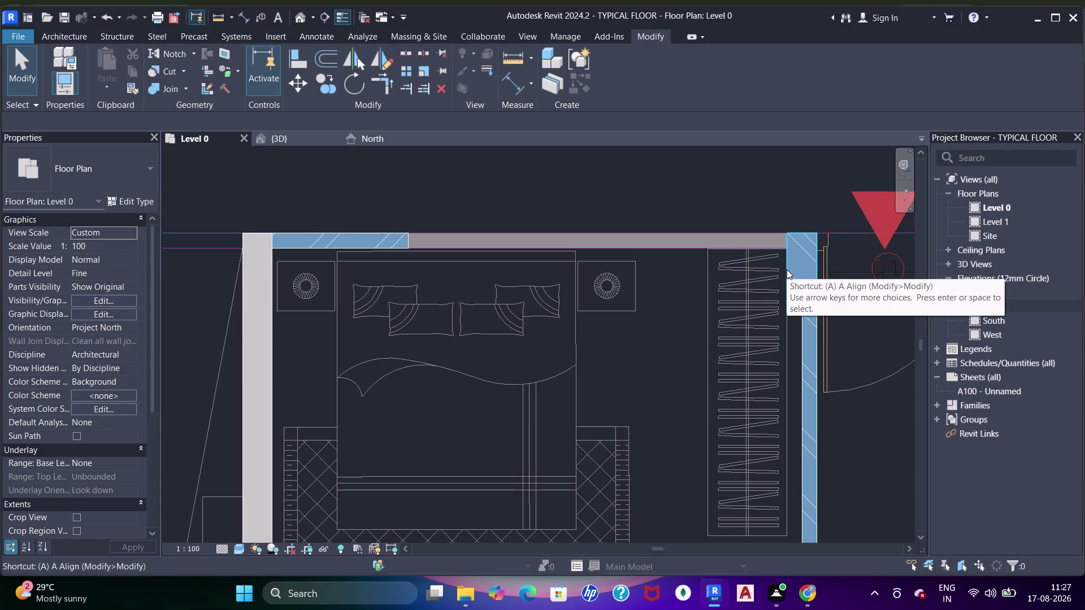
key(a)
click(787, 241)
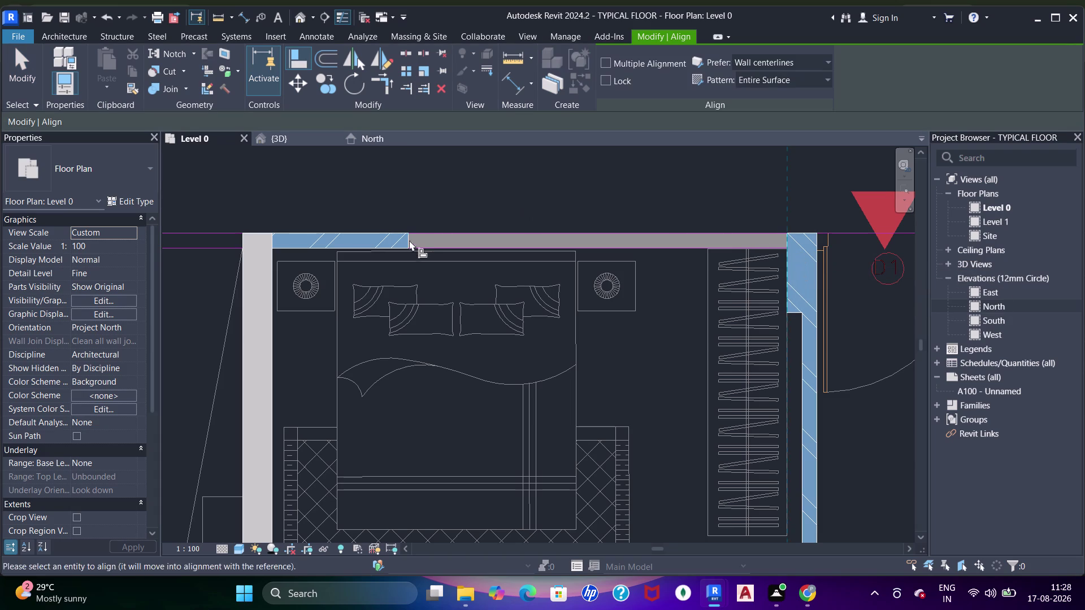
drag(407, 239, 412, 236)
scroll(down, 3)
middle_drag(537, 263, 414, 259)
key(Escape)
scroll(down, 3)
middle_drag(623, 286, 520, 280)
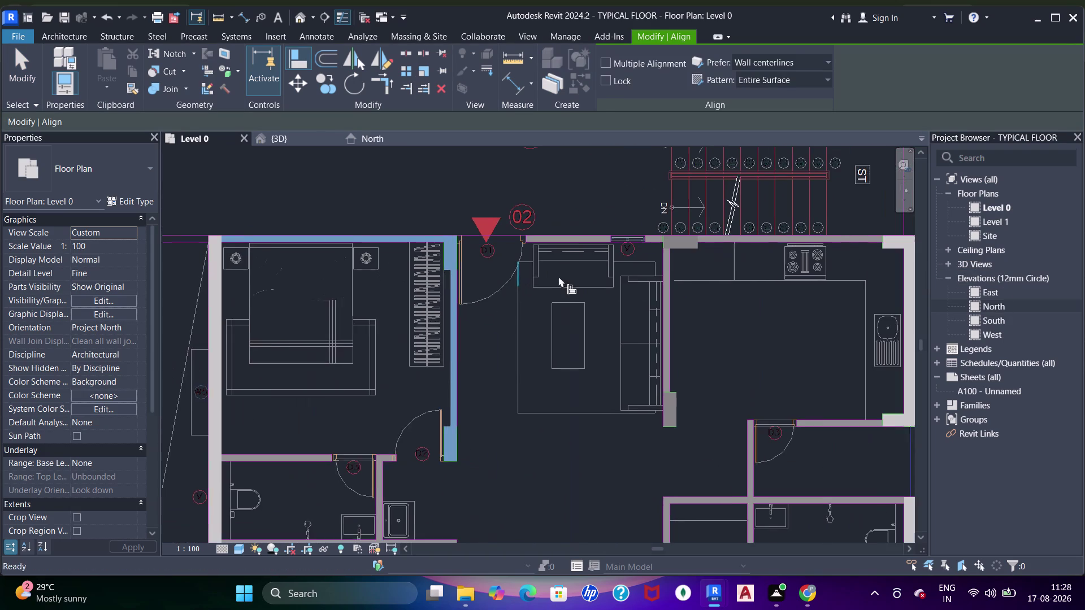
middle_drag(559, 276, 560, 234)
scroll(up, 3)
key(Escape)
Restart wall drawing with WA and pan toward the living room.
key(w)
key(a)
scroll(down, 3)
middle_drag(535, 244, 603, 280)
middle_drag(573, 221, 594, 212)
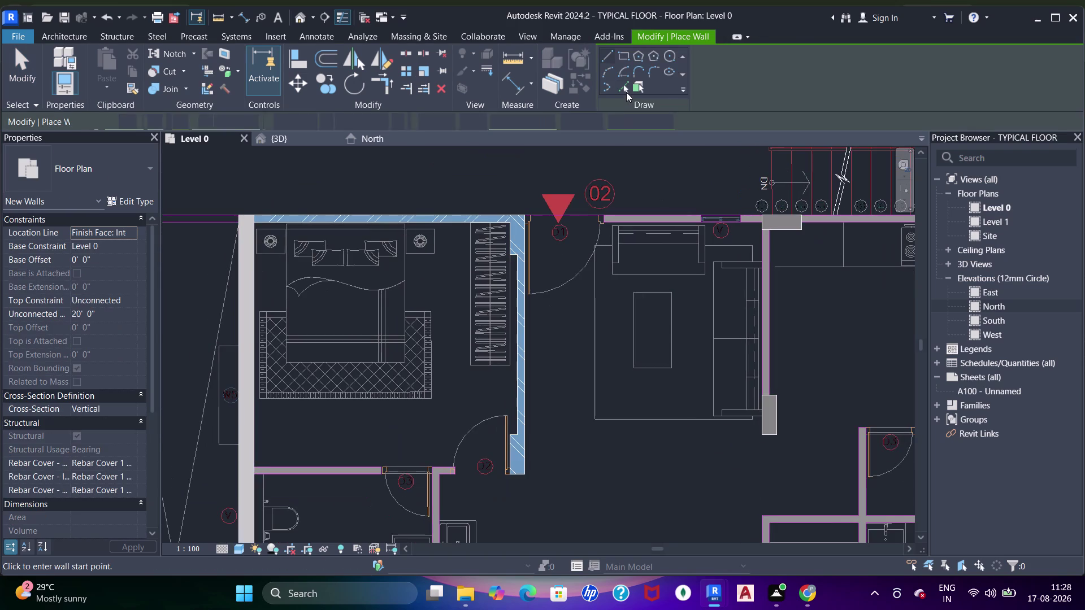
Choose the wall drawing method and place a brick wall along the living room's right line.
click(626, 92)
middle_drag(691, 275, 671, 259)
scroll(up, 3)
middle_drag(657, 225, 628, 233)
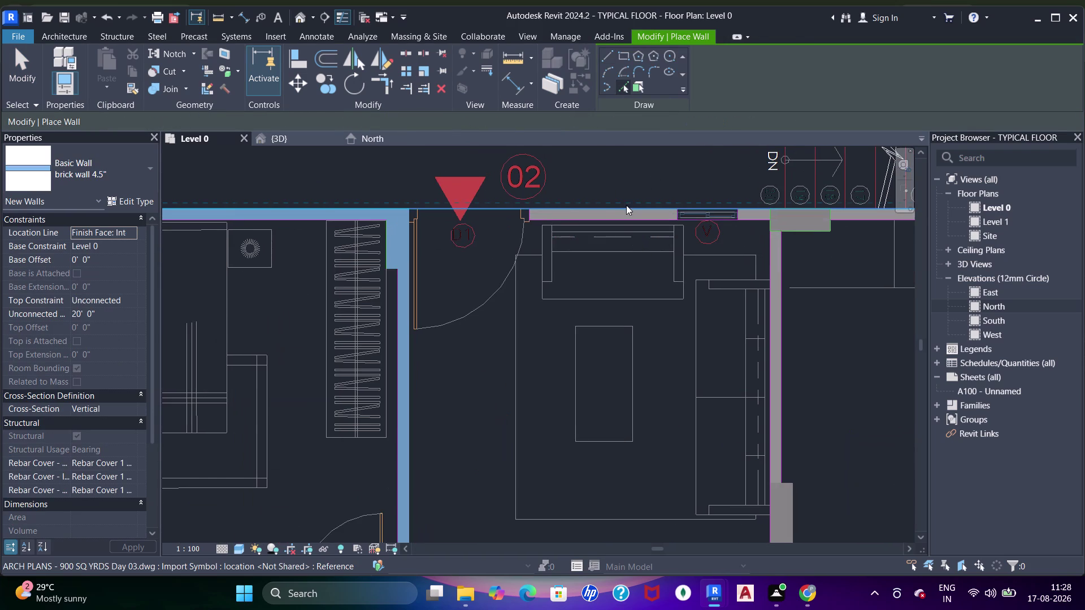
click(777, 303)
middle_drag(718, 275, 710, 315)
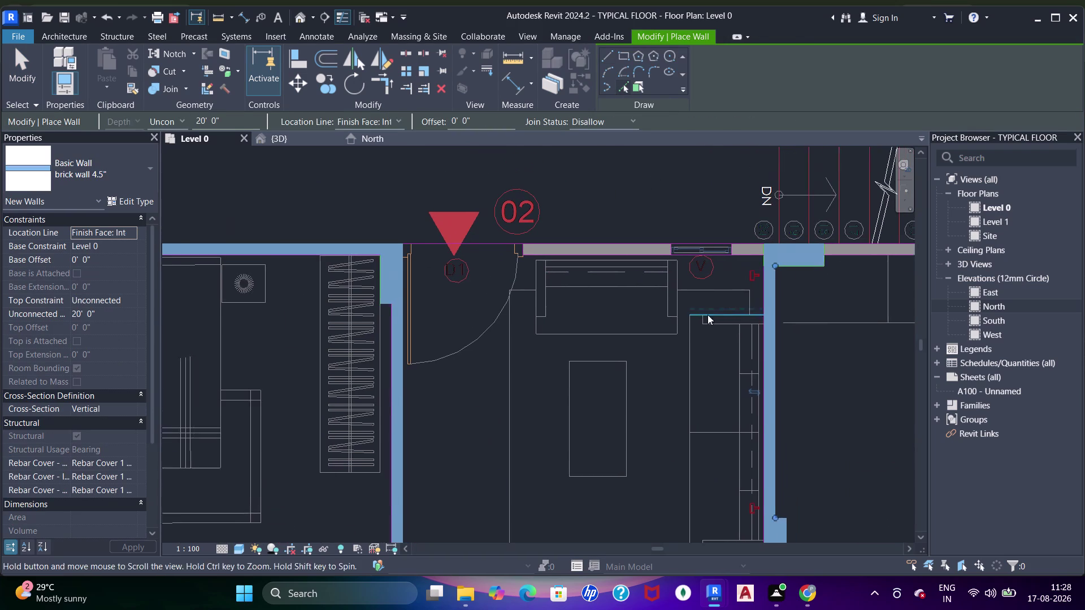
click(612, 55)
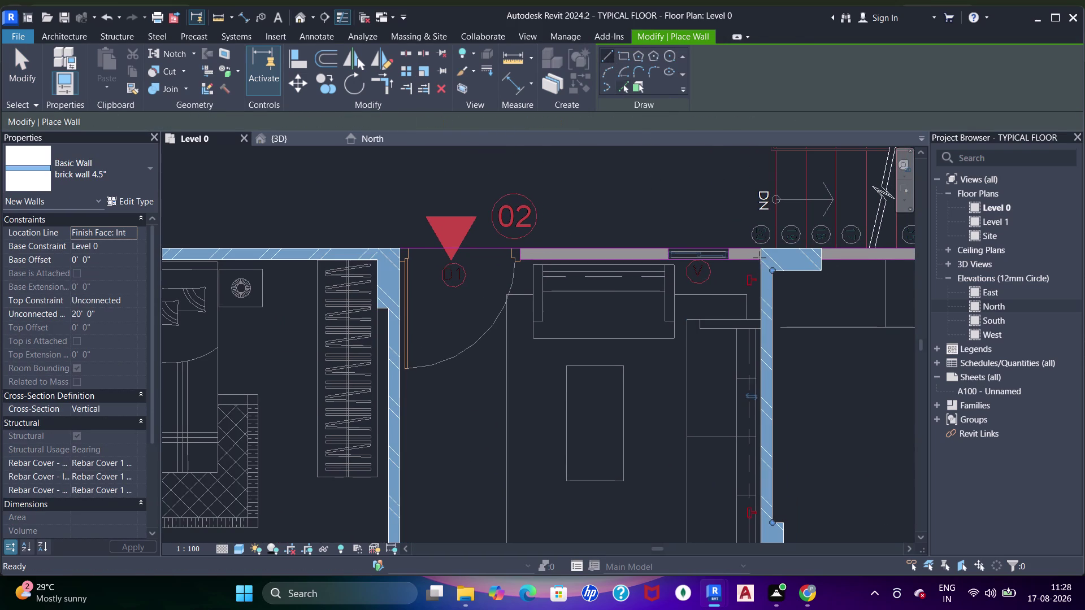
drag(759, 258, 752, 259)
Draw a short wall piece from the top wall to the column corner.
click(716, 259)
middle_drag(747, 268, 496, 245)
scroll(up, 3)
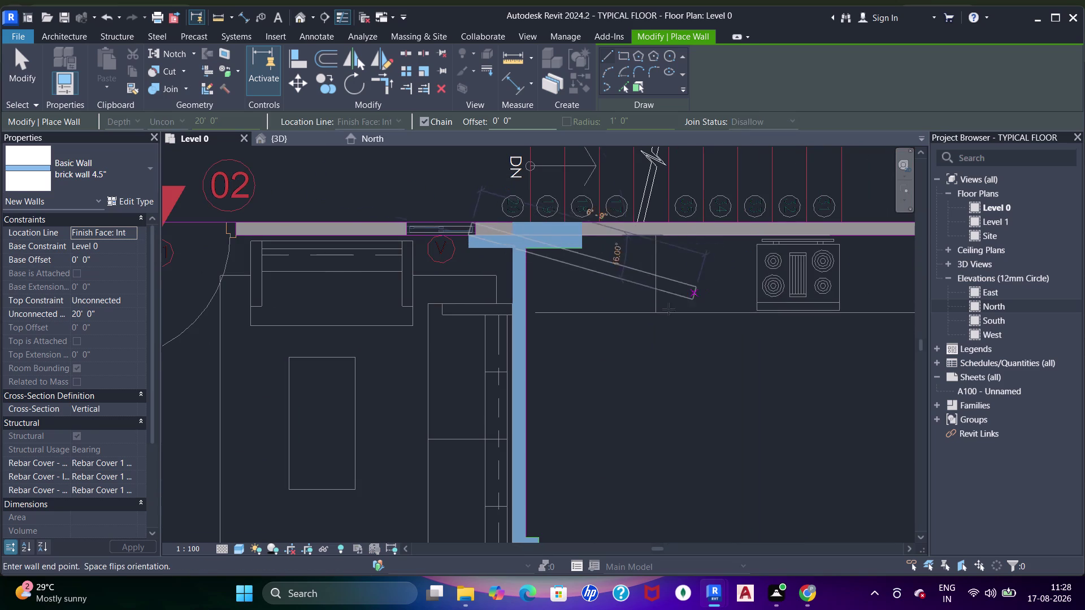
key(Escape)
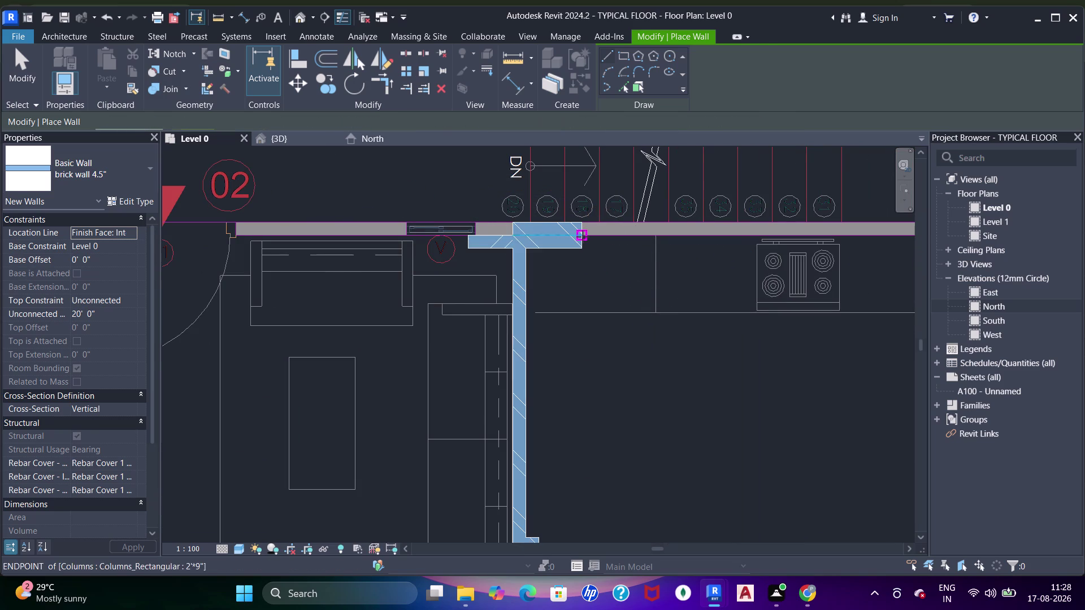
click(583, 237)
click(720, 235)
Exit wall placement and select the short new wall piece at the column.
middle_drag(603, 259, 714, 270)
key(Escape)
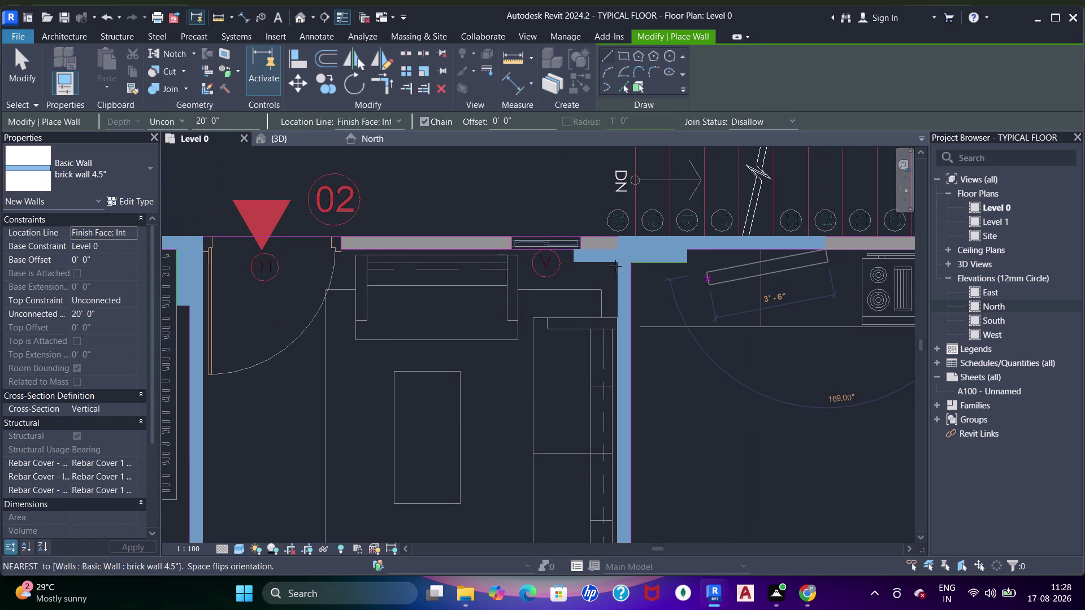
key(Escape)
key(Escape)
key(Escape)
key(Escape)
key(Escape)
key(Escape)
key(Escape)
key(Escape)
key(Escape)
key(Escape)
click(605, 256)
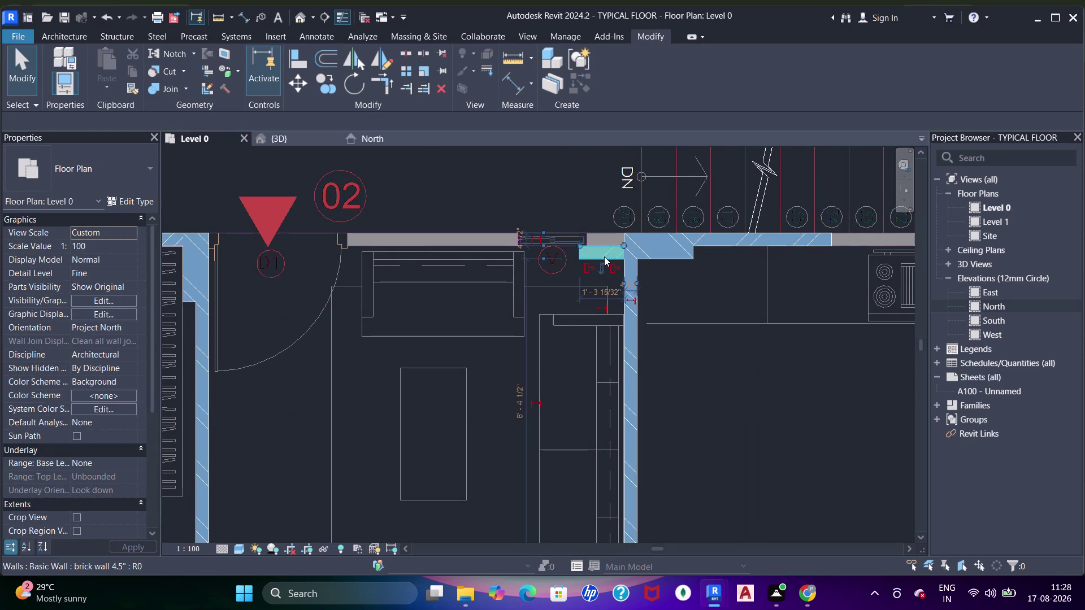
key(space)
key(Escape)
Start the Align tool and pan over toward the bedroom door.
key(a)
key(a)
key(a)
key(a)
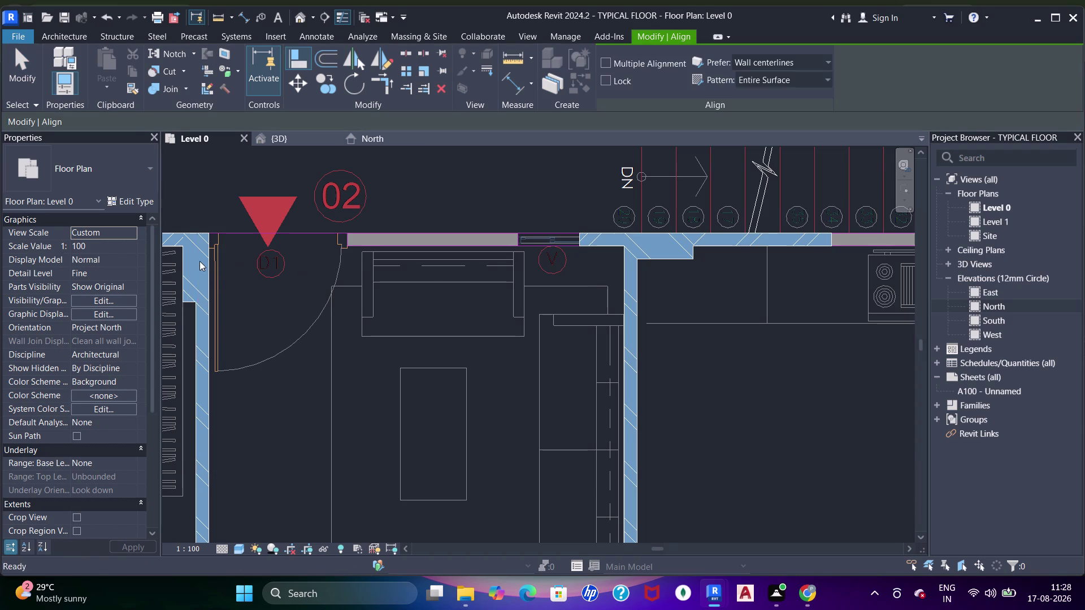
click(207, 266)
key(Escape)
scroll(up, 3)
middle_drag(240, 301, 424, 304)
Restart aligning and pick the top wall's end as the alignment reference.
key(a)
key(a)
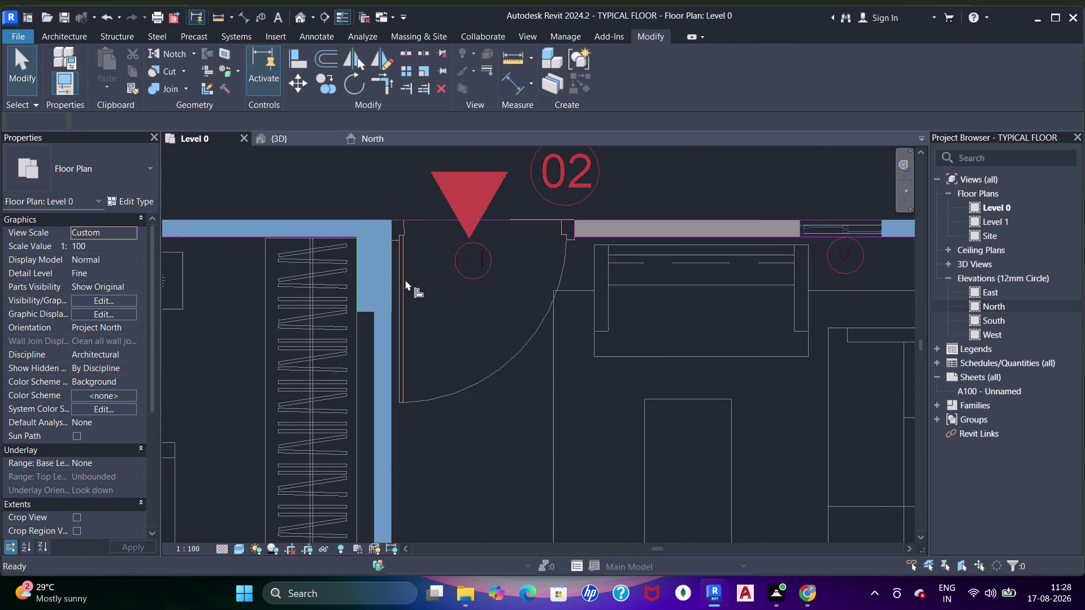
scroll(up, 3)
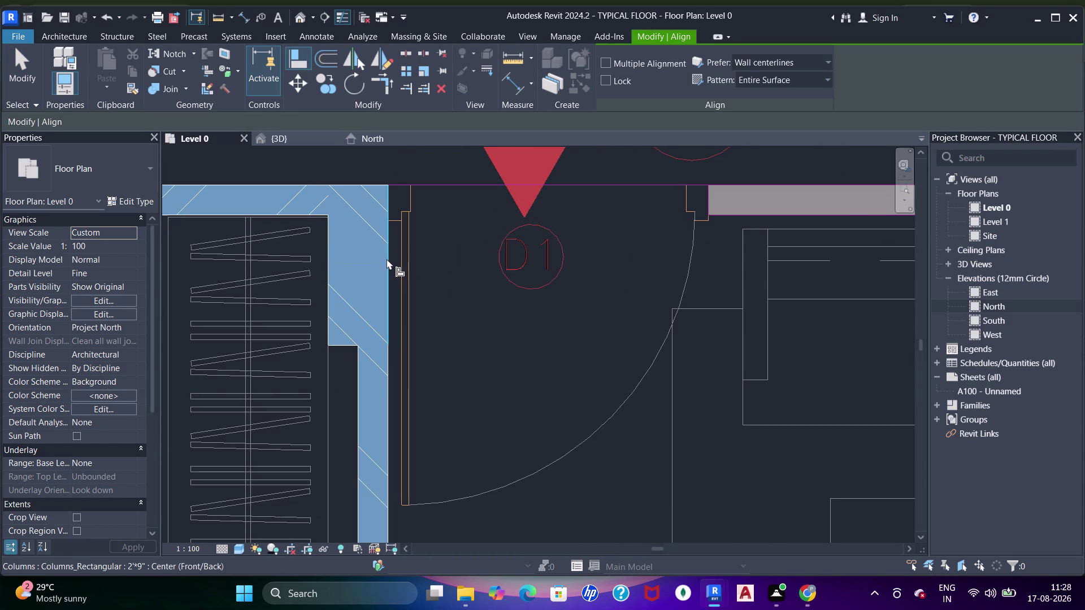
drag(387, 258, 395, 255)
scroll(down, 3)
middle_drag(652, 258, 544, 281)
middle_drag(819, 238, 690, 230)
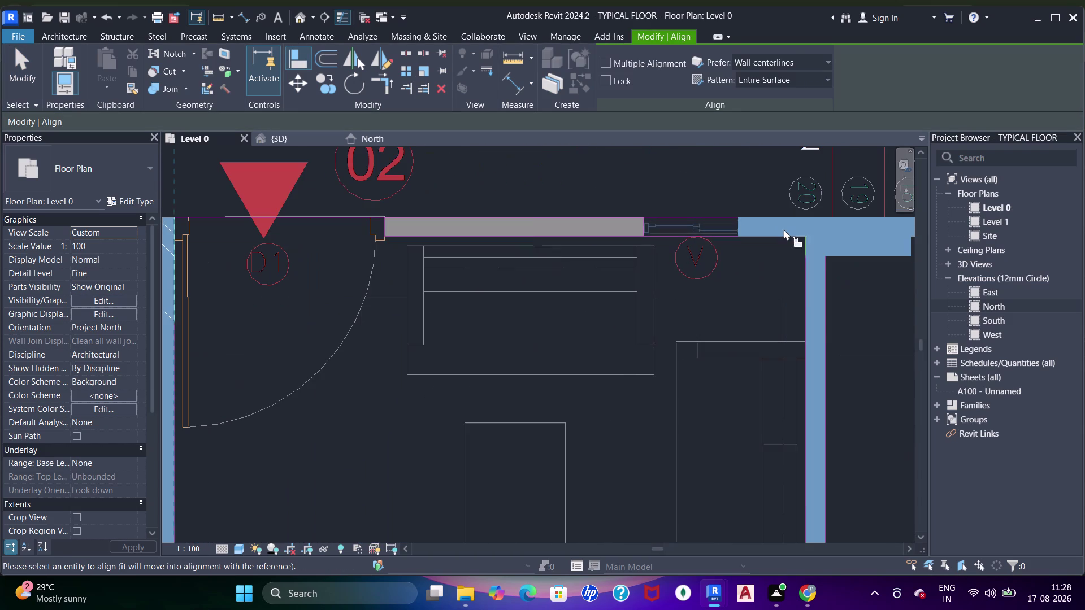
click(739, 238)
Align the kitchen's top wall end with the top-right column face.
scroll(down, 3)
middle_drag(739, 266, 425, 277)
middle_drag(649, 323, 642, 326)
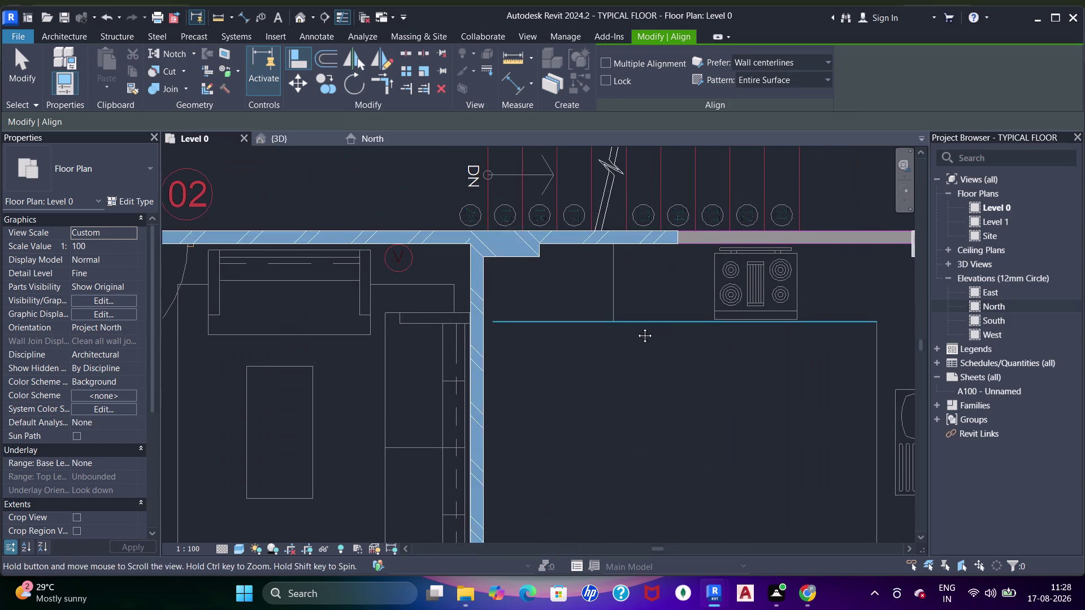
middle_drag(642, 327, 636, 327)
click(632, 381)
middle_drag(719, 279, 603, 270)
scroll(up, 3)
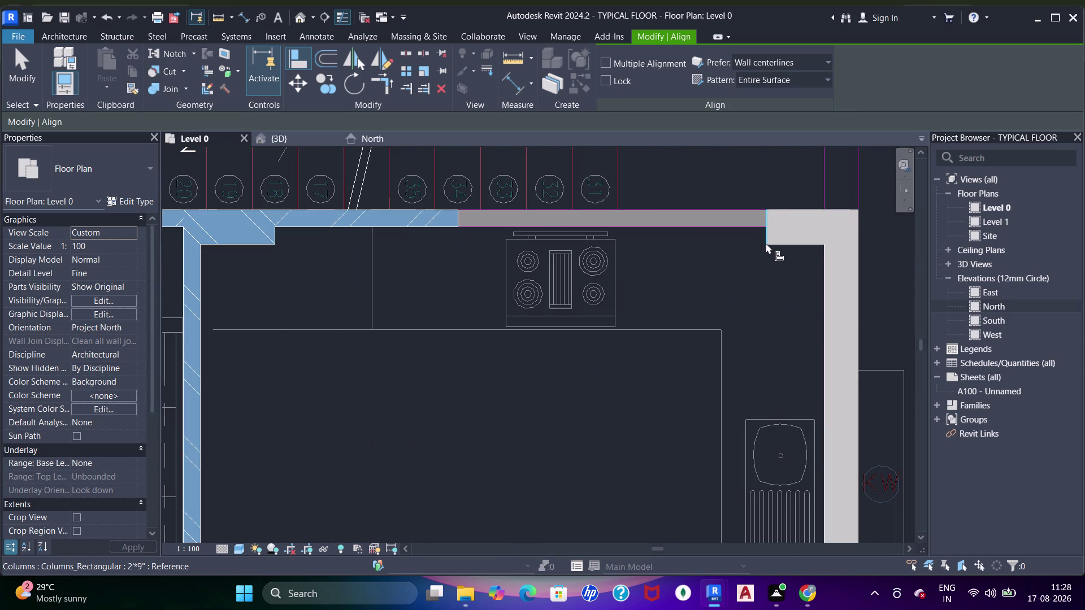
click(765, 243)
click(454, 213)
Exit the Align tool and review the traced kitchen walls.
scroll(down, 3)
middle_drag(441, 256, 508, 258)
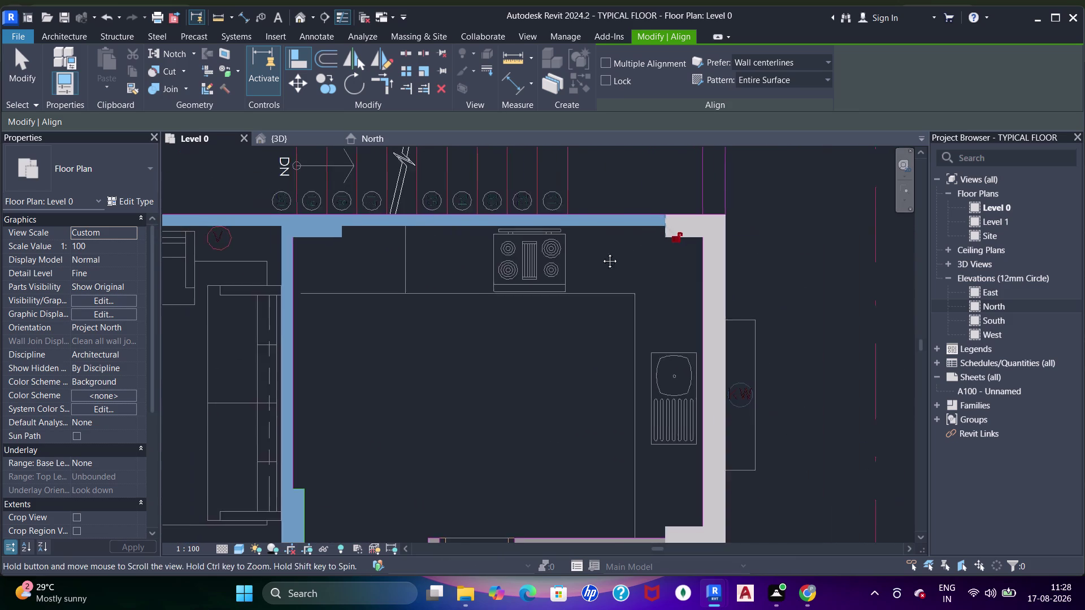
middle_drag(507, 257, 611, 250)
key(Escape)
key(Escape)
key(Escape)
click(529, 220)
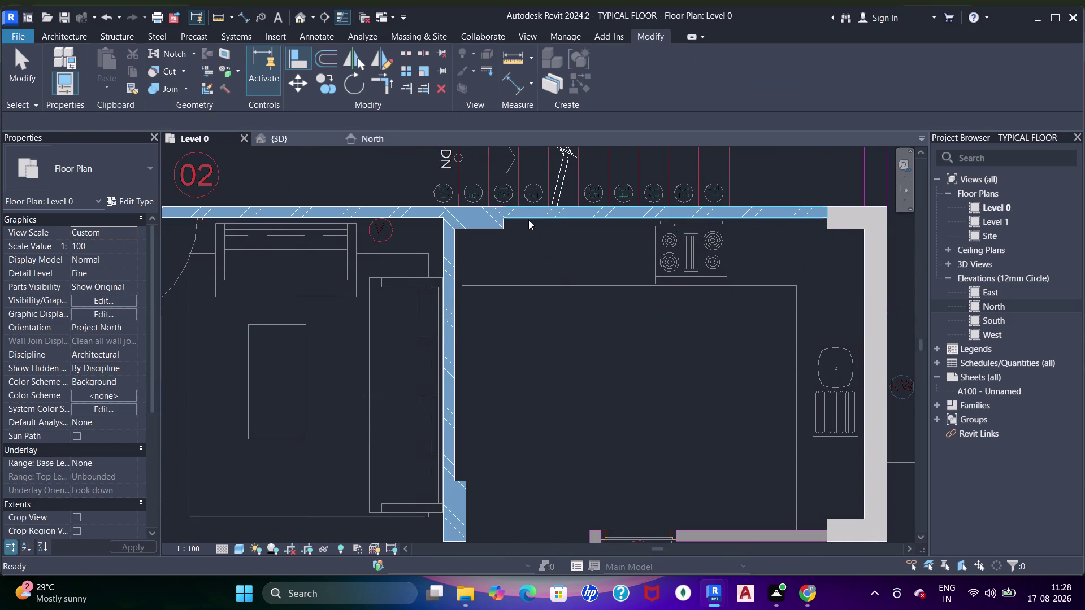
key(Escape)
scroll(down, 3)
key(Escape)
middle_drag(489, 320, 511, 252)
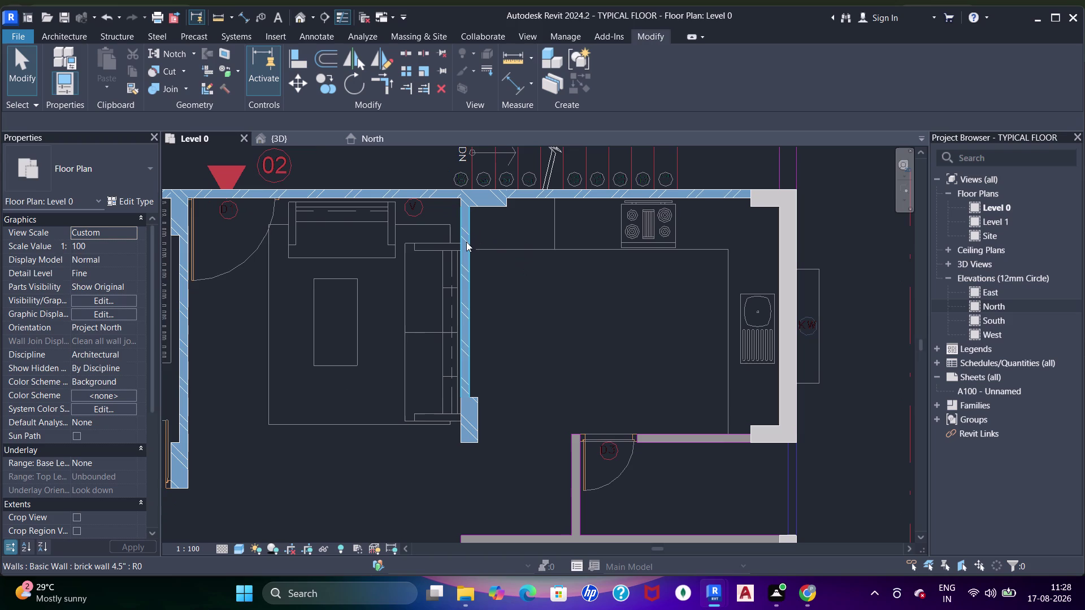
Select a traced wall to confirm its brick 4.5" type, then pan to the bathroom block.
click(466, 242)
key(Escape)
scroll(down, 3)
middle_drag(603, 277, 523, 251)
middle_drag(576, 341, 628, 247)
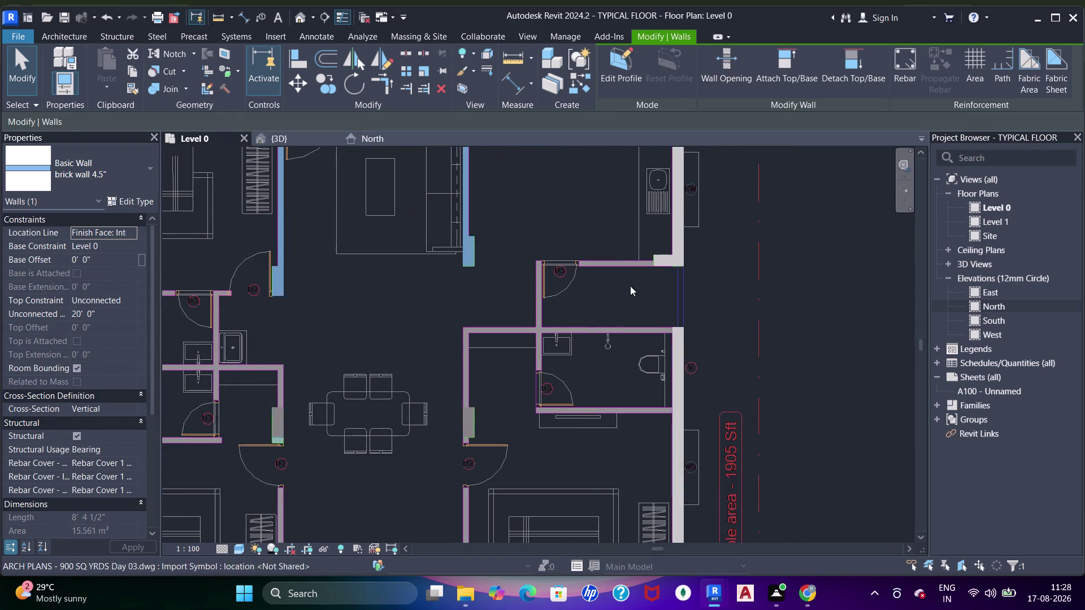
Sketch a short brick wall along the top edge of the room above the bathroom.
scroll(up, 3)
key(w)
key(a)
scroll(up, 3)
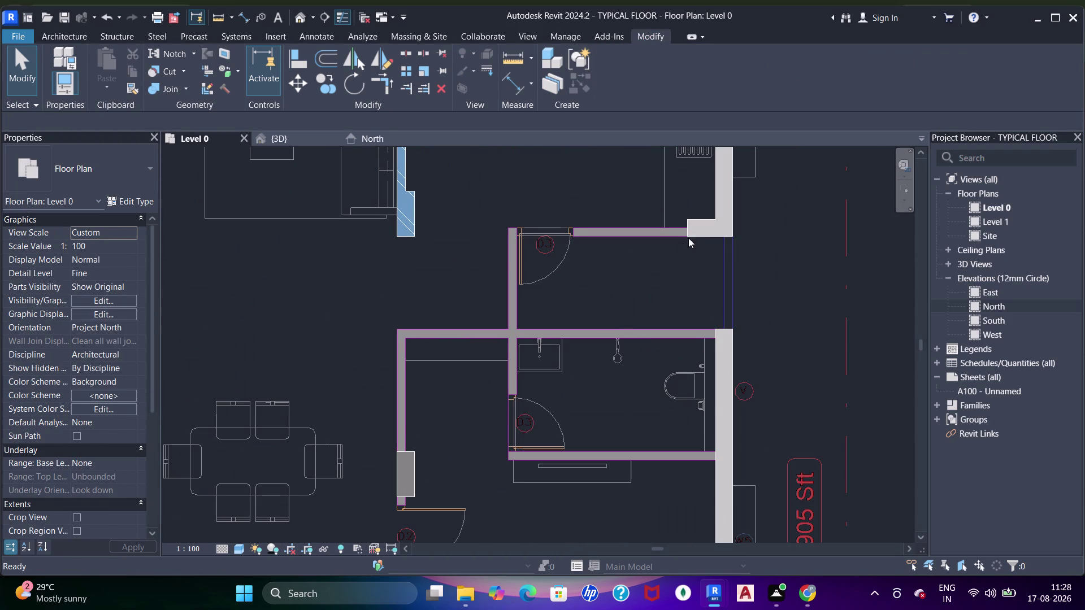
click(692, 228)
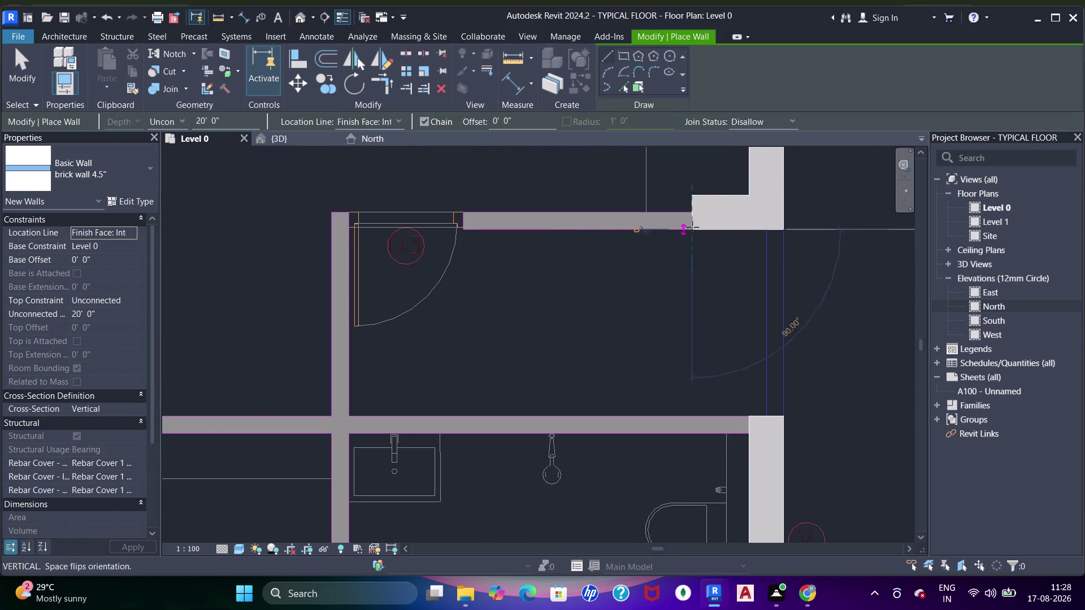
click(579, 227)
middle_drag(524, 267, 584, 271)
Exit wall placement and select the short new wall segment.
key(Escape)
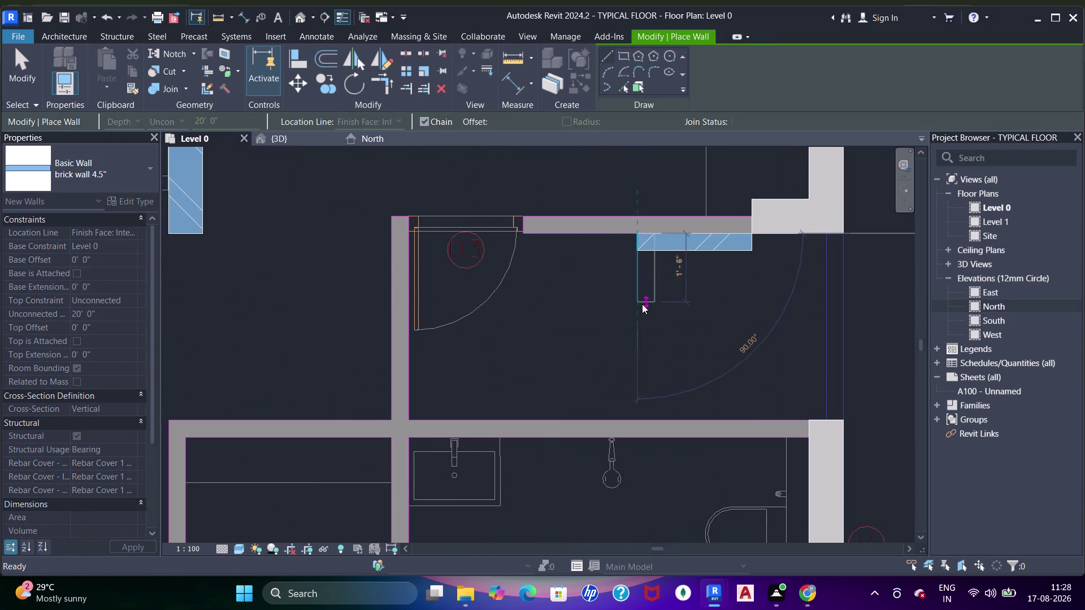
key(Escape)
key(Escape)
key(Escape)
key(Escape)
click(683, 253)
key(space)
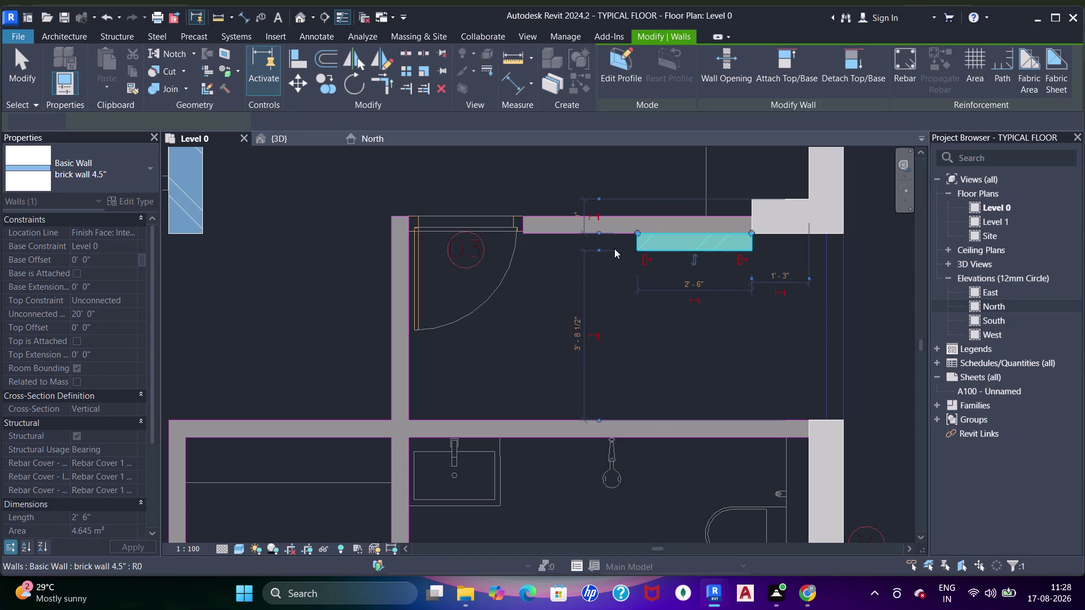
middle_drag(613, 282, 679, 283)
key(Escape)
key(Escape)
Align the room's top wall to the CAD line.
key(a)
key(a)
key(a)
key(a)
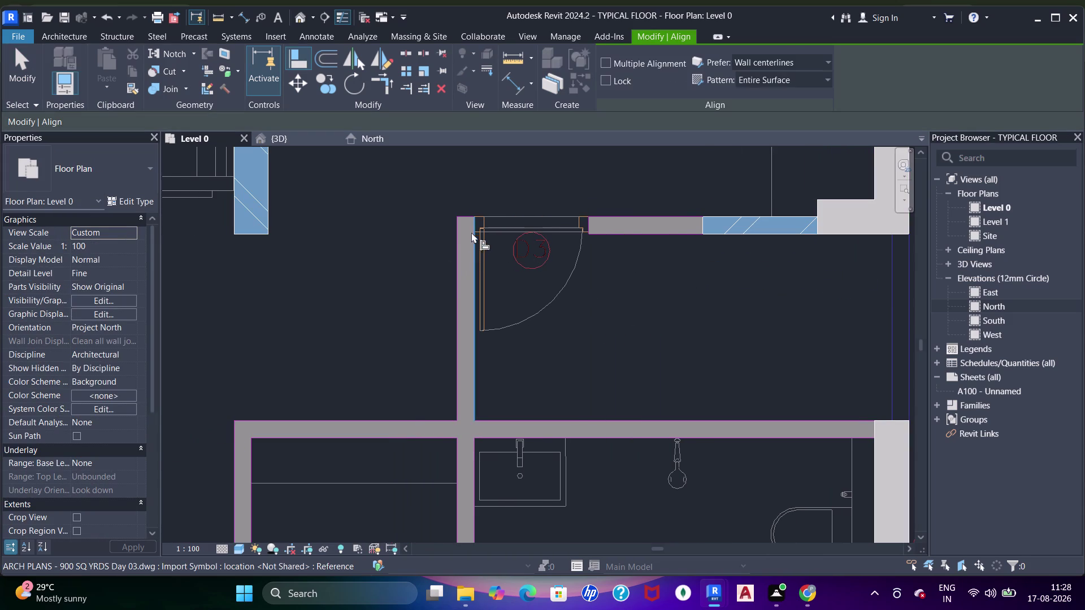
click(473, 226)
click(701, 223)
scroll(down, 3)
middle_drag(635, 273, 686, 251)
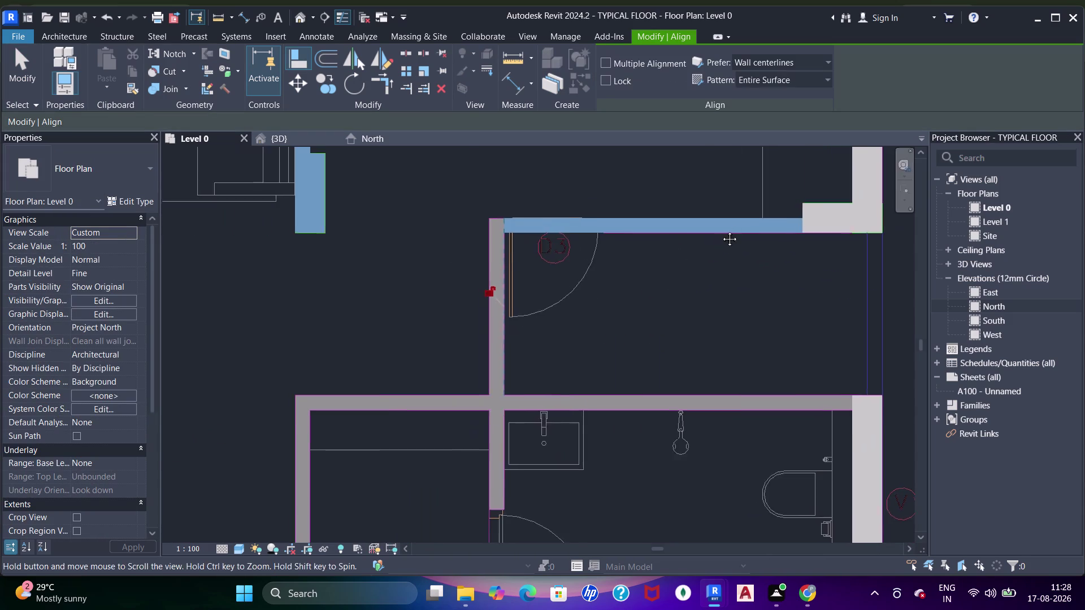
middle_drag(686, 252, 727, 227)
Leave alignment mode and clear the active command.
key(Escape)
scroll(down, 3)
middle_click(658, 271)
key(Escape)
key(Escape)
key(Escape)
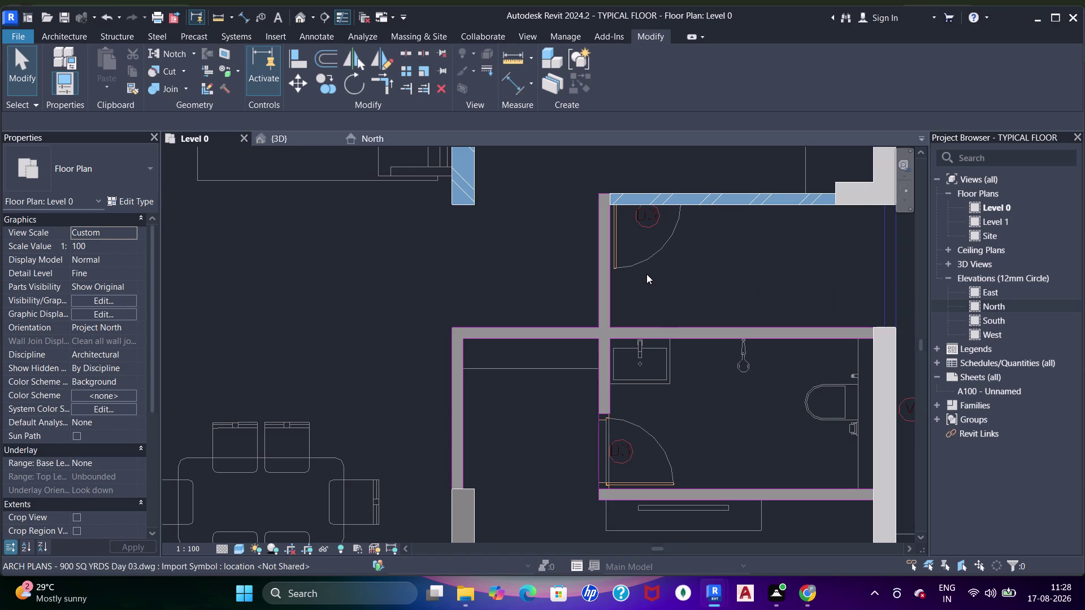
key(a)
key(Escape)
Draw brick walls along the bathroom's left, top and bottom CAD lines.
text(WA)
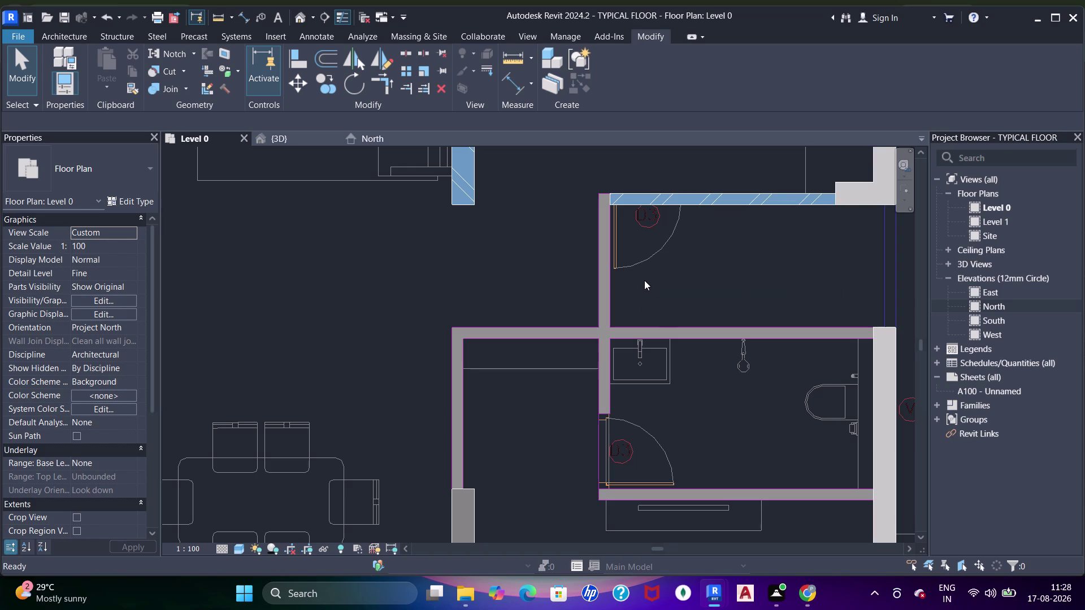
click(624, 88)
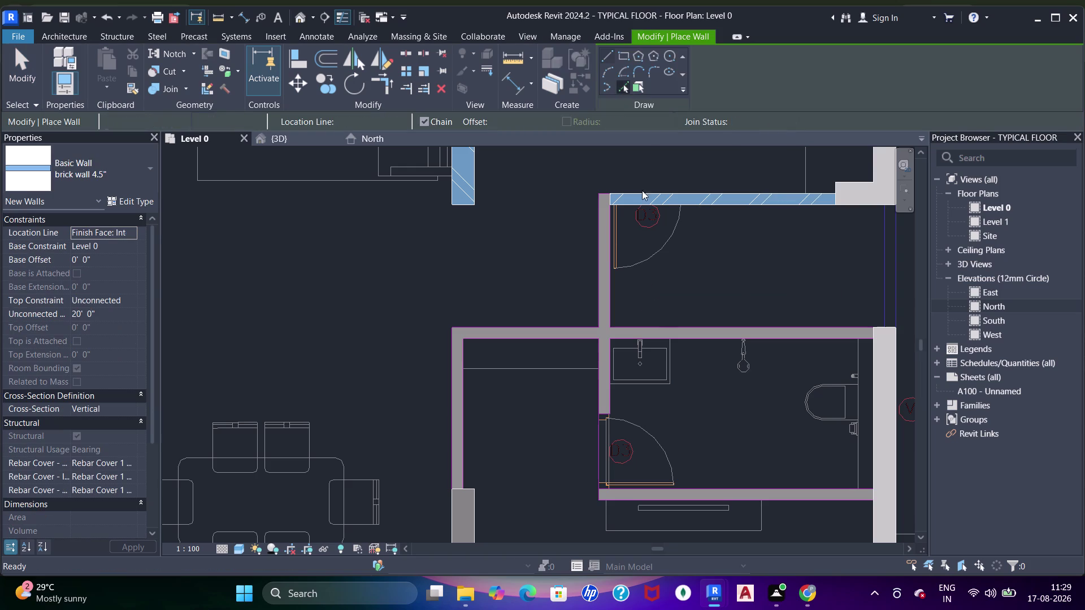
scroll(down, 3)
middle_drag(643, 276, 722, 247)
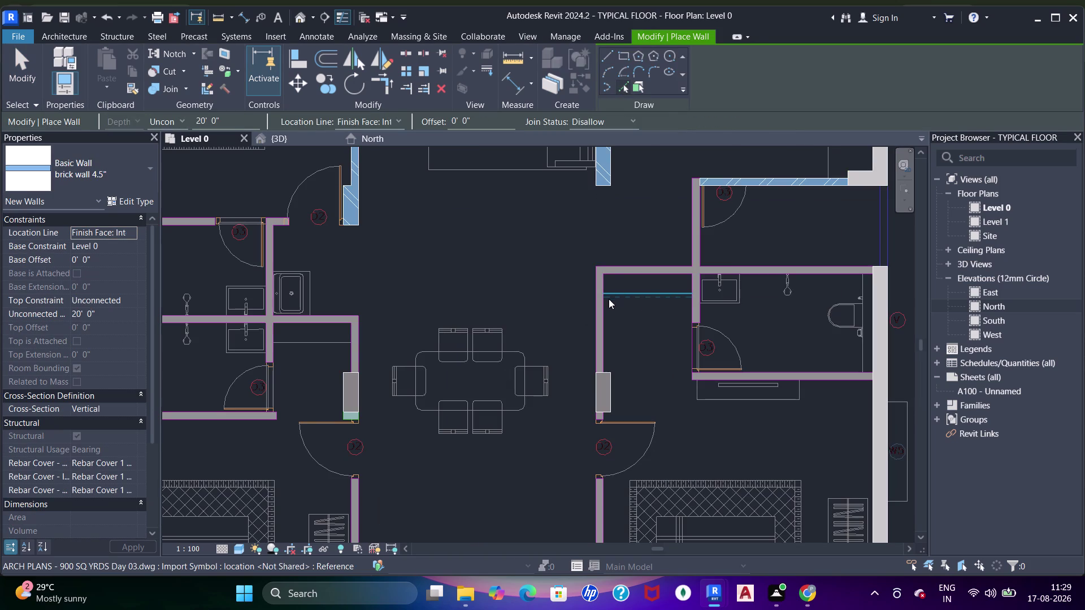
click(600, 306)
click(629, 269)
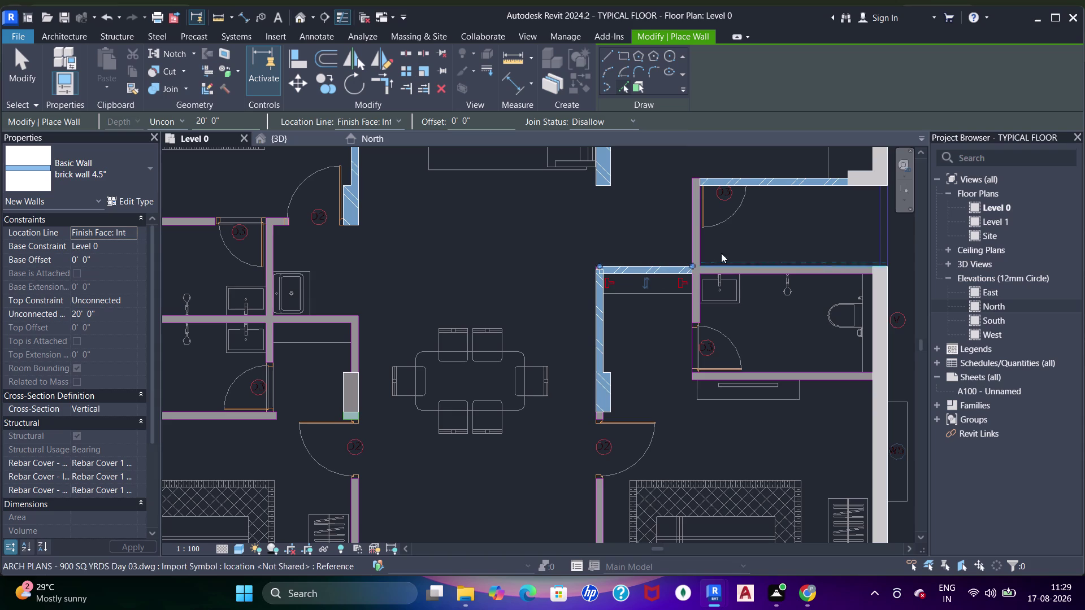
click(699, 239)
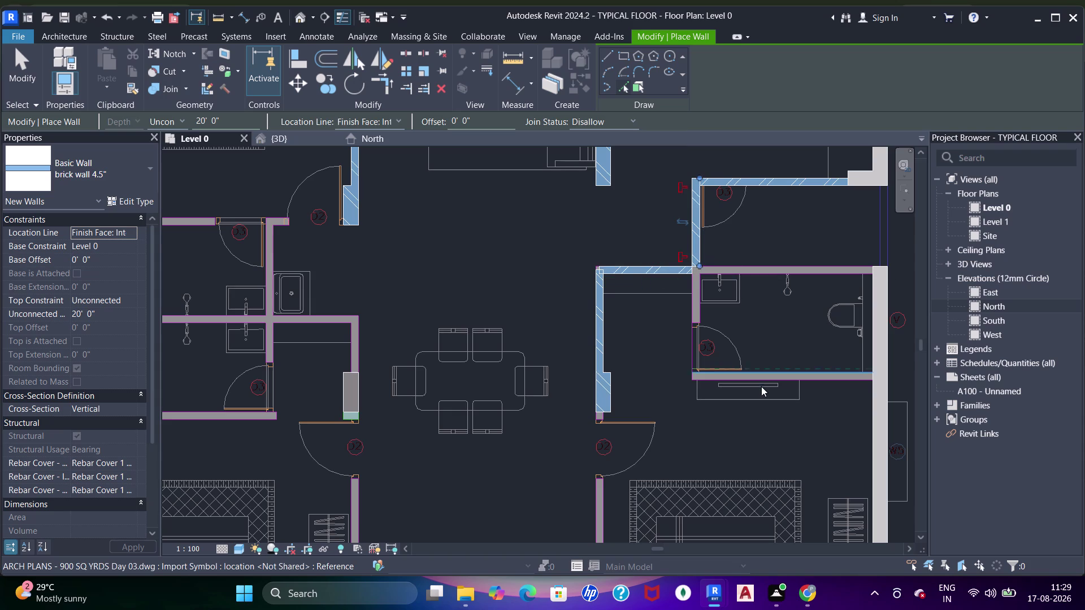
click(761, 380)
middle_drag(772, 336, 745, 353)
key(Escape)
key(Escape)
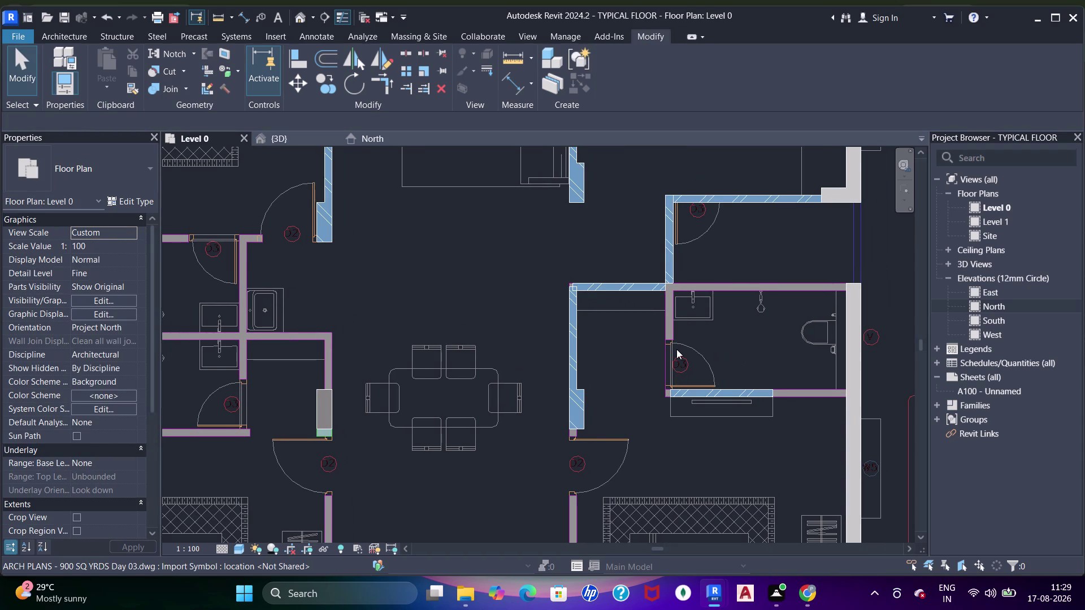
Align the short top bathroom wall's end to the left wall face.
key(a)
key(a)
key(a)
key(a)
scroll(up, 3)
scroll(up, 3)
key(Escape)
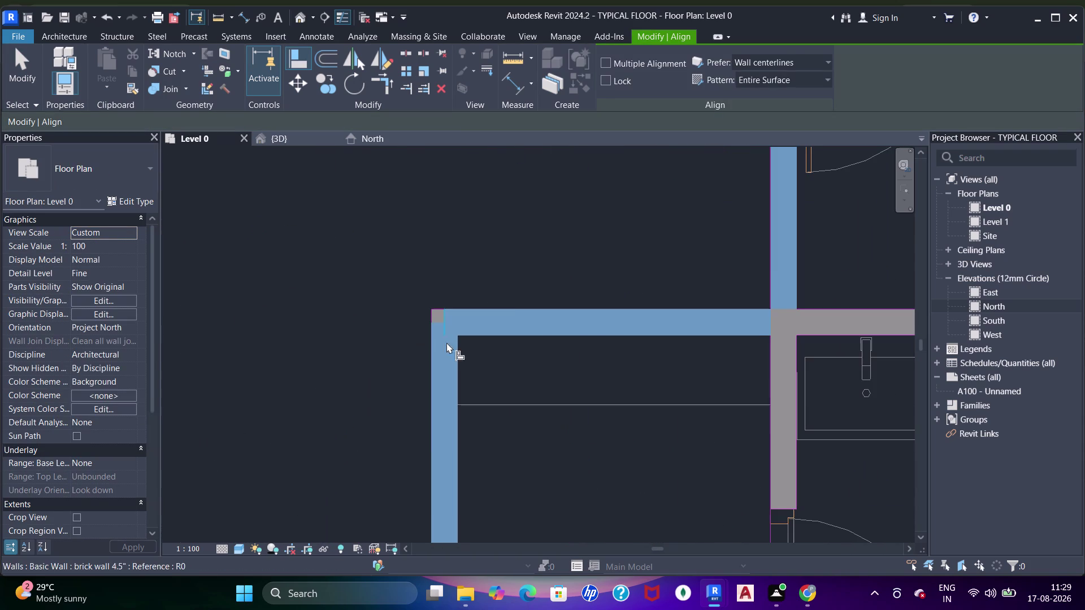
key(Escape)
key(Escape)
click(477, 337)
drag(445, 308, 479, 307)
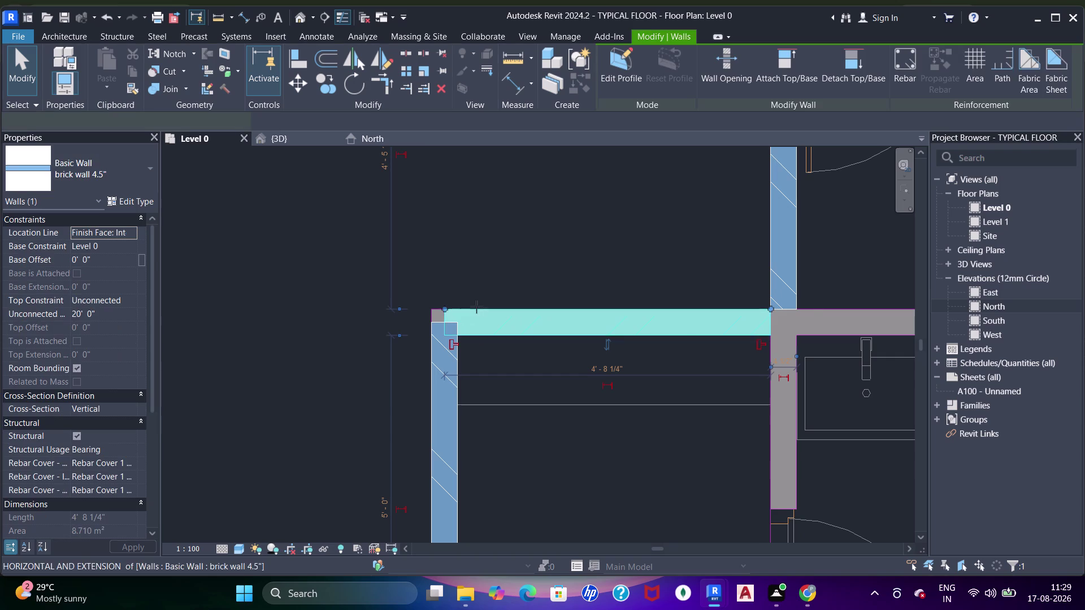
drag(479, 307, 486, 305)
scroll(up, 3)
middle_drag(481, 312, 505, 235)
key(Escape)
key(Escape)
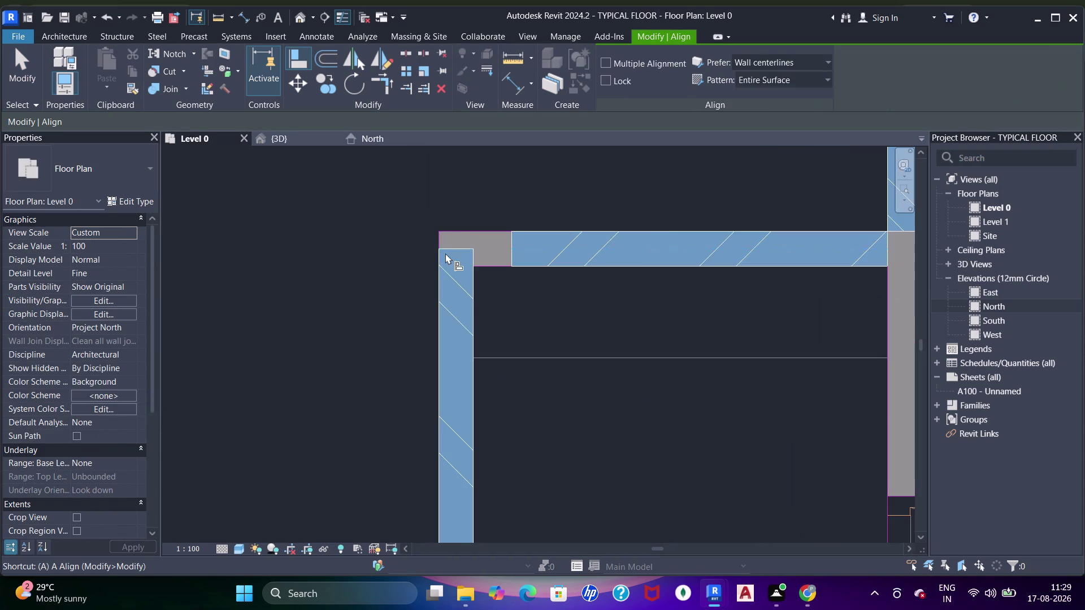
click(457, 229)
click(452, 248)
Align the bathroom wall faces to their CAD reference lines.
middle_drag(484, 254, 478, 269)
drag(503, 337, 492, 319)
click(469, 307)
click(506, 269)
scroll(down, 3)
middle_drag(671, 301, 469, 332)
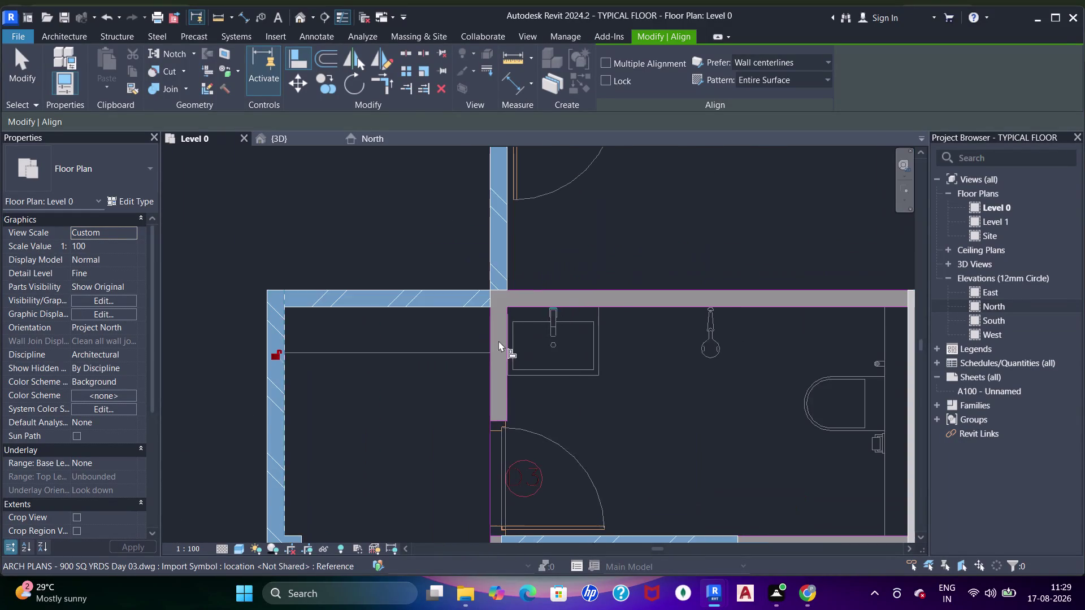
scroll(up, 3)
drag(589, 410, 573, 412)
scroll(down, 3)
middle_drag(534, 427, 563, 292)
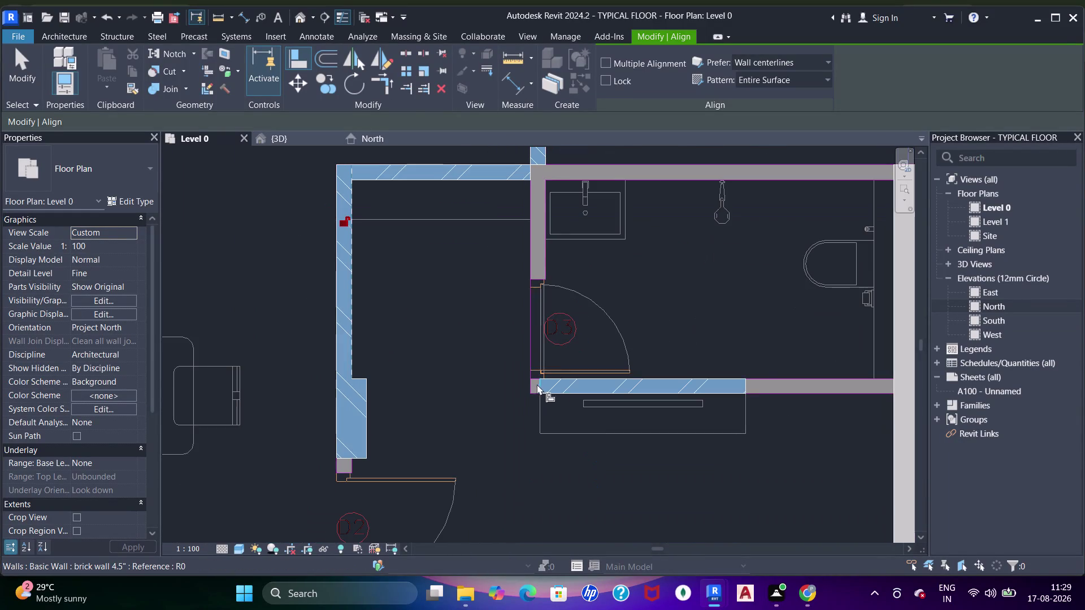
scroll(up, 3)
click(553, 374)
scroll(down, 3)
middle_drag(602, 273, 593, 386)
middle_drag(544, 253, 546, 356)
click(541, 249)
Align the next wall face and the bathroom's lower wall to CAD lines.
middle_drag(564, 369, 549, 316)
scroll(down, 3)
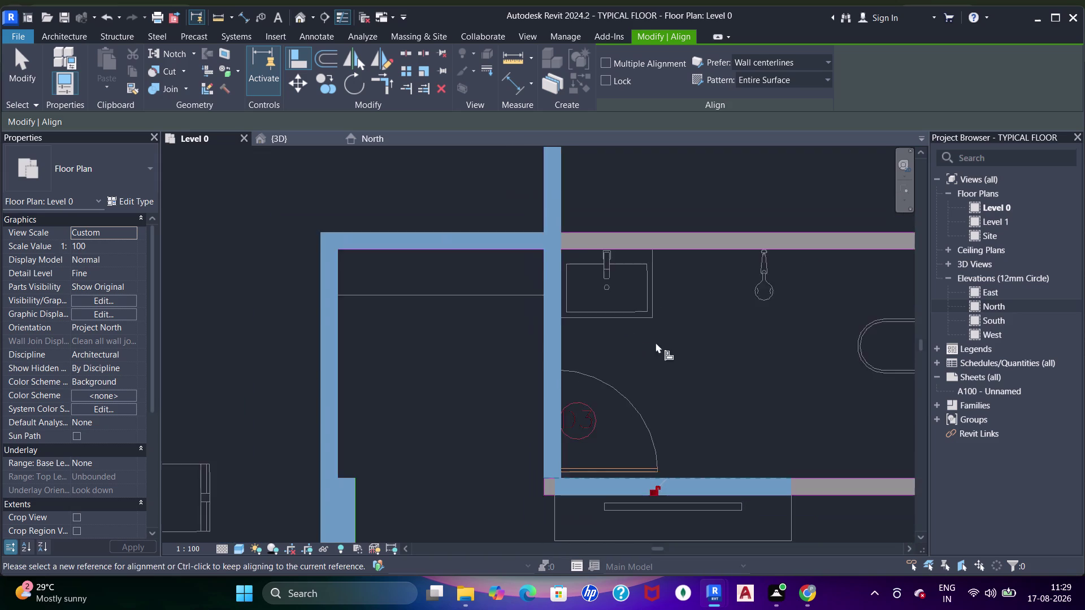
middle_drag(628, 346, 607, 323)
drag(642, 357, 643, 350)
middle_drag(656, 315, 607, 326)
scroll(up, 3)
click(883, 267)
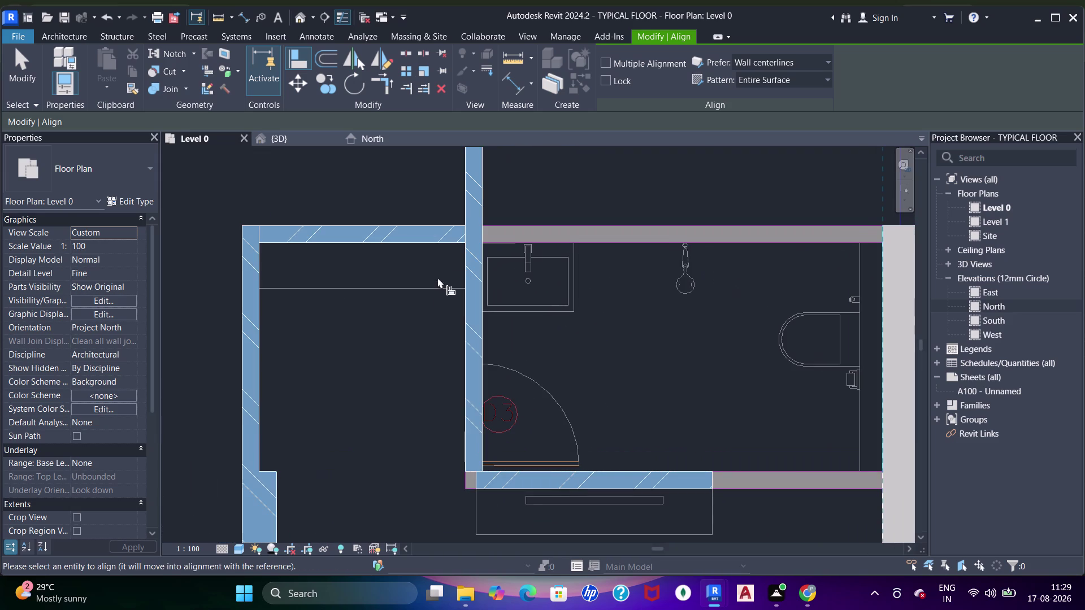
click(462, 235)
scroll(down, 3)
middle_drag(481, 357, 525, 240)
scroll(up, 3)
middle_drag(552, 314, 567, 265)
click(418, 354)
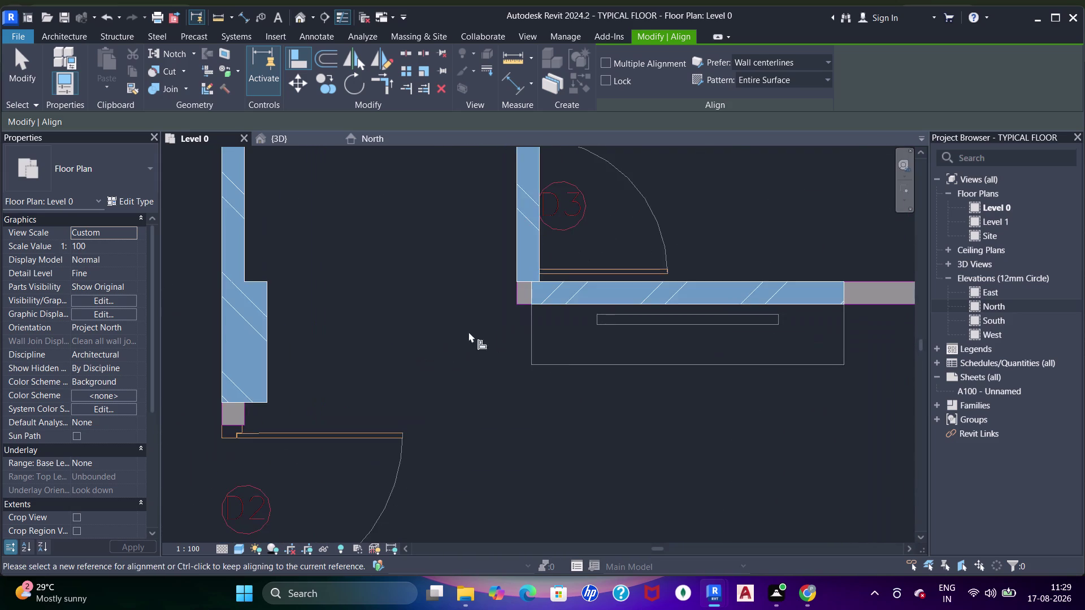
scroll(up, 3)
click(534, 286)
Align the bottom wall's end to the outer wall face, then exit Align.
click(550, 286)
scroll(down, 3)
middle_drag(664, 307, 592, 313)
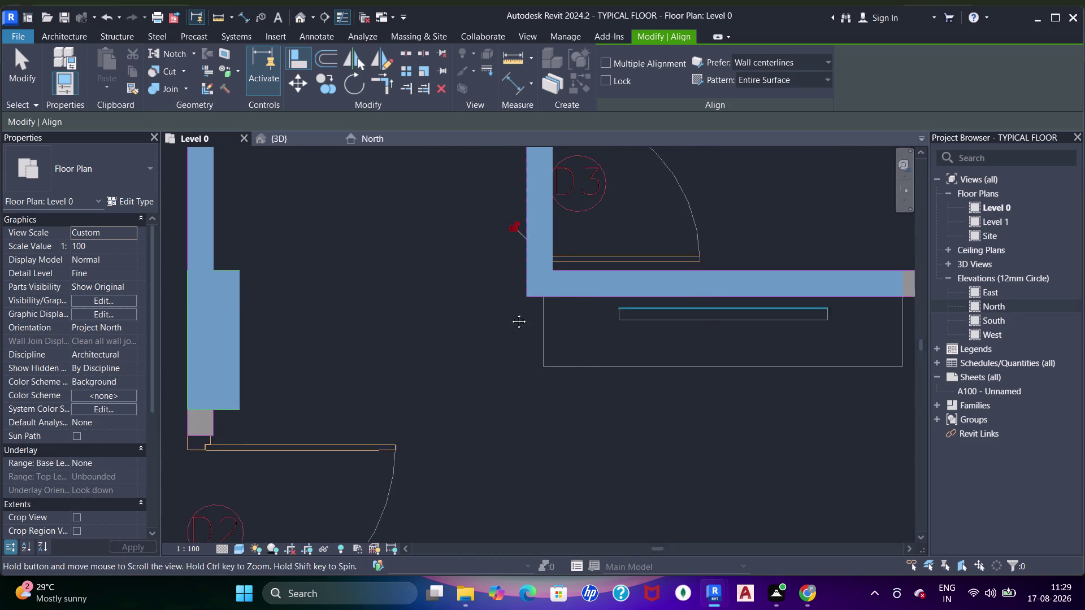
middle_drag(592, 313, 472, 313)
drag(678, 445, 679, 436)
scroll(down, 3)
middle_drag(754, 350, 422, 340)
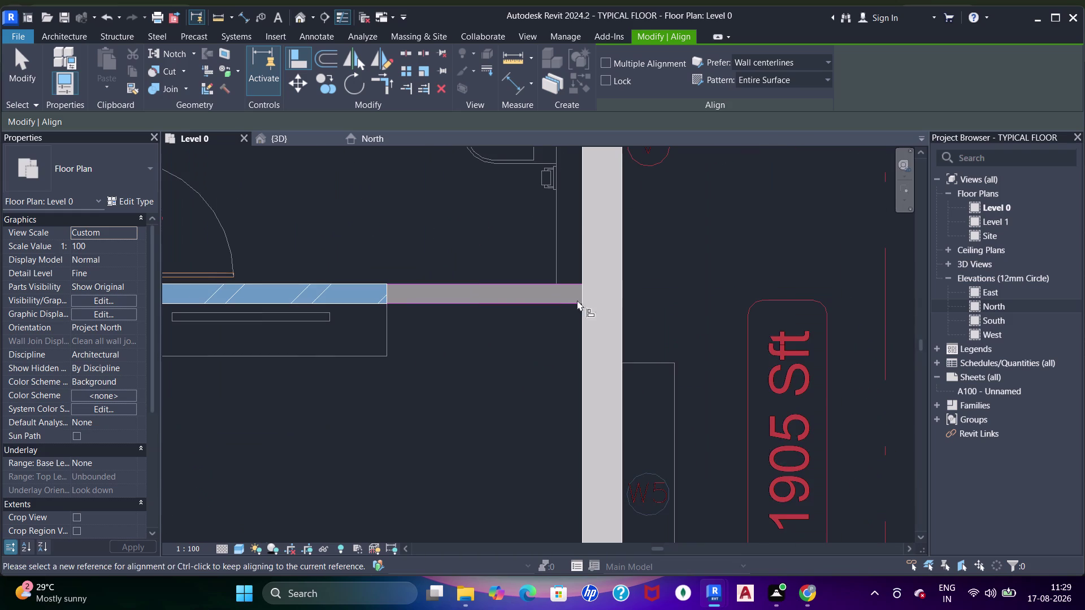
click(577, 316)
click(385, 290)
scroll(down, 3)
middle_drag(392, 309, 638, 357)
key(Escape)
key(Escape)
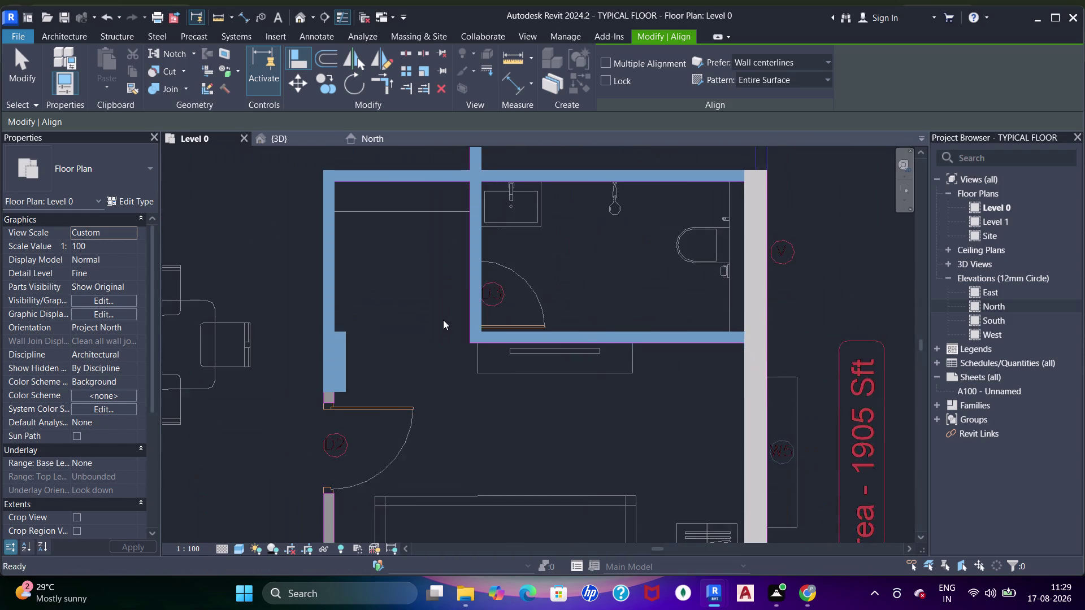
scroll(down, 3)
middle_drag(536, 266, 552, 330)
key(Escape)
Join the intersecting bathroom walls, including the left passage wall with the top wall.
key(j)
key(j)
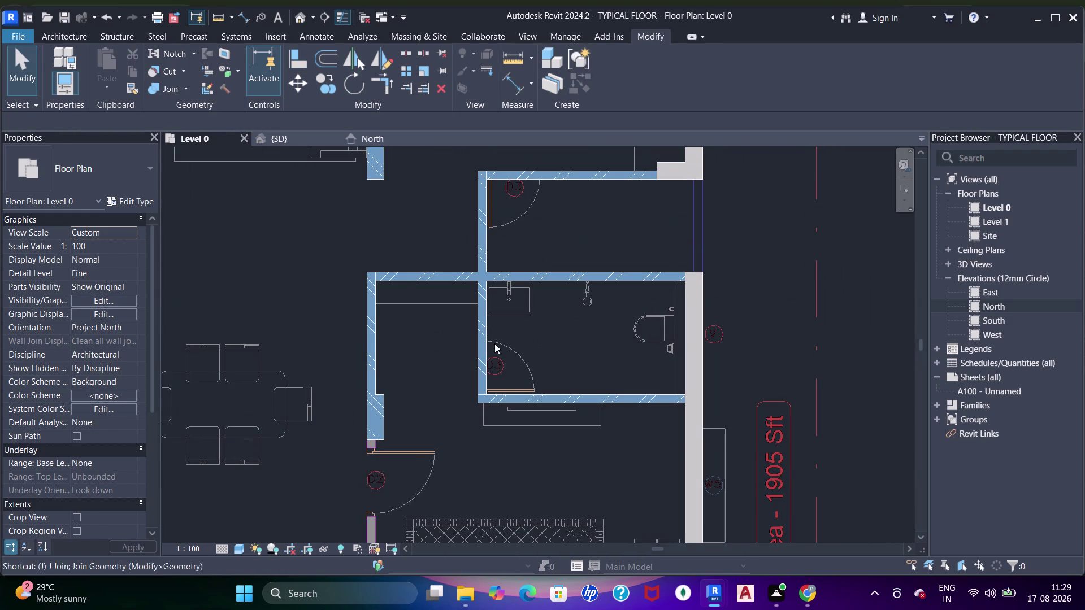
key(j)
drag(370, 305, 379, 298)
click(408, 270)
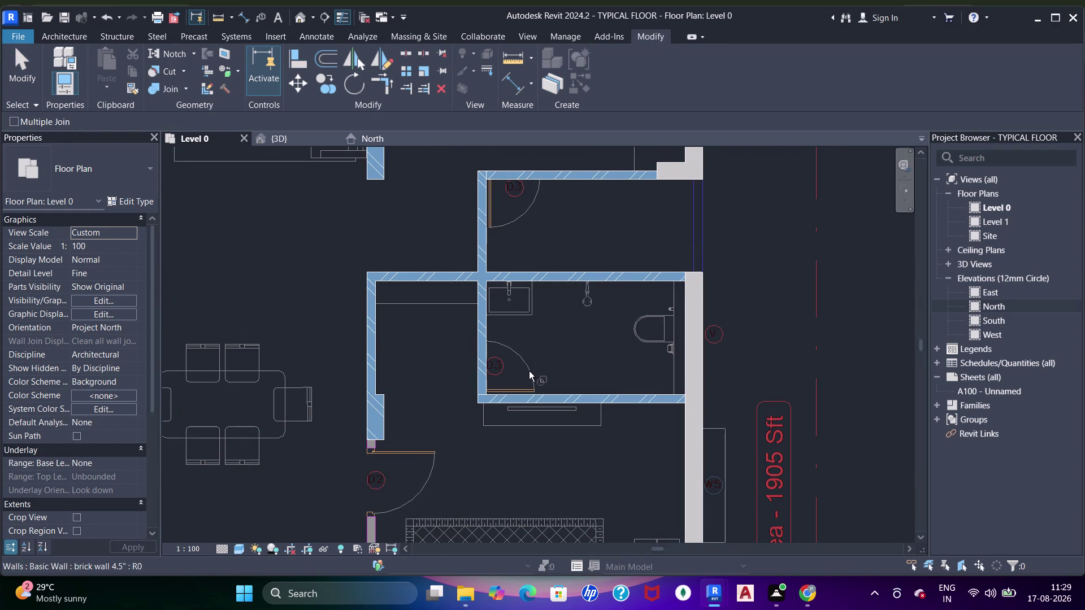
drag(517, 396, 513, 386)
click(476, 346)
click(475, 231)
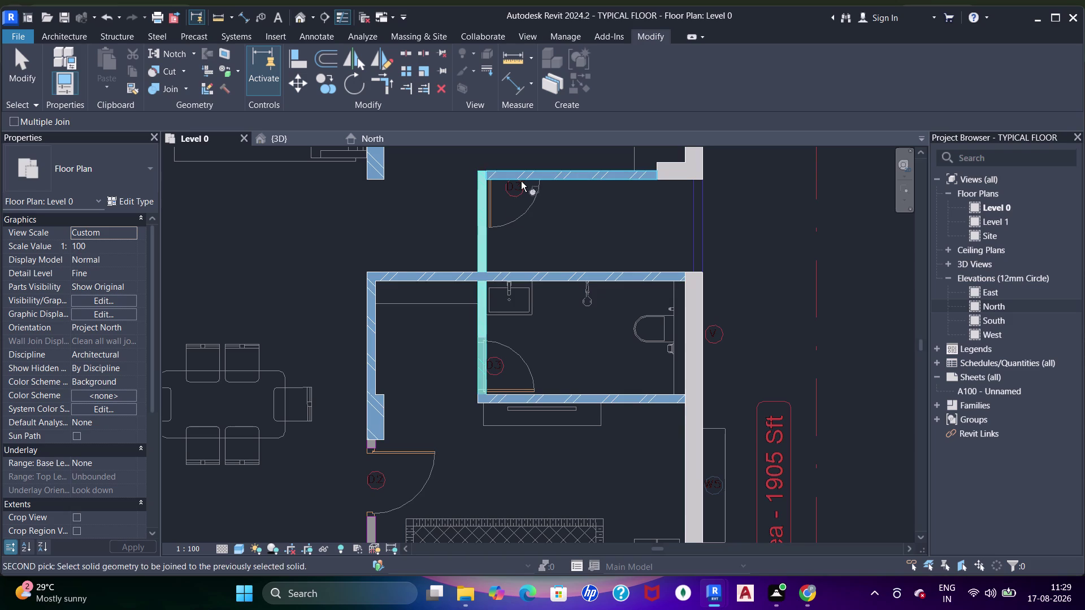
click(521, 178)
scroll(down, 3)
middle_drag(522, 287, 556, 209)
scroll(down, 3)
middle_drag(510, 322, 560, 234)
key(Escape)
Resume placing 4.5-inch brick walls beside a bedroom.
key(w)
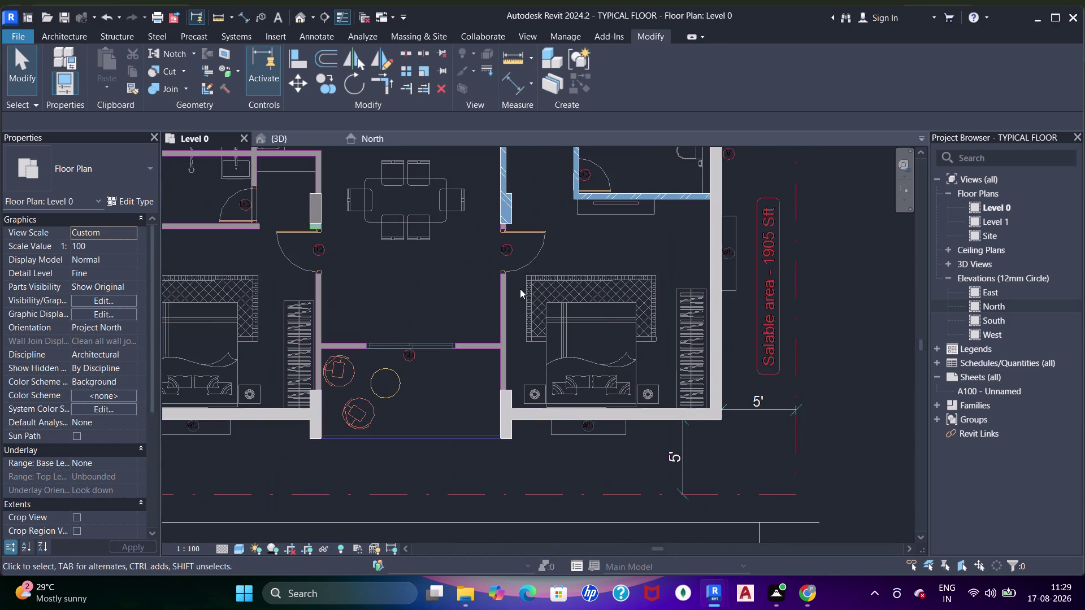
key(a)
scroll(up, 3)
middle_drag(512, 341, 550, 312)
drag(536, 440, 544, 432)
click(536, 359)
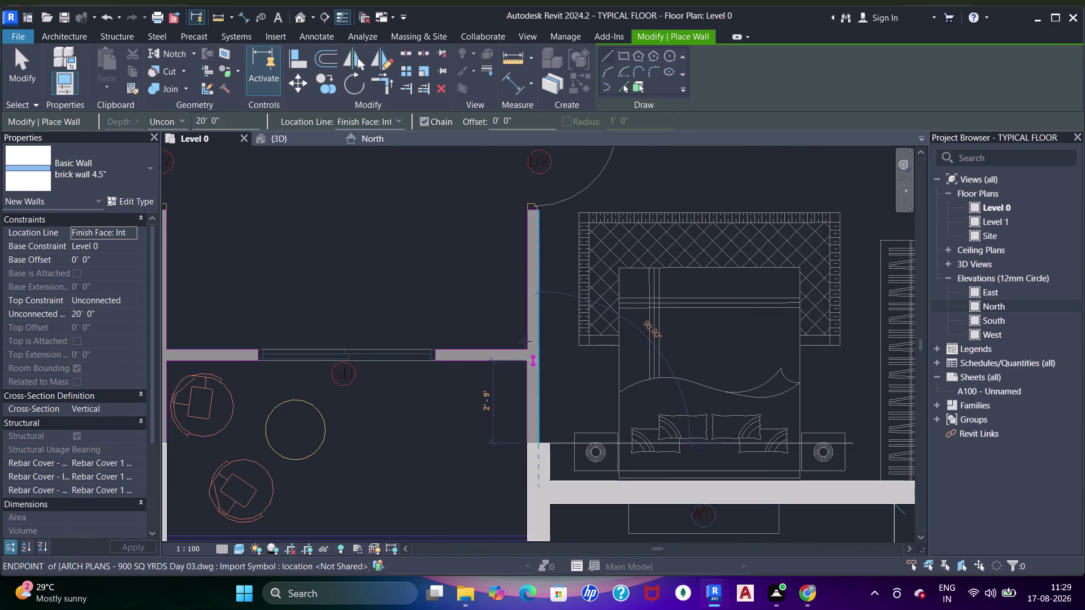
Draw 4.5-inch brick walls along the room's top and left sides beside the stair.
middle_drag(432, 414, 552, 380)
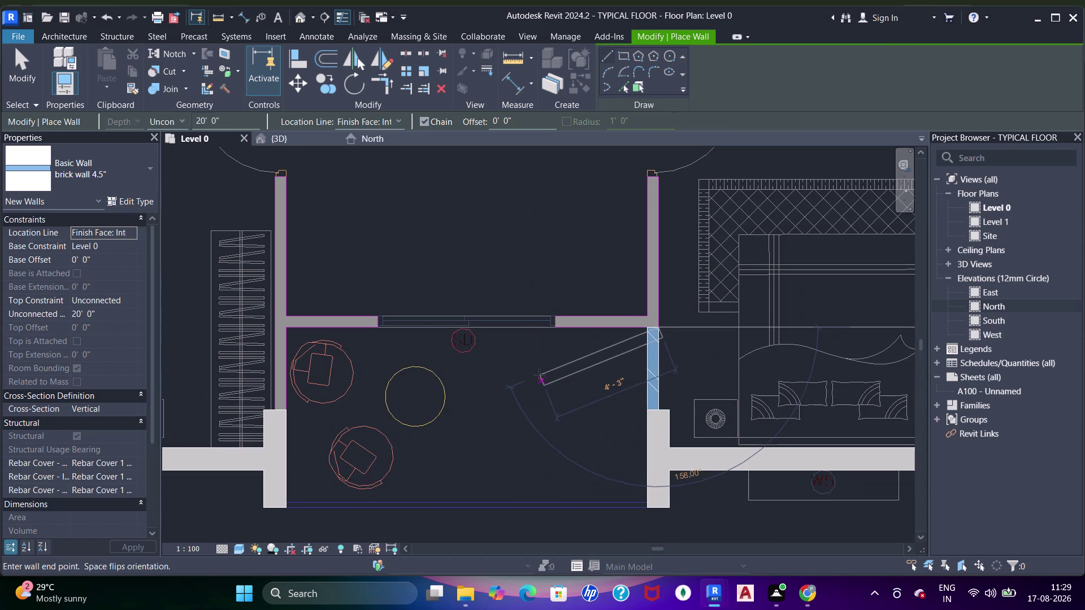
key(Escape)
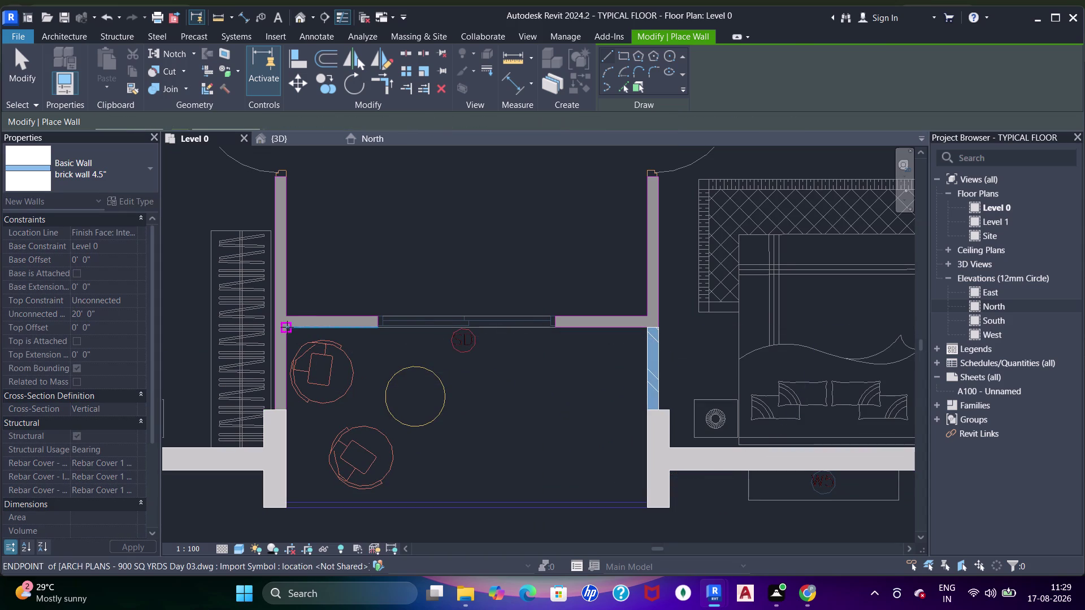
drag(286, 327, 347, 337)
click(465, 323)
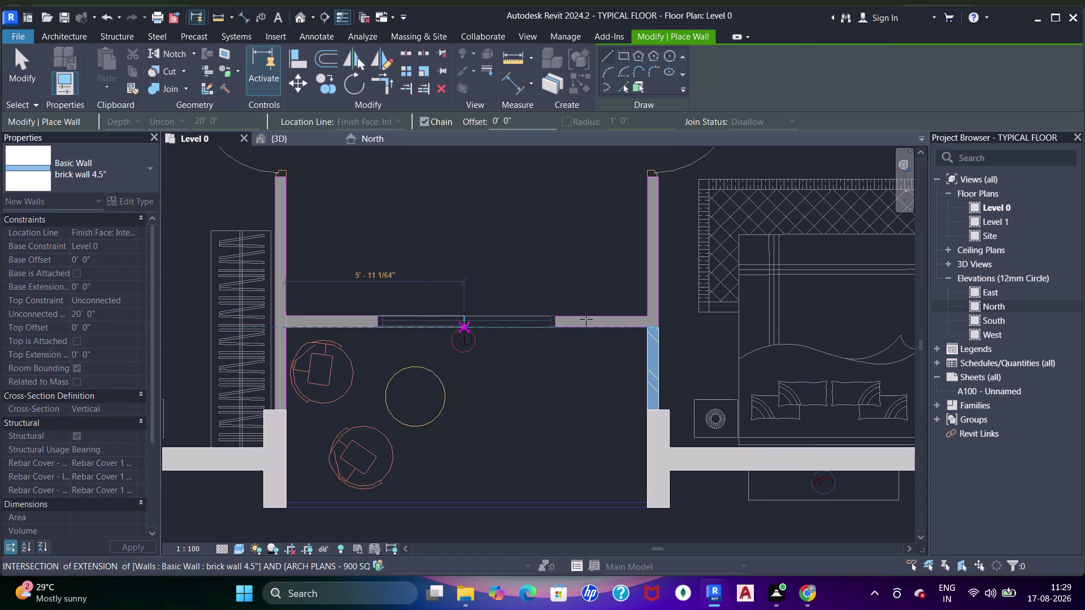
middle_drag(428, 378, 605, 369)
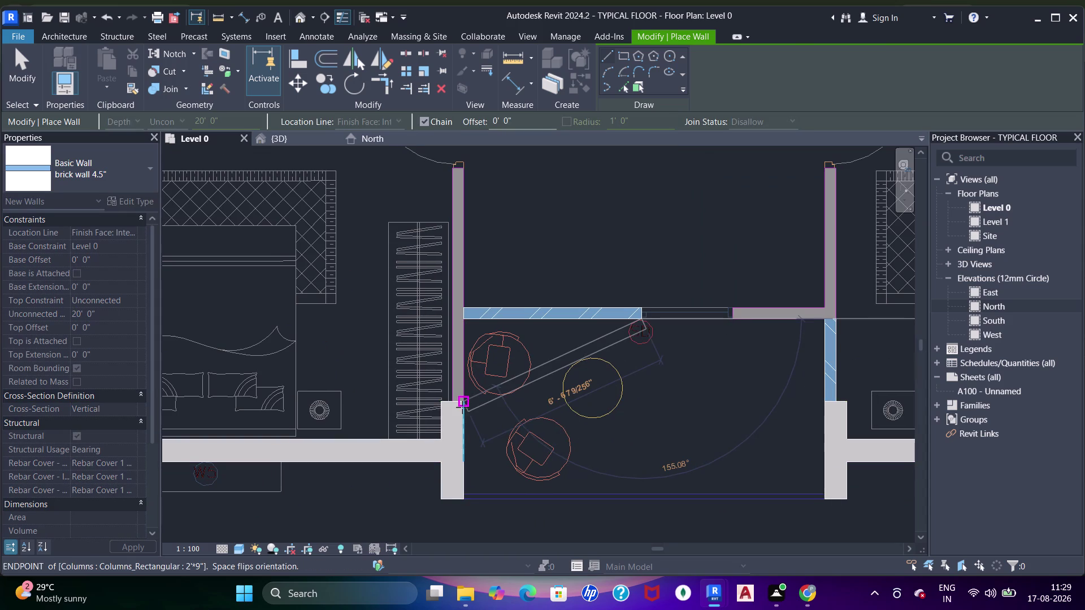
key(Escape)
click(463, 398)
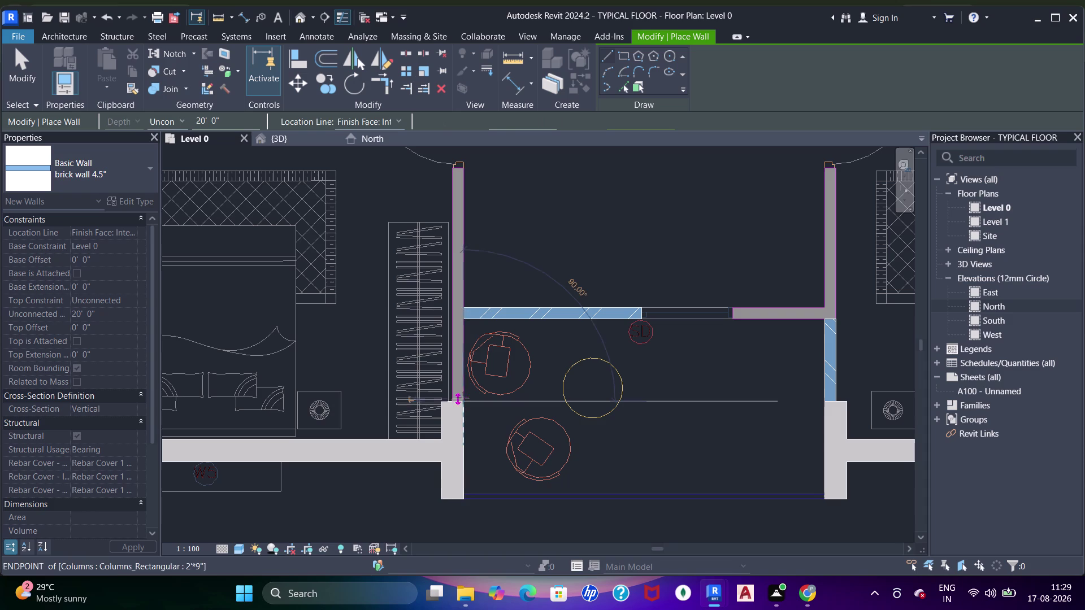
click(464, 315)
key(Escape)
key(Escape)
key(Escape)
key(Escape)
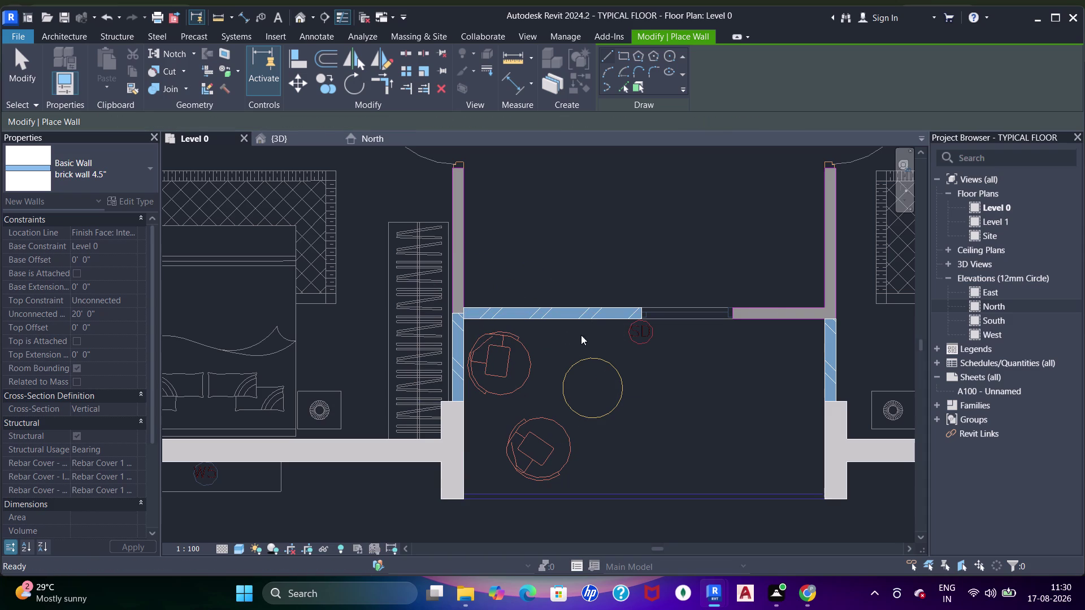
Align the room's top wall to its CAD reference line.
middle_drag(574, 340, 542, 361)
key(a)
key(a)
key(a)
key(a)
scroll(up, 3)
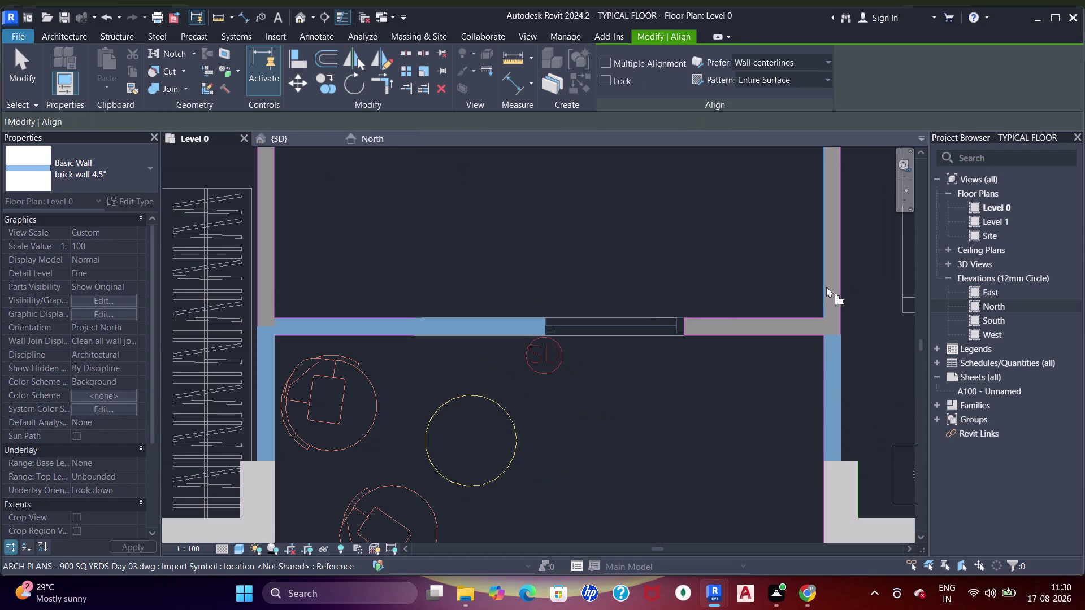
click(826, 287)
click(549, 327)
middle_drag(521, 280, 651, 295)
click(531, 239)
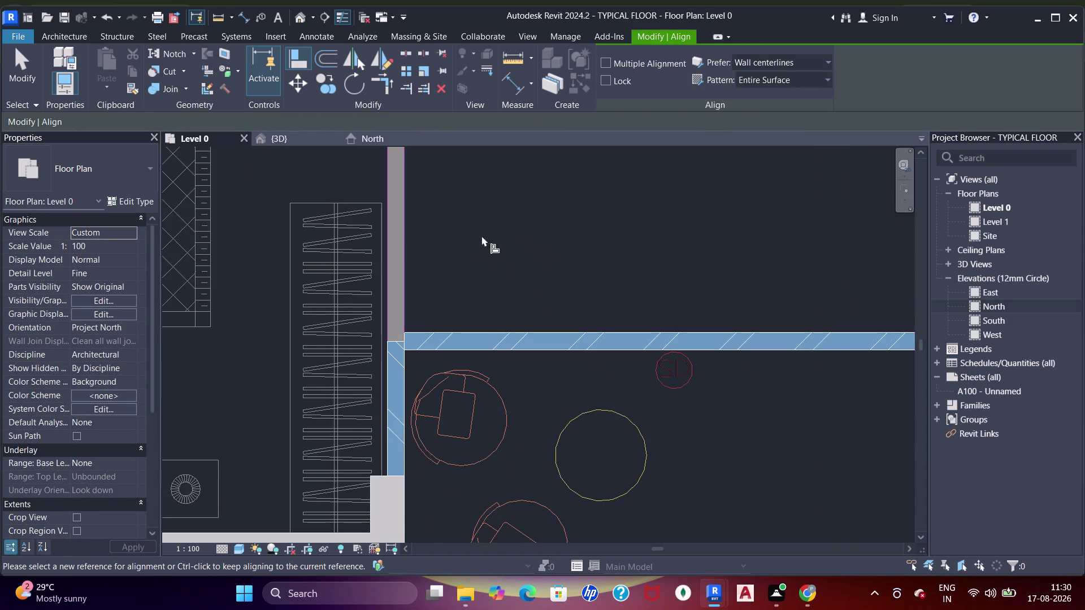
Align the wall below the column near door D2 to the column face.
scroll(down, 3)
middle_drag(467, 220, 534, 398)
scroll(up, 3)
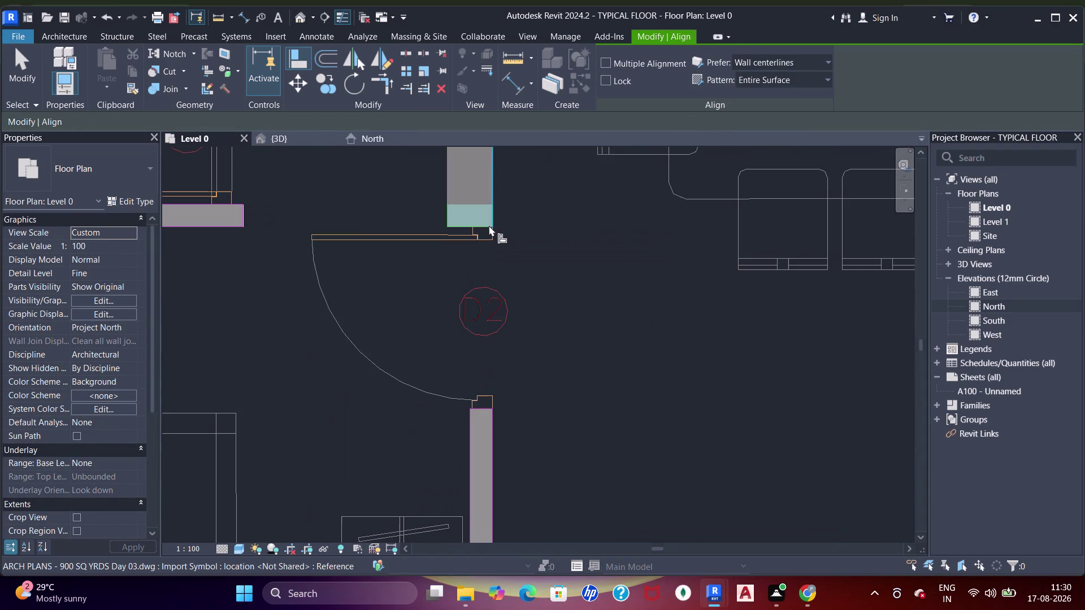
scroll(down, 3)
middle_drag(517, 194, 531, 298)
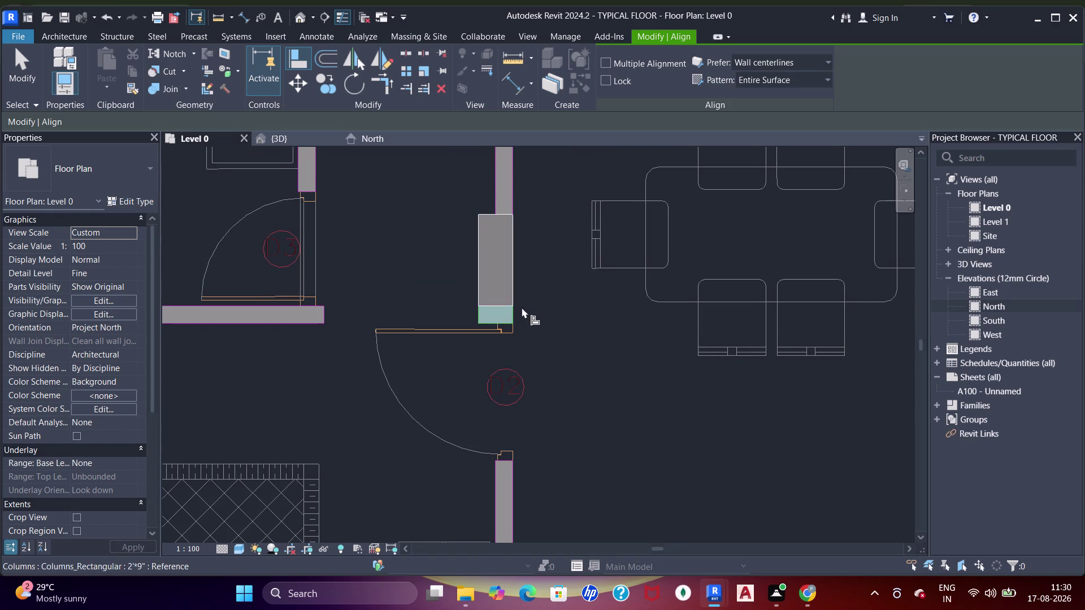
click(502, 325)
scroll(down, 3)
middle_drag(556, 434, 578, 256)
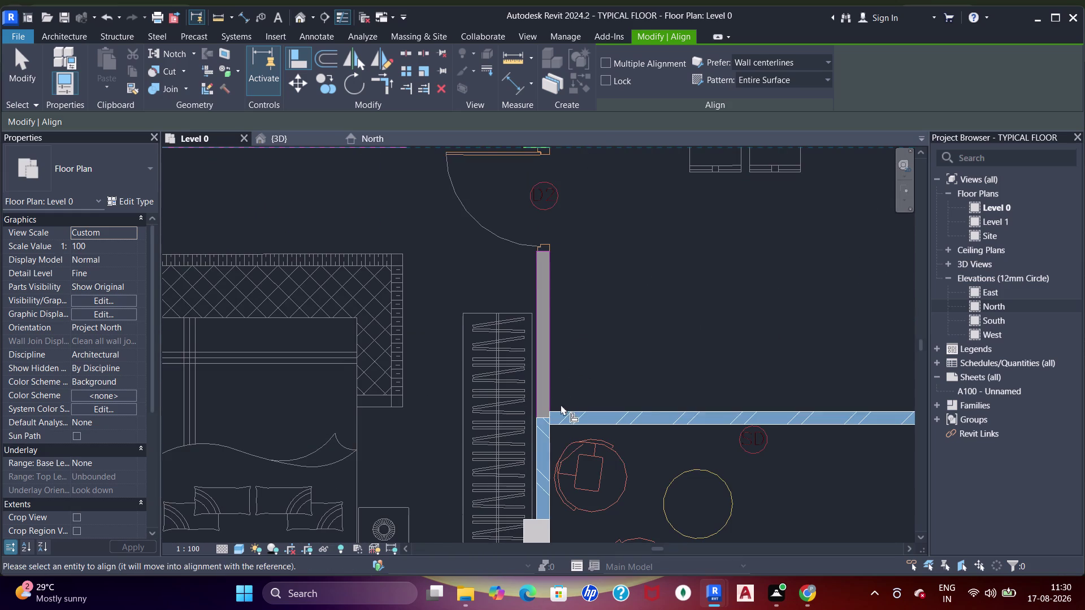
click(542, 416)
middle_drag(580, 223, 591, 374)
key(Escape)
key(Escape)
Draw a short SHEAR WALL 9" segment against the column beside door D2.
key(w)
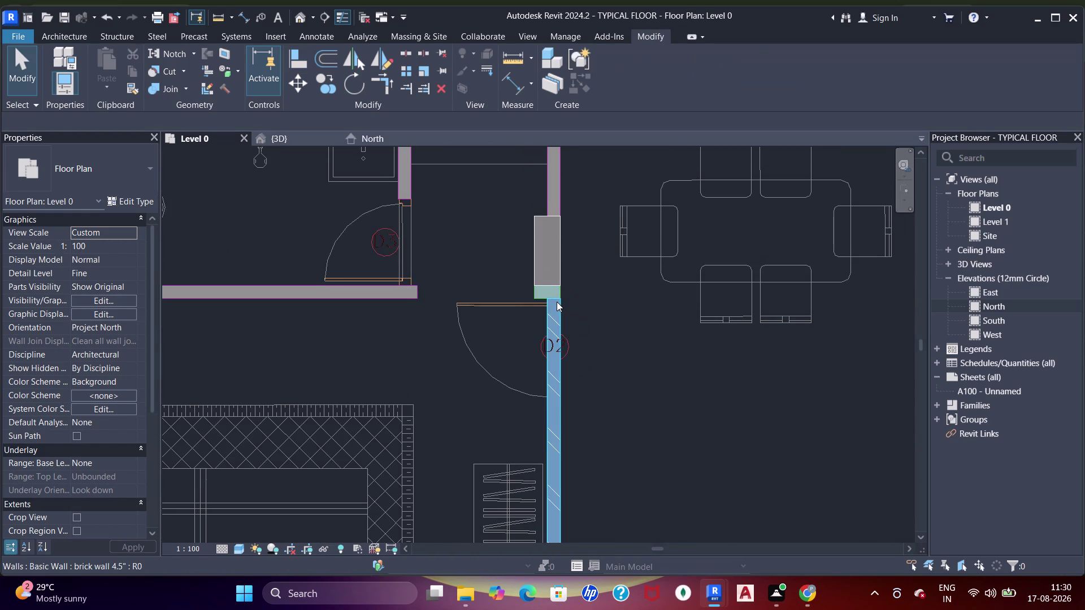
key(a)
scroll(up, 3)
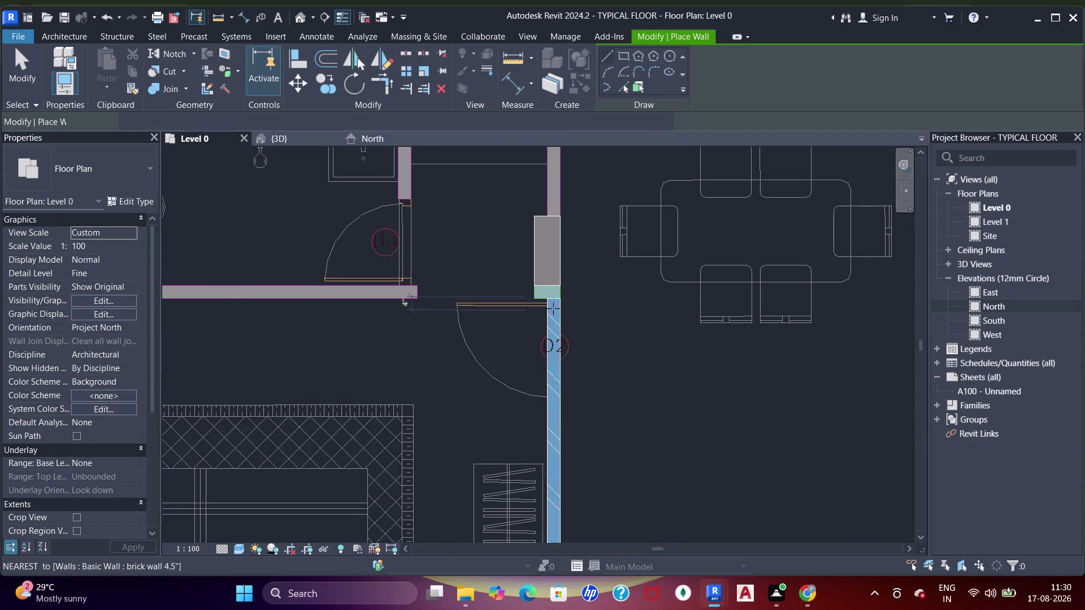
click(66, 181)
scroll(up, 3)
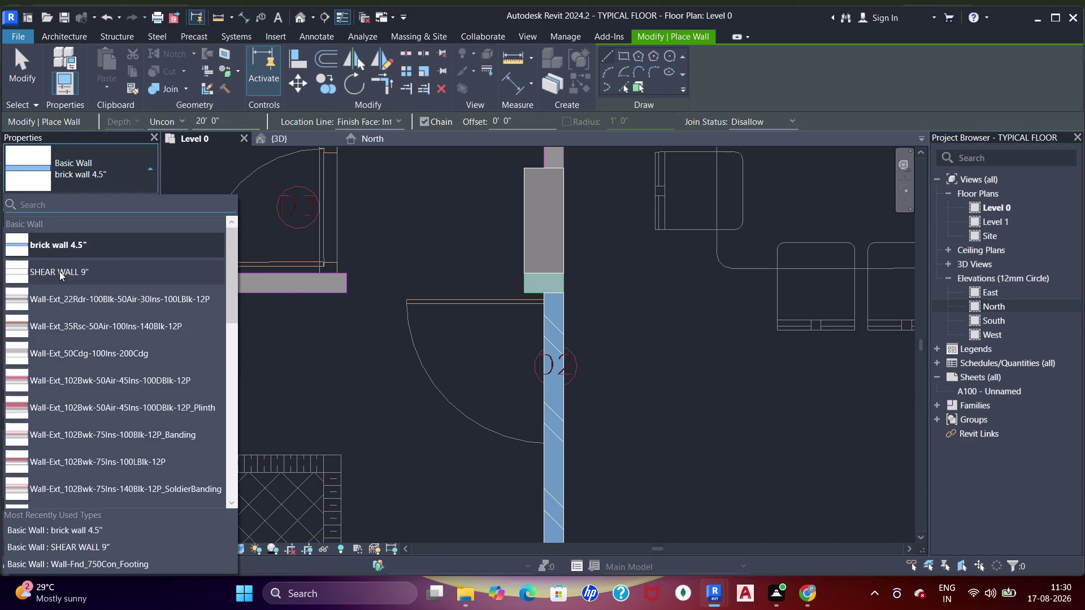
click(59, 272)
scroll(up, 3)
click(569, 255)
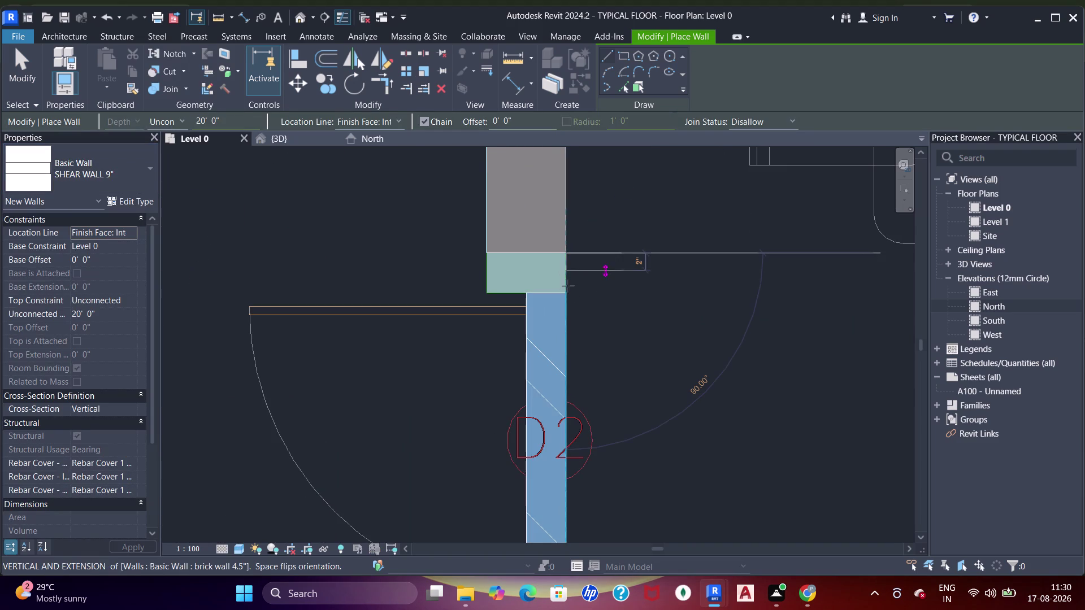
click(563, 293)
Exit wall placement, select the new shear wall, and pan toward the top walls.
key(Escape)
key(Escape)
key(Escape)
key(Escape)
key(Escape)
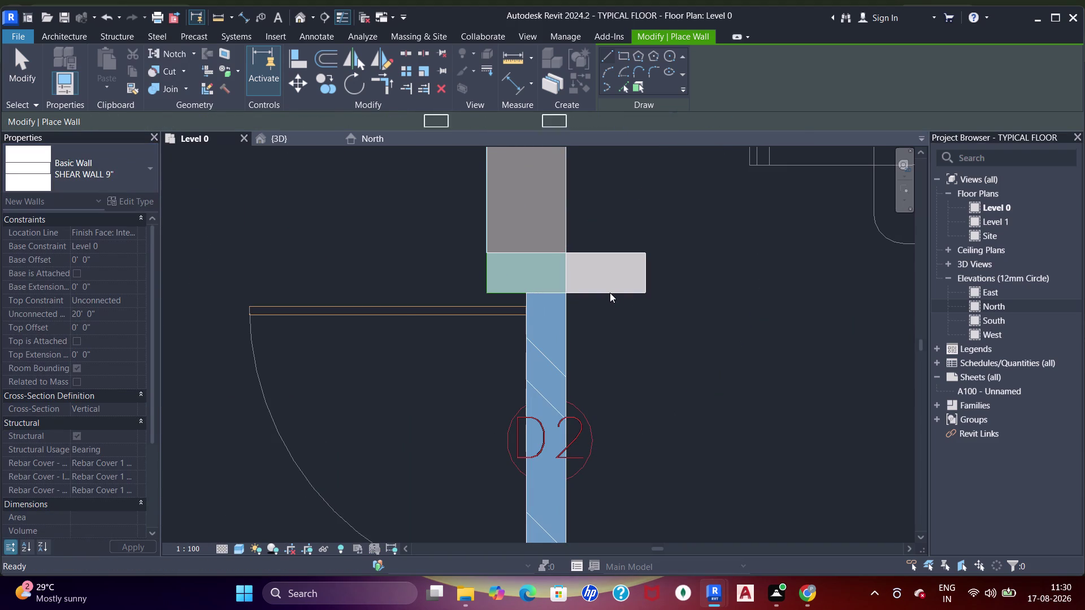
key(Escape)
click(610, 292)
key(space)
scroll(down, 3)
middle_drag(629, 228, 634, 369)
key(Escape)
key(Escape)
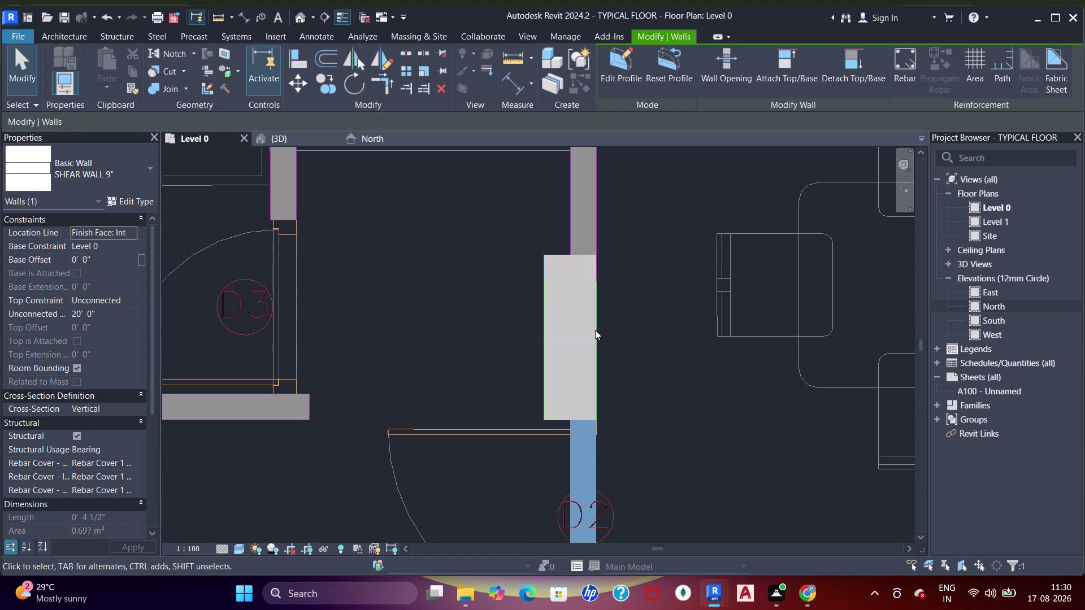
middle_drag(615, 262, 603, 367)
Restart Wall (WA) and draw a shear wall from the CAD line midpoint to the top corner.
key(w)
key(a)
scroll(down, 3)
middle_drag(560, 280, 561, 275)
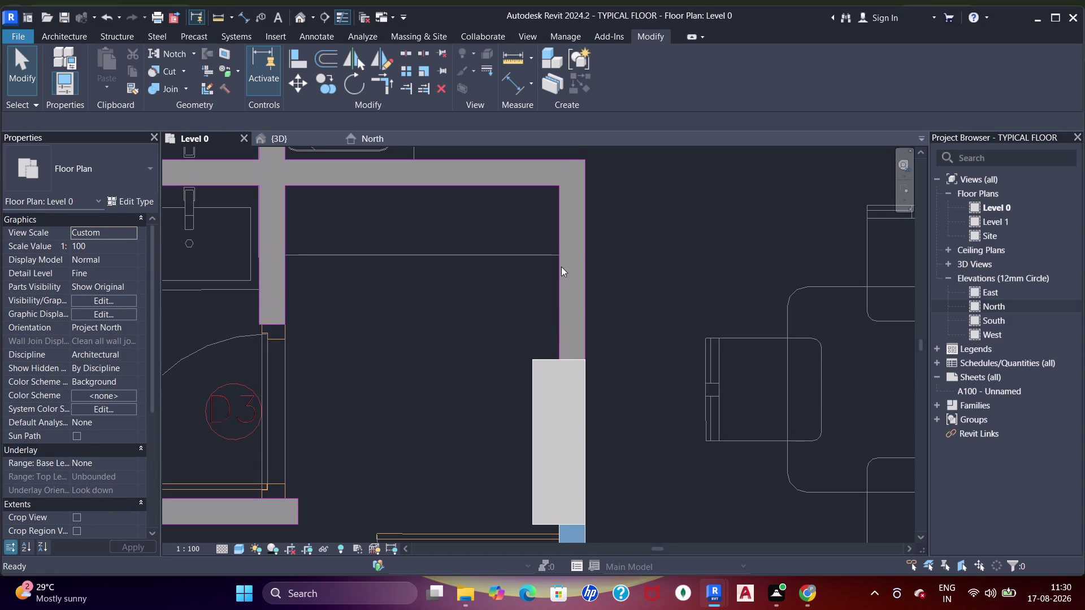
middle_drag(561, 275, 561, 260)
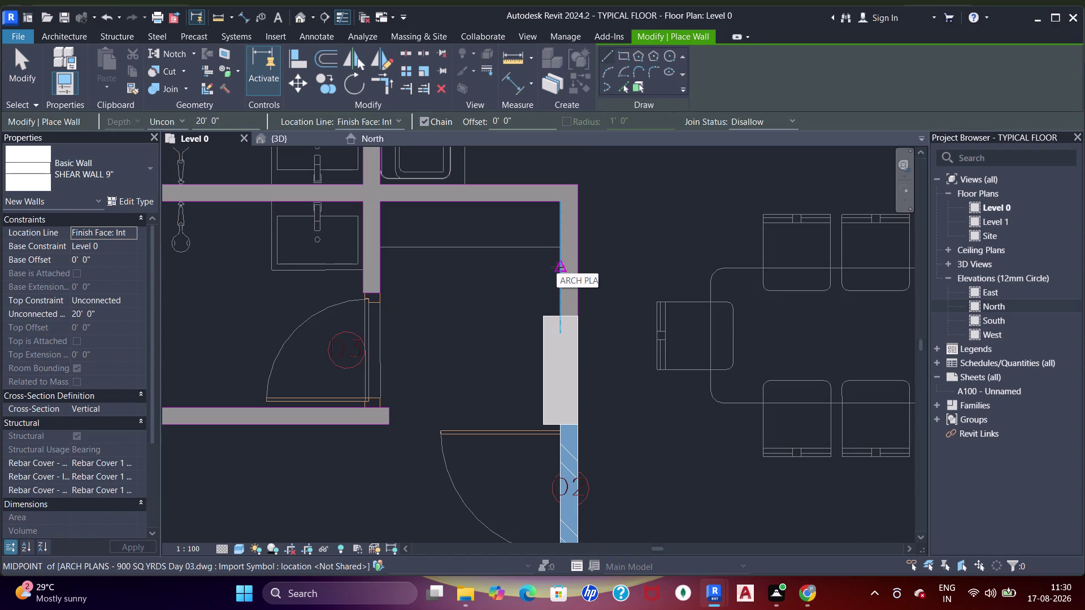
click(571, 185)
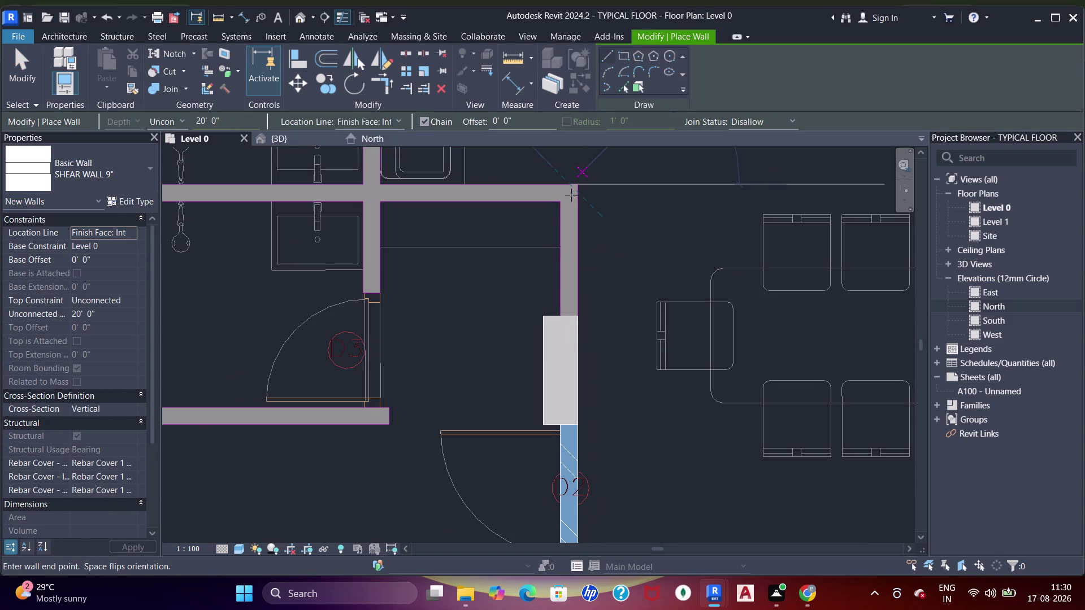
key(Escape)
click(116, 165)
scroll(up, 3)
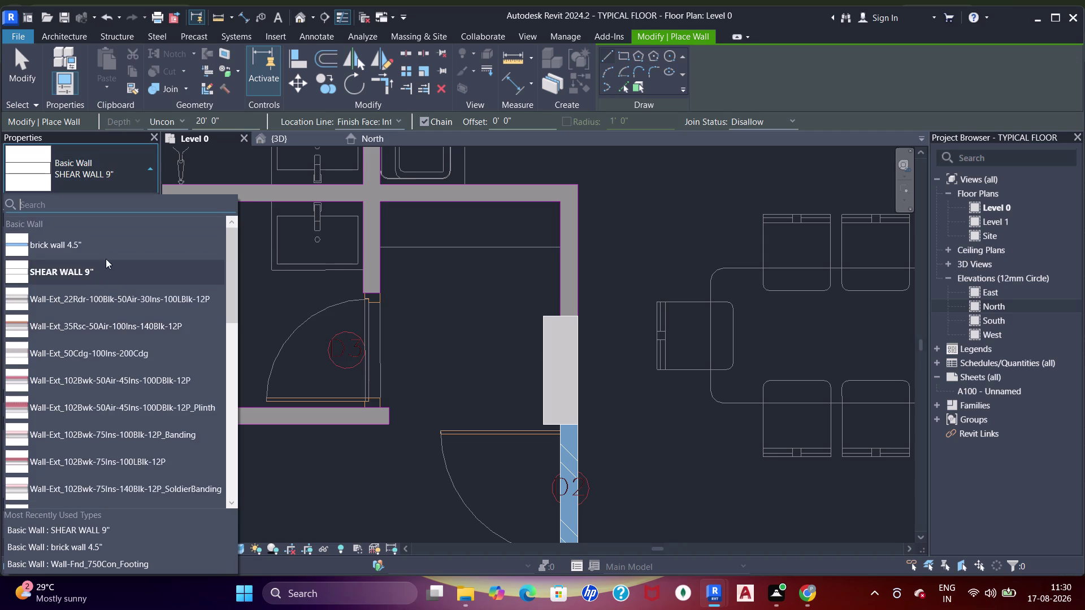
Switch to brick wall 4.5" and draw the wall between the toilets.
click(107, 249)
scroll(down, 3)
middle_click(599, 375)
scroll(up, 3)
scroll(down, 3)
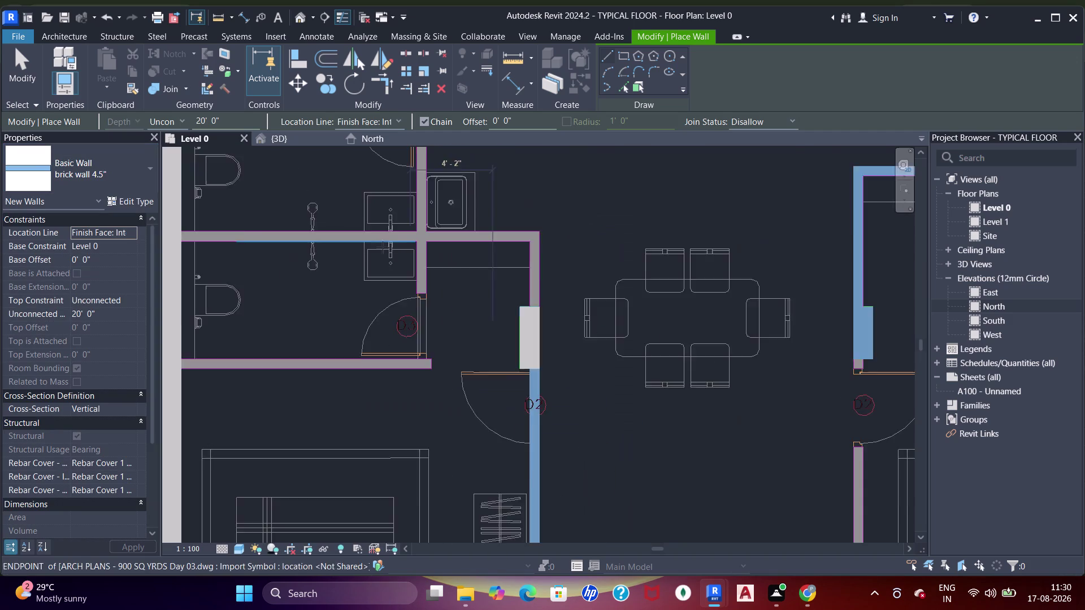
middle_drag(385, 260, 412, 260)
click(624, 88)
scroll(up, 3)
middle_drag(488, 239, 513, 220)
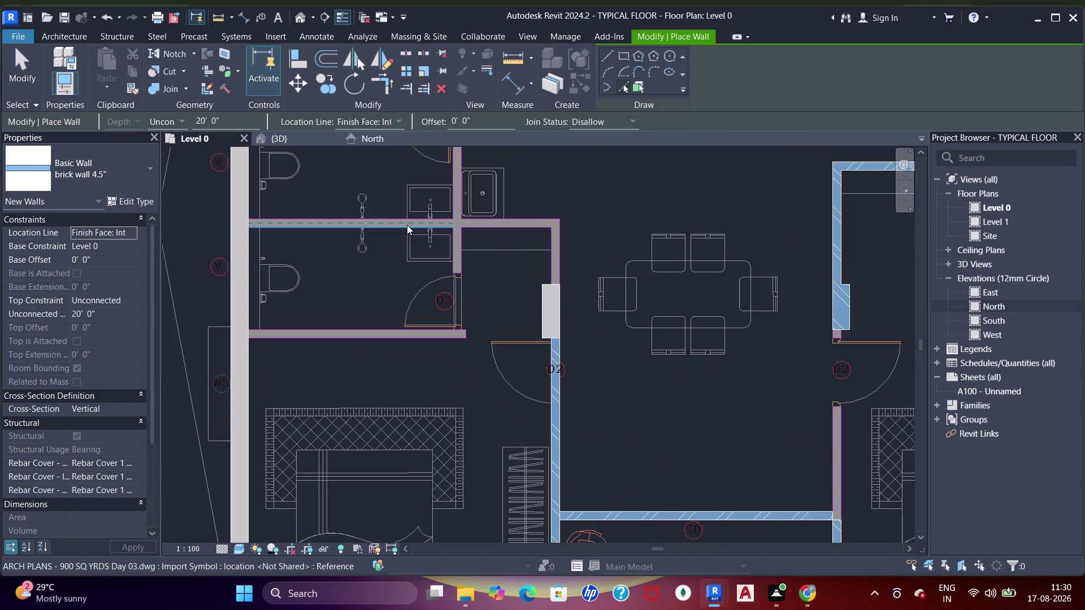
click(407, 225)
click(545, 238)
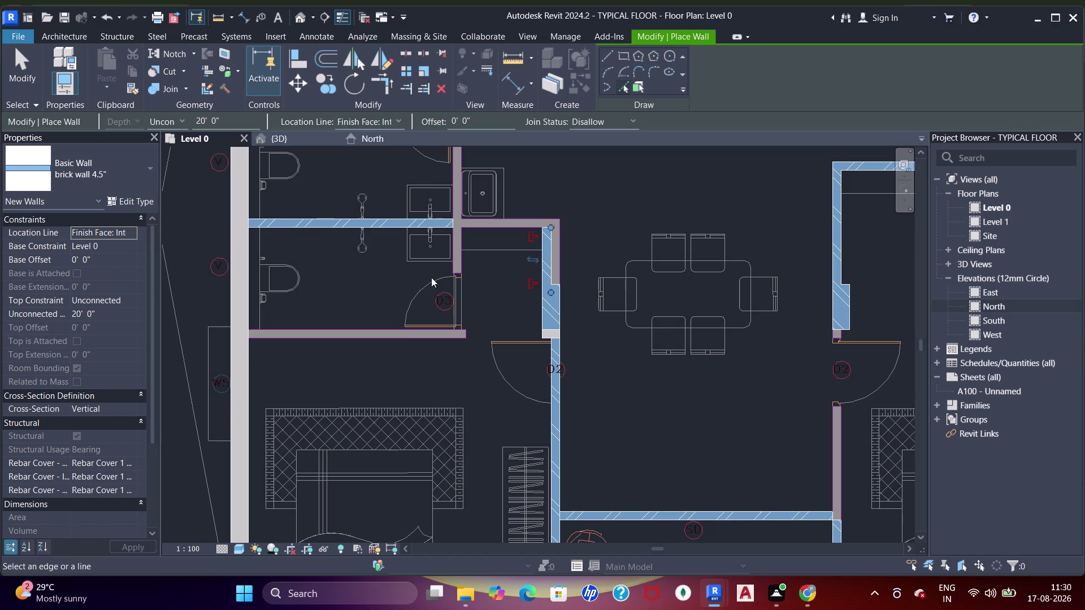
Place brick walls on the upper and vertical bathroom CAD lines, then stop placing walls.
click(398, 332)
middle_drag(384, 241, 420, 364)
scroll(up, 3)
click(388, 216)
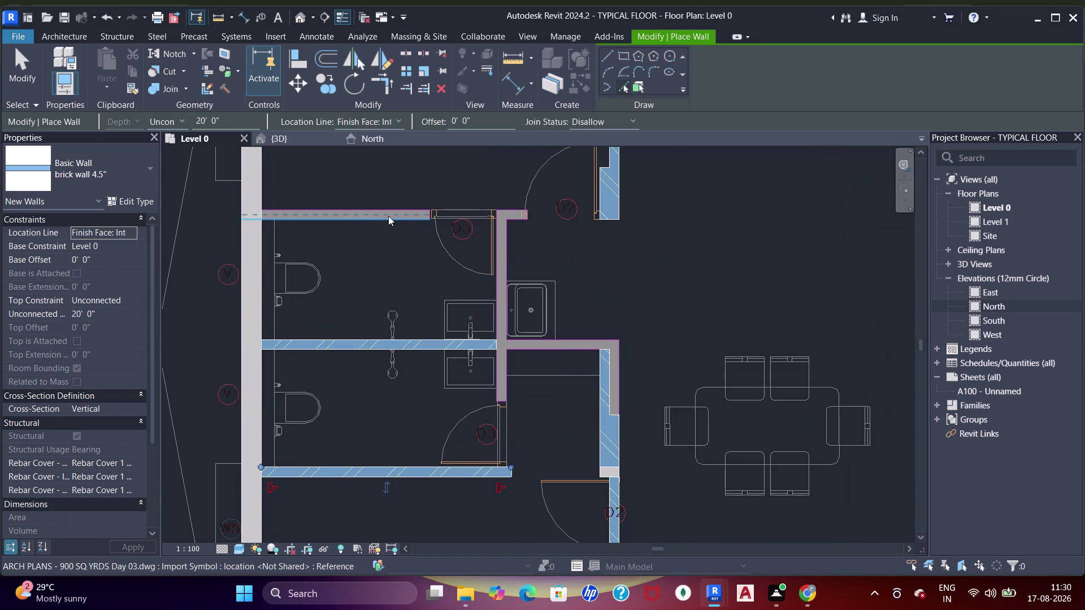
click(506, 254)
click(526, 218)
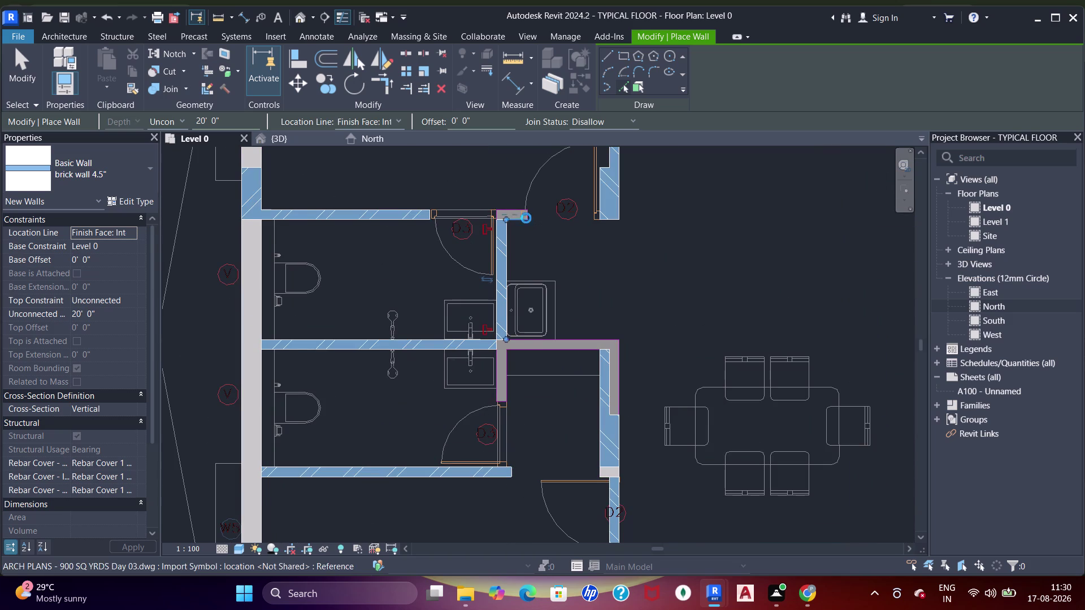
middle_drag(533, 269, 529, 247)
key(Escape)
key(Escape)
Select the short brick wall above the column and drag its end grip down to the column (2' 4").
middle_drag(611, 351, 604, 270)
scroll(up, 3)
key(Escape)
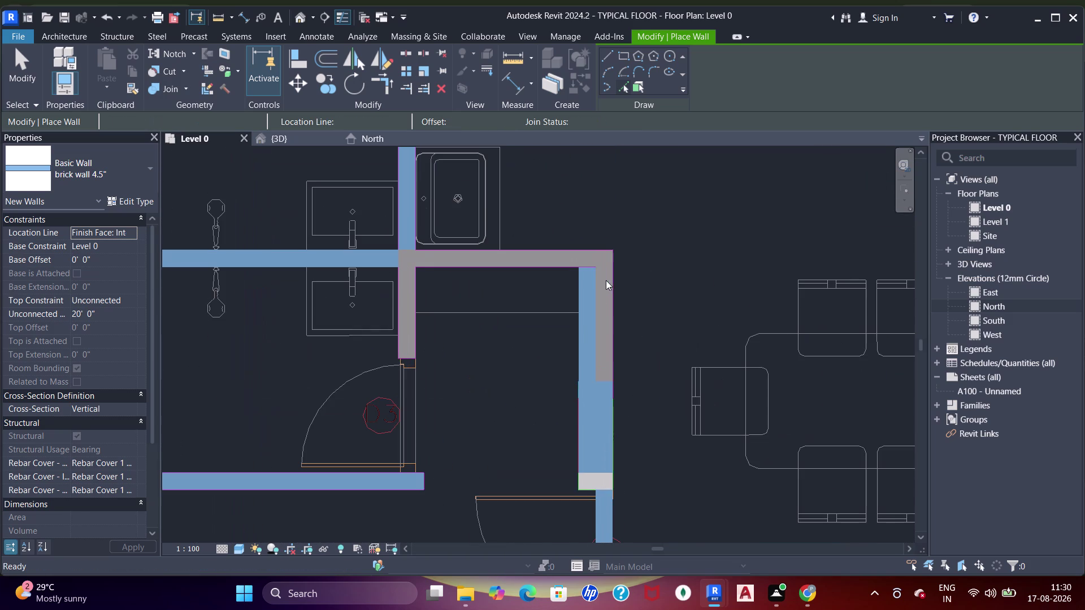
click(587, 303)
key(Escape)
key(Escape)
key(space)
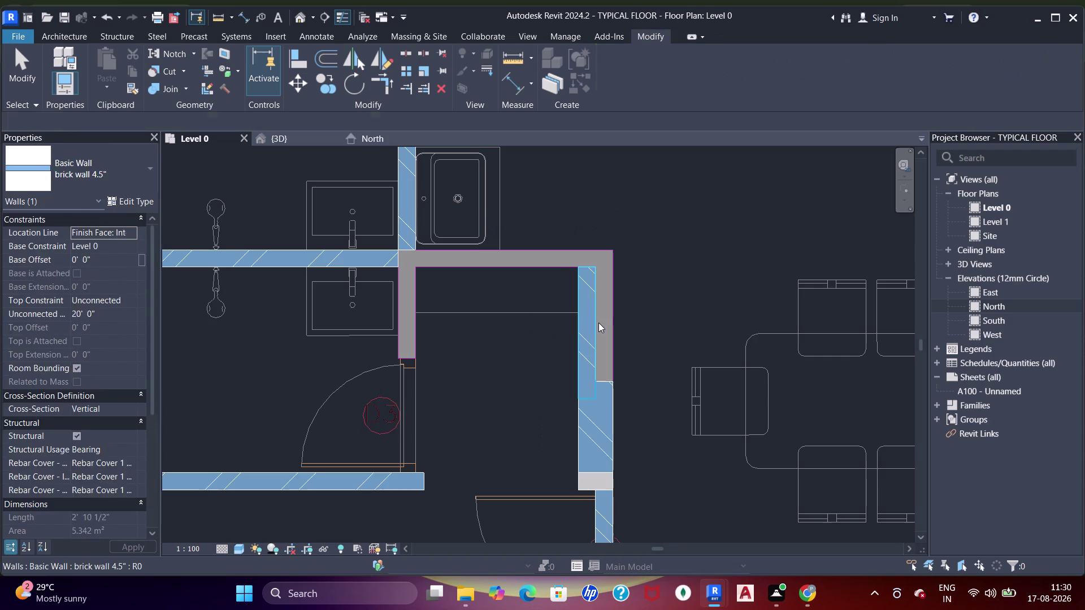
click(594, 321)
key(space)
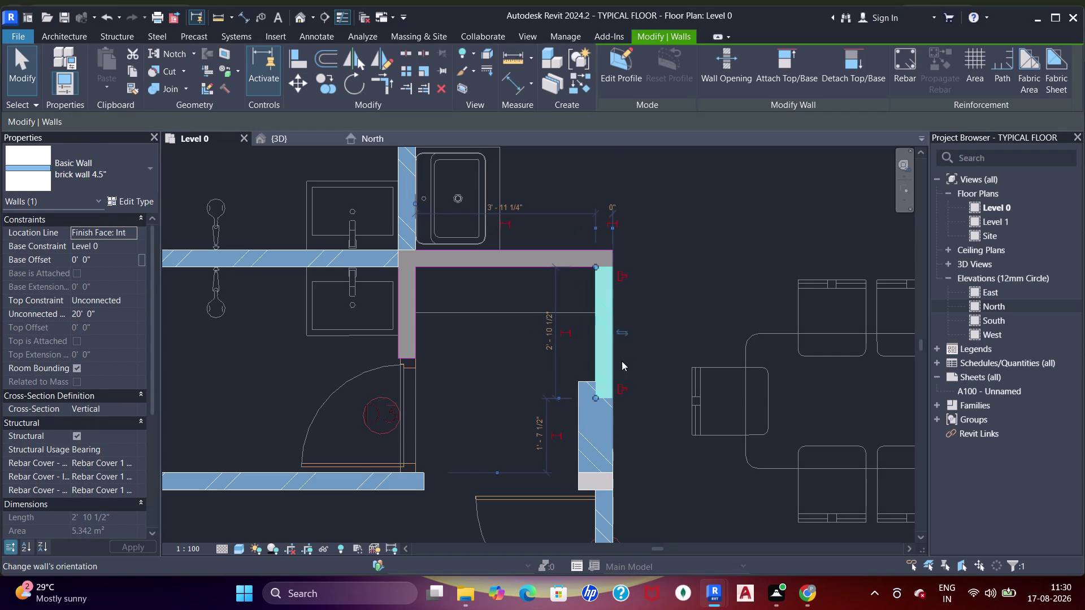
scroll(up, 3)
drag(579, 391, 584, 335)
scroll(up, 3)
middle_drag(582, 326, 586, 304)
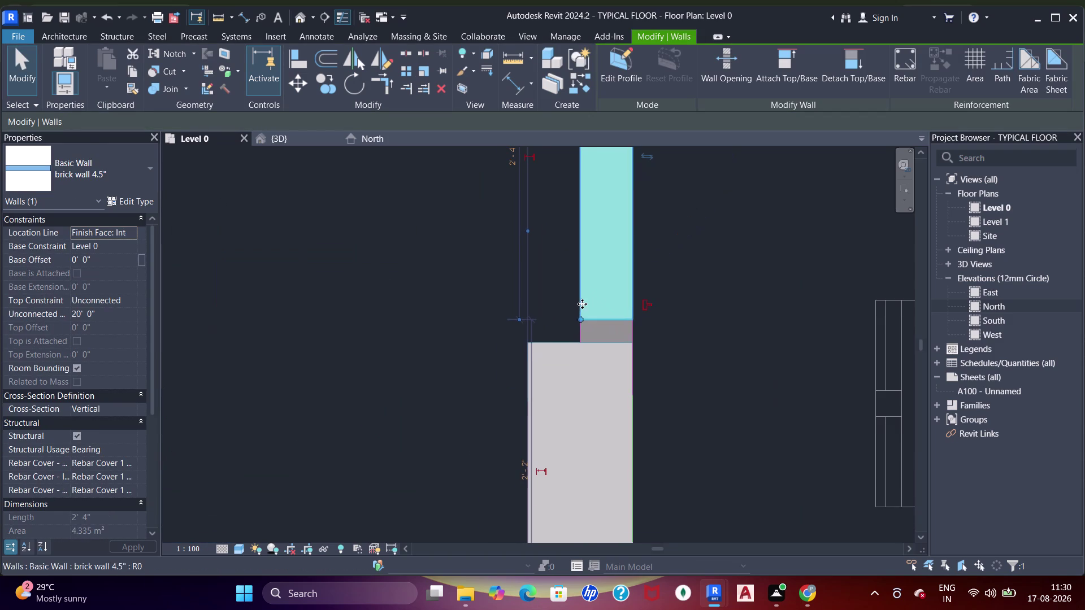
Start Align (AL), pick the column face as reference, and pan to the top wall corner.
key(a)
key(a)
key(a)
click(597, 339)
click(603, 321)
scroll(down, 3)
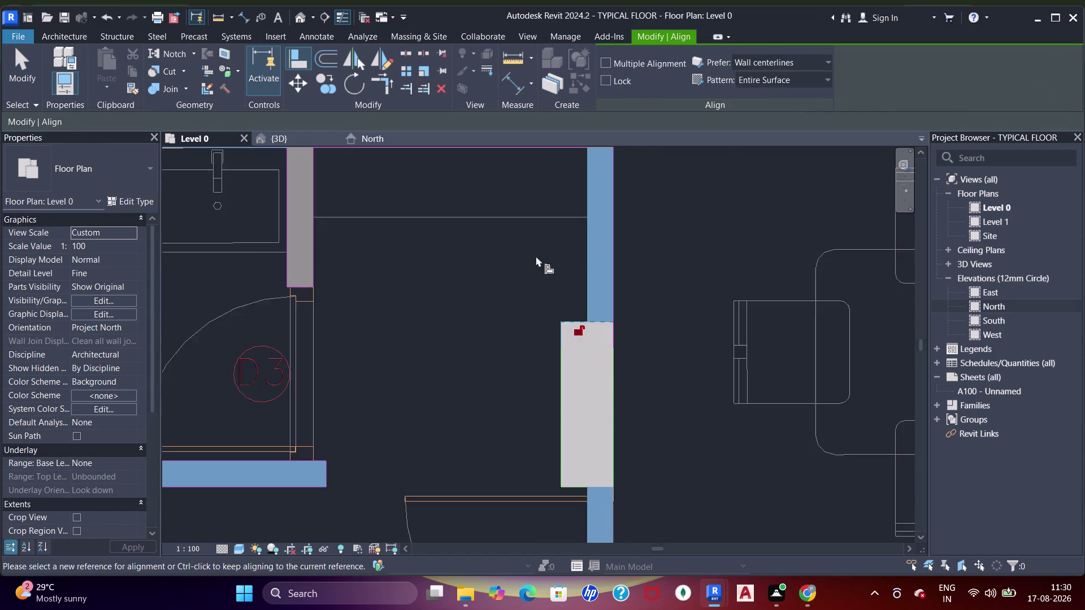
middle_drag(538, 278, 598, 421)
scroll(down, 3)
middle_drag(527, 358, 619, 333)
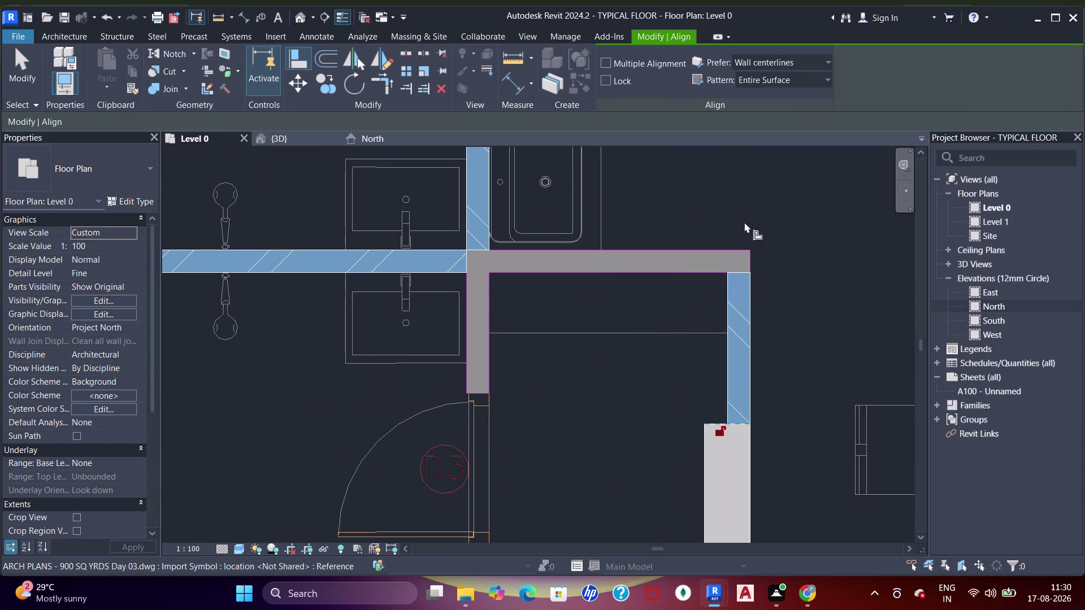
Align the top brick wall face to the CAD line so it meets the right-side wall.
click(744, 222)
click(738, 248)
click(601, 326)
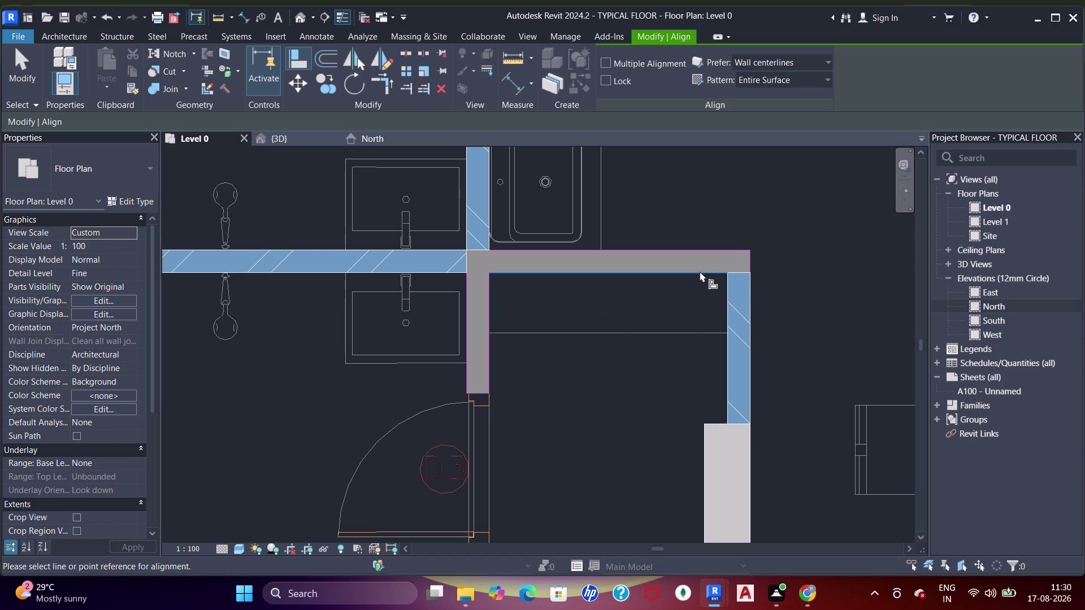
click(749, 254)
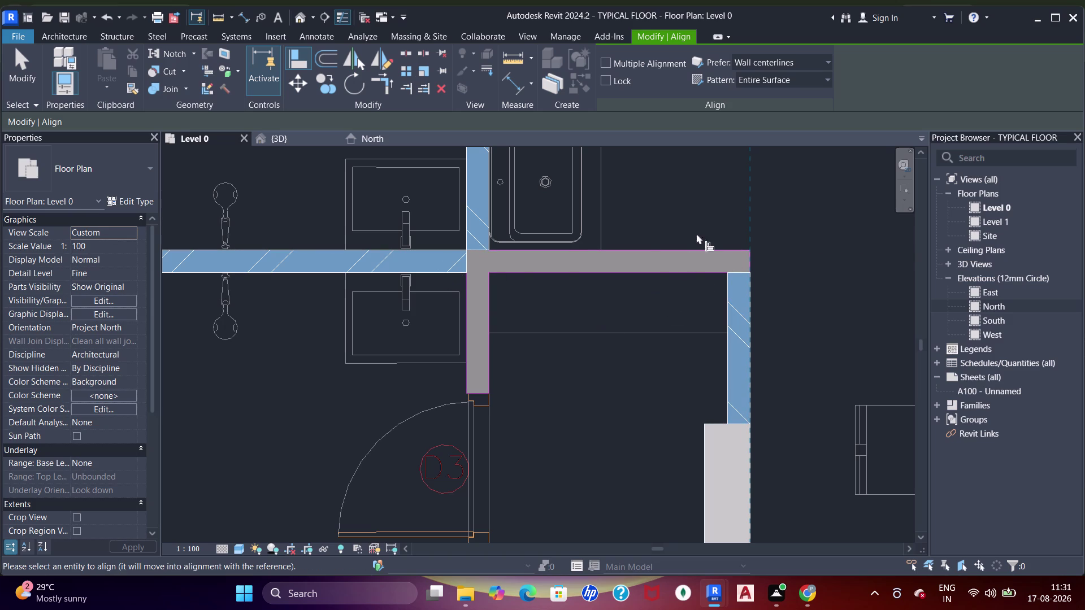
click(696, 206)
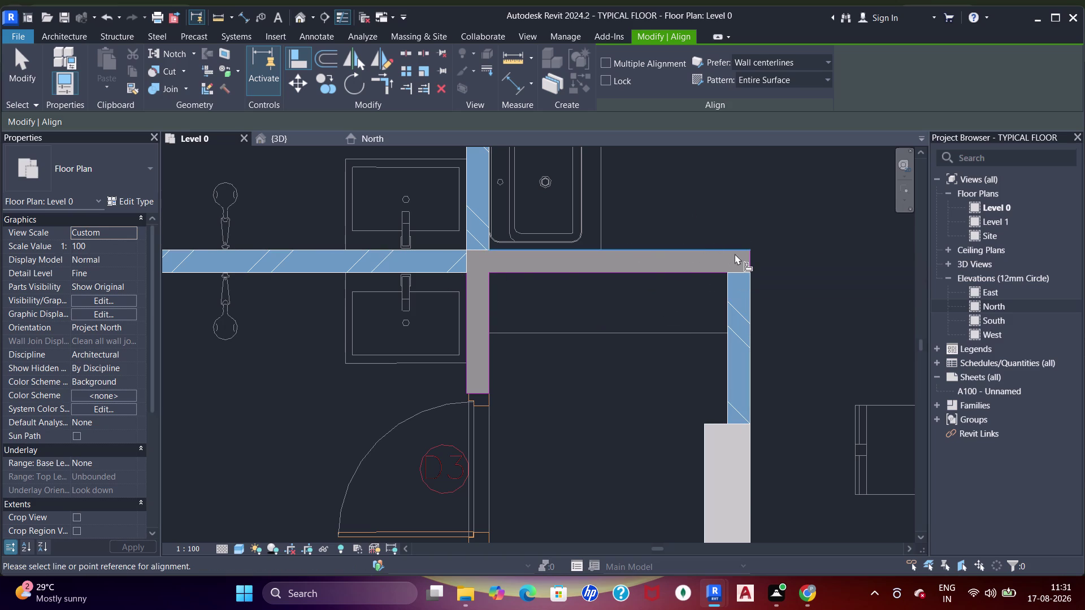
click(734, 251)
click(739, 272)
drag(596, 293, 605, 290)
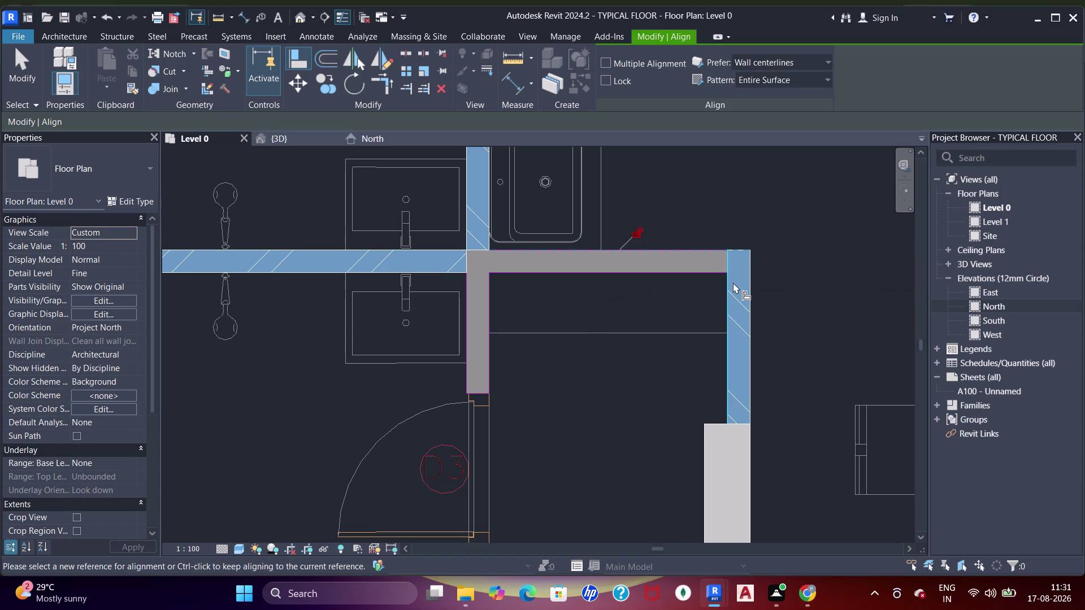
click(728, 288)
click(463, 265)
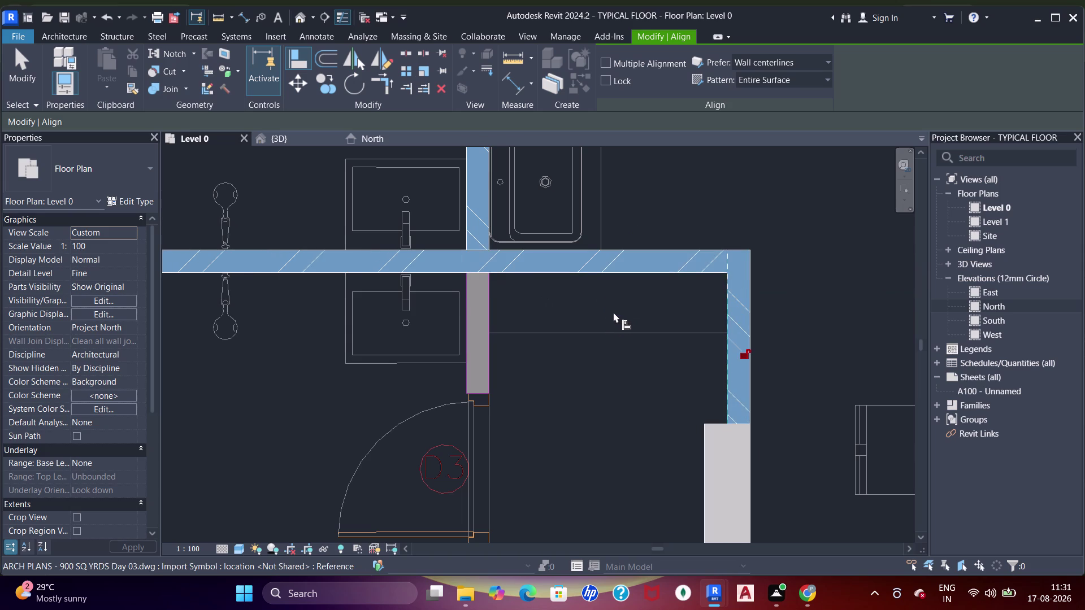
Pick a reference line and pan across the plan to the wall junction near door D3.
middle_drag(613, 312, 631, 335)
scroll(down, 3)
middle_drag(543, 390, 566, 246)
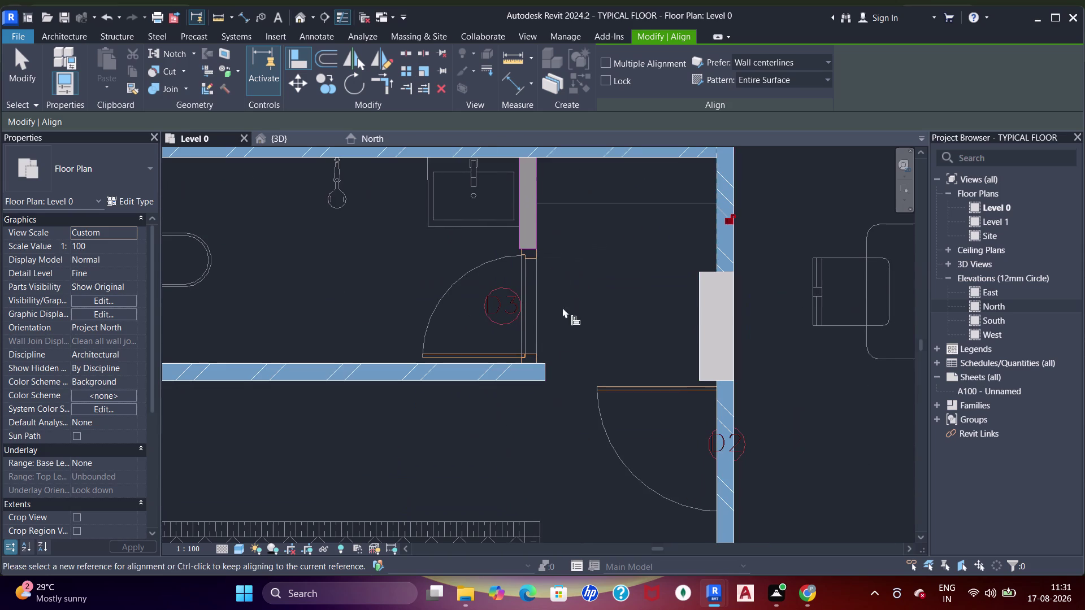
click(538, 364)
middle_drag(571, 276, 580, 329)
scroll(up, 3)
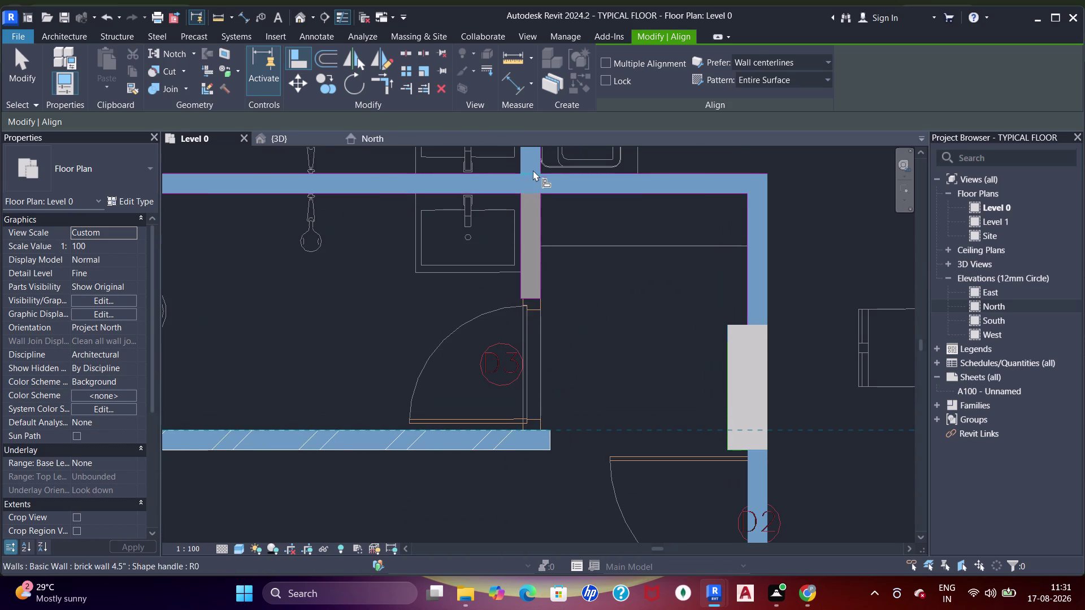
click(532, 169)
scroll(down, 3)
middle_drag(543, 217, 611, 372)
middle_drag(565, 254, 576, 321)
scroll(up, 3)
middle_drag(641, 273, 643, 291)
scroll(up, 3)
middle_drag(633, 263, 633, 268)
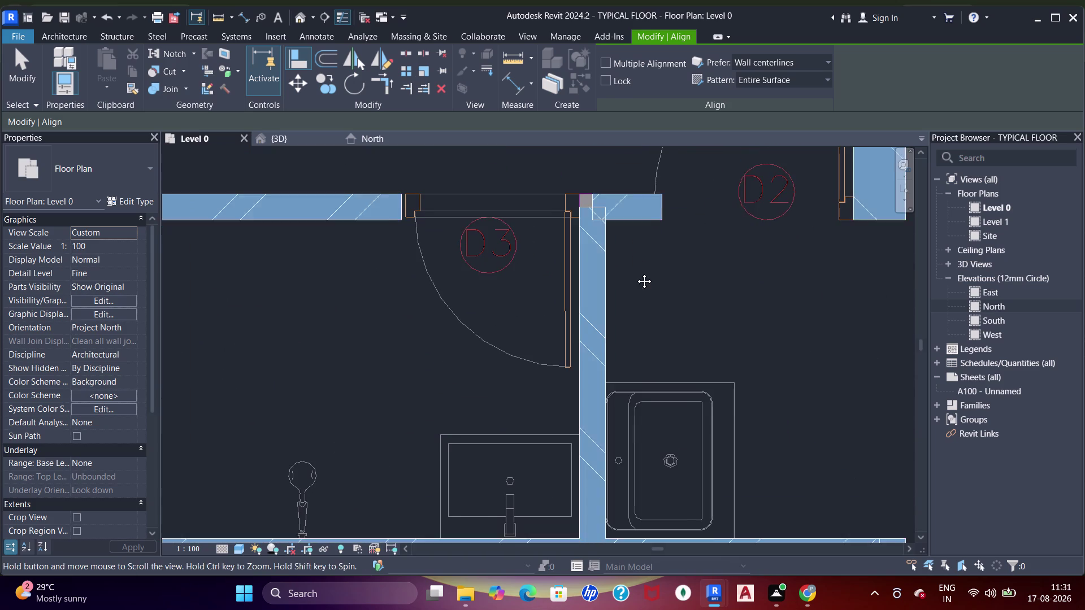
middle_drag(633, 268, 638, 282)
Exit the Align command and drag at the wall junction near door D3.
key(Escape)
key(Escape)
key(Escape)
key(Escape)
click(608, 261)
drag(608, 226, 607, 266)
scroll(up, 3)
middle_click(614, 276)
key(Escape)
key(Escape)
key(a)
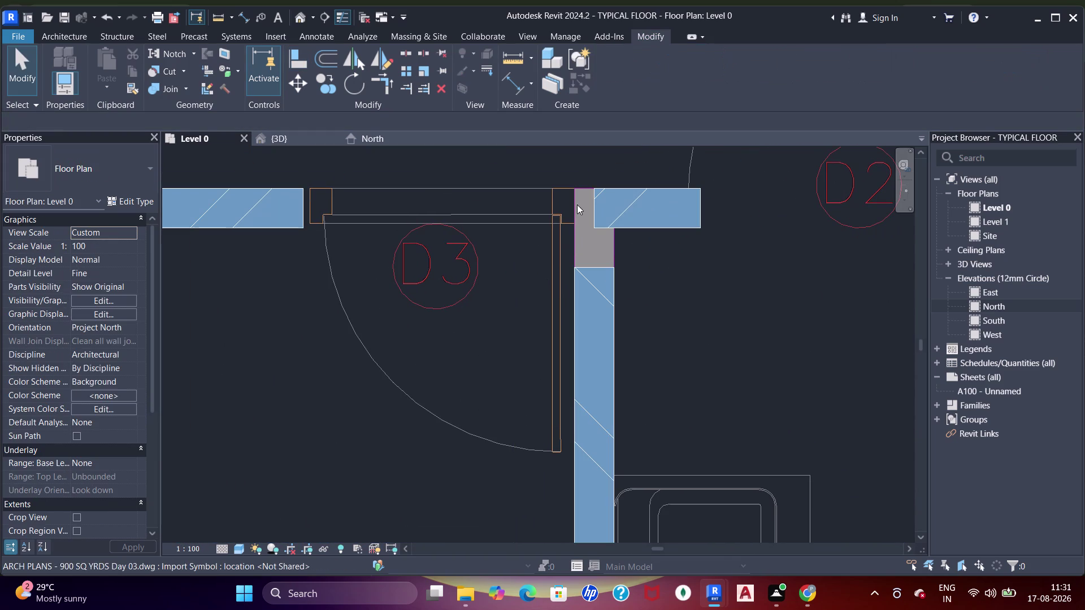
Align the vertical wall beside door D3 up to the horizontal wall face.
key(a)
key(a)
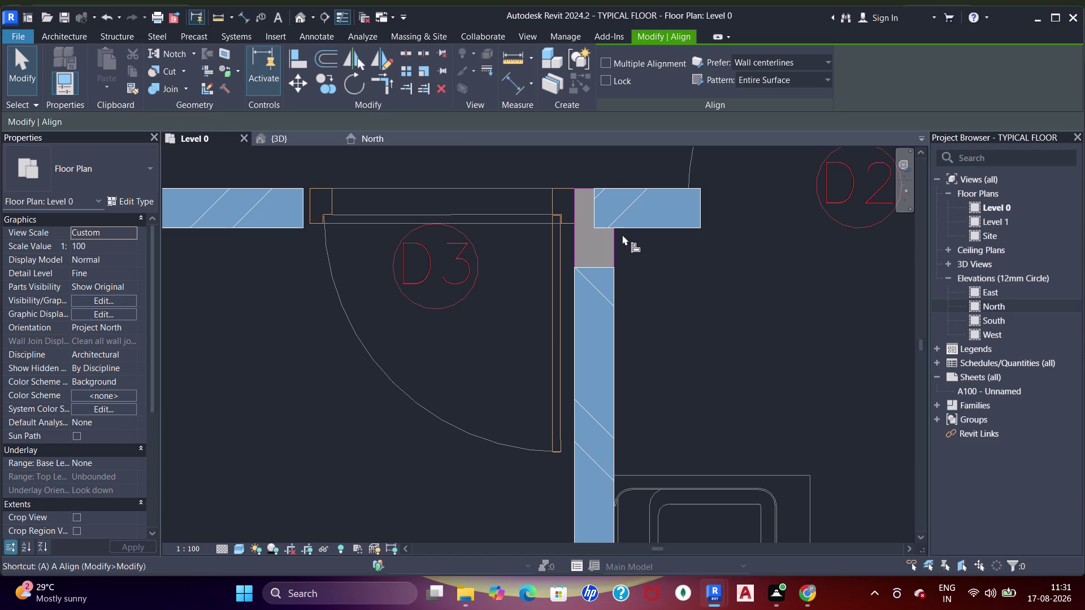
click(611, 239)
click(598, 215)
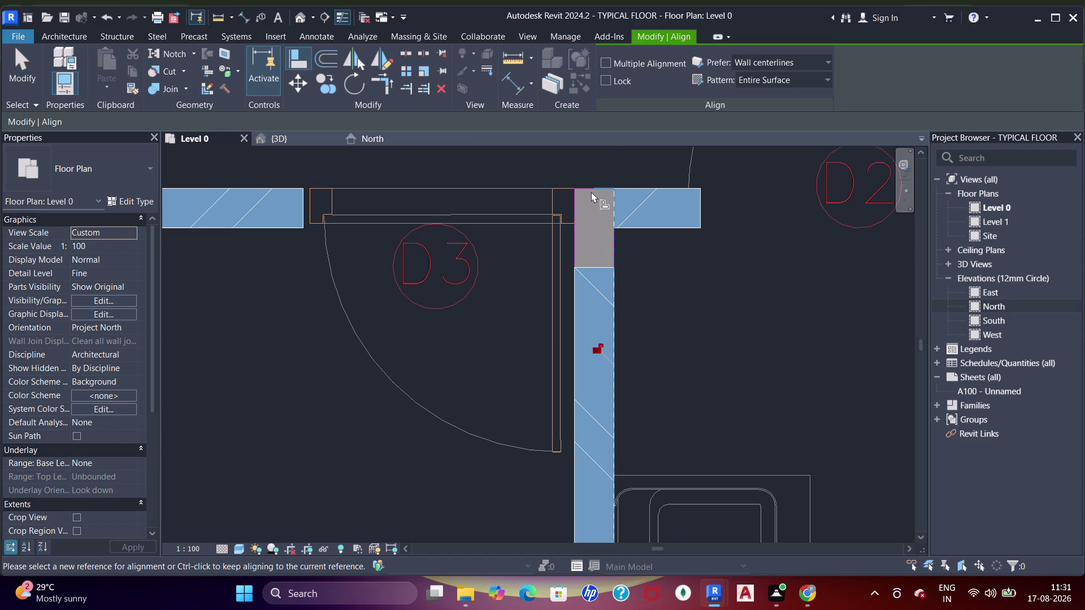
click(591, 192)
click(601, 269)
Align the top wall to a reference picked above door D3.
scroll(down, 3)
middle_drag(583, 281, 617, 282)
scroll(down, 3)
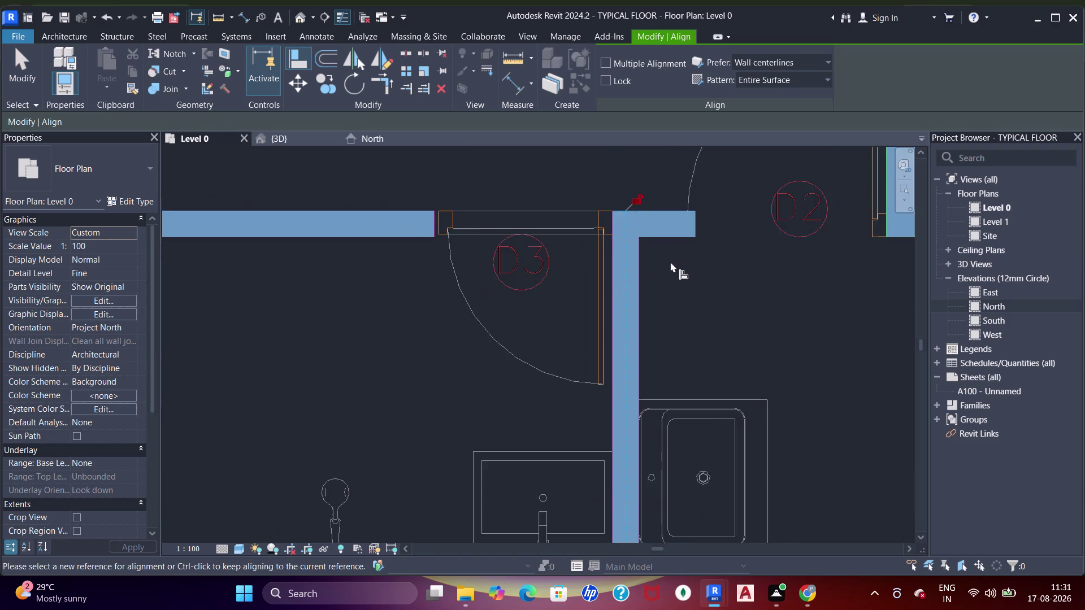
middle_drag(677, 271, 683, 276)
click(588, 291)
click(620, 269)
click(466, 235)
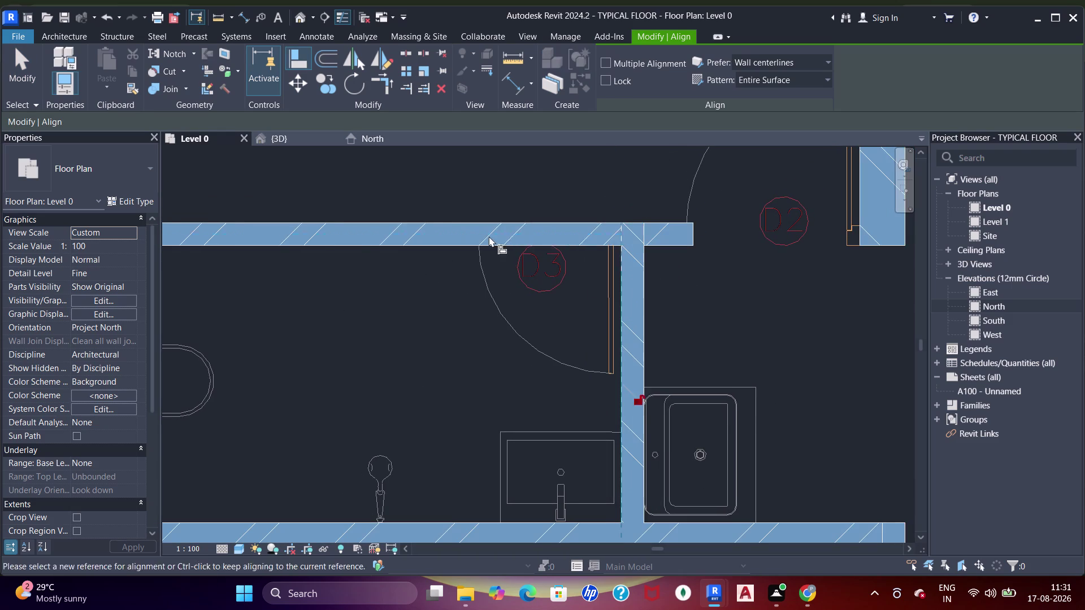
Align the next wall to a picked reference line.
scroll(down, 3)
middle_drag(602, 250, 530, 248)
drag(650, 291, 660, 283)
click(754, 227)
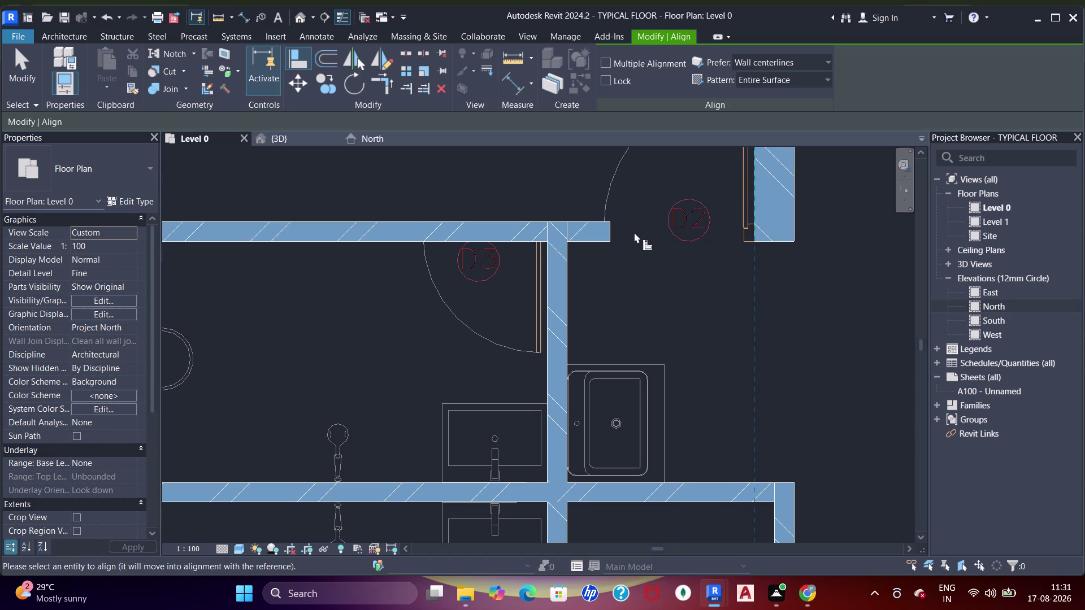
click(613, 232)
Pan out toward the washroom walls and shear wall, then exit Align.
scroll(down, 3)
middle_drag(559, 292, 705, 227)
middle_drag(562, 258, 569, 278)
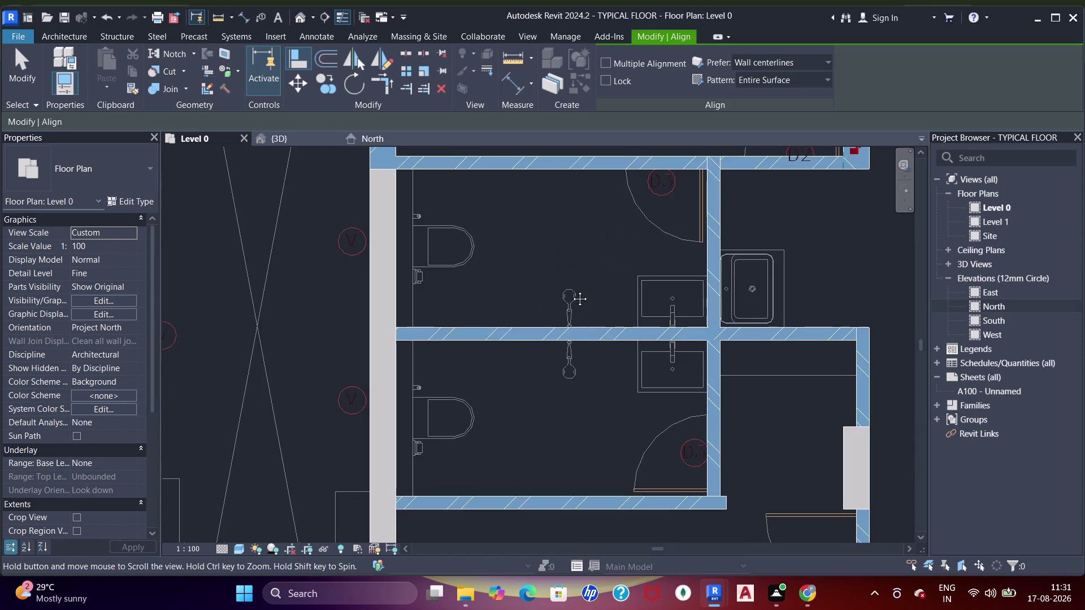
middle_drag(569, 278, 572, 342)
key(Escape)
key(Escape)
key(Escape)
Undo the last change and select the horizontal brick wall by the shear wall.
drag(477, 254, 440, 263)
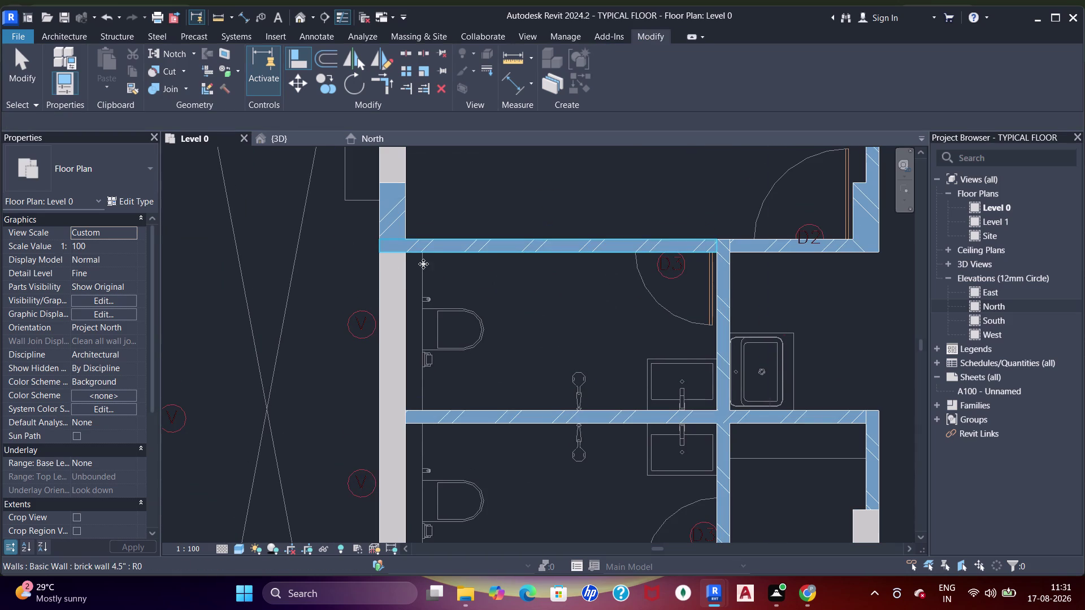
key(Escape)
key(Escape)
key(ctrl+z)
scroll(up, 3)
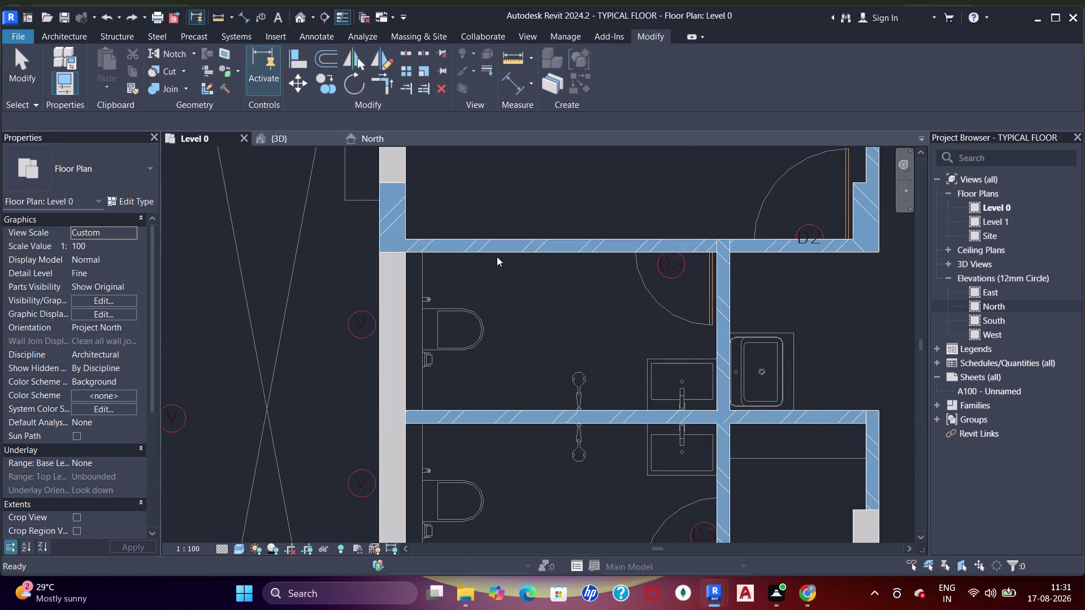
scroll(up, 3)
click(497, 243)
Pull the brick wall end back and align it to the shear wall face.
drag(261, 243, 360, 241)
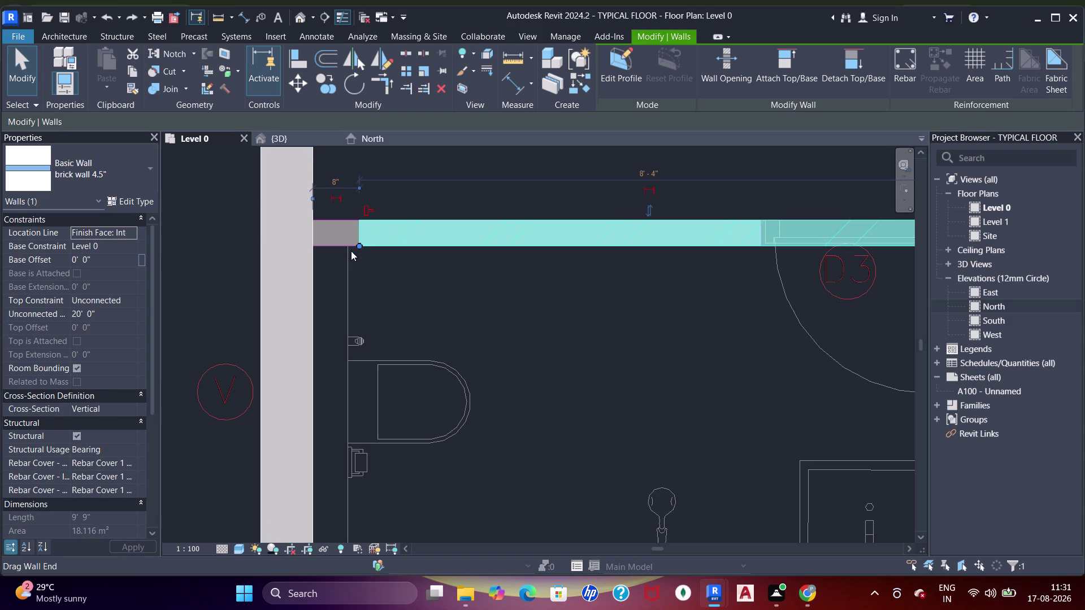
key(s)
key(s)
click(312, 286)
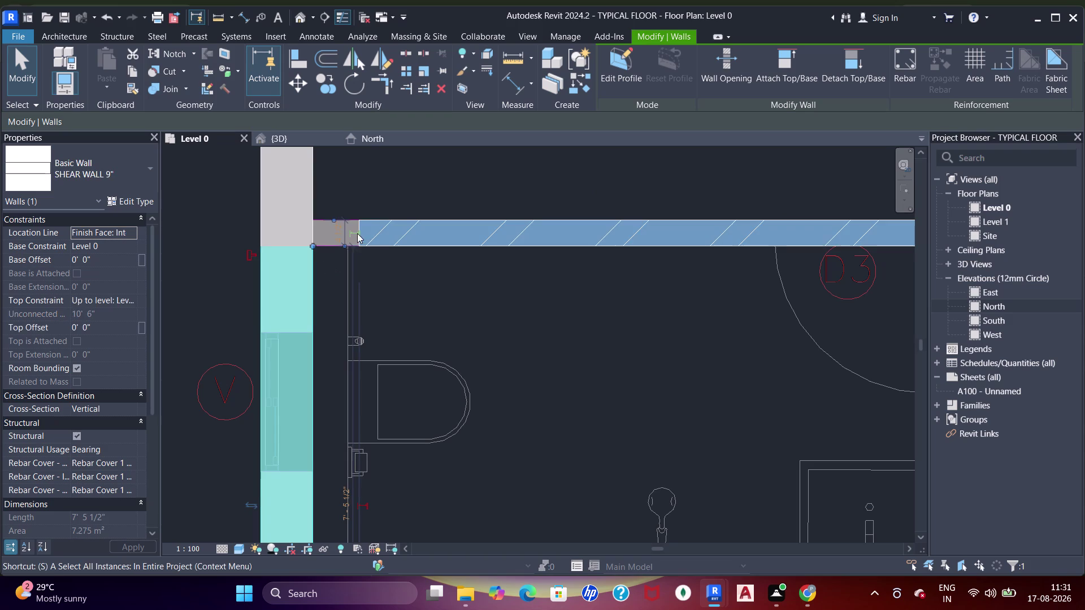
key(Escape)
key(a)
key(a)
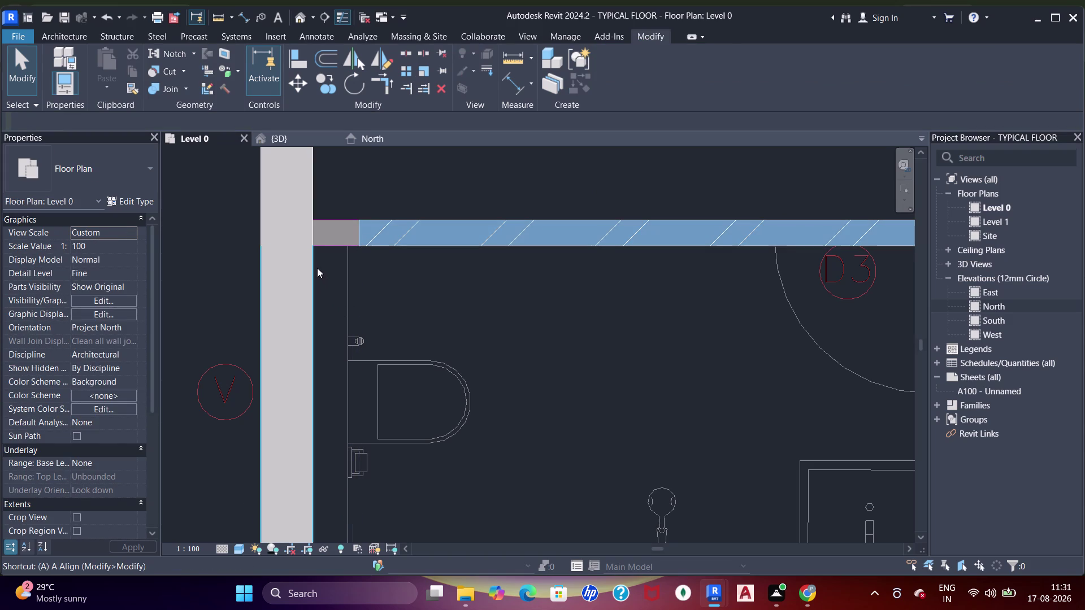
click(314, 269)
click(357, 242)
Pan across the washroom walls to the lower washroom and exit Align.
scroll(down, 3)
middle_drag(491, 303, 421, 283)
scroll(down, 3)
middle_drag(501, 324, 502, 324)
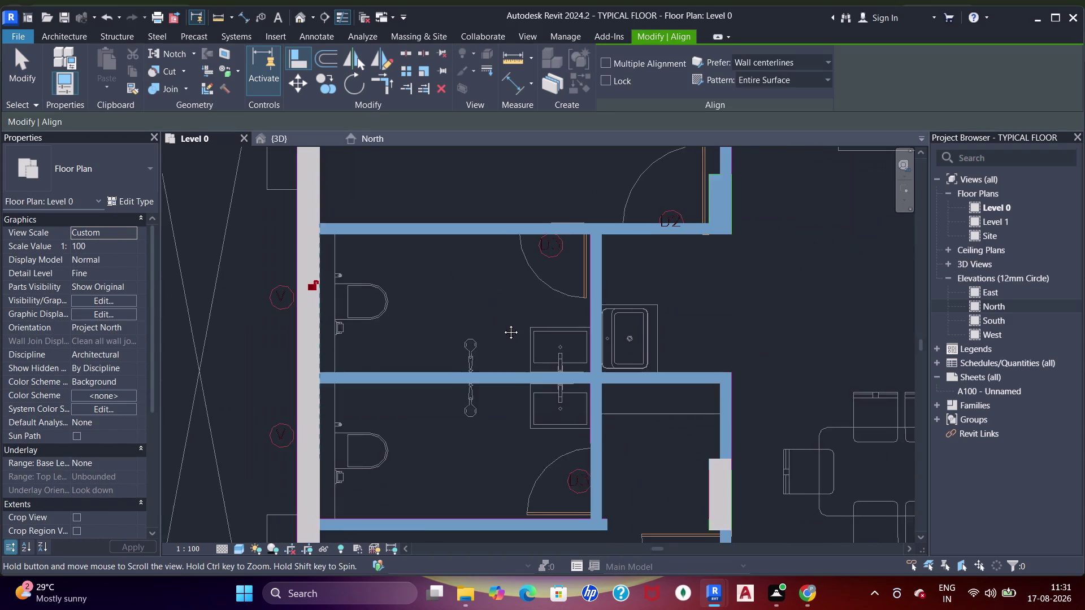
middle_drag(502, 324, 486, 272)
scroll(up, 3)
scroll(down, 3)
middle_drag(624, 360, 687, 217)
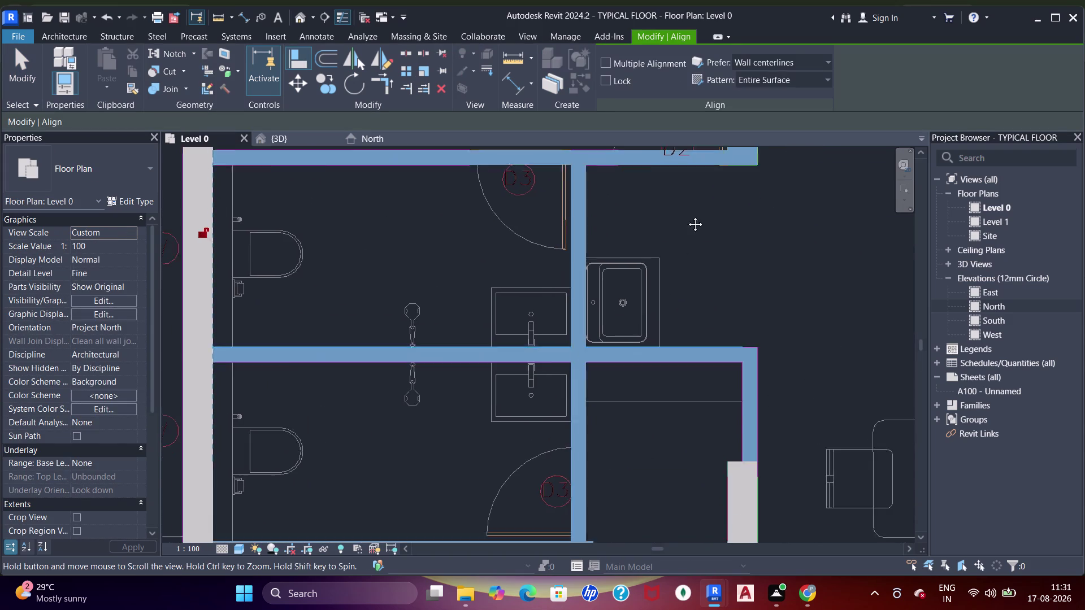
middle_drag(687, 216, 686, 216)
key(Escape)
key(Escape)
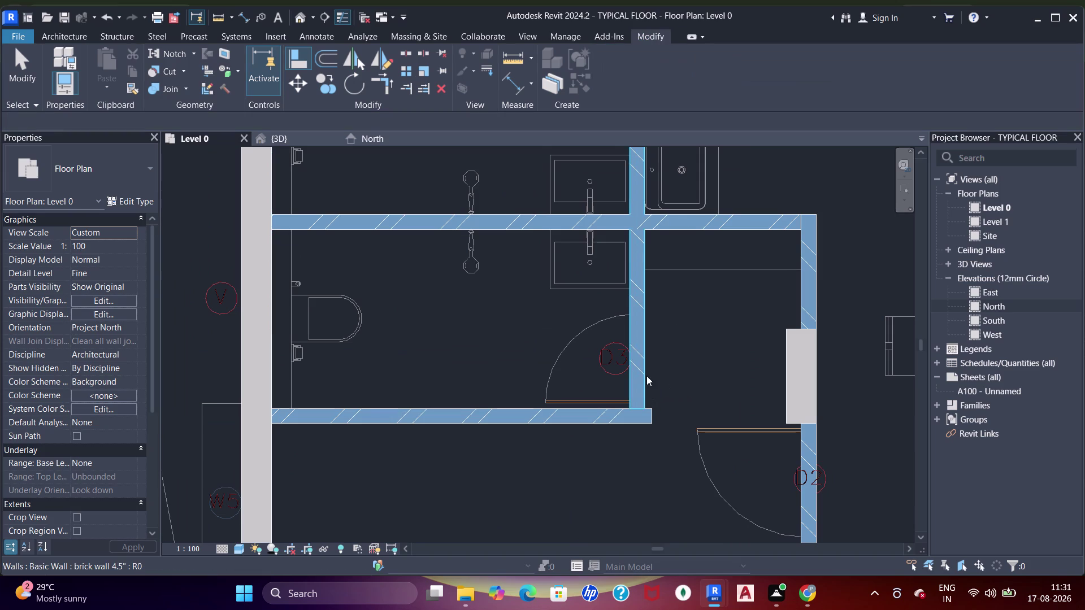
key(Escape)
key(Escape)
Select the lower, upper and right vertical brick walls of the washrooms.
click(568, 414)
click(634, 306)
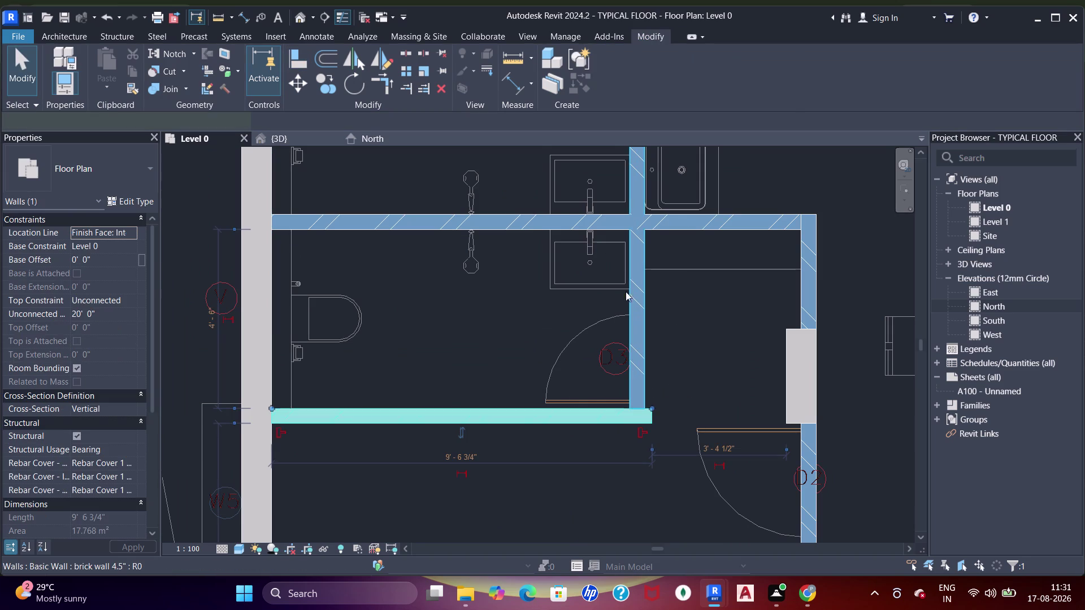
click(520, 227)
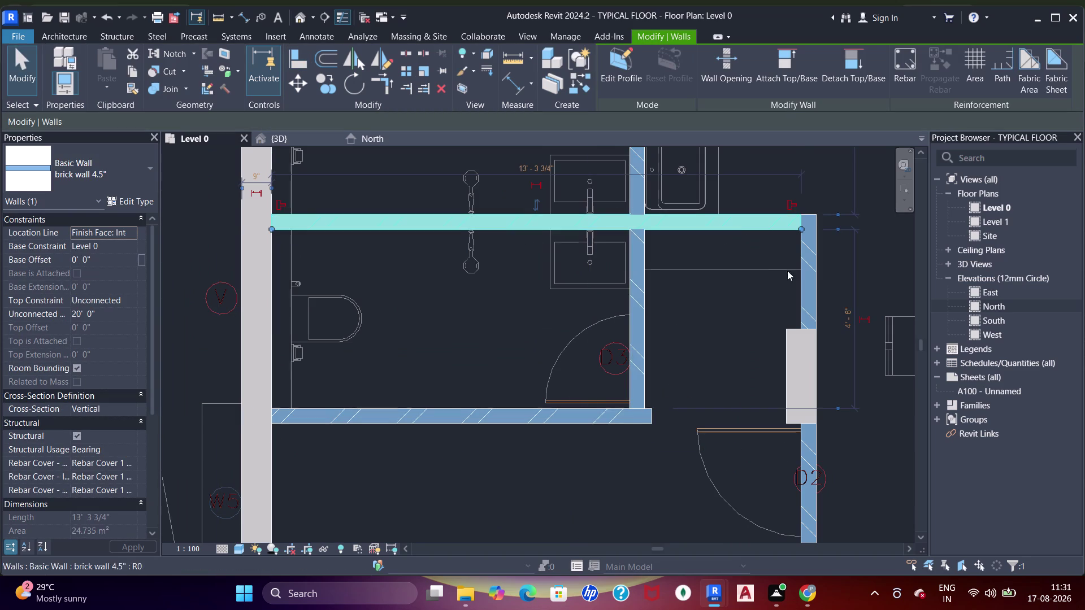
click(804, 280)
middle_drag(825, 326, 810, 244)
scroll(down, 3)
click(795, 378)
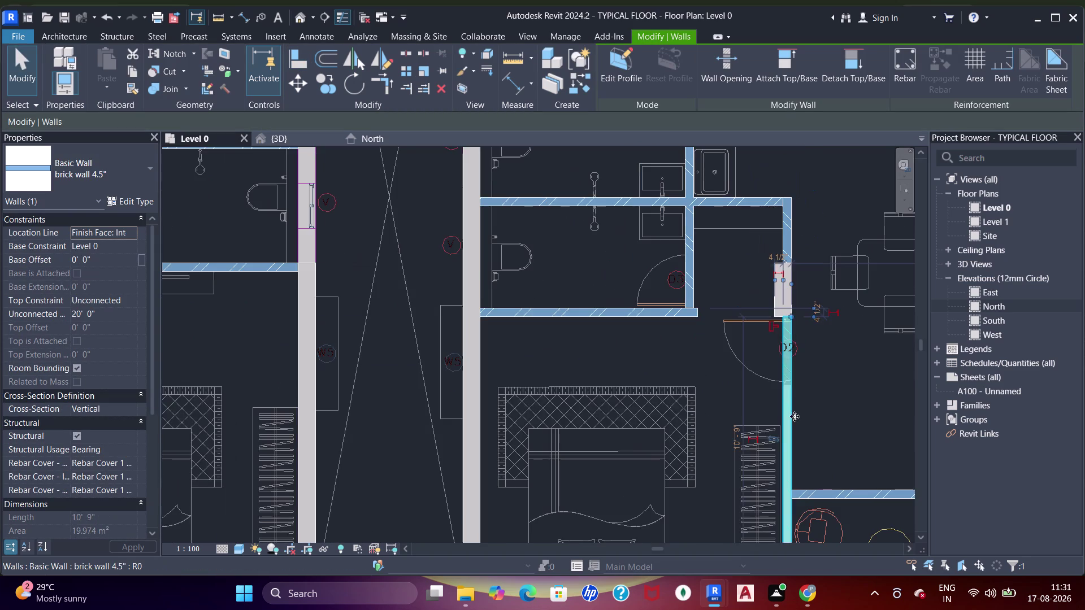
Select the 12-foot balcony wall and the short wall beside the balcony opening.
middle_drag(794, 417, 739, 265)
click(785, 343)
middle_drag(792, 344, 520, 319)
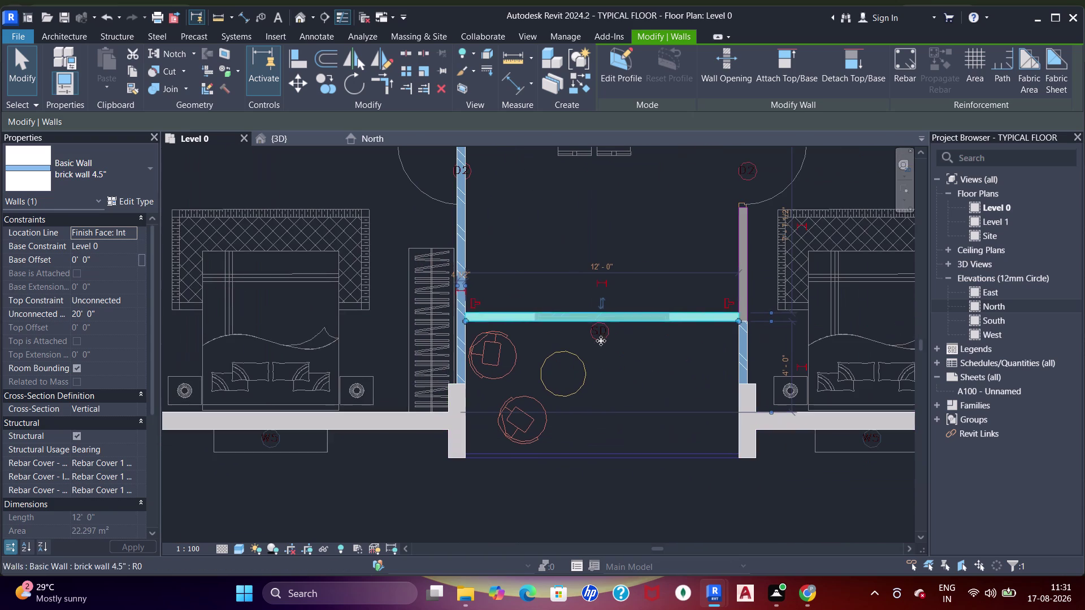
click(740, 352)
key(Escape)
middle_drag(780, 256, 770, 337)
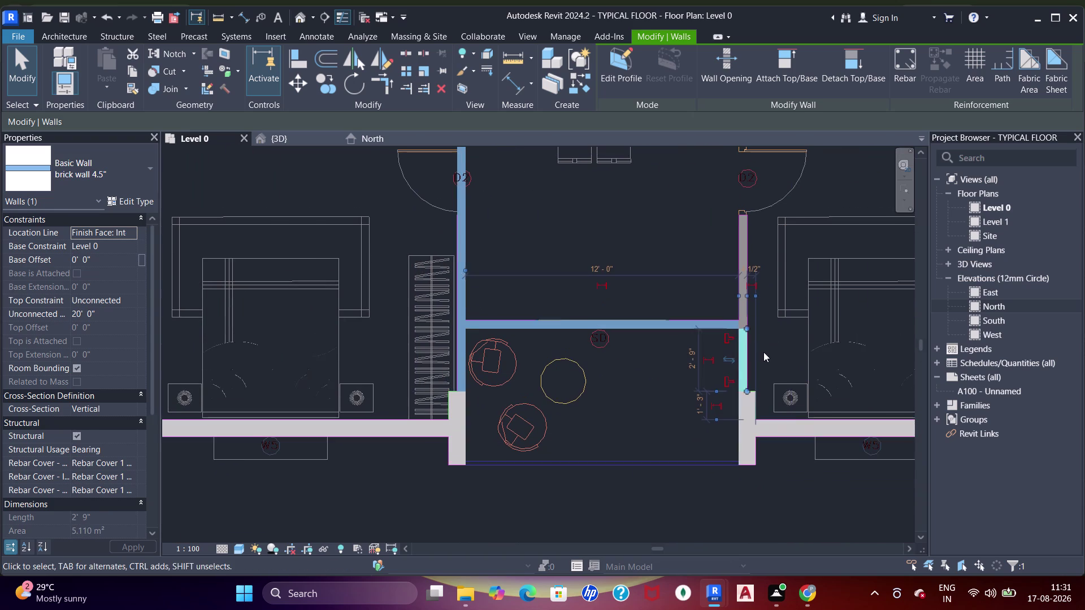
middle_drag(770, 337, 763, 357)
Align the brick wall end to the door opening edge by door D2.
key(a)
key(a)
key(a)
scroll(up, 3)
scroll(down, 3)
middle_drag(760, 199, 760, 326)
scroll(up, 3)
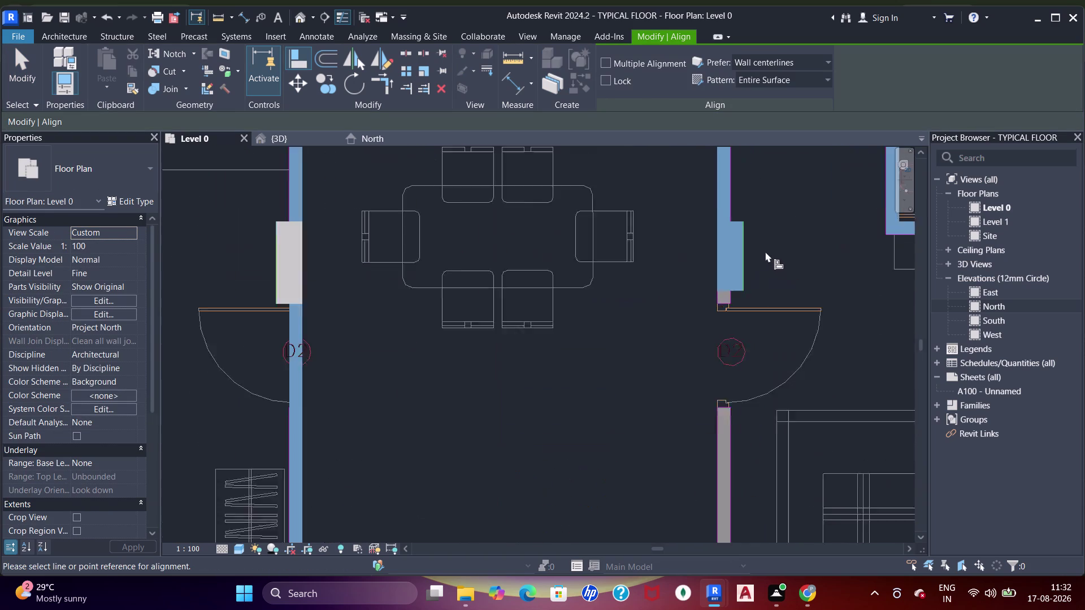
scroll(up, 3)
click(734, 299)
middle_drag(745, 427, 731, 289)
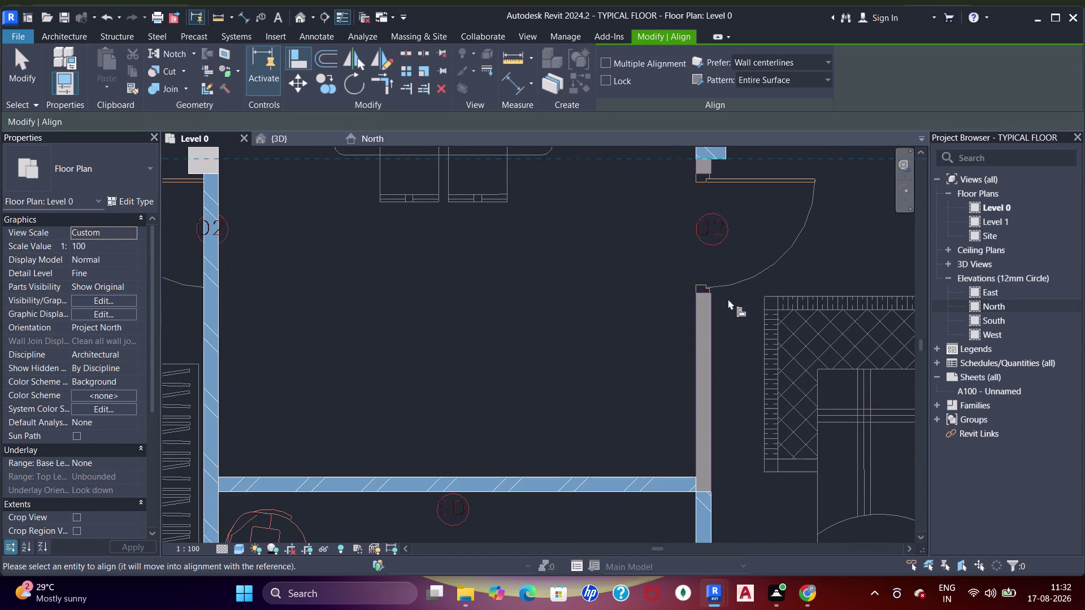
click(708, 495)
Exit Align and center the dining area doors and next wall junction.
scroll(down, 3)
middle_drag(760, 255, 593, 287)
scroll(down, 3)
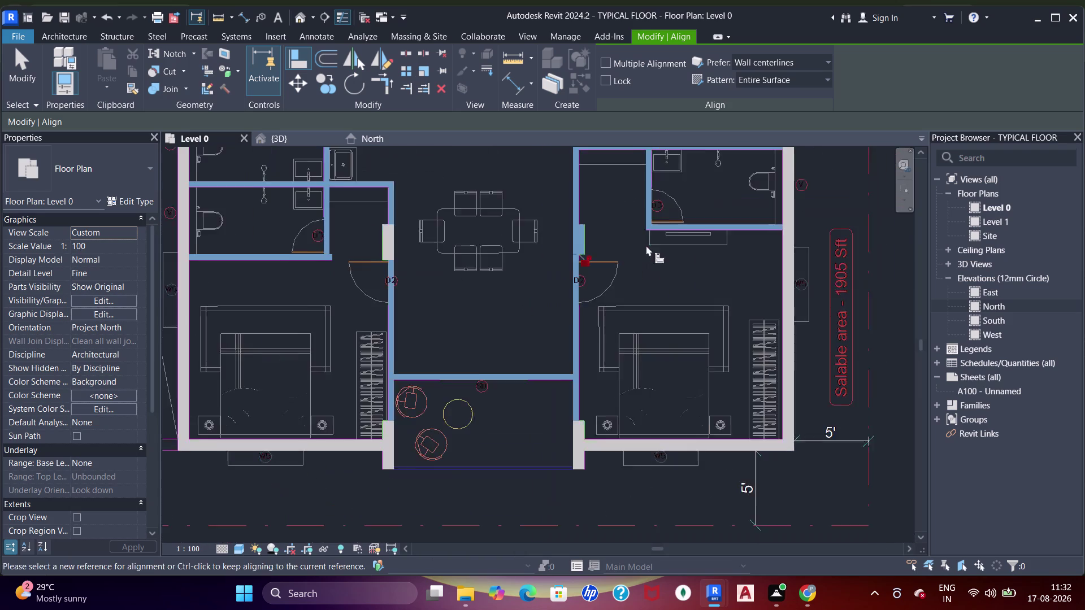
middle_drag(647, 247, 683, 391)
scroll(up, 3)
middle_drag(608, 371, 653, 246)
key(Escape)
key(Escape)
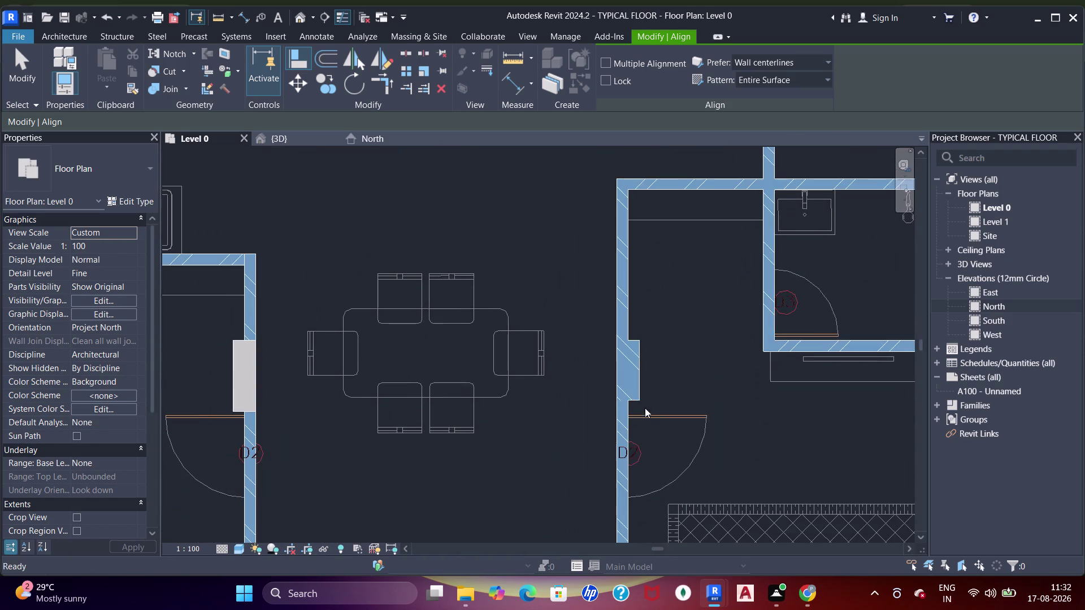
middle_drag(644, 408, 662, 154)
middle_drag(668, 323, 668, 312)
Join Geometry (J) on the first two pairs of intersecting walls.
key(j)
key(j)
key(j)
click(615, 375)
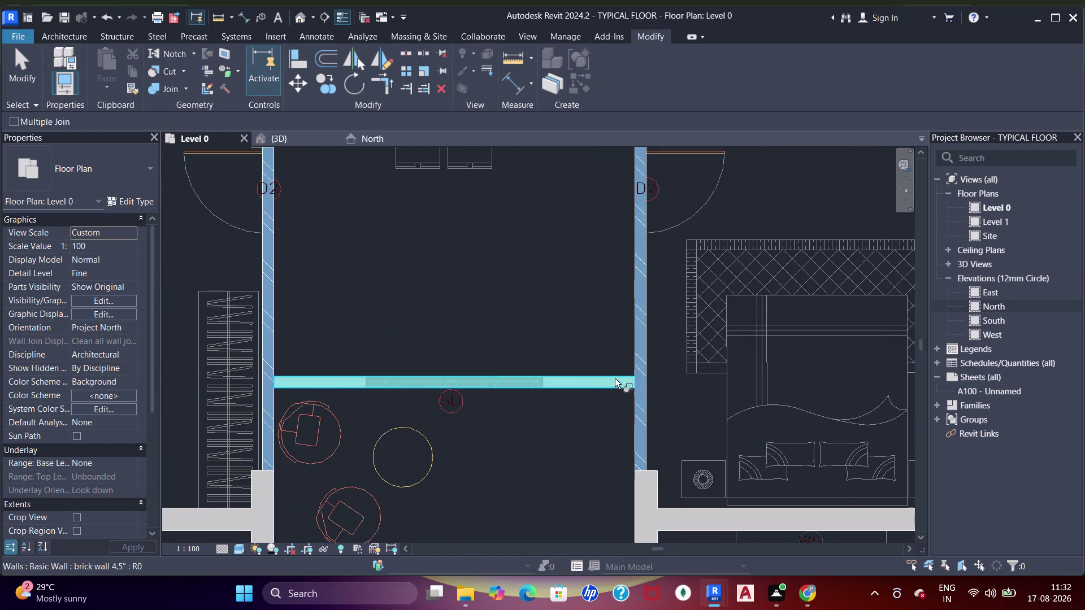
click(633, 363)
scroll(down, 3)
middle_drag(532, 276, 666, 270)
click(488, 312)
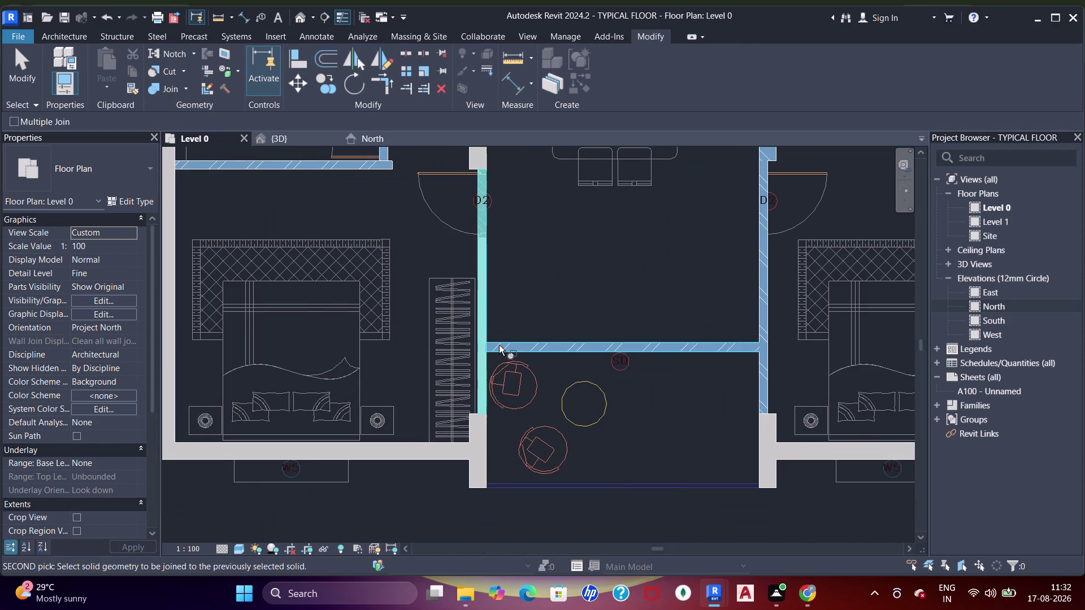
click(499, 342)
Join two more pairs of intersecting bathroom walls.
middle_drag(480, 244, 689, 380)
middle_drag(600, 316, 602, 338)
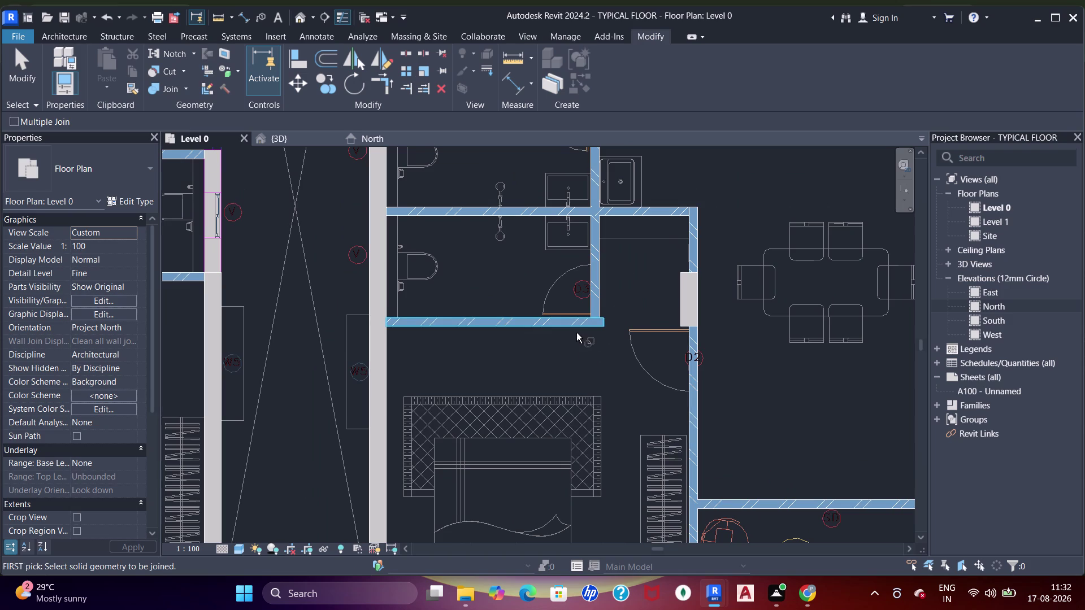
click(576, 321)
click(592, 301)
middle_drag(623, 275, 629, 334)
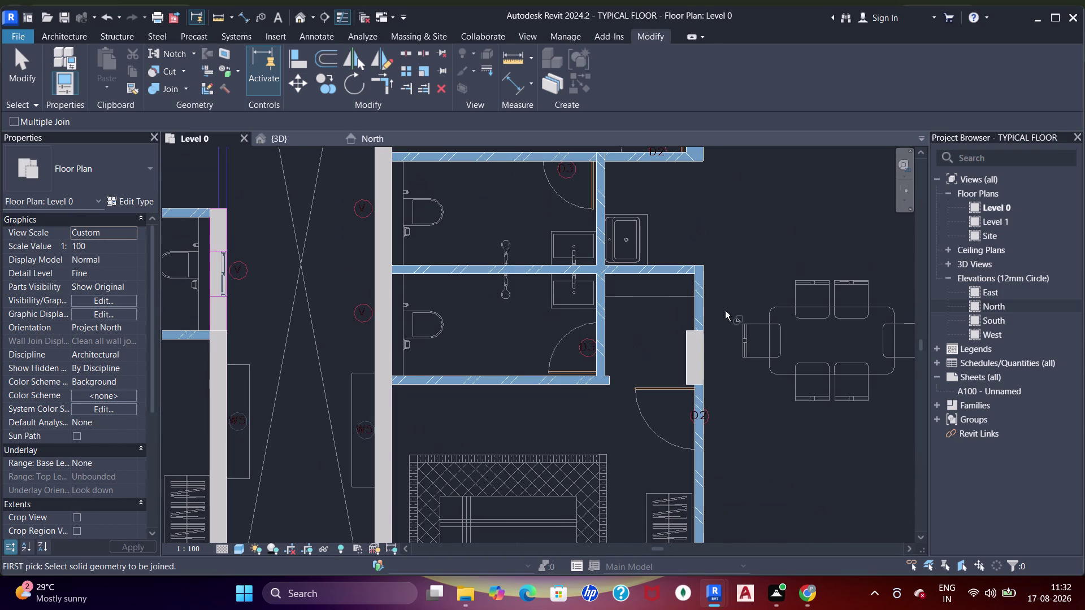
click(689, 269)
click(678, 271)
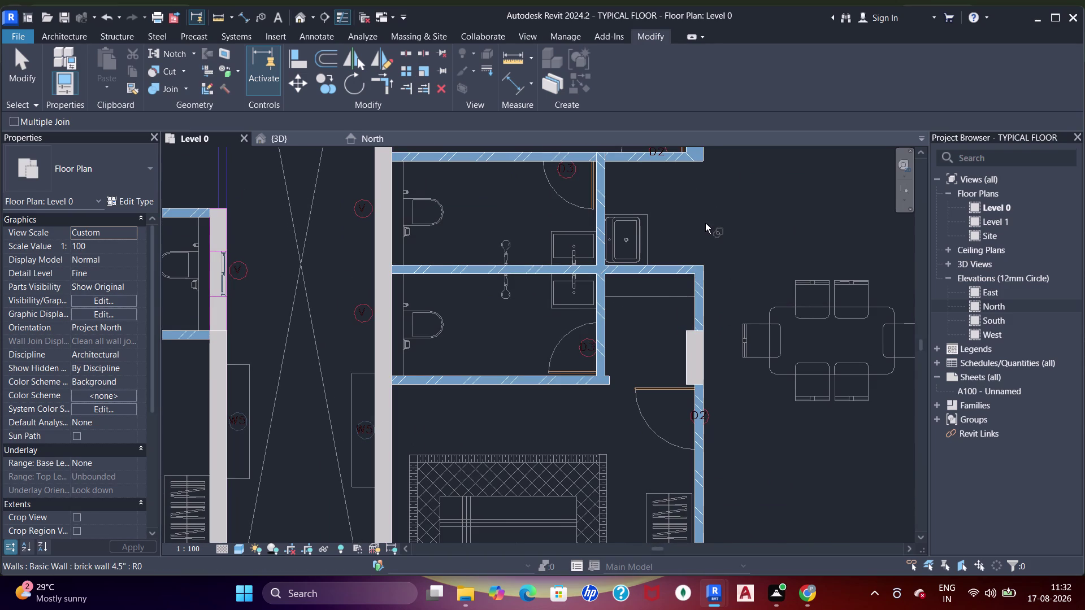
Join the vertical divider wall to the horizontal wall and end Join Geometry.
middle_drag(691, 246, 703, 353)
scroll(up, 3)
drag(598, 278, 610, 267)
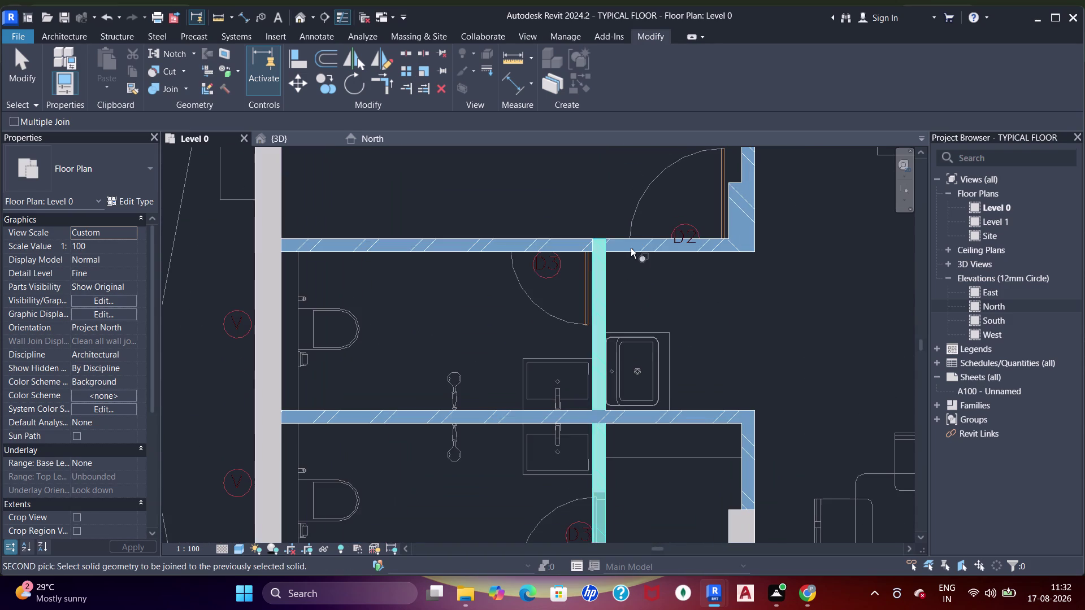
click(631, 245)
drag(565, 244, 579, 241)
click(601, 263)
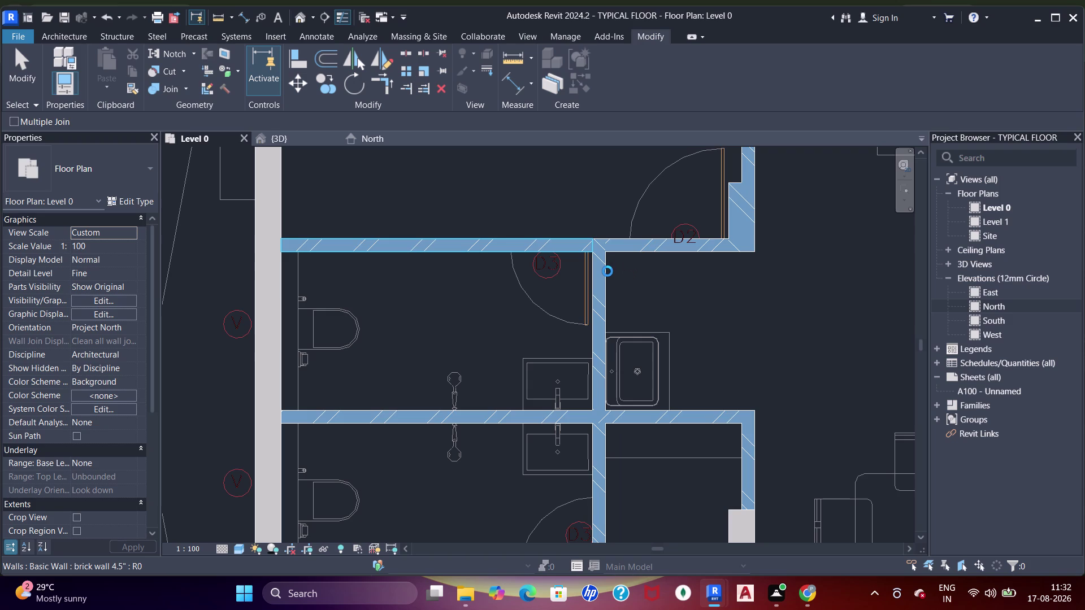
key(Escape)
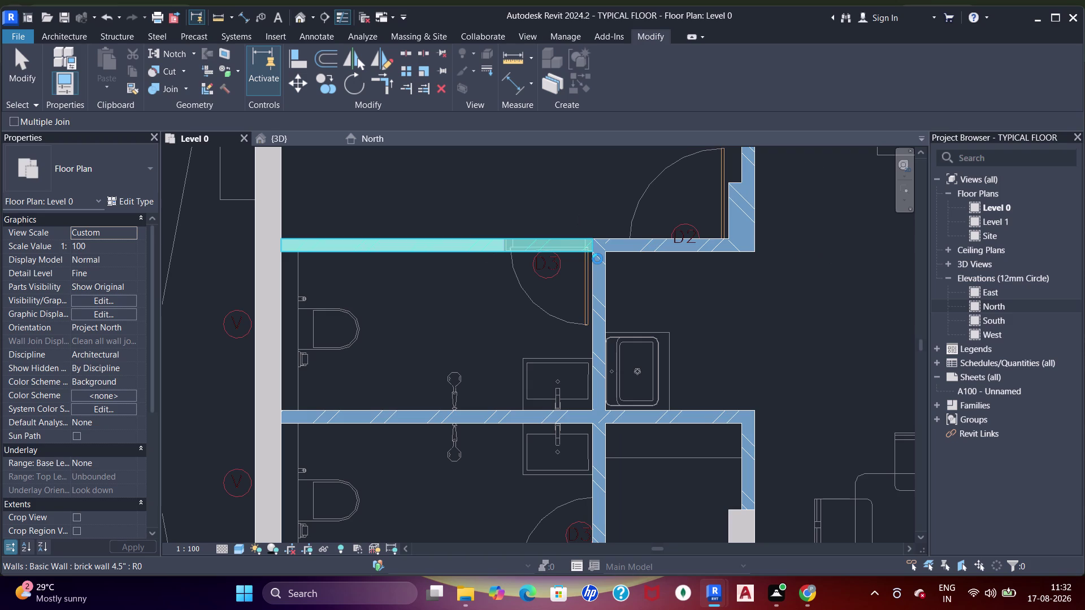
scroll(down, 3)
middle_drag(625, 313, 624, 352)
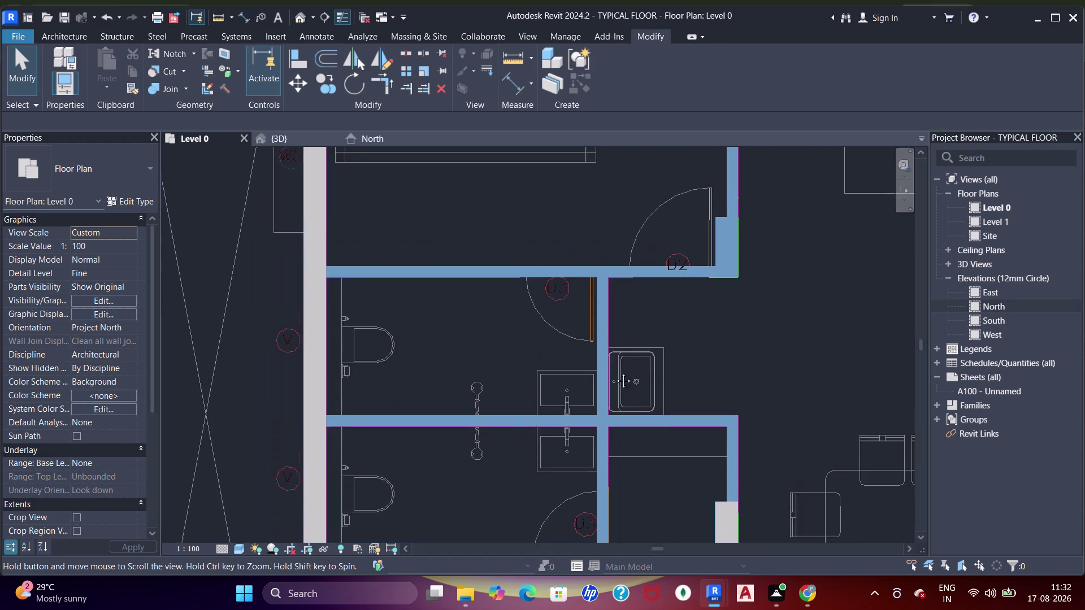
middle_drag(625, 352, 612, 379)
scroll(down, 3)
middle_drag(610, 352, 610, 371)
Pan and zoom the Level 0 plan from the upper bedroom walls to the bathroom block.
scroll(down, 3)
middle_drag(606, 317, 596, 423)
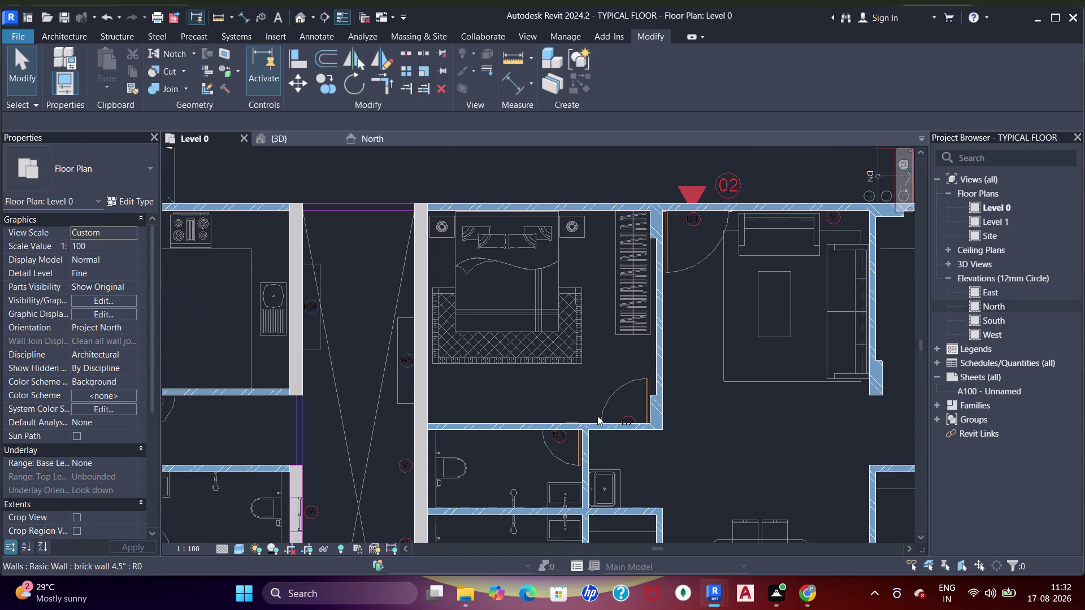
middle_drag(586, 395, 607, 219)
scroll(up, 3)
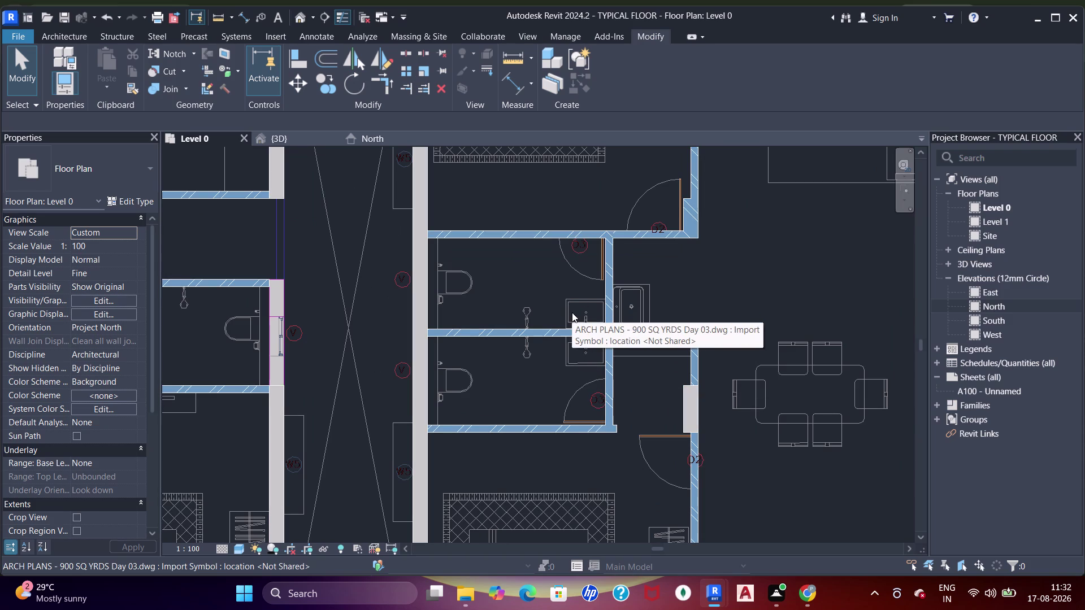
scroll(down, 3)
middle_drag(587, 293, 577, 403)
middle_drag(668, 482, 686, 395)
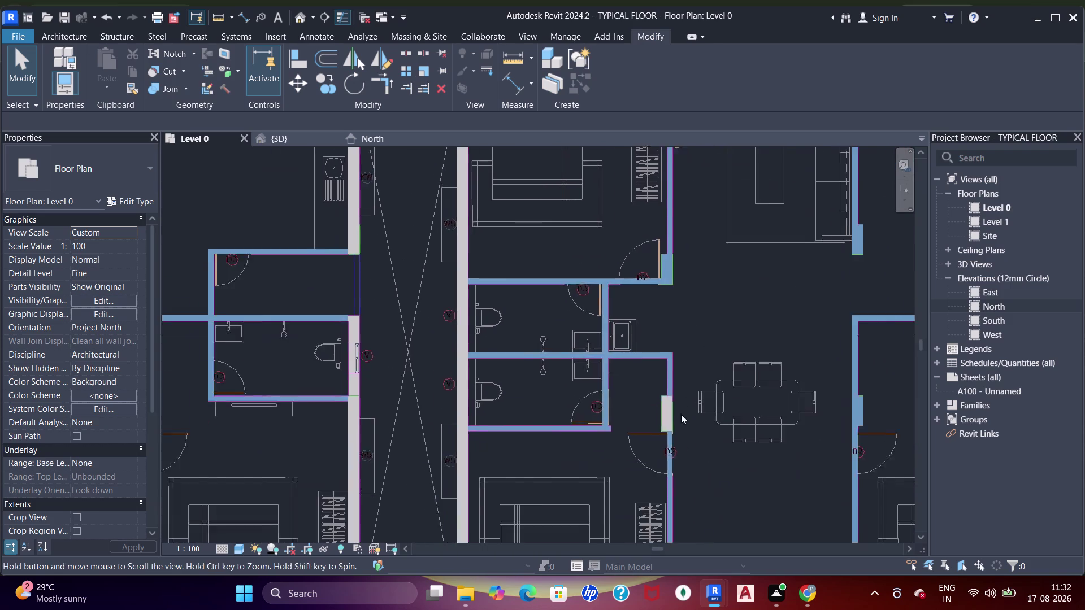
scroll(up, 3)
Select and inspect the short wall and shear wall end pieces beside the opening.
click(660, 377)
key(Escape)
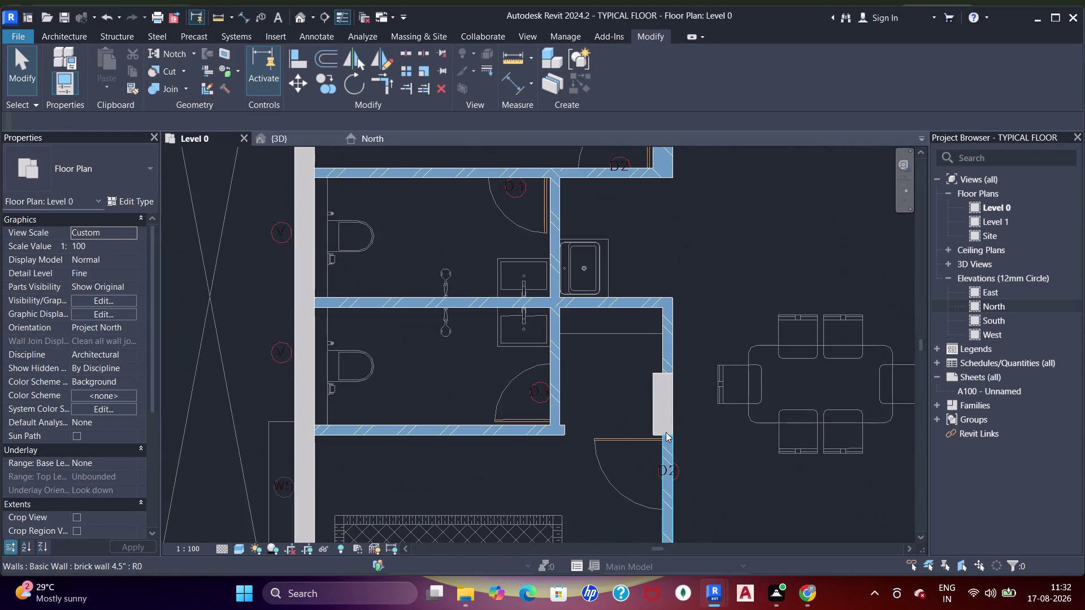
click(666, 432)
key(Escape)
scroll(up, 3)
click(649, 432)
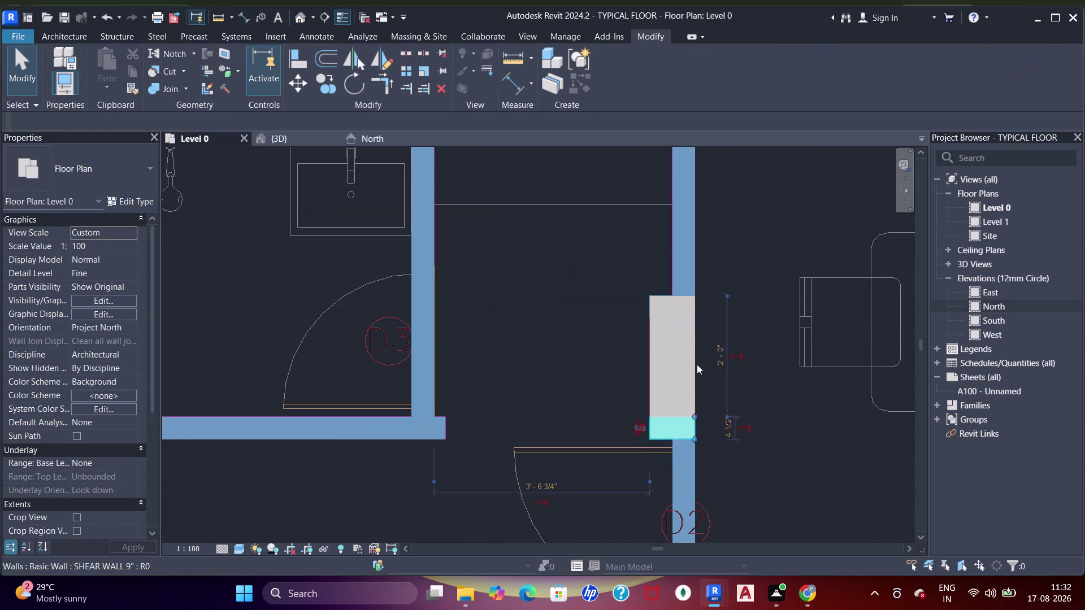
scroll(down, 3)
middle_drag(633, 245, 628, 316)
key(Escape)
scroll(down, 3)
Pan and zoom across the whole floor, checking walls of both apartments and the stair corridor.
middle_drag(610, 325, 624, 293)
scroll(down, 3)
middle_drag(630, 298, 605, 260)
middle_drag(671, 289, 525, 356)
middle_drag(697, 286, 695, 427)
middle_drag(539, 306, 607, 372)
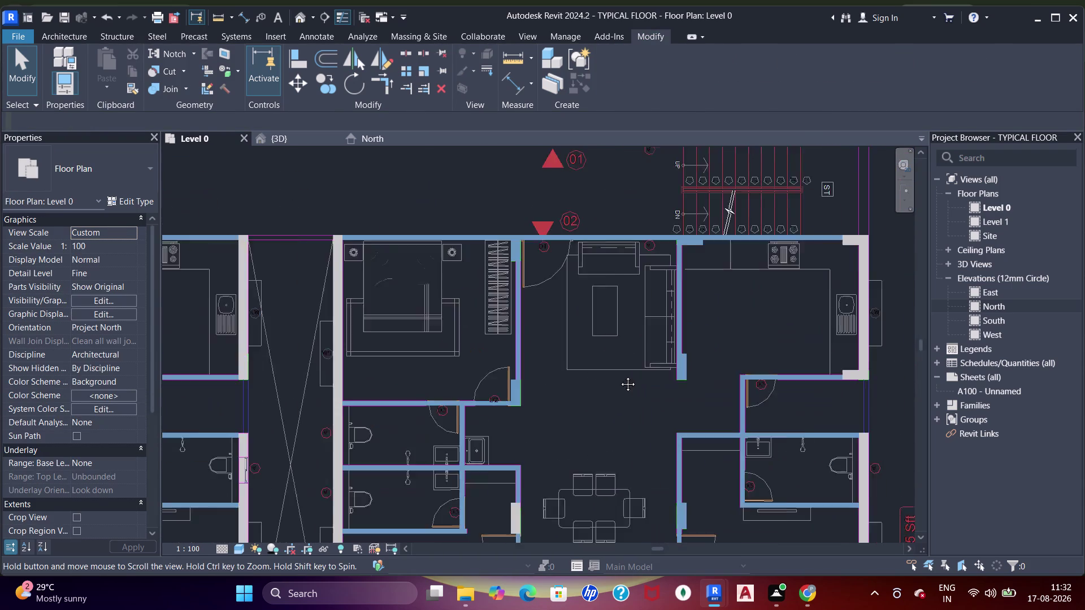
middle_drag(607, 372, 627, 378)
middle_drag(492, 354, 694, 260)
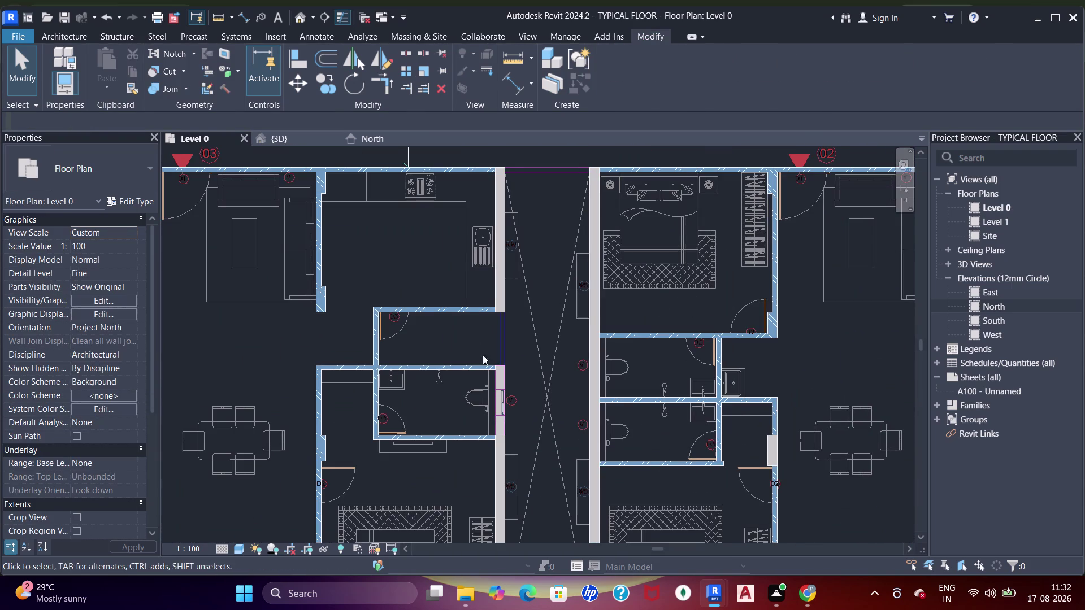
middle_drag(454, 346, 694, 272)
middle_drag(501, 341, 583, 217)
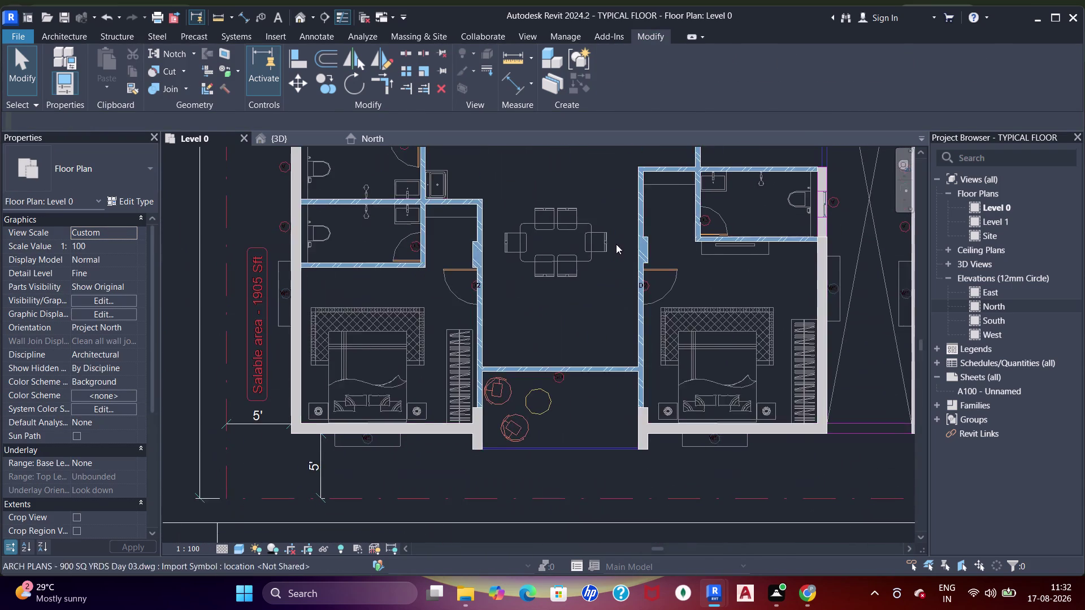
middle_drag(612, 257, 509, 410)
scroll(down, 3)
middle_drag(485, 250, 398, 350)
scroll(down, 3)
middle_drag(607, 321, 603, 304)
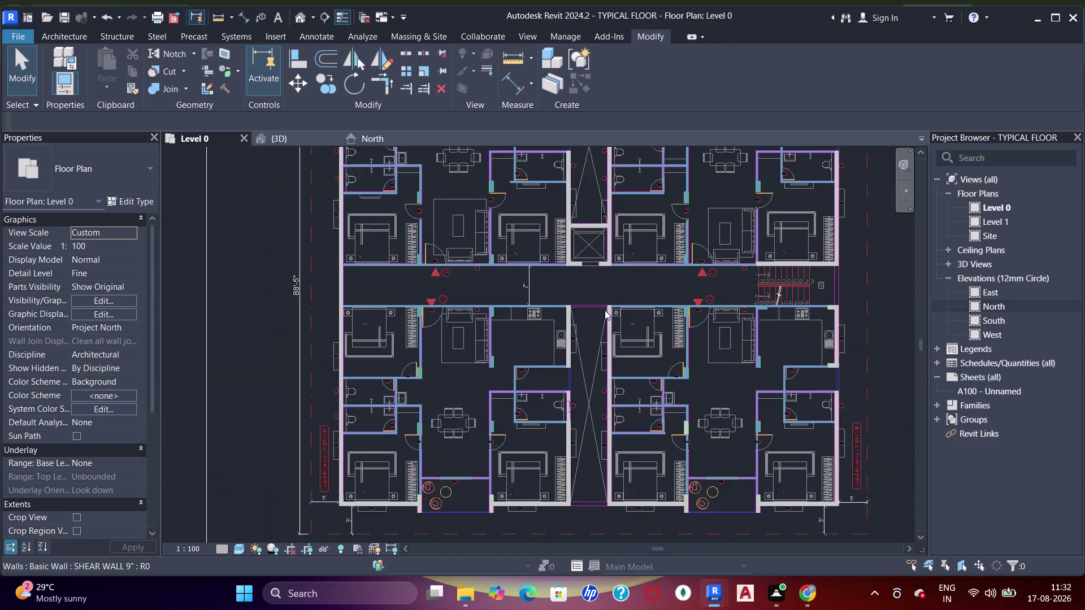
middle_drag(602, 304, 596, 261)
middle_drag(600, 253, 592, 442)
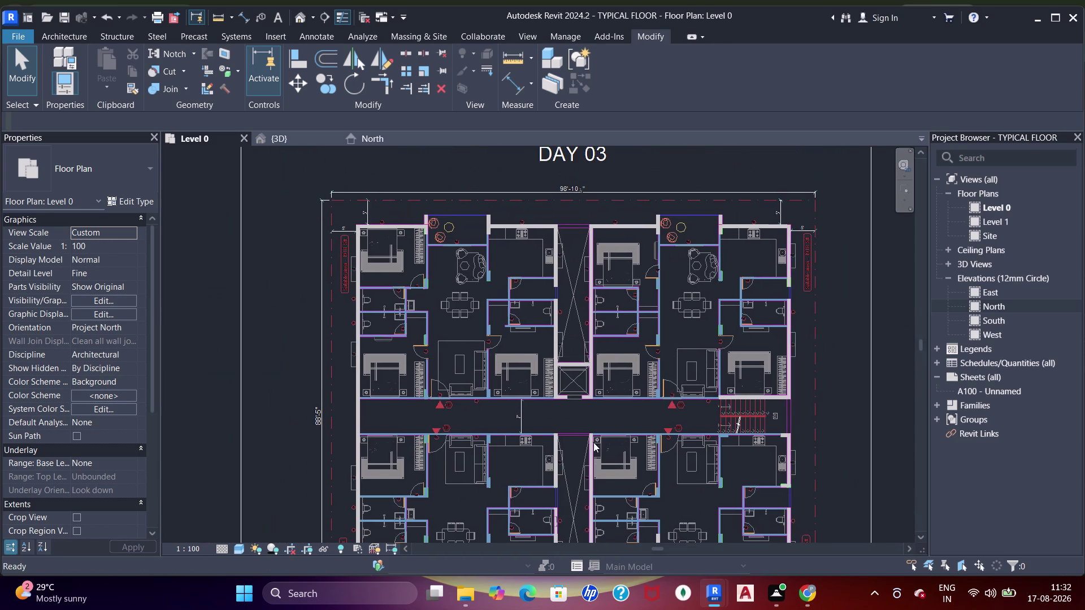
scroll(up, 3)
middle_drag(599, 311, 536, 349)
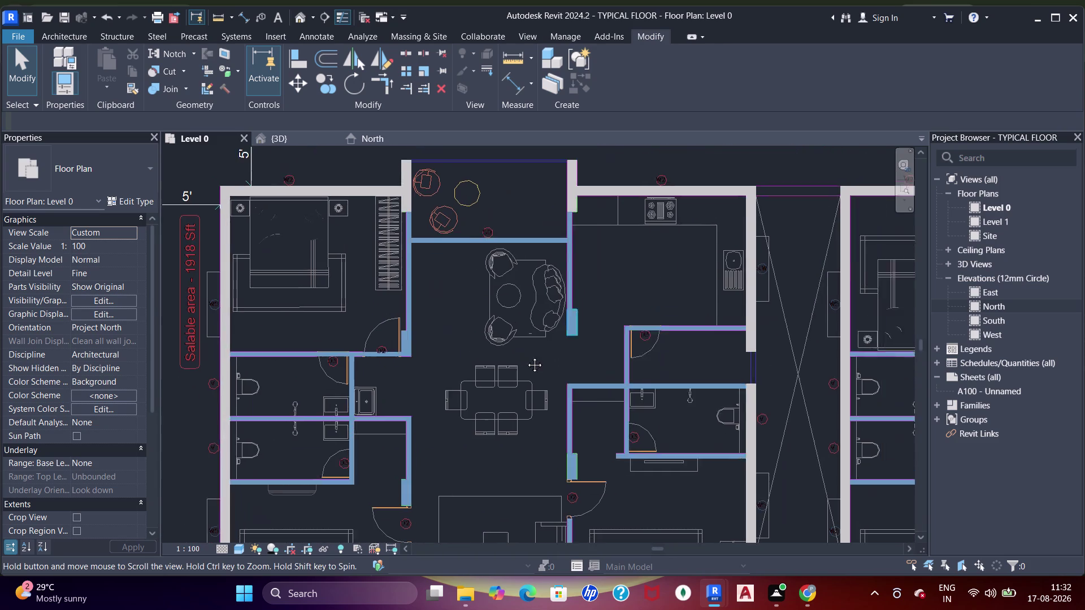
middle_drag(535, 349, 411, 391)
scroll(down, 3)
middle_drag(691, 321, 530, 189)
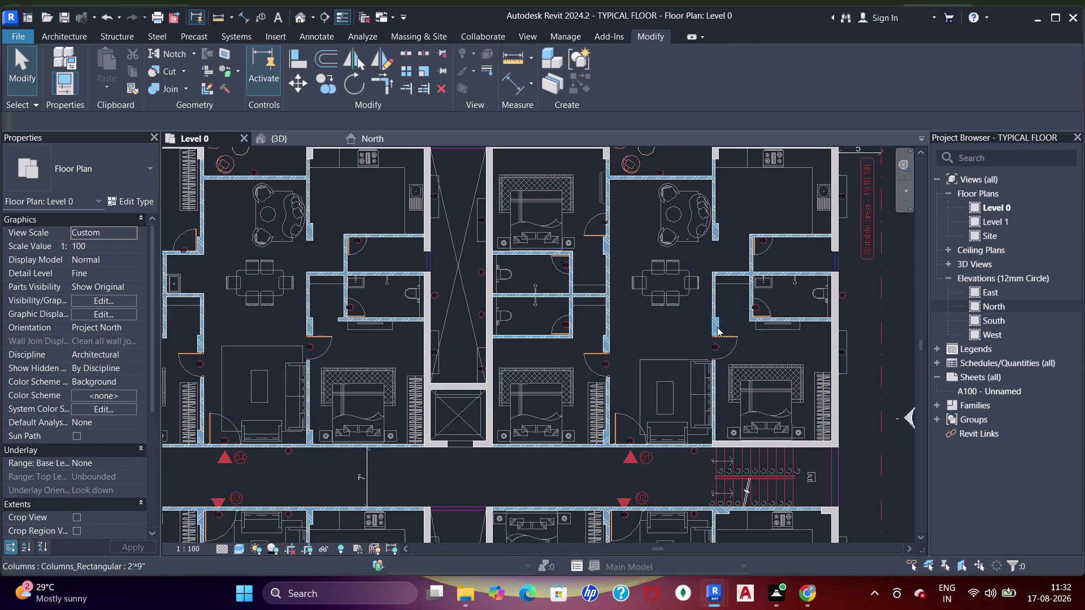
middle_click(716, 329)
scroll(up, 3)
scroll(down, 3)
middle_drag(439, 234, 461, 347)
scroll(up, 3)
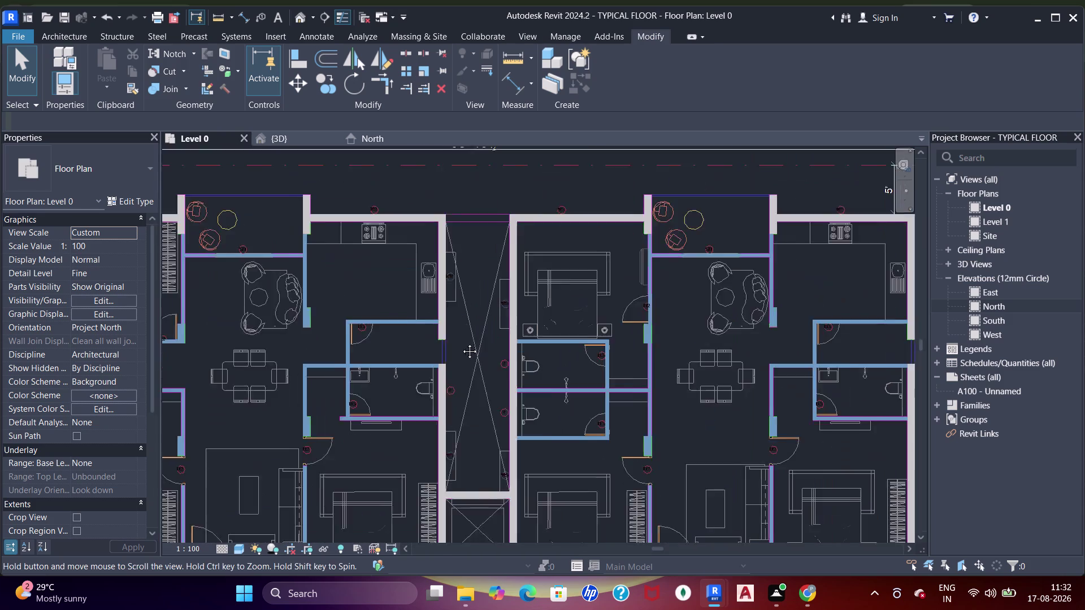
scroll(up, 3)
middle_drag(461, 347, 460, 330)
scroll(down, 3)
middle_drag(559, 406, 495, 276)
scroll(down, 3)
middle_drag(605, 315, 603, 310)
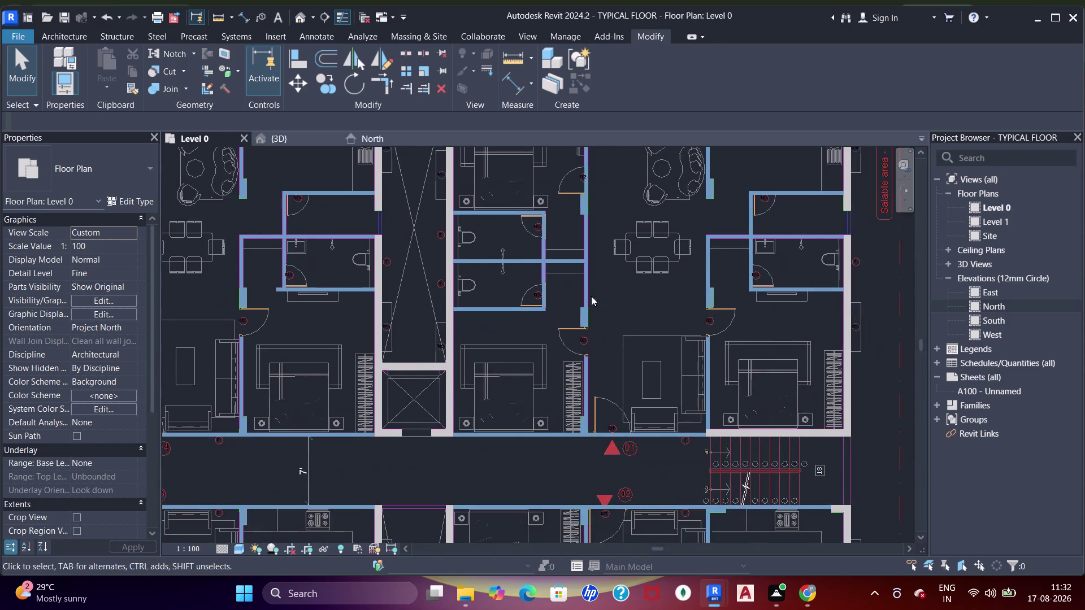
middle_drag(603, 310, 499, 202)
middle_drag(660, 337, 697, 243)
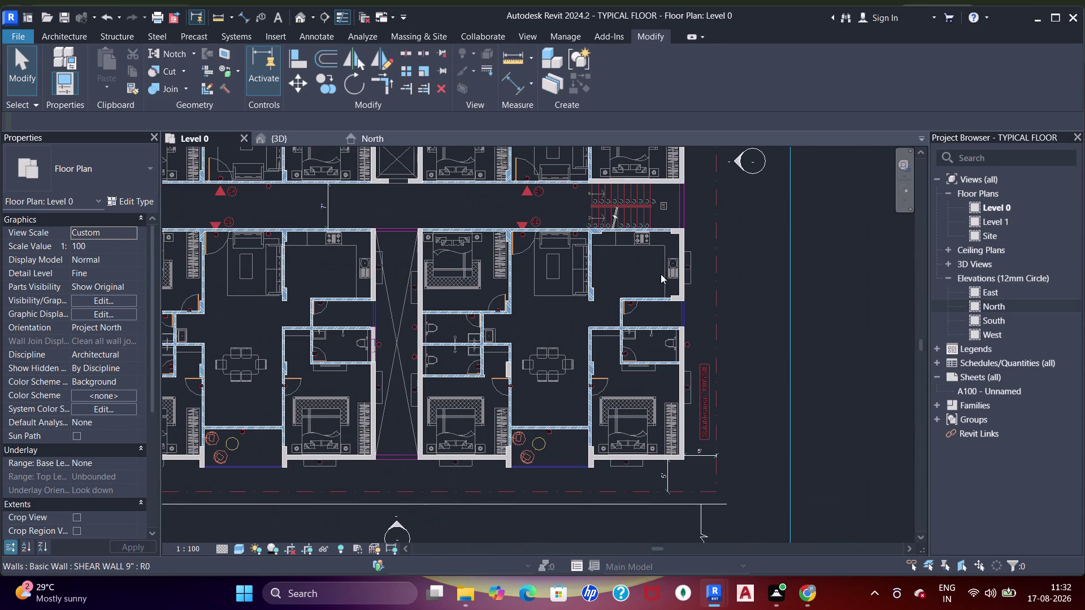
Check the walls around the stair, then switch to the {3D} view.
scroll(up, 3)
scroll(down, 3)
middle_drag(650, 293, 650, 293)
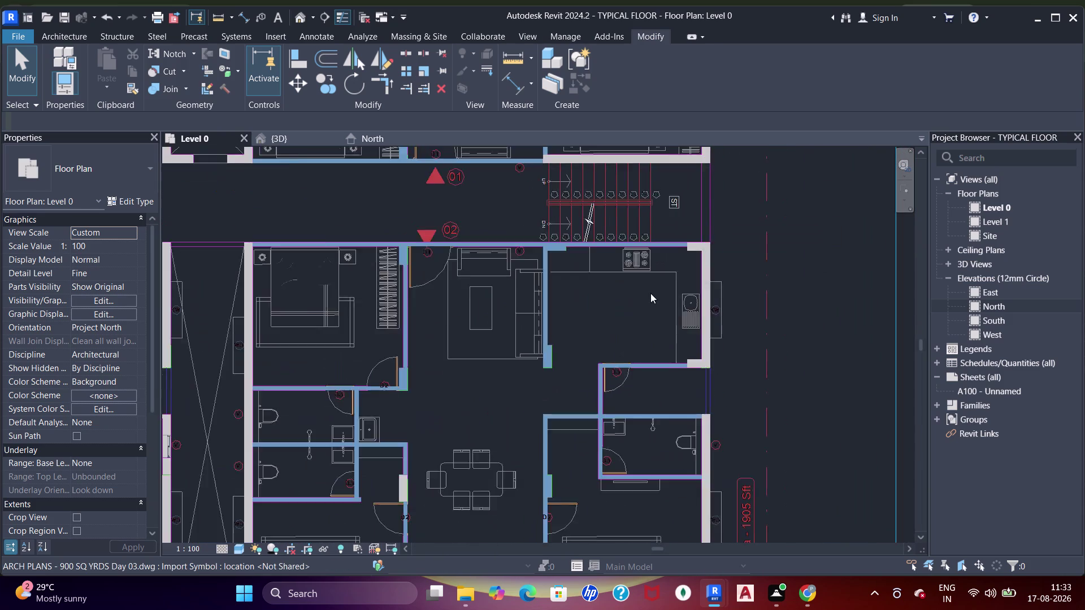
middle_drag(651, 294, 686, 257)
scroll(up, 3)
middle_drag(668, 219, 668, 222)
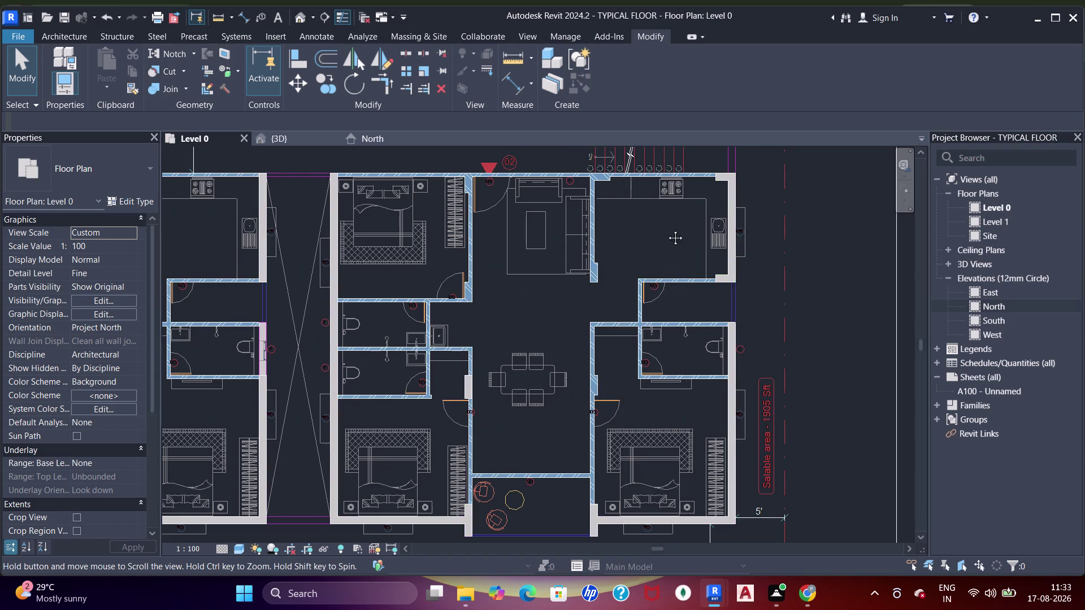
middle_drag(668, 222, 682, 365)
scroll(up, 3)
click(280, 135)
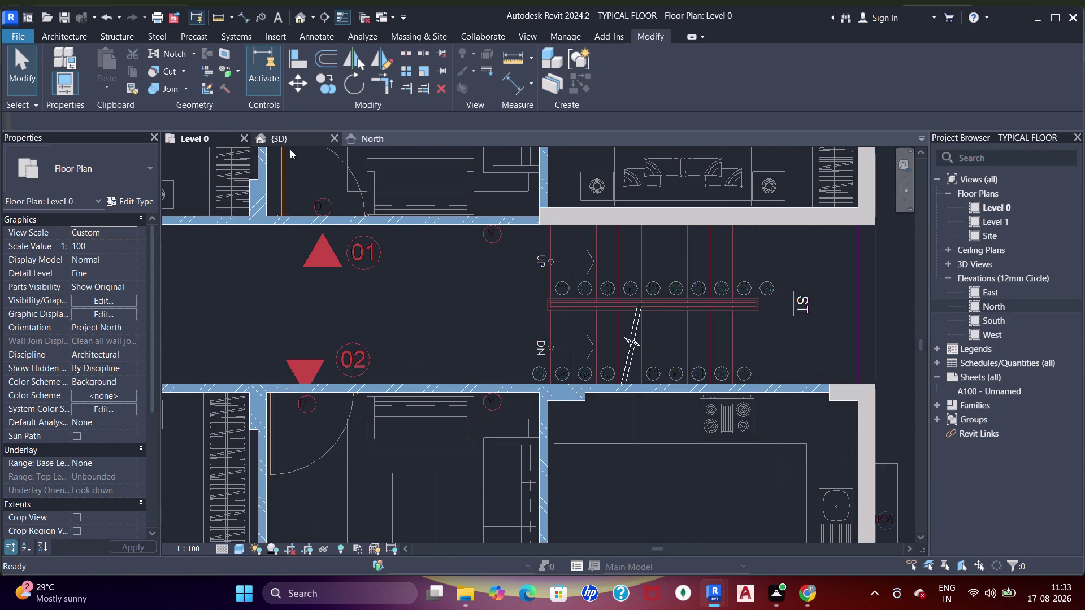
scroll(down, 3)
In 3D, select the shear wall hanging below the floor, then return to the Level 0 plan.
drag(304, 209, 593, 381)
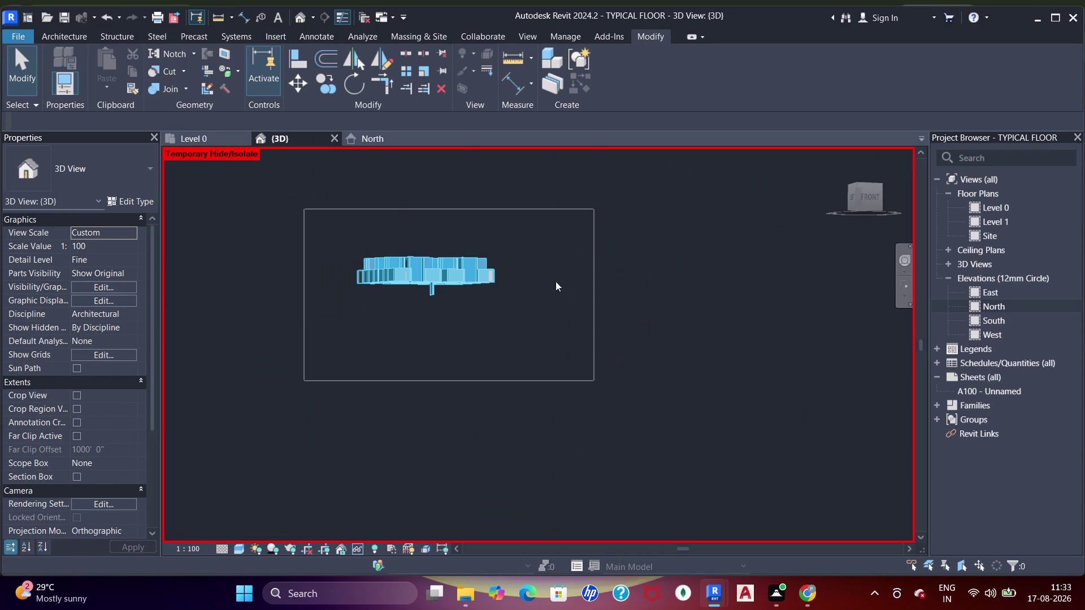
scroll(up, 3)
key(Escape)
key(Escape)
scroll(up, 3)
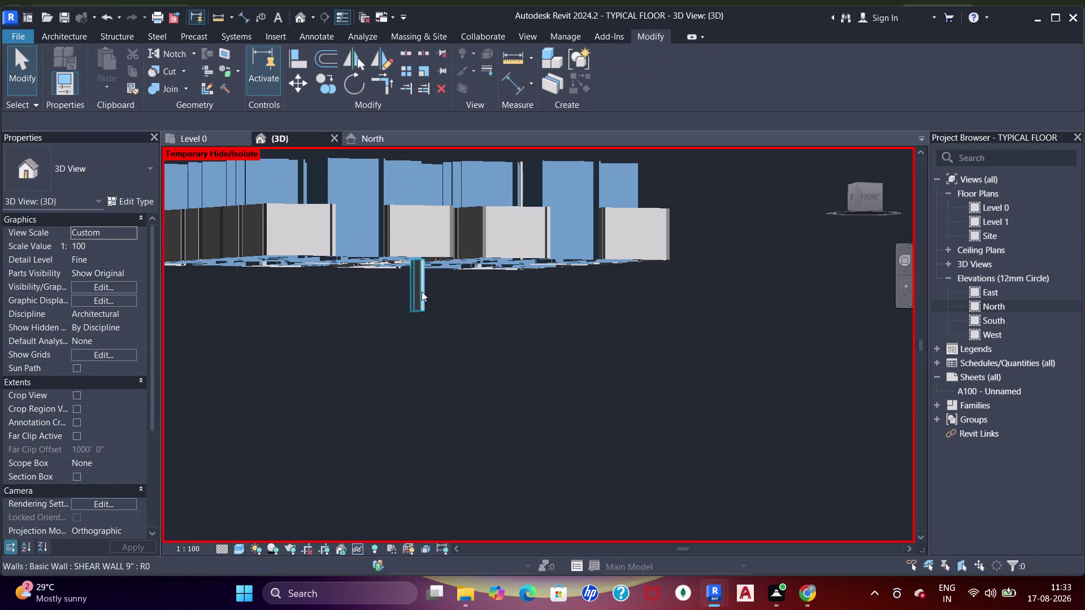
key(Escape)
click(421, 291)
key(Escape)
click(412, 287)
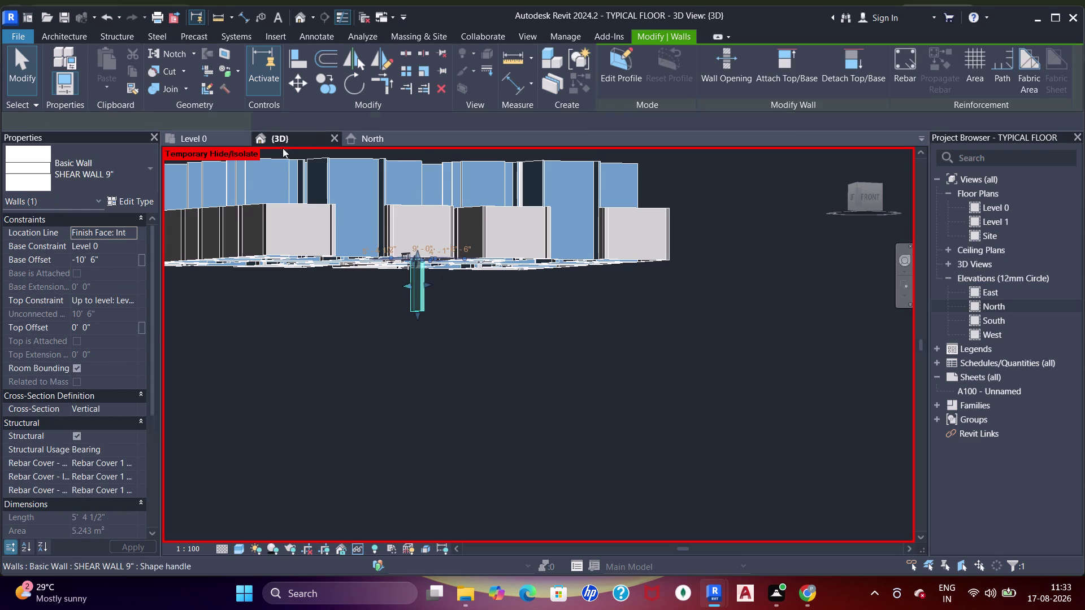
click(218, 141)
Locate the offset shear wall between the columns in plan and delete it.
scroll(down, 3)
middle_drag(418, 345, 636, 252)
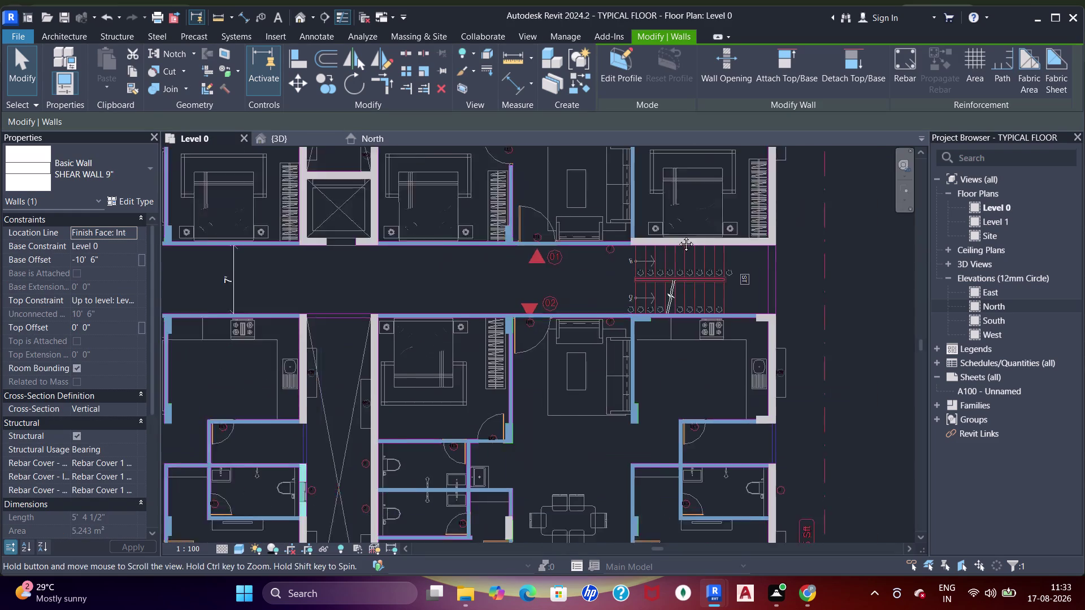
middle_drag(527, 410, 595, 281)
scroll(up, 3)
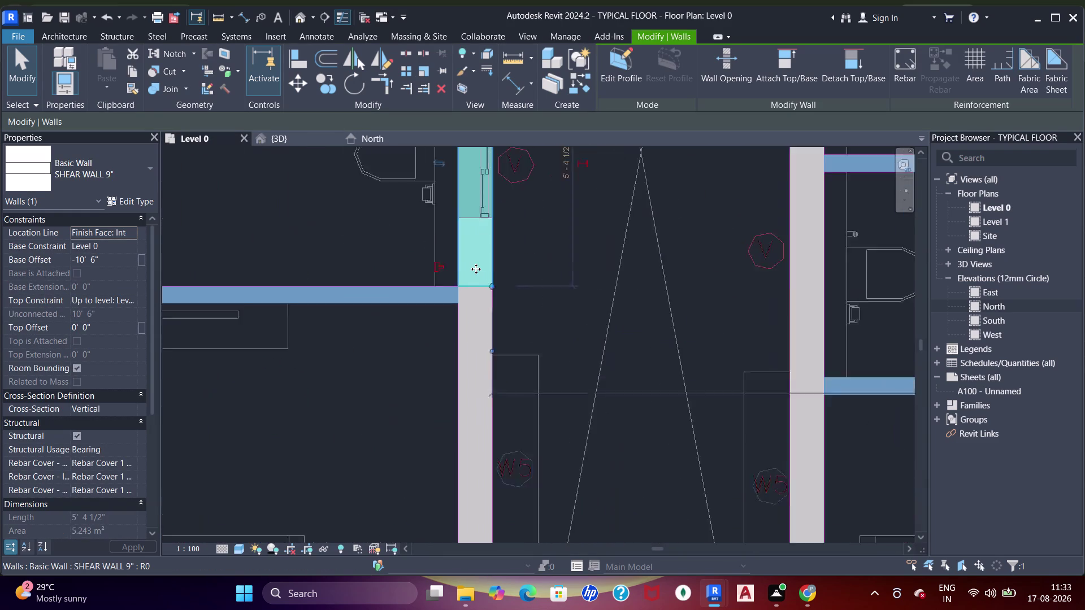
scroll(up, 3)
scroll(down, 3)
middle_drag(527, 211, 555, 319)
scroll(up, 3)
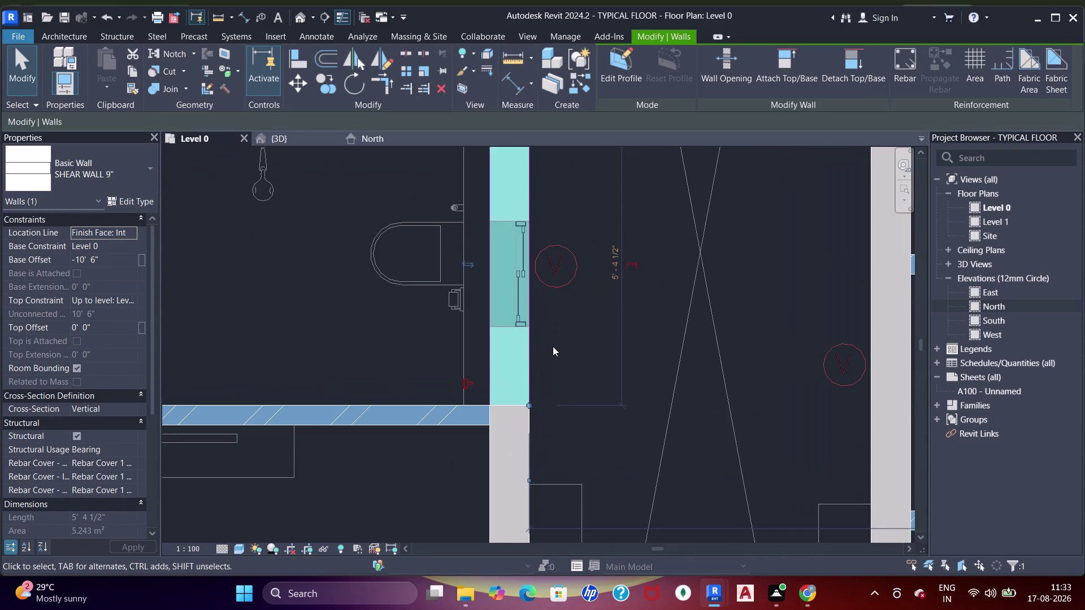
key(Escape)
click(526, 387)
scroll(down, 3)
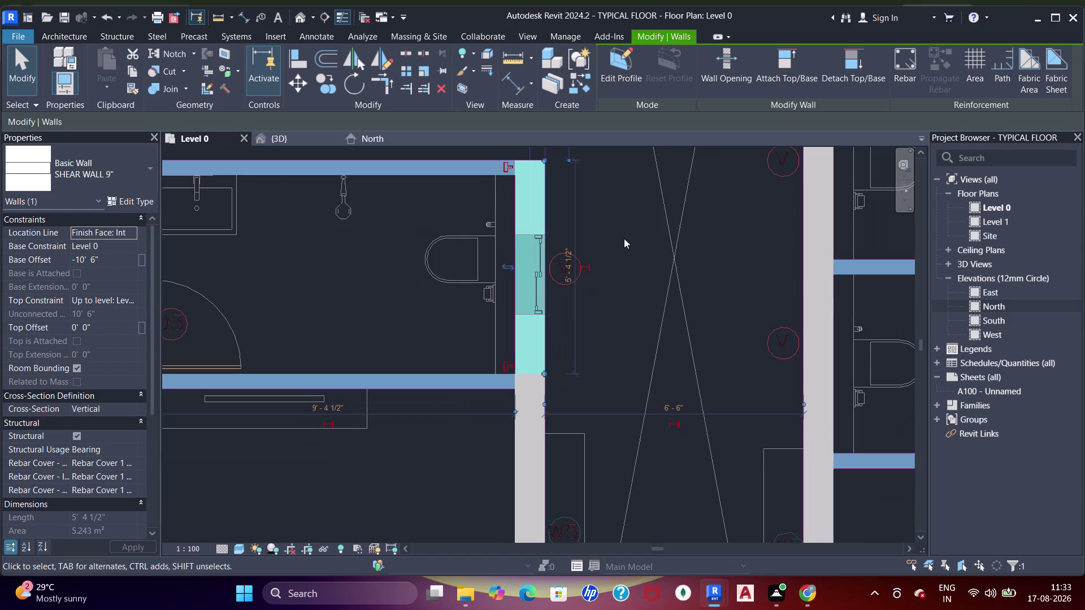
middle_drag(630, 233, 629, 253)
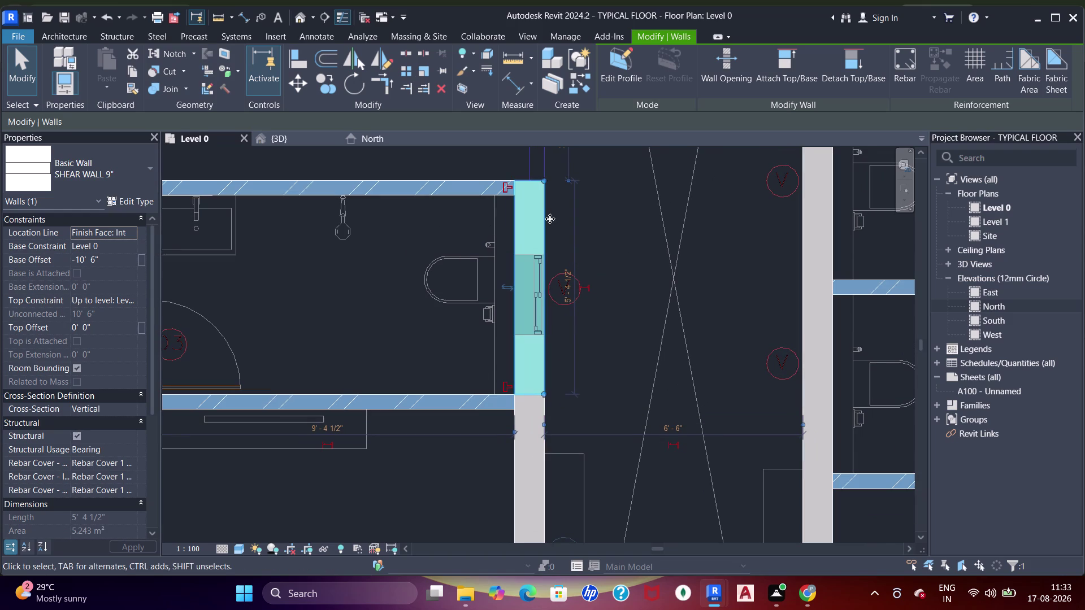
key(Delete)
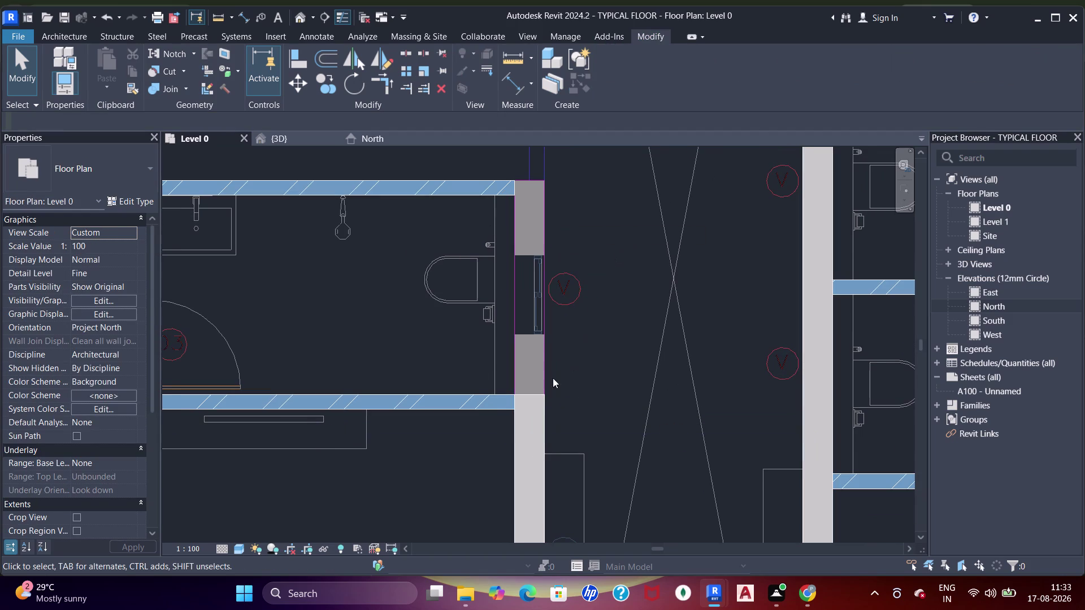
Draw a SHEAR WALL 9" from the lower column corner to the upper wall line.
key(w)
key(a)
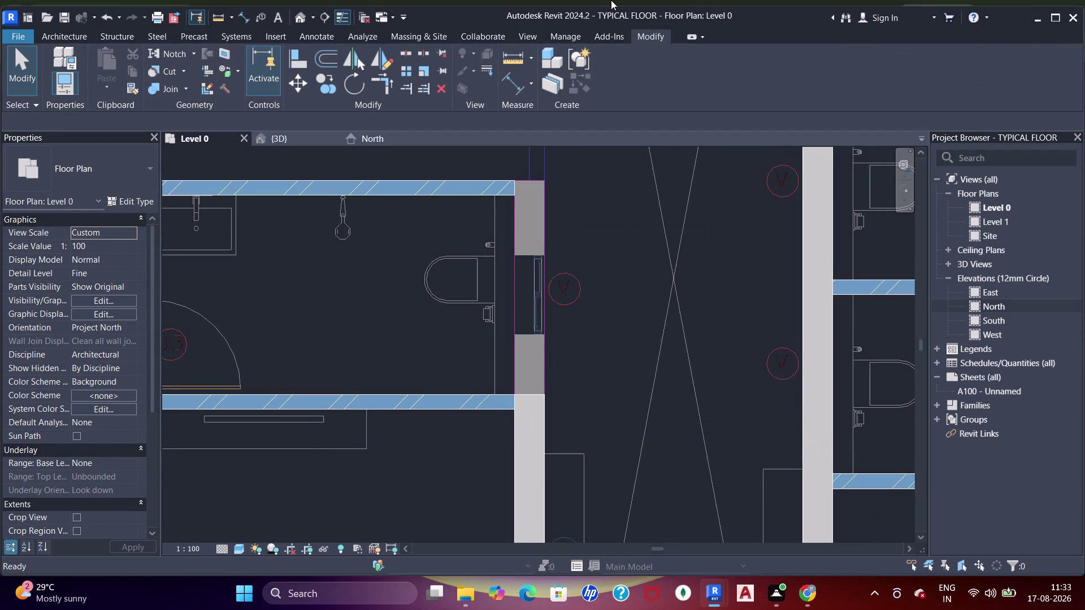
click(88, 182)
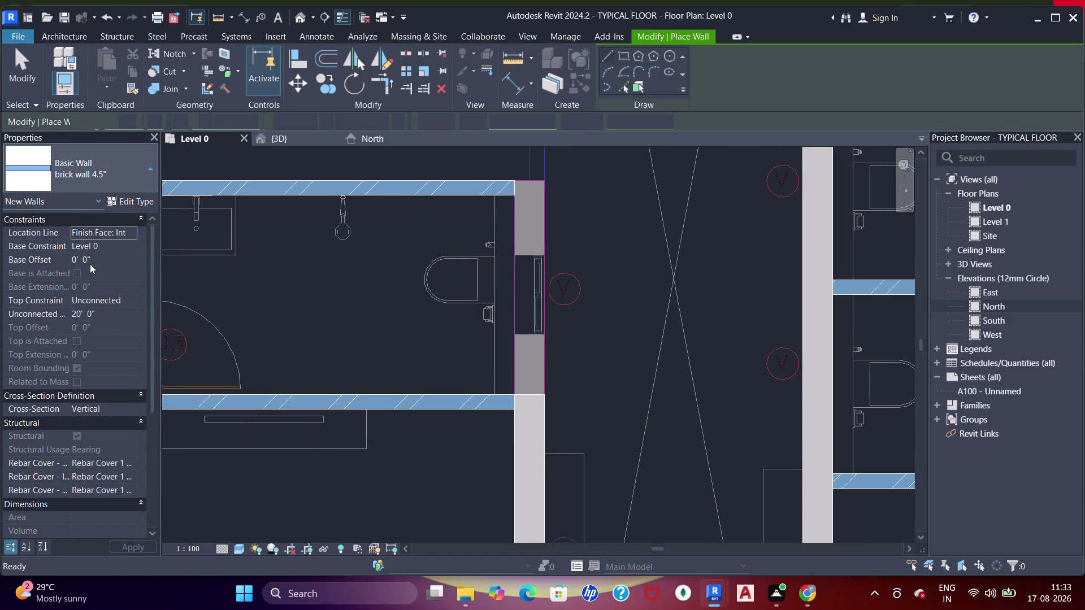
scroll(up, 3)
click(90, 269)
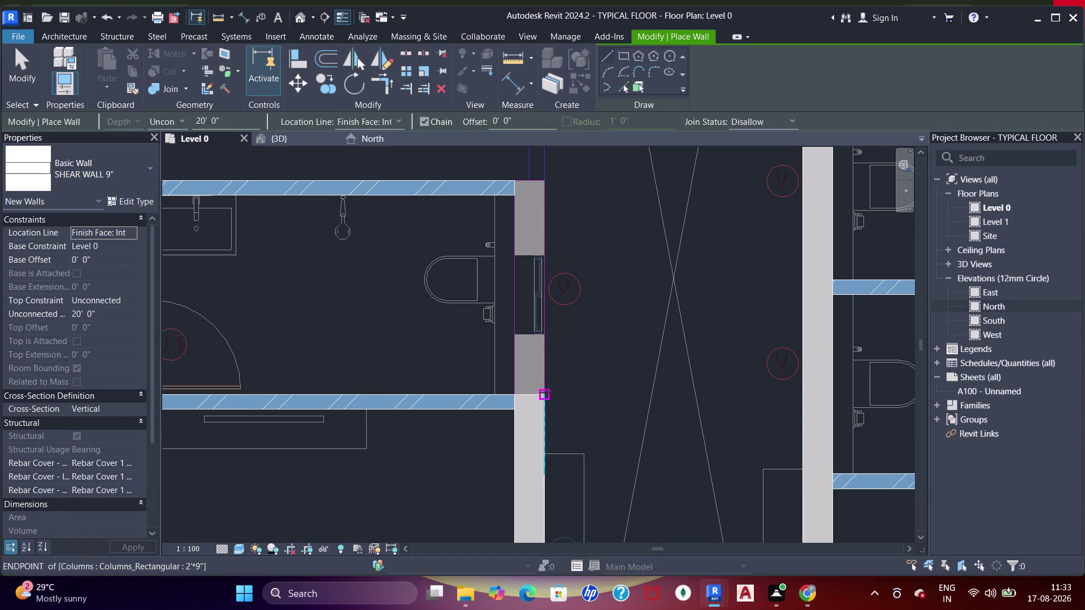
click(545, 393)
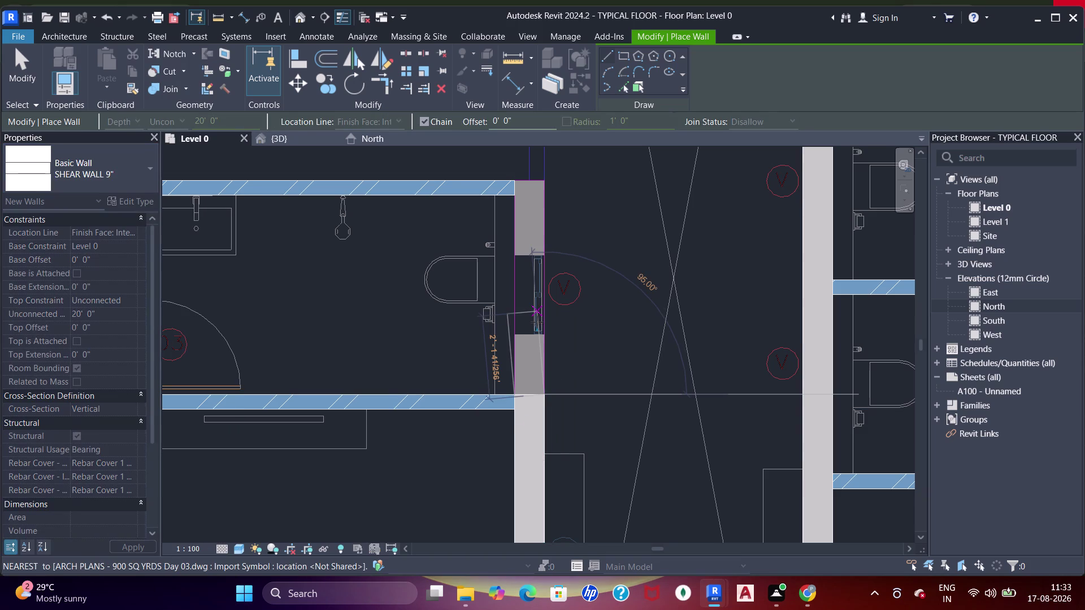
click(545, 183)
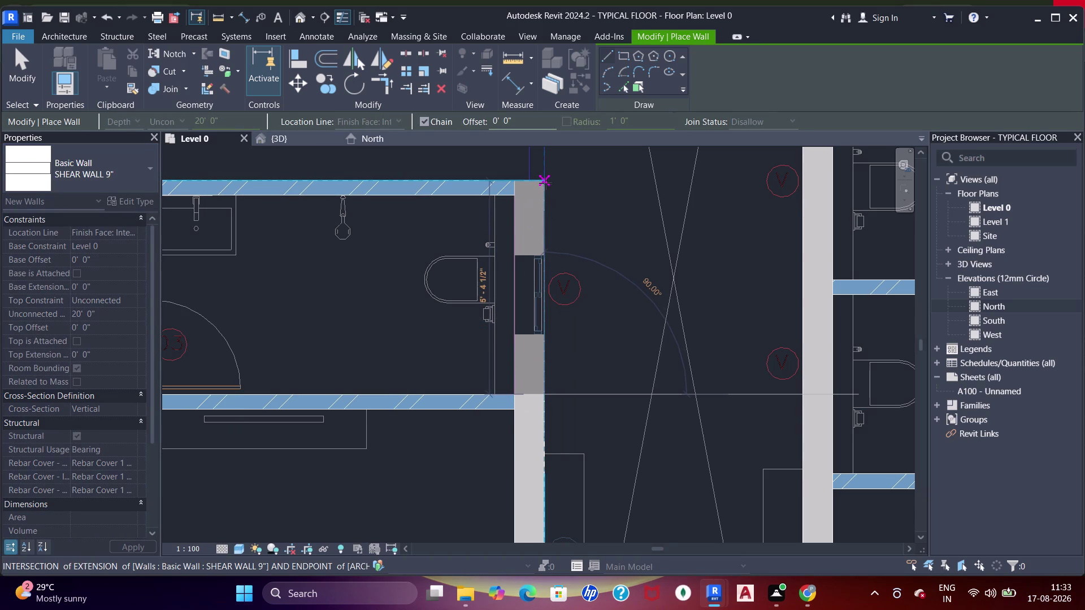
key(Escape)
key(Escape)
key(Escape)
key(Escape)
key(Escape)
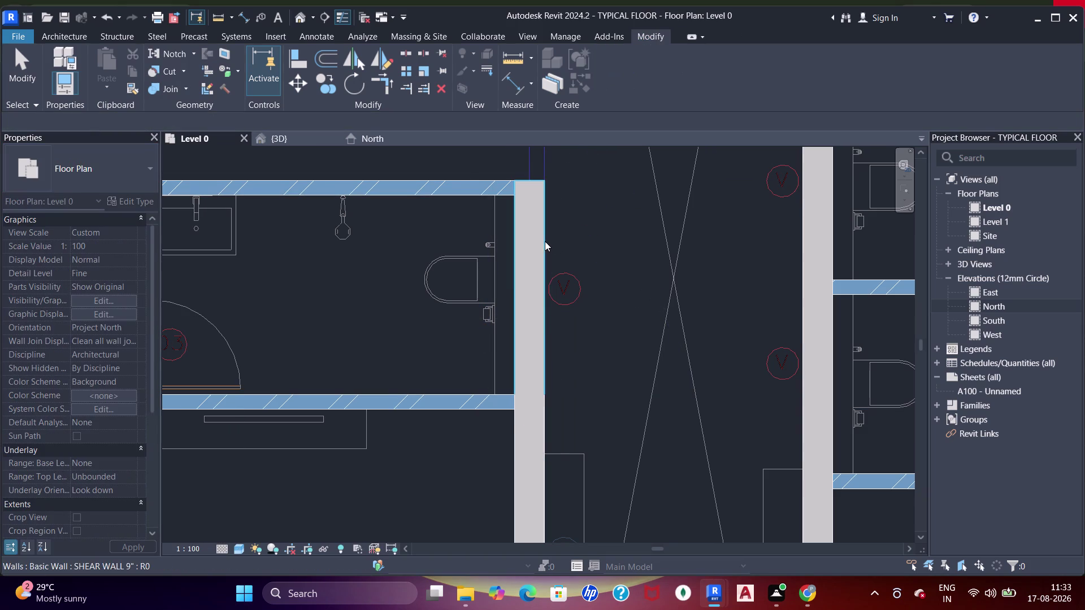
Select the new shear wall and review it in the {3D} and North elevation views.
click(544, 241)
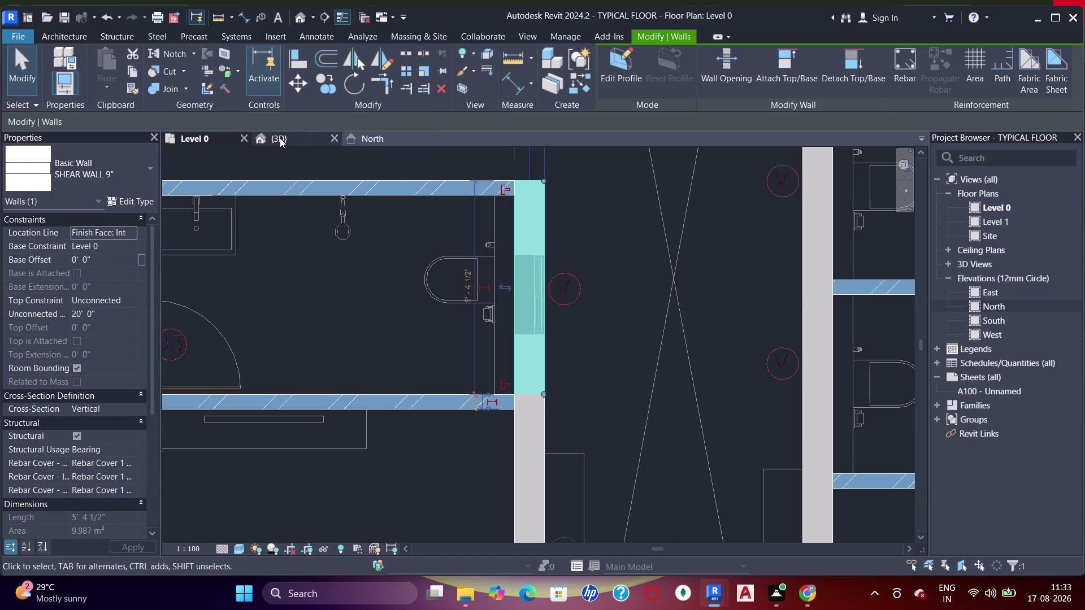
click(280, 138)
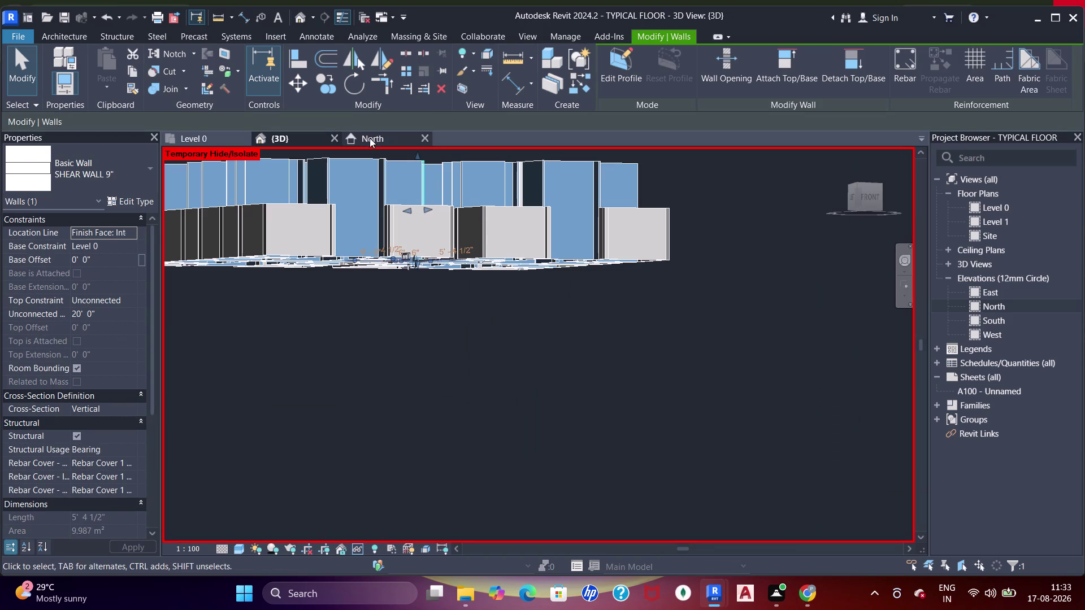
click(369, 137)
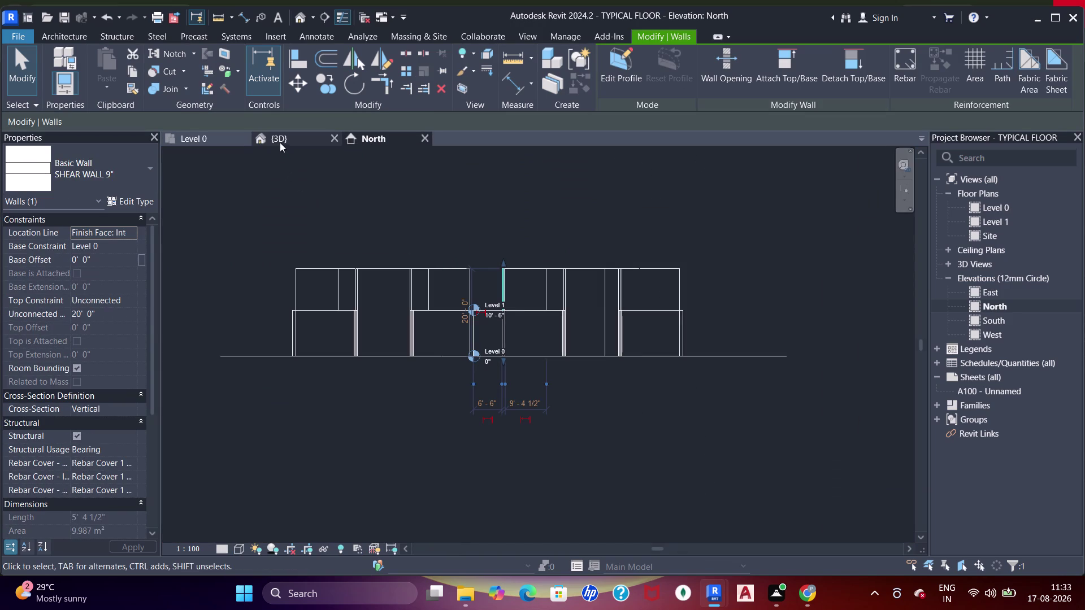
click(280, 142)
scroll(down, 3)
middle_drag(429, 275, 507, 330)
key(Escape)
key(Escape)
scroll(down, 3)
middle_drag(480, 332, 477, 340)
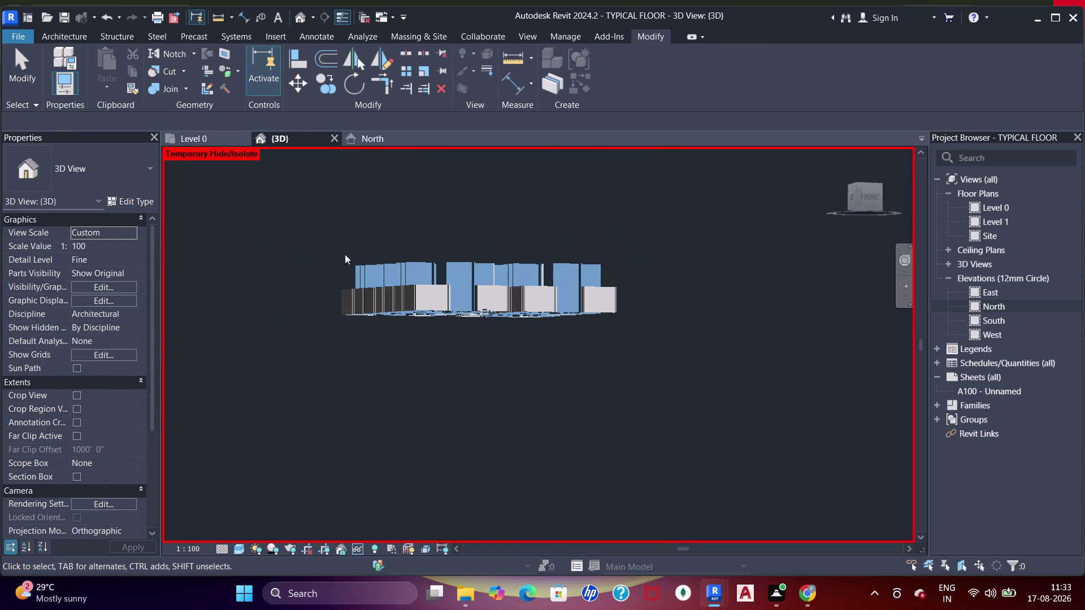
Filter a window selection down to Walls and set their Top Constraint to Level 1.
drag(308, 227, 701, 431)
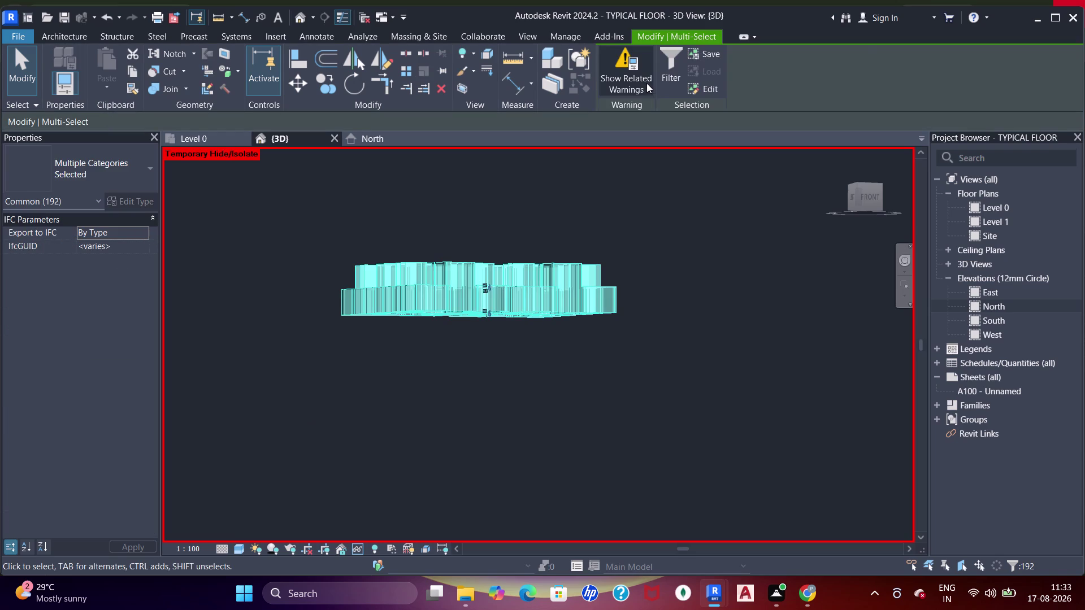
click(664, 76)
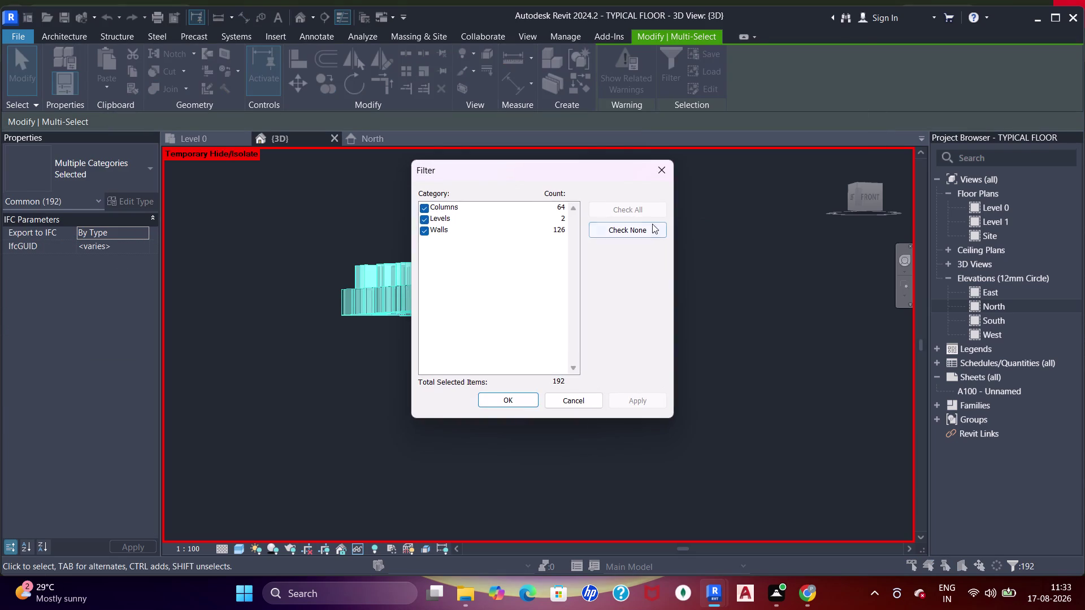
click(650, 225)
click(425, 234)
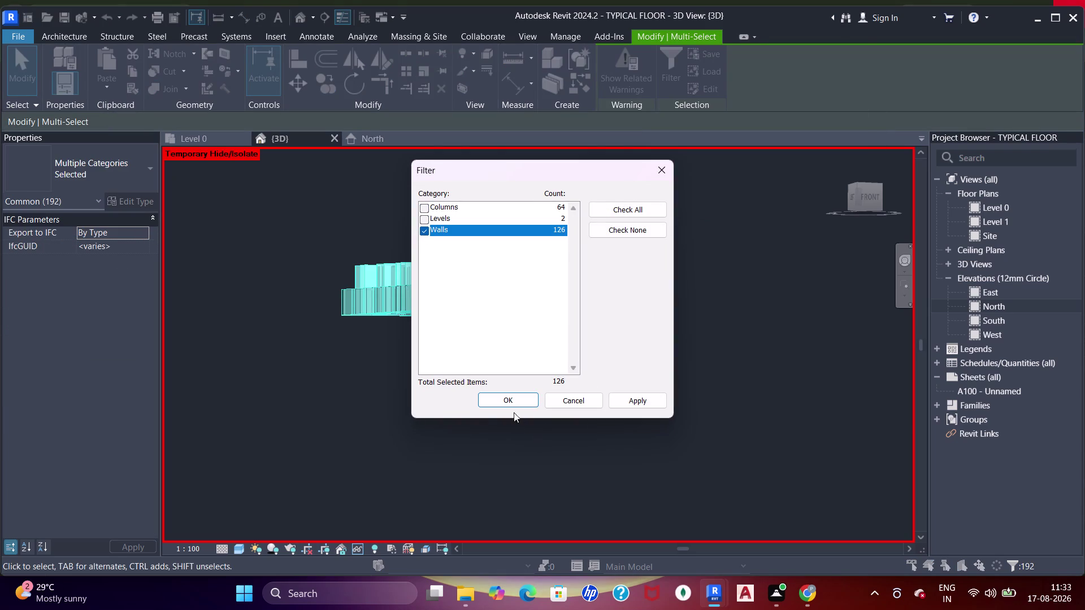
click(508, 400)
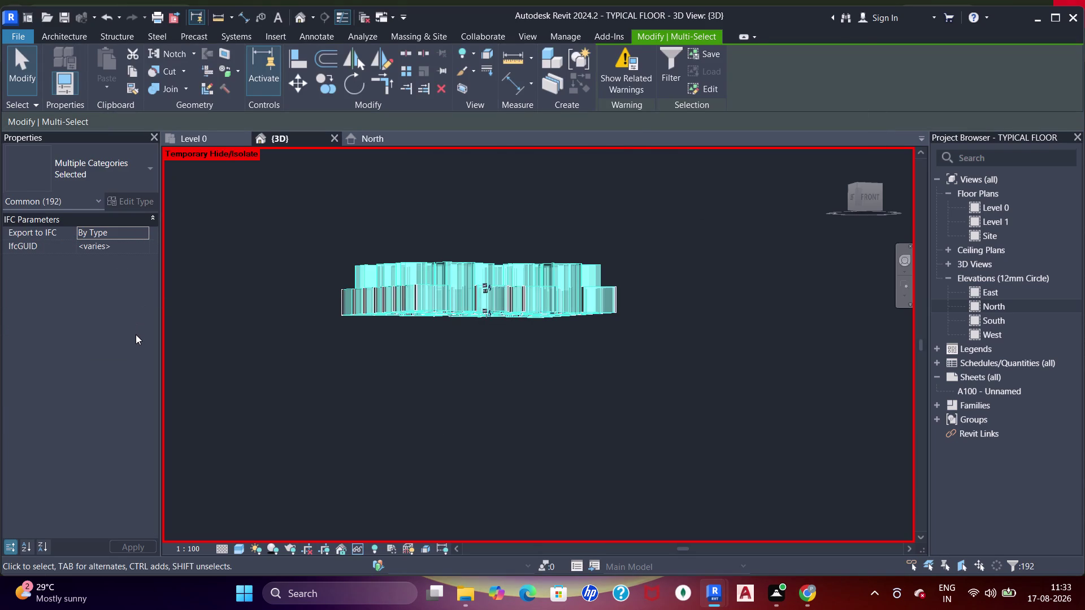
drag(131, 299, 135, 304)
drag(123, 337, 129, 337)
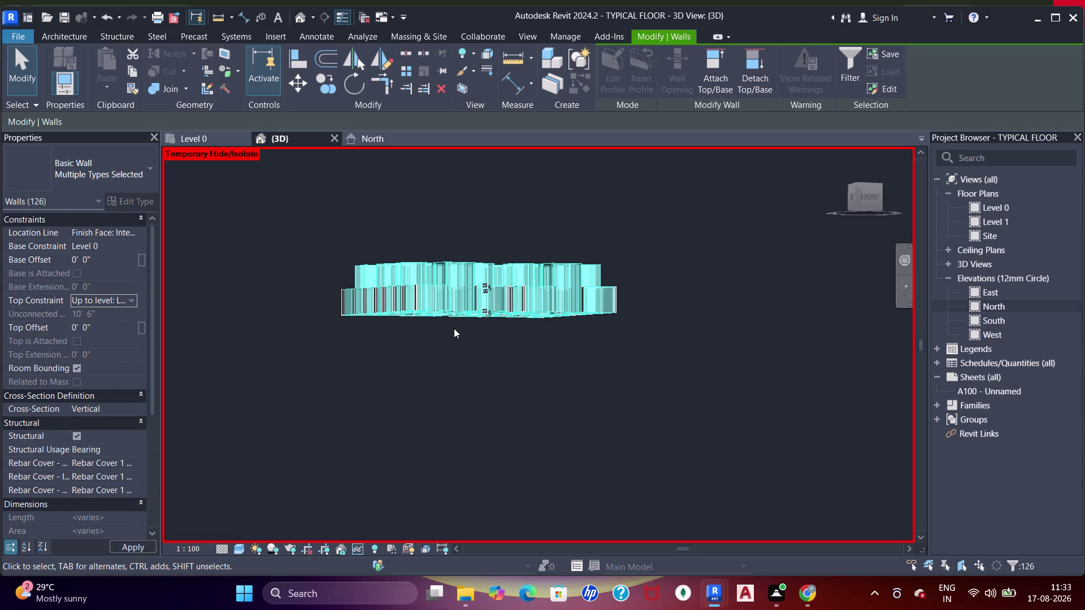
key(Escape)
Orbit the 3D model to inspect wall heights, outer walls, the shear wall and interior partitions.
scroll(down, 3)
middle_drag(470, 339, 509, 437)
scroll(up, 3)
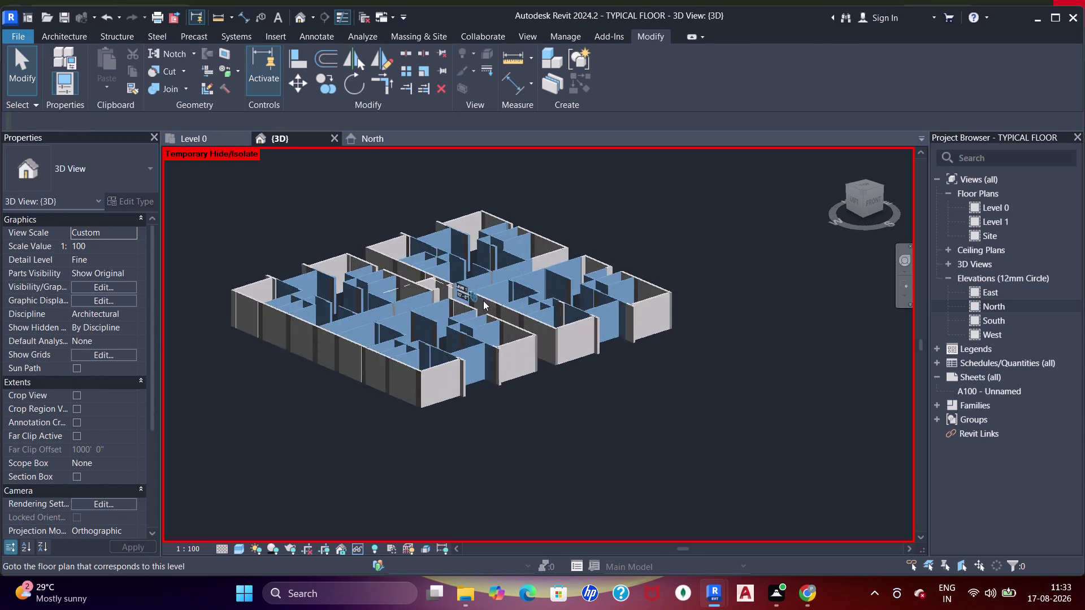
middle_drag(485, 304, 445, 407)
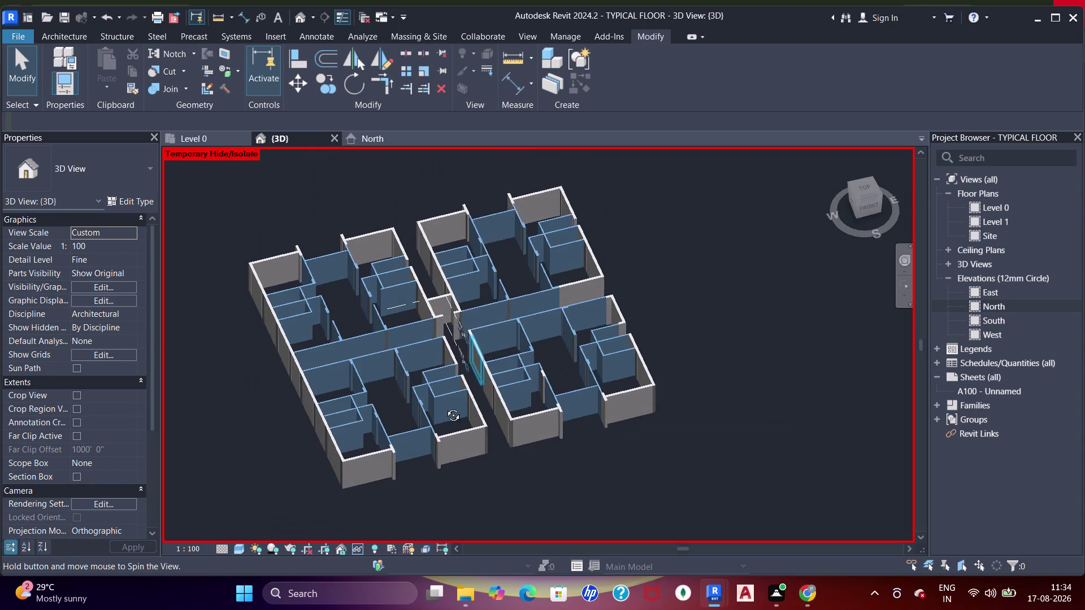
middle_drag(445, 407, 473, 409)
scroll(up, 3)
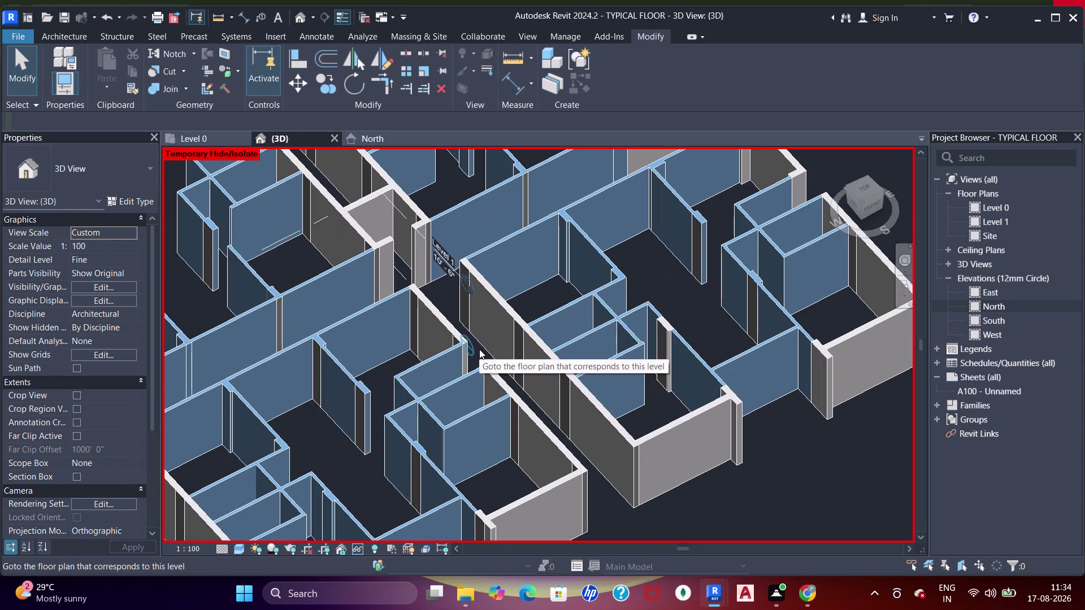
scroll(down, 3)
middle_drag(480, 356, 626, 362)
middle_drag(649, 357, 661, 357)
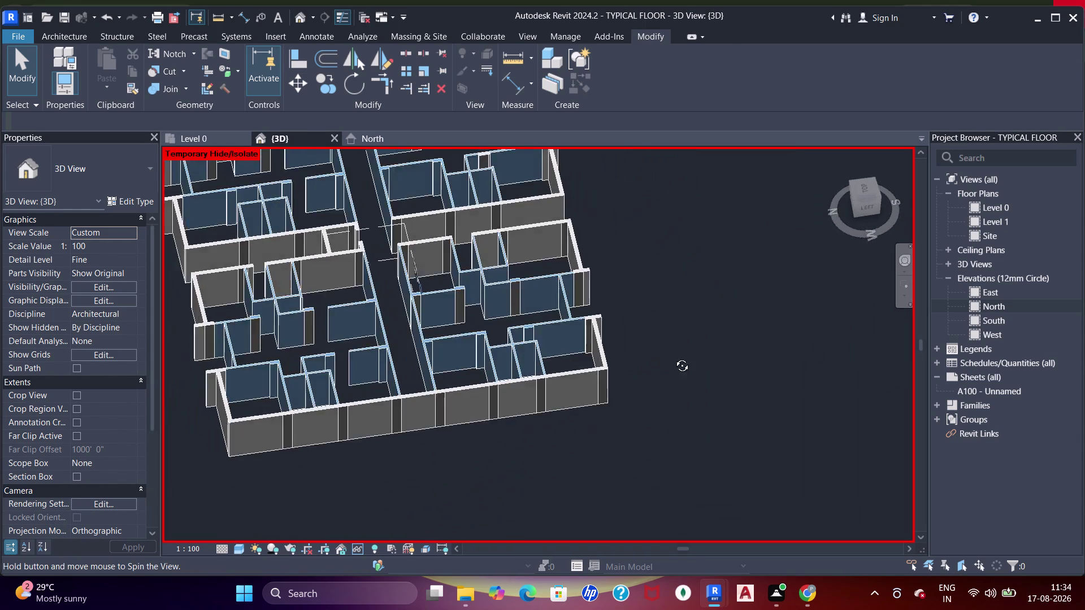
middle_drag(661, 357, 751, 362)
middle_drag(497, 344, 765, 350)
middle_drag(724, 355, 723, 380)
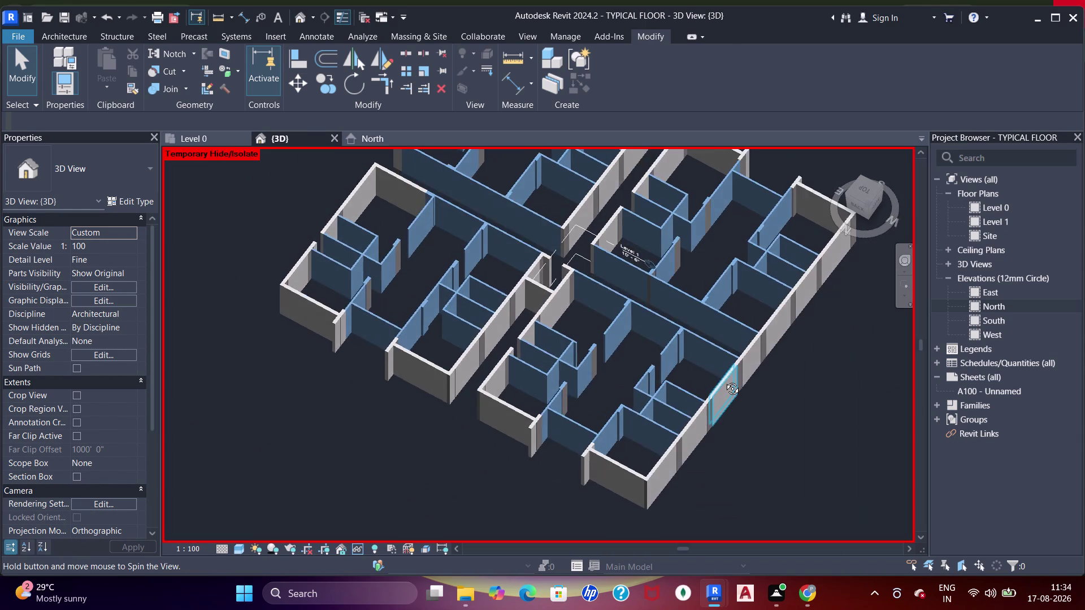
middle_drag(724, 381, 641, 313)
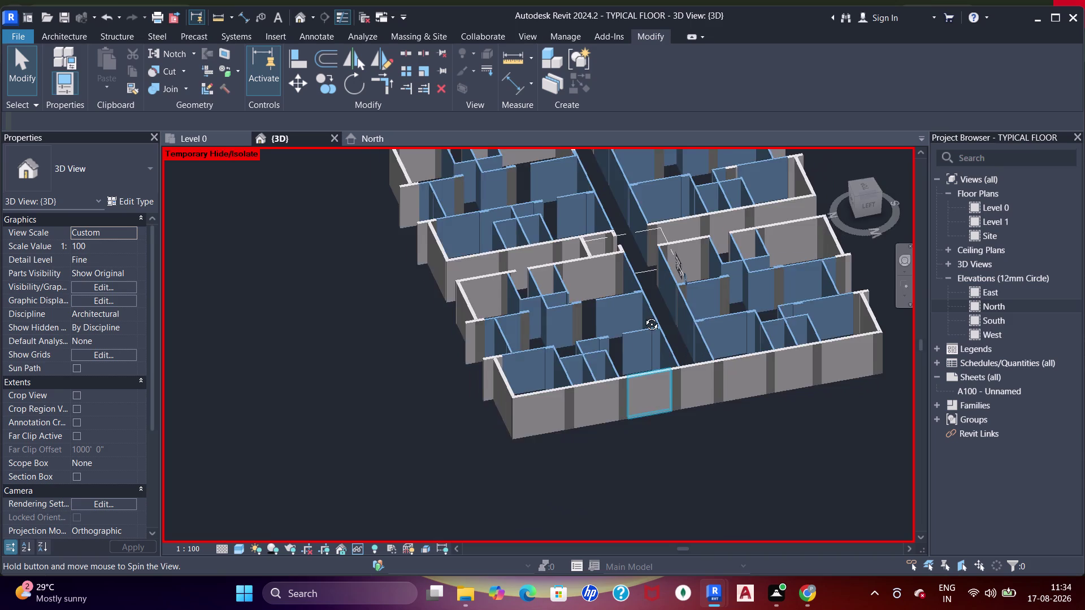
middle_drag(641, 314, 697, 368)
scroll(up, 3)
scroll(down, 3)
middle_drag(679, 336, 667, 274)
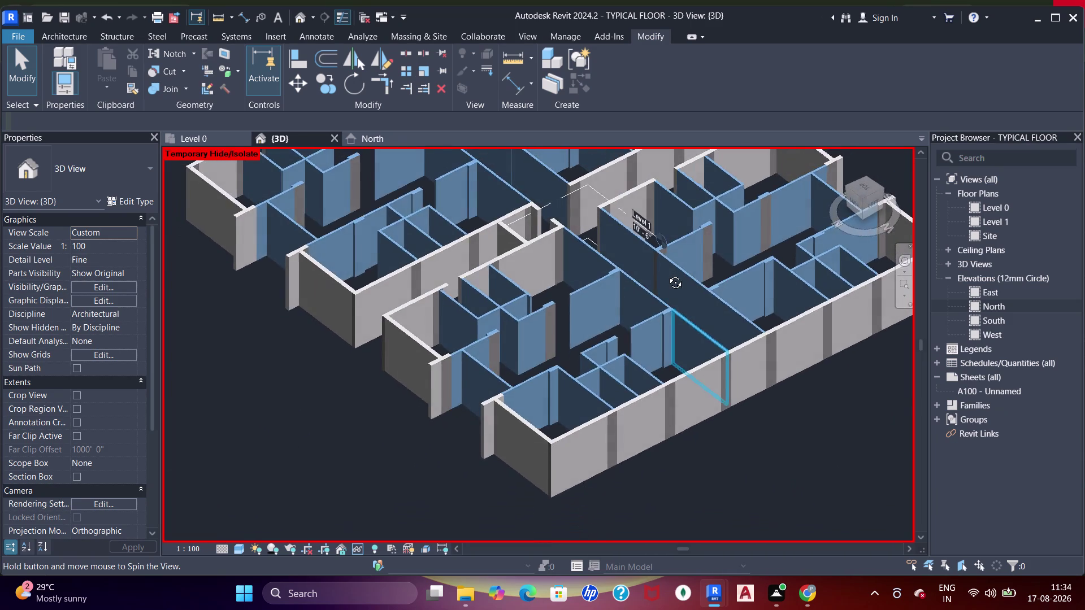
middle_drag(666, 274, 671, 320)
scroll(up, 3)
scroll(down, 3)
middle_drag(557, 353, 576, 272)
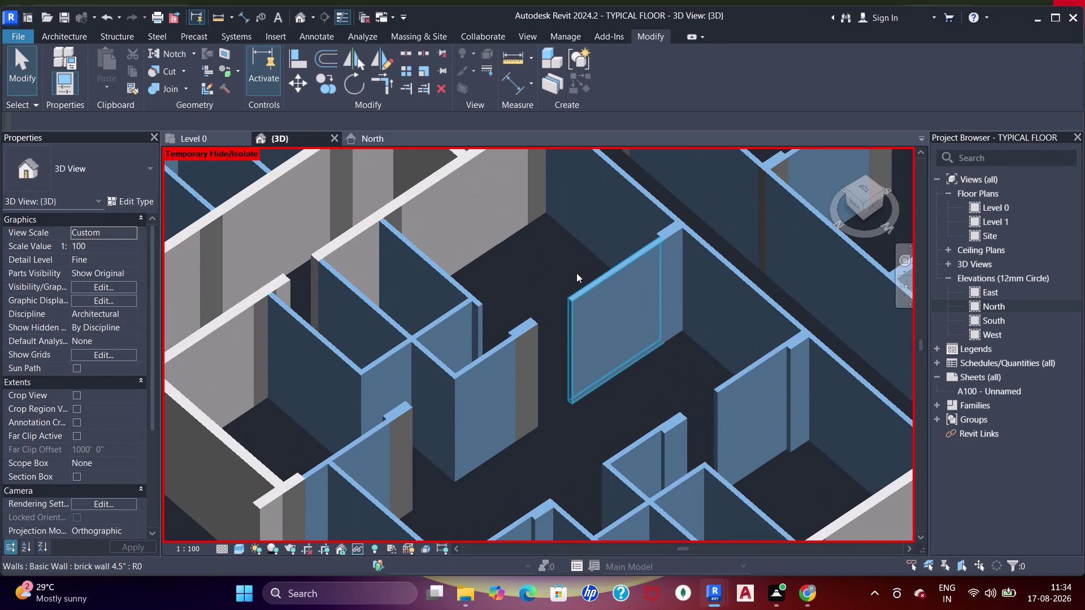
middle_drag(576, 273, 574, 272)
Switch back to the Level 0 floor plan.
click(206, 139)
scroll(down, 3)
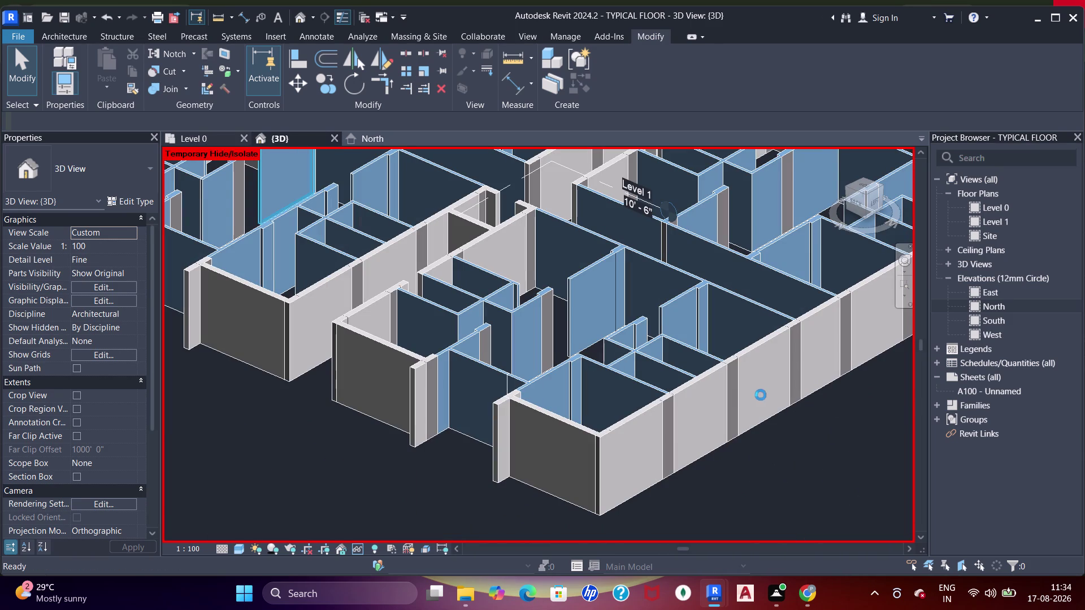
scroll(down, 3)
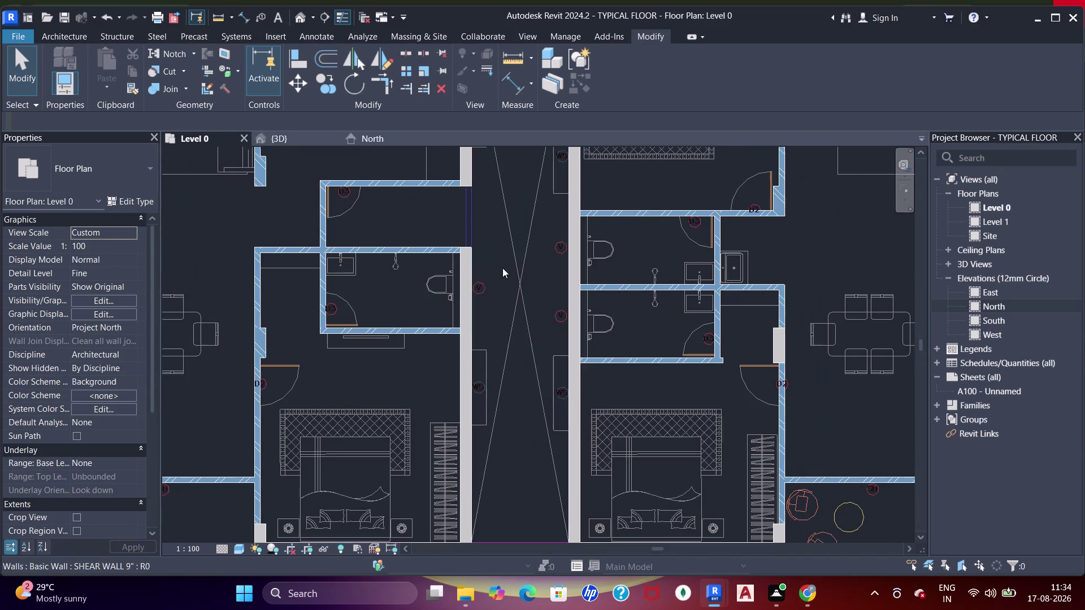
Bring the staircase area into view and enter Create Stair mode on Level 0.
middle_drag(601, 351, 578, 326)
scroll(down, 3)
middle_drag(574, 335, 514, 323)
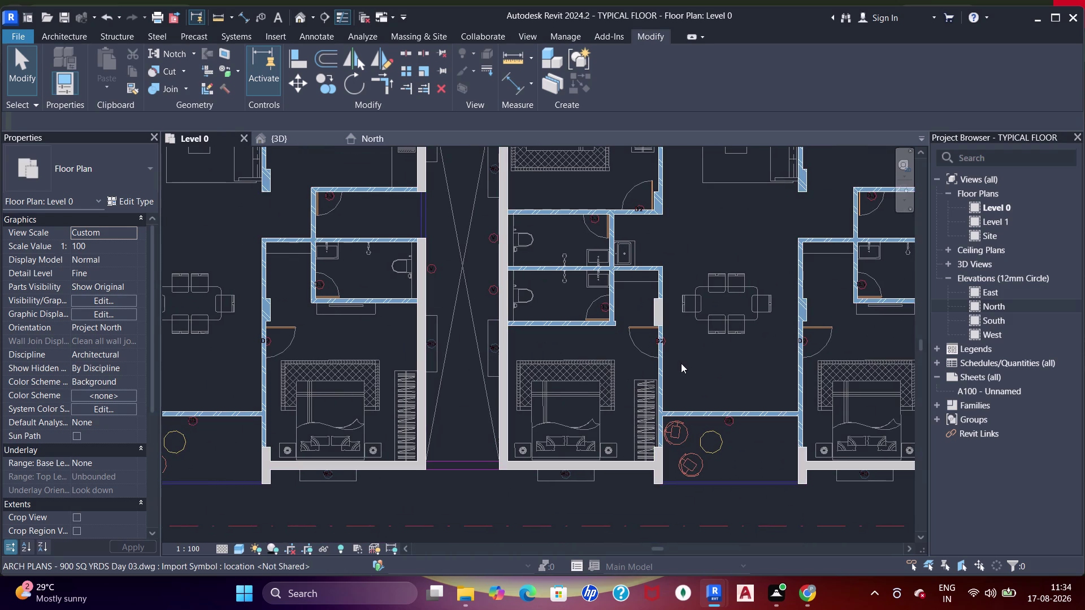
middle_drag(751, 347, 744, 354)
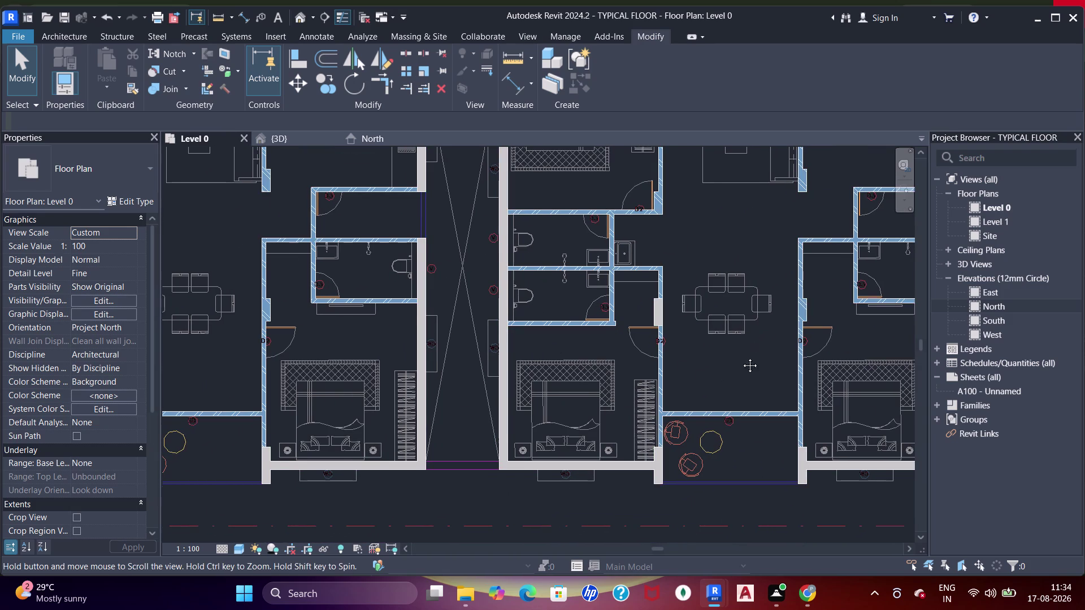
middle_drag(744, 354, 600, 412)
middle_drag(751, 326, 720, 423)
middle_drag(646, 278, 640, 377)
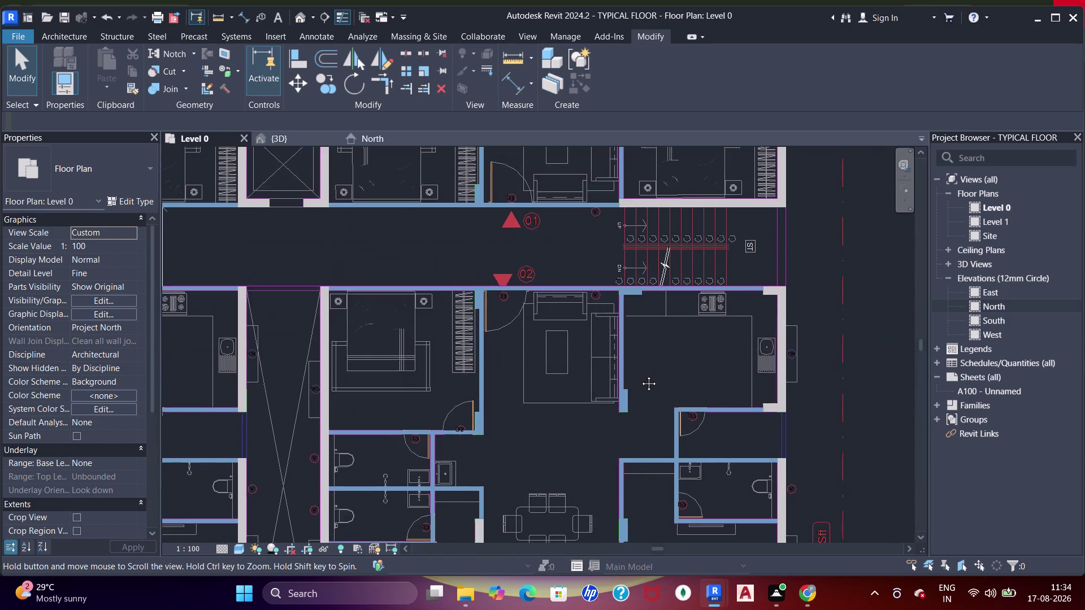
key(Escape)
key(Escape)
key(Escape)
drag(80, 39, 145, 39)
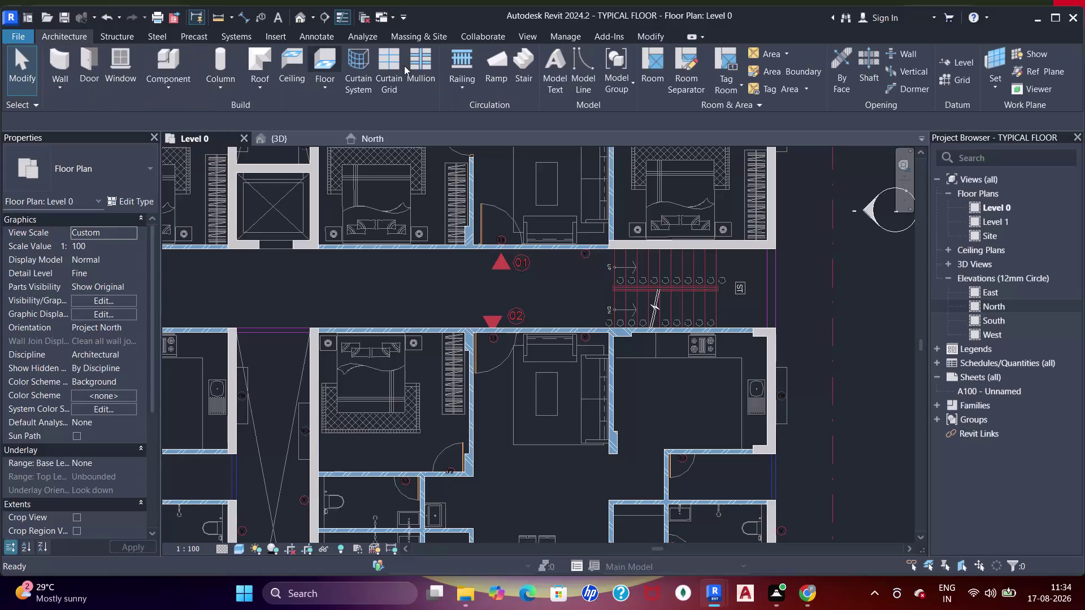
click(525, 59)
scroll(up, 3)
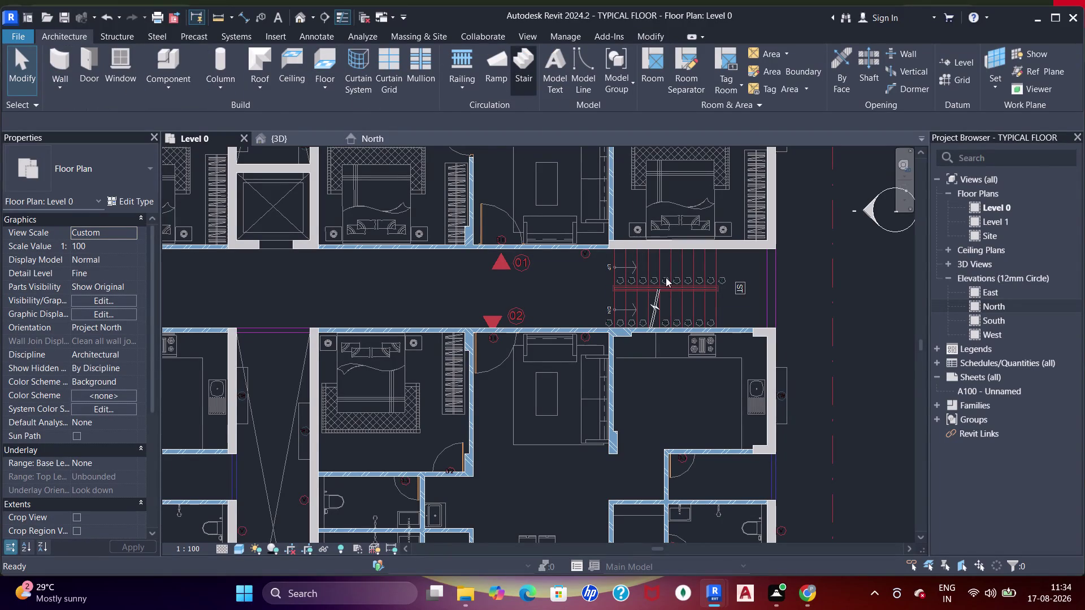
scroll(up, 3)
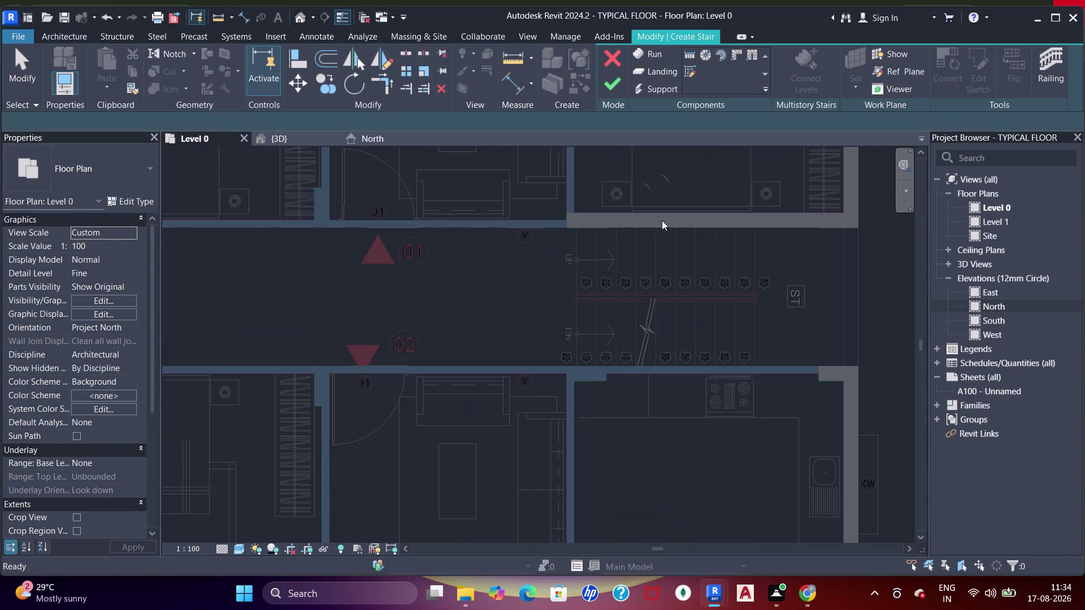
Pick the upper and lower corridor wall faces as stair boundary lines.
drag(690, 71, 690, 77)
scroll(up, 3)
middle_drag(642, 236, 607, 230)
scroll(up, 3)
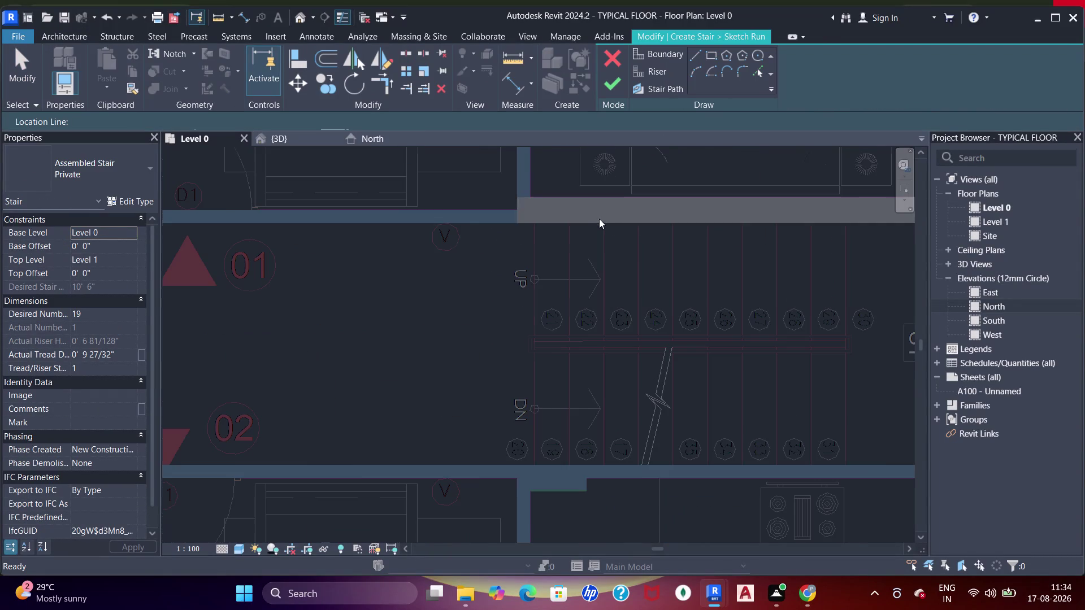
middle_drag(629, 226, 561, 212)
scroll(down, 3)
middle_drag(600, 224, 562, 227)
scroll(down, 3)
middle_drag(622, 242, 572, 219)
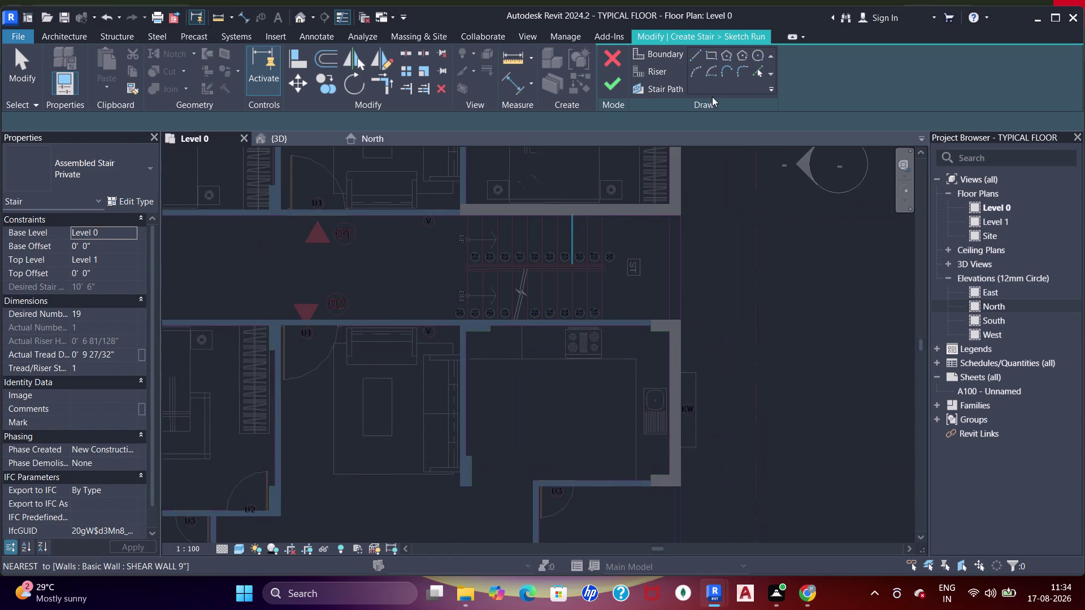
click(756, 70)
drag(626, 198, 635, 199)
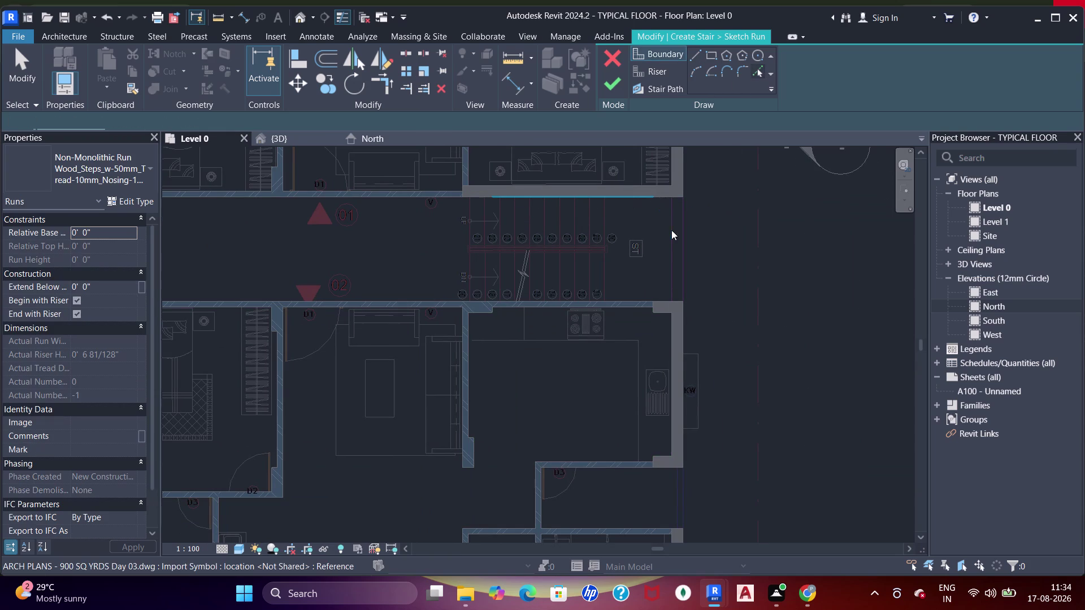
scroll(up, 3)
middle_drag(638, 257, 667, 259)
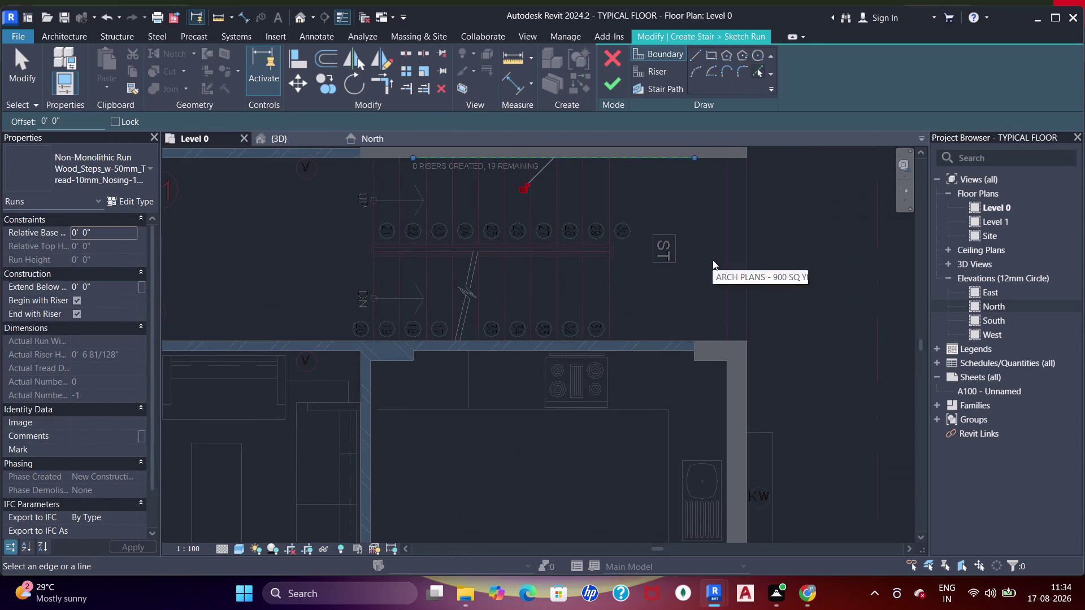
middle_drag(633, 268, 645, 298)
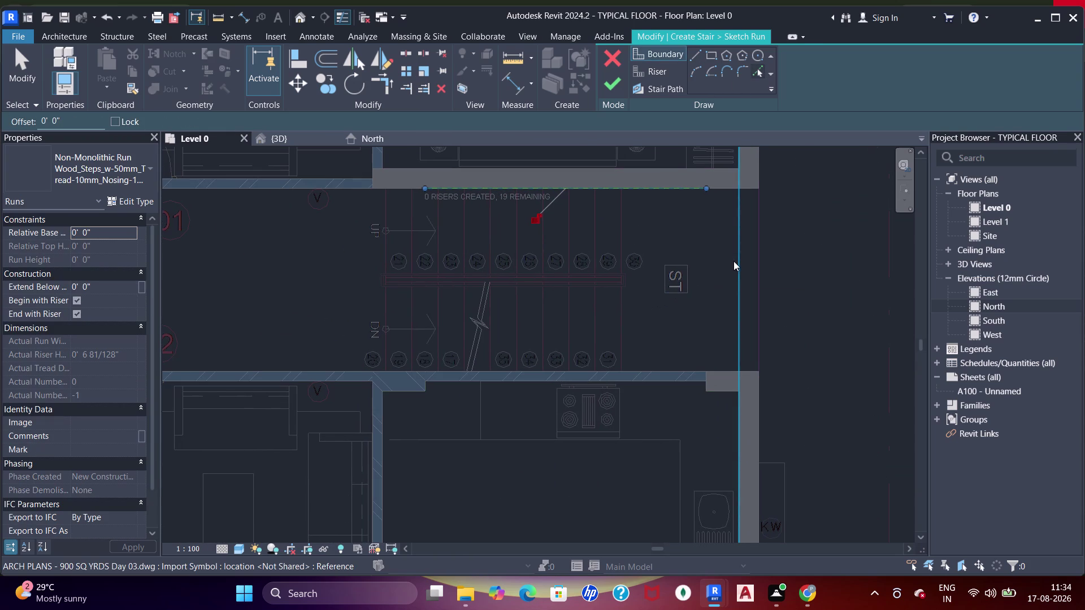
click(734, 261)
click(616, 371)
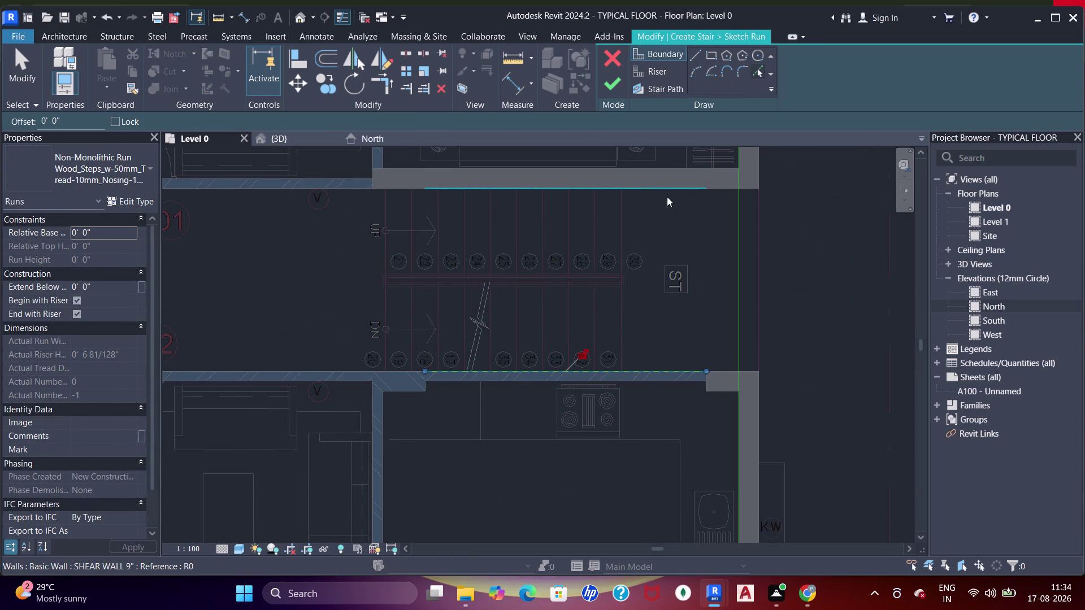
key(Escape)
key(Escape)
Trim/Extend the wall boundary lines with TR so their corners close.
key(t)
key(r)
click(698, 190)
click(736, 215)
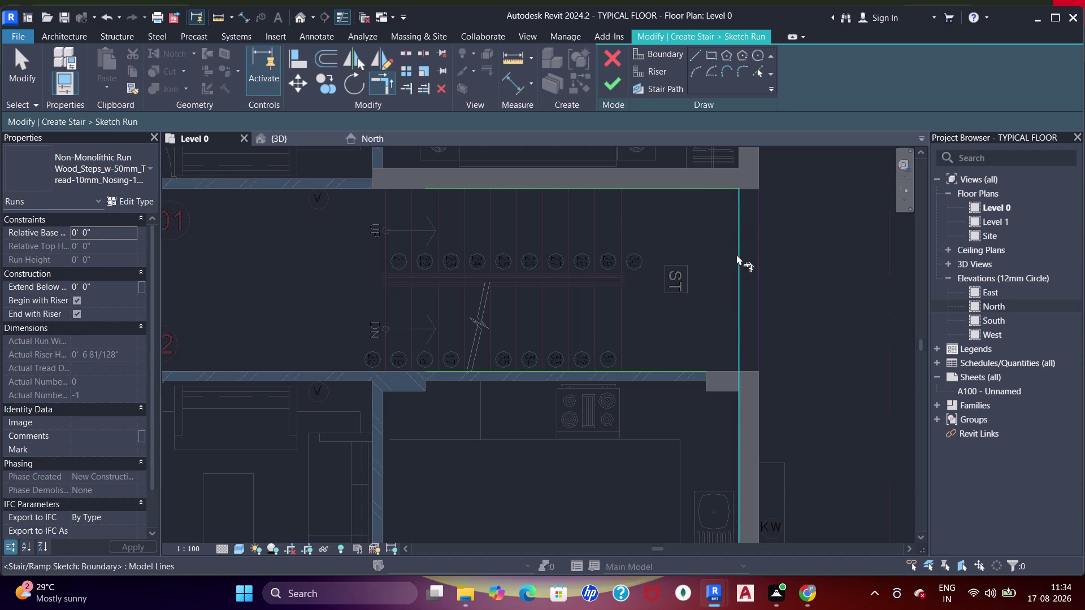
drag(736, 255, 734, 277)
click(699, 374)
middle_drag(577, 328, 679, 370)
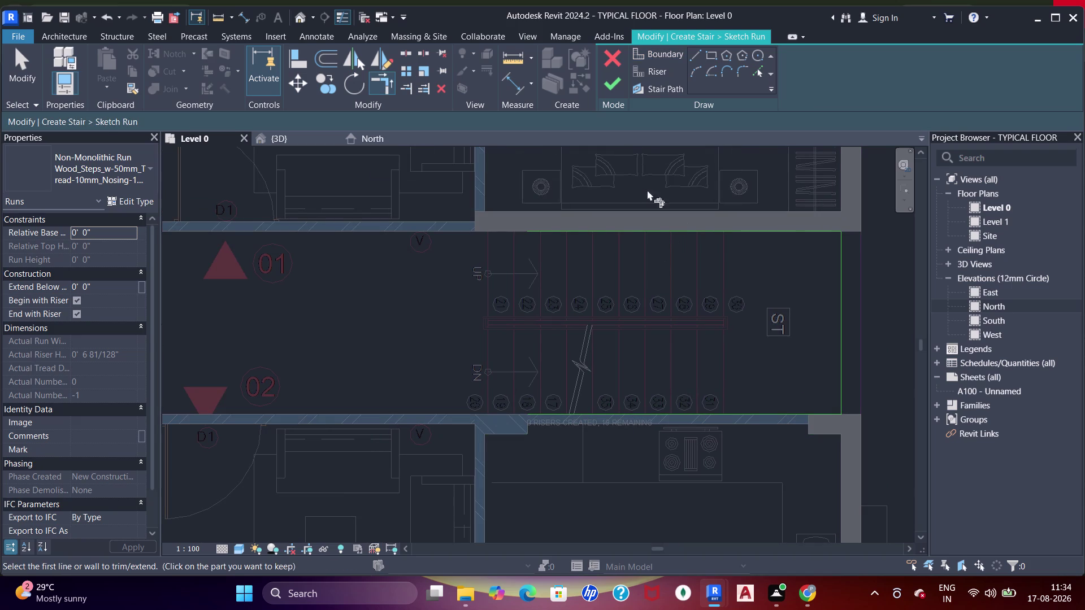
click(758, 74)
scroll(up, 3)
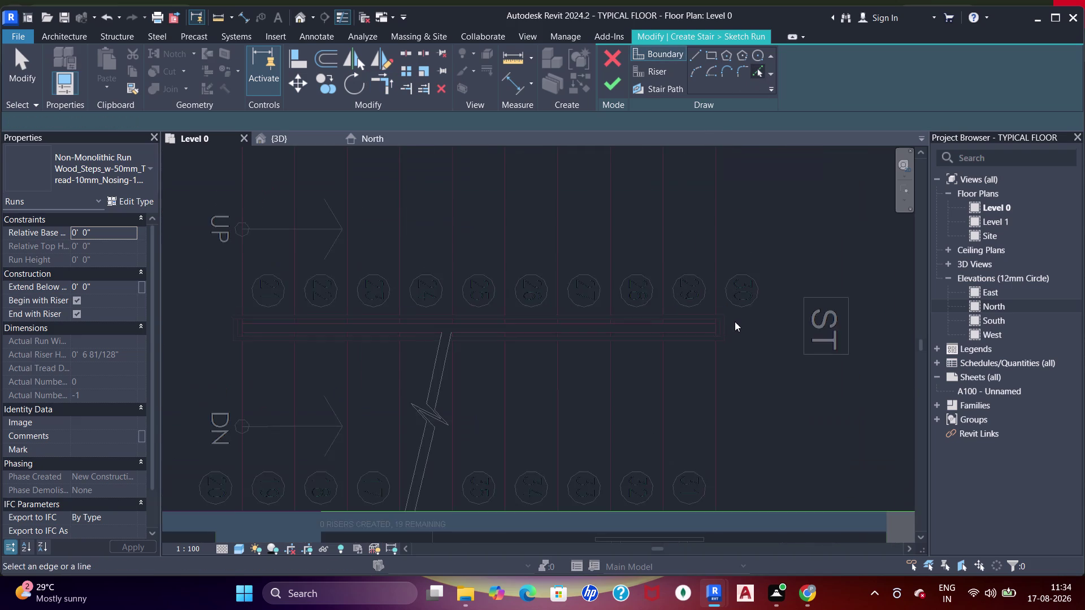
scroll(up, 3)
Add the central landing strip's top and bottom edges as boundary lines.
click(682, 306)
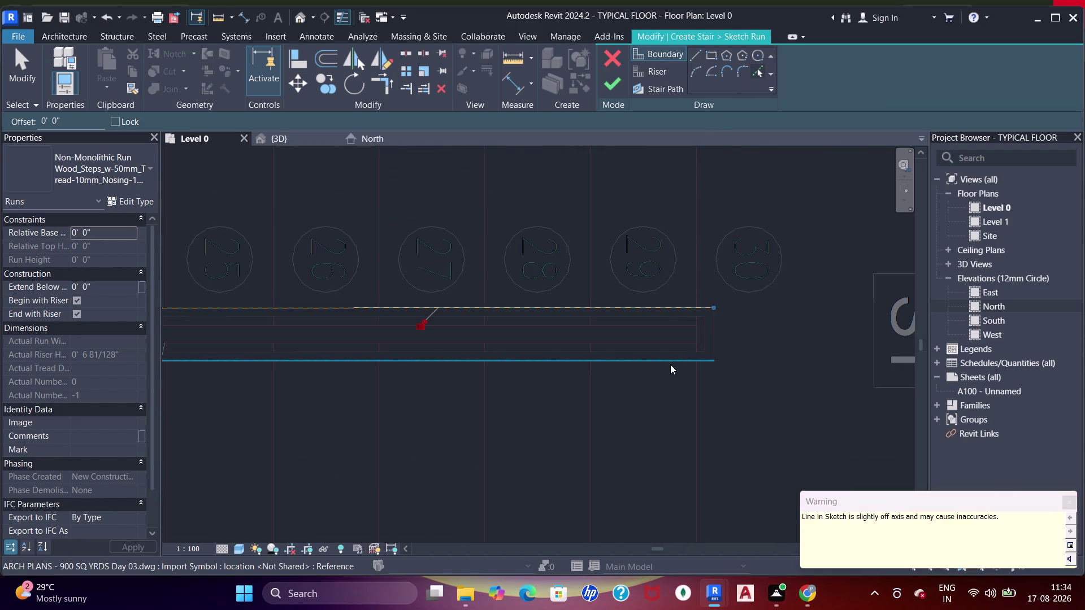
click(668, 365)
key(Escape)
drag(717, 334, 731, 329)
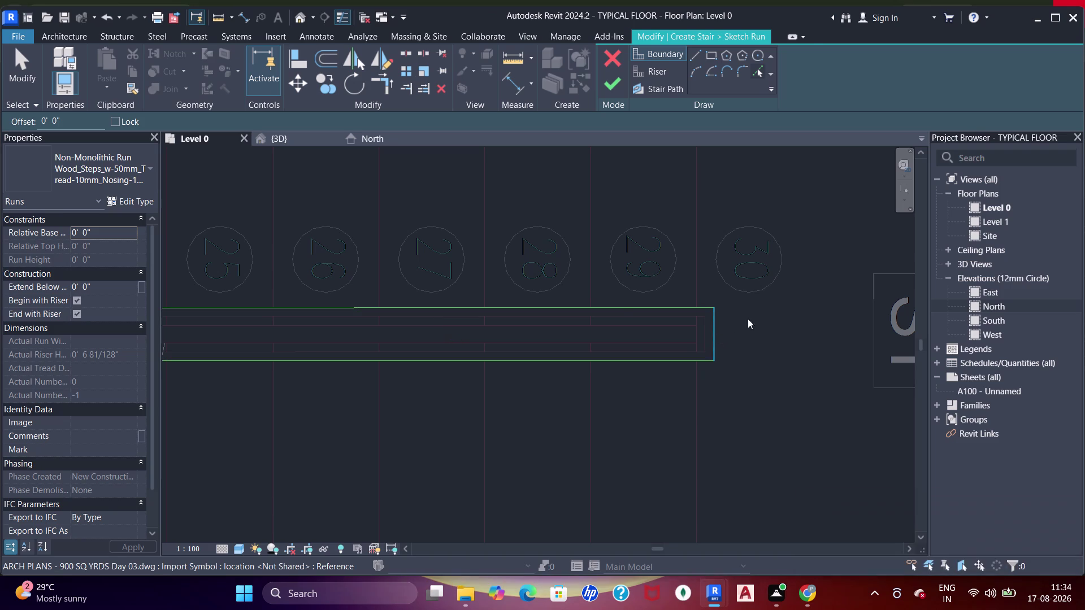
scroll(down, 3)
middle_click(761, 299)
key(Escape)
key(Escape)
scroll(down, 3)
middle_drag(607, 280, 760, 291)
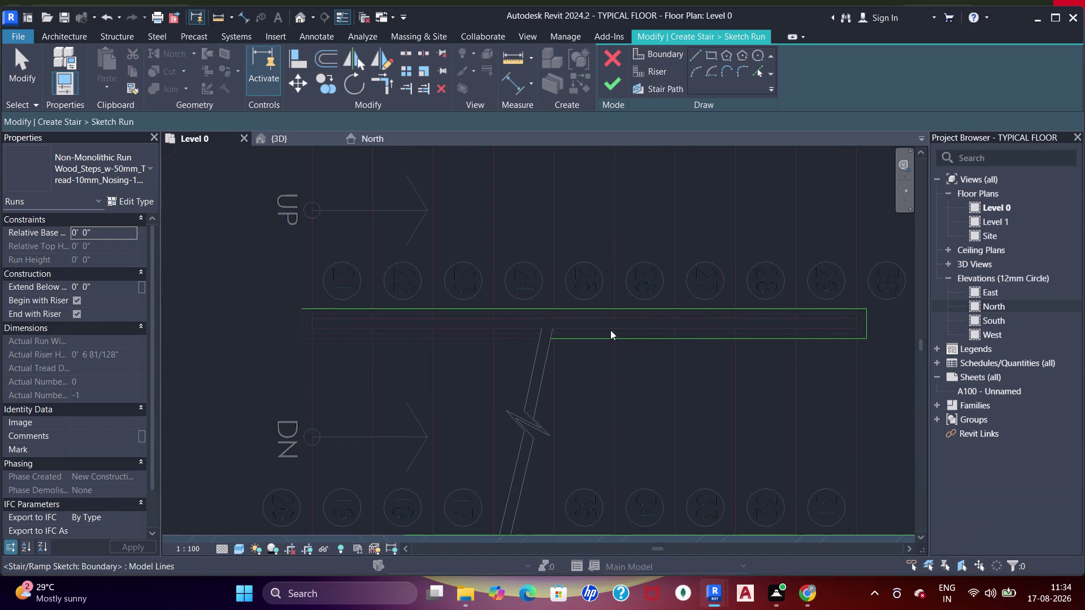
click(754, 68)
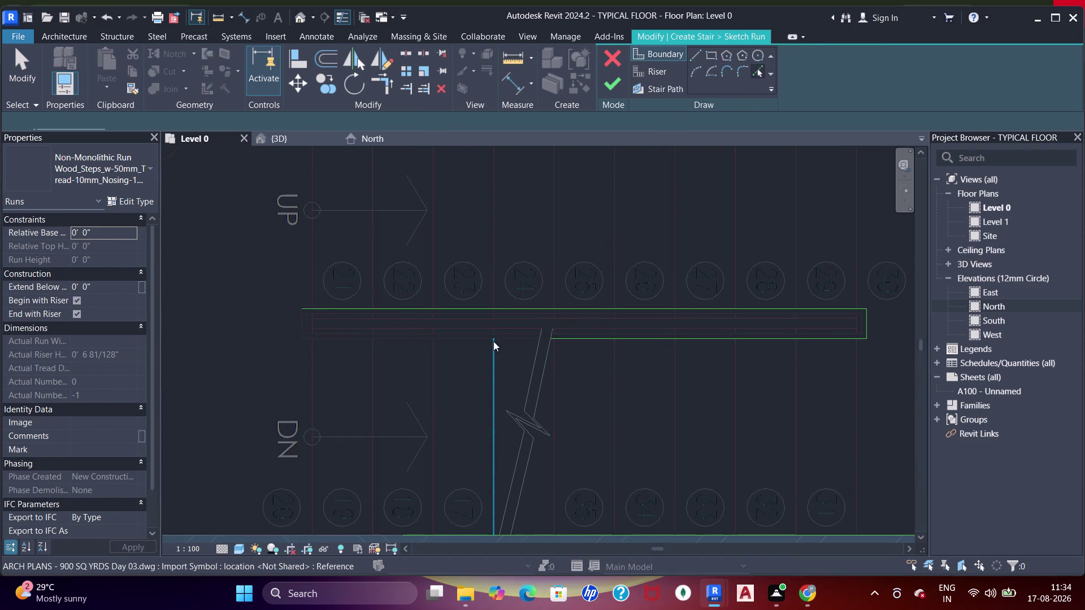
scroll(up, 3)
click(506, 335)
scroll(down, 3)
middle_drag(504, 326, 517, 304)
key(Escape)
key(Escape)
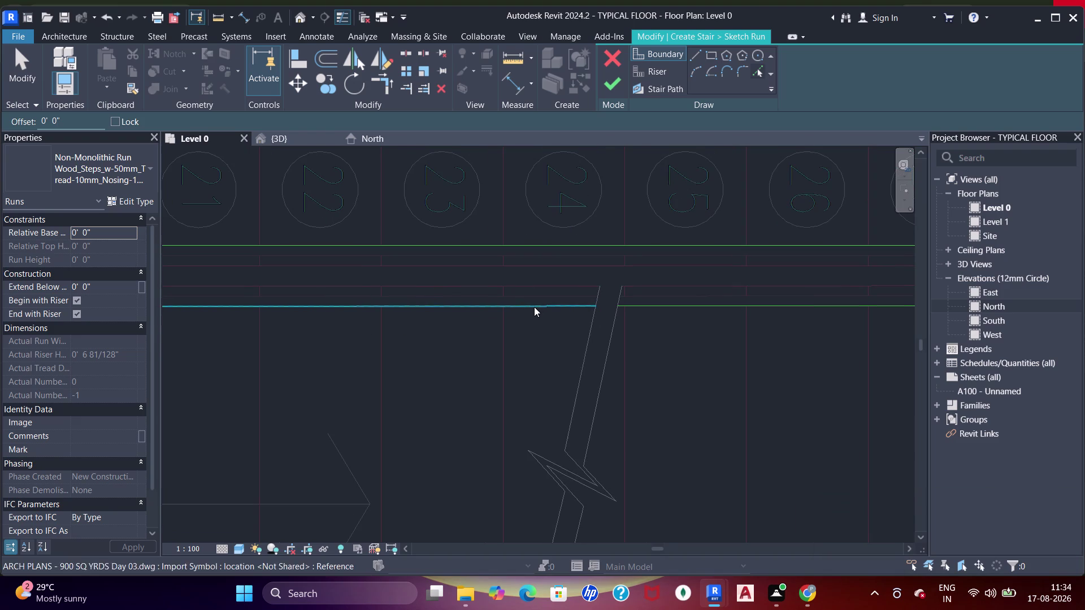
Trim the landing boundary lines together to a corner.
key(Escape)
key(t)
key(r)
drag(557, 307, 565, 307)
click(640, 305)
scroll(down, 3)
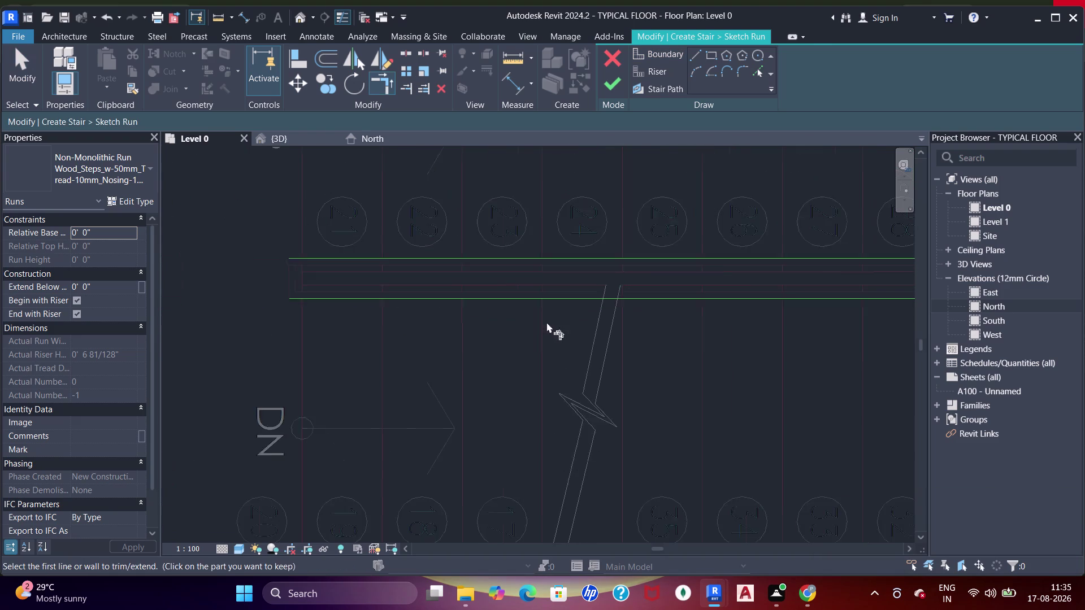
middle_drag(554, 323, 658, 314)
scroll(down, 3)
middle_drag(497, 234, 493, 265)
scroll(up, 3)
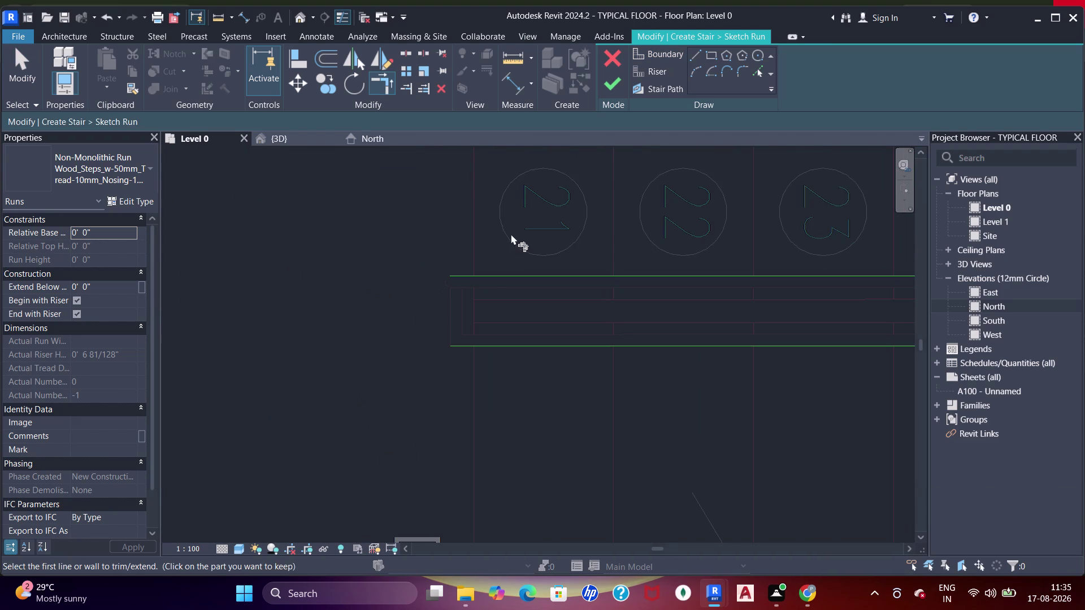
scroll(down, 3)
middle_drag(521, 222, 501, 319)
Pick the CAD tread lines along the upper flight as riser lines.
click(659, 73)
click(758, 72)
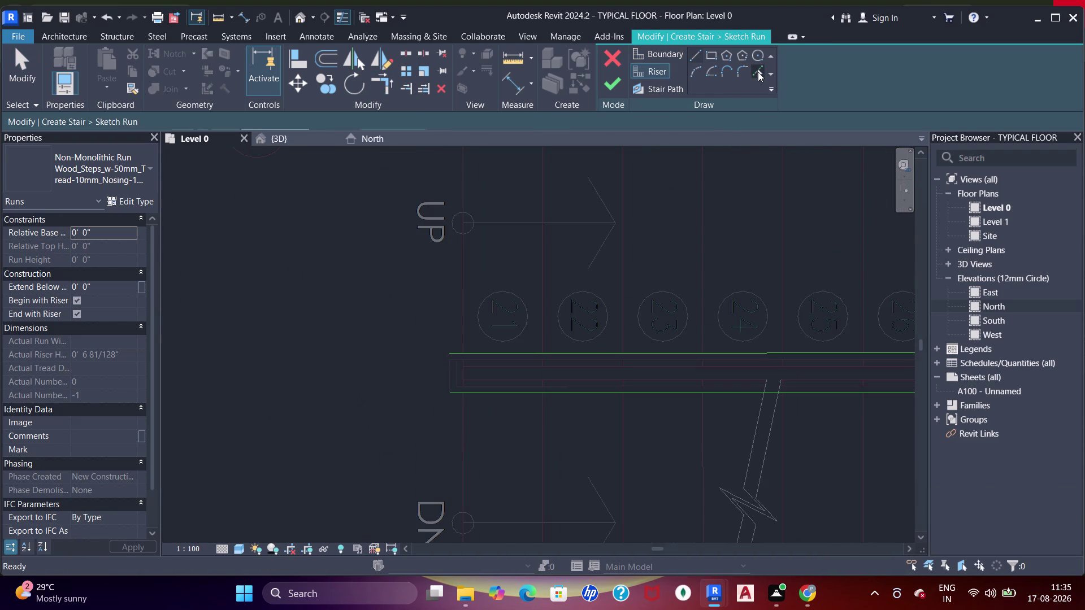
drag(463, 266, 471, 265)
click(537, 261)
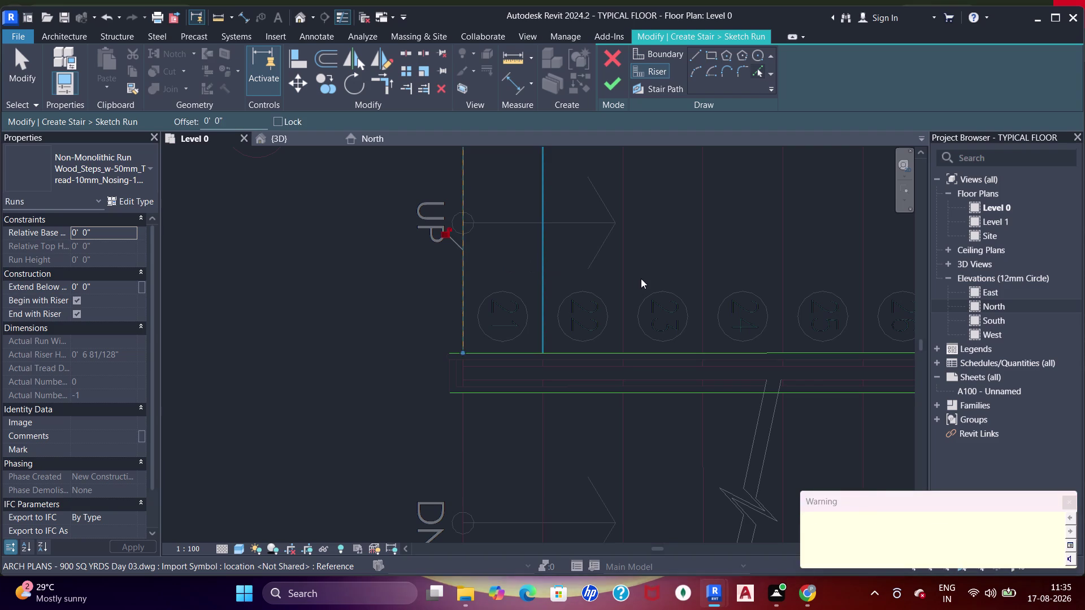
click(623, 259)
click(706, 272)
scroll(down, 3)
middle_drag(763, 262, 674, 305)
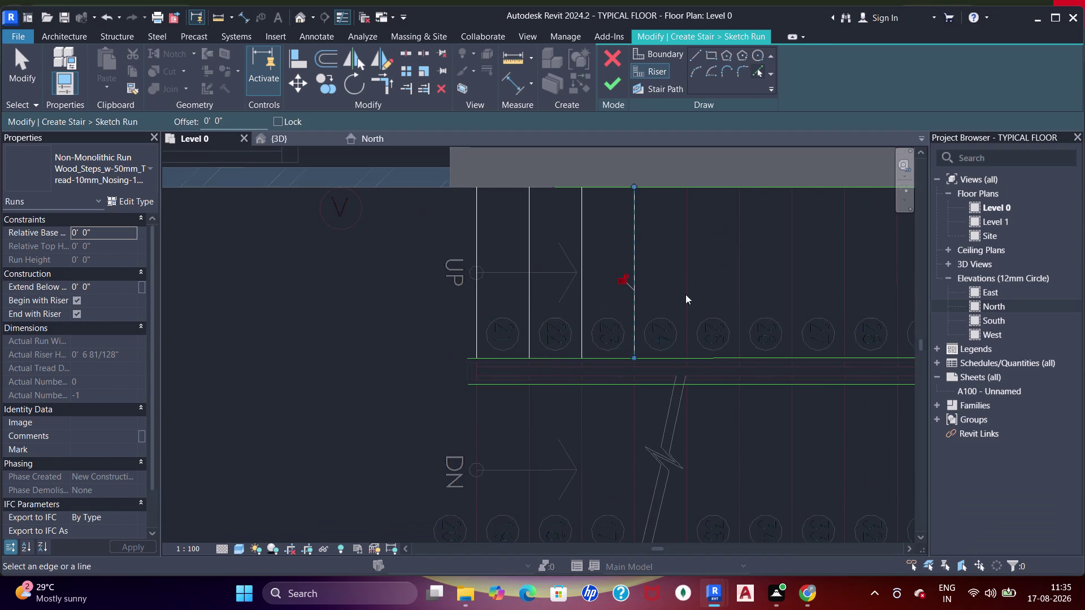
click(691, 277)
click(736, 277)
click(792, 283)
middle_drag(781, 305, 610, 313)
click(671, 287)
click(722, 293)
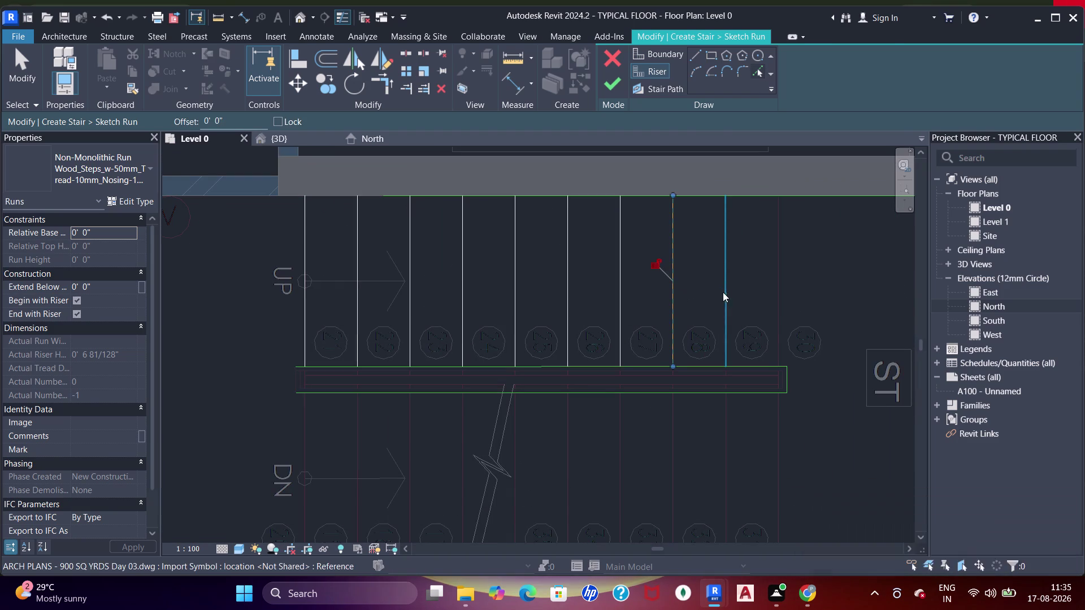
click(774, 301)
middle_drag(736, 349, 755, 234)
click(793, 303)
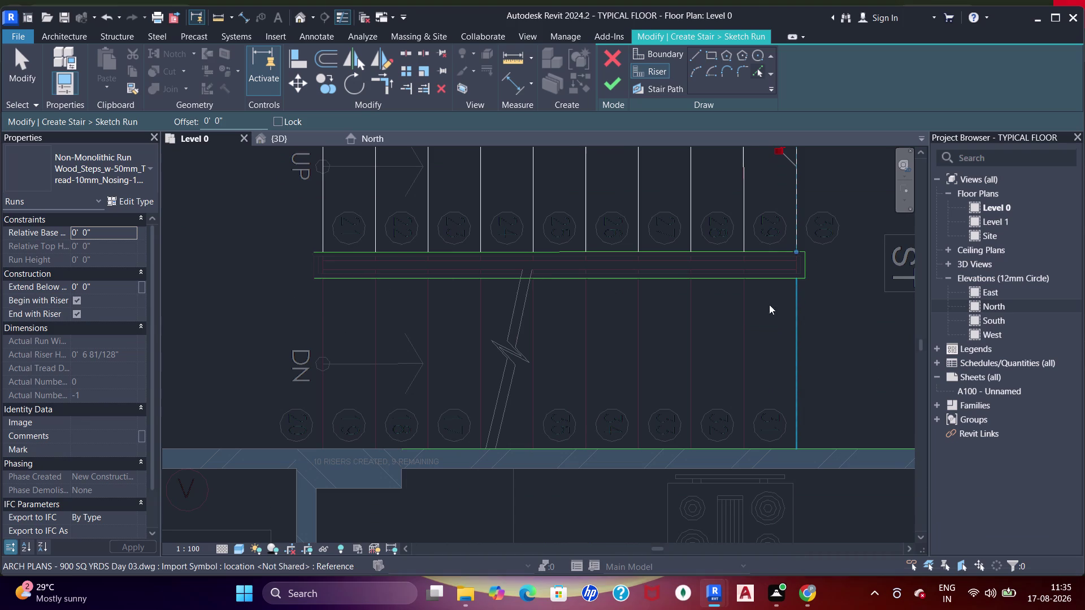
Add risers on the lower flight's tread lines through to the flight's end.
click(747, 320)
click(692, 334)
click(641, 340)
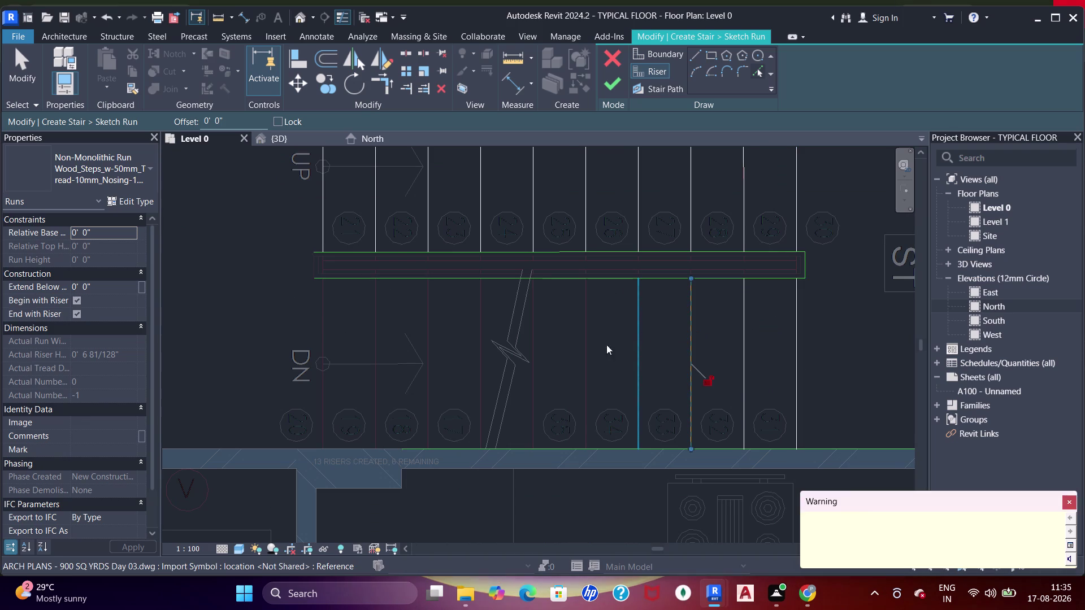
click(583, 349)
click(533, 367)
click(474, 369)
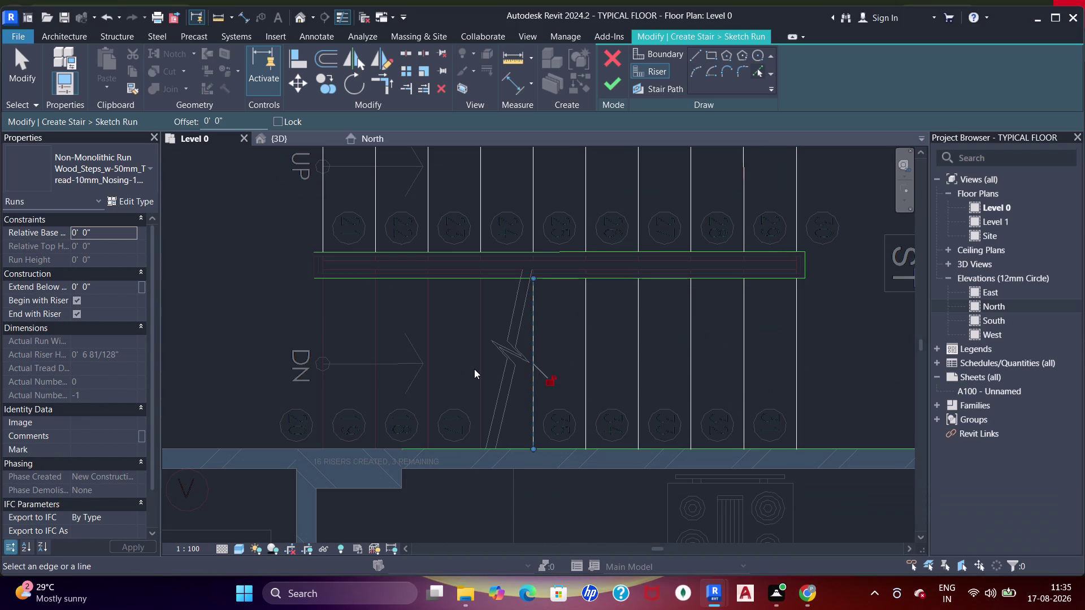
click(475, 369)
click(431, 370)
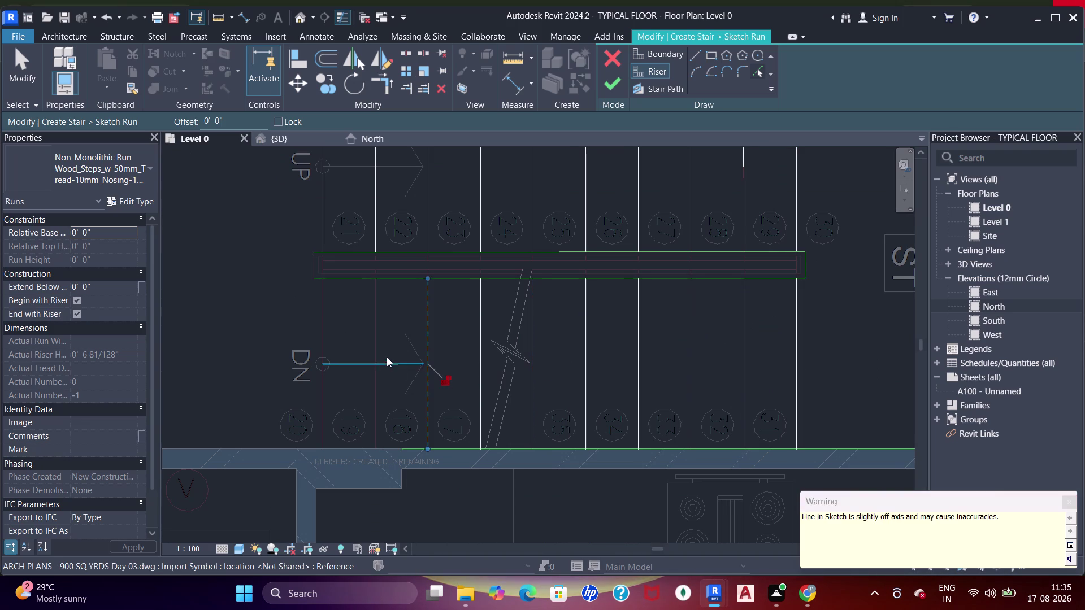
click(375, 348)
click(323, 338)
middle_drag(367, 301, 382, 316)
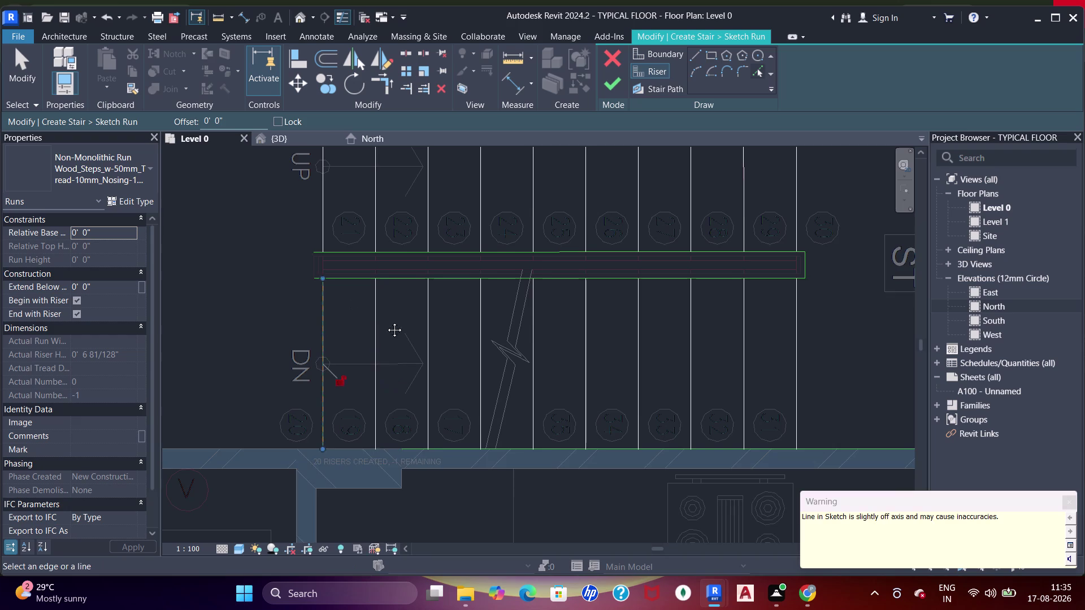
middle_drag(383, 316, 398, 334)
key(Escape)
key(Escape)
key(Escape)
key(Escape)
Trim the landing boundary lines to a clean corner with TR.
key(t)
key(r)
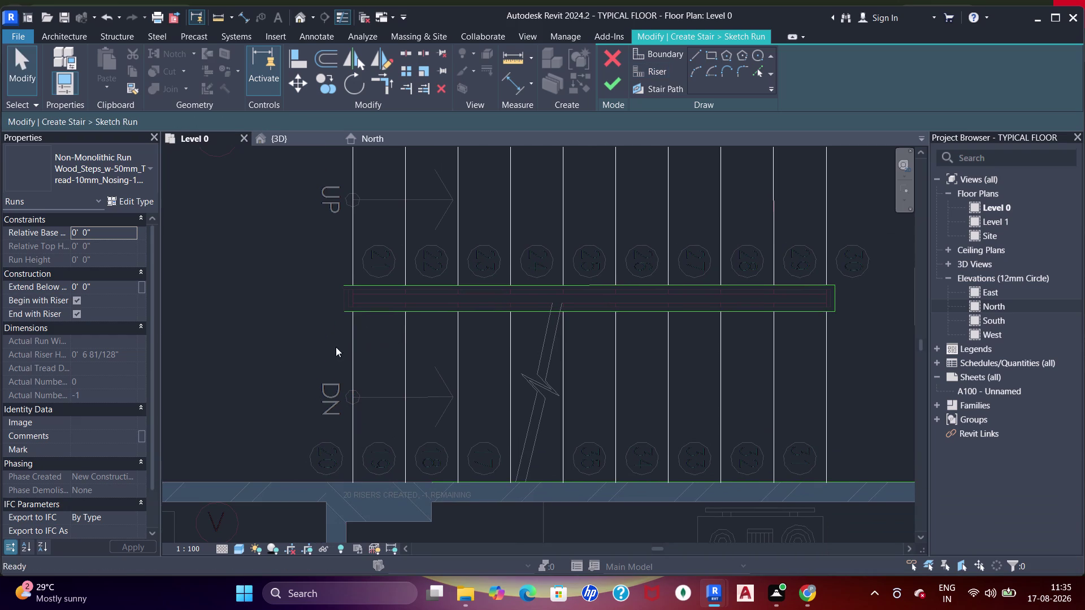
click(353, 256)
click(374, 288)
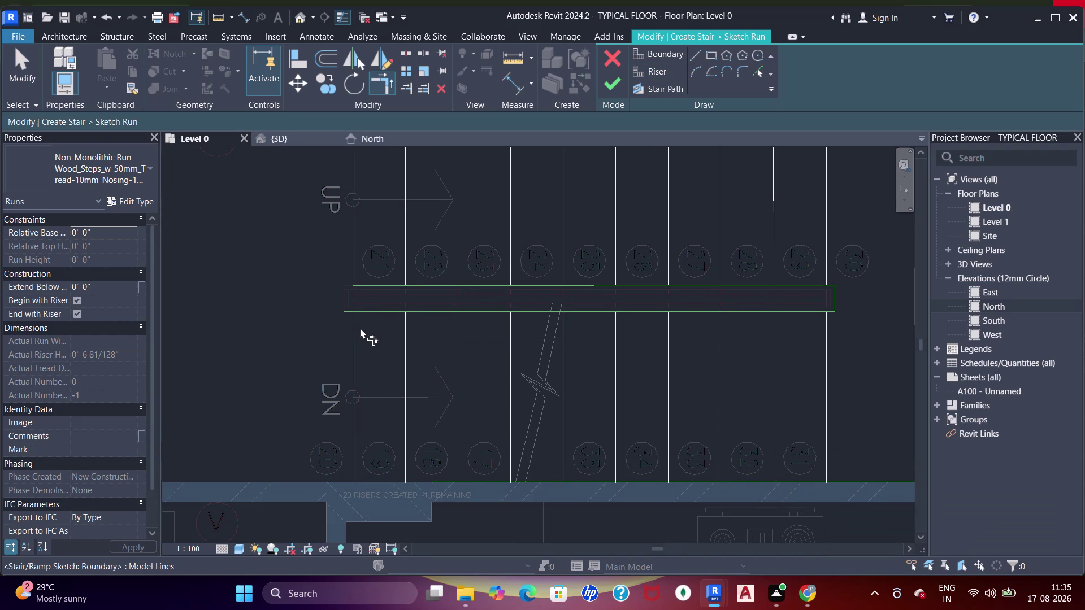
click(360, 328)
click(355, 327)
click(370, 315)
middle_drag(384, 365, 378, 270)
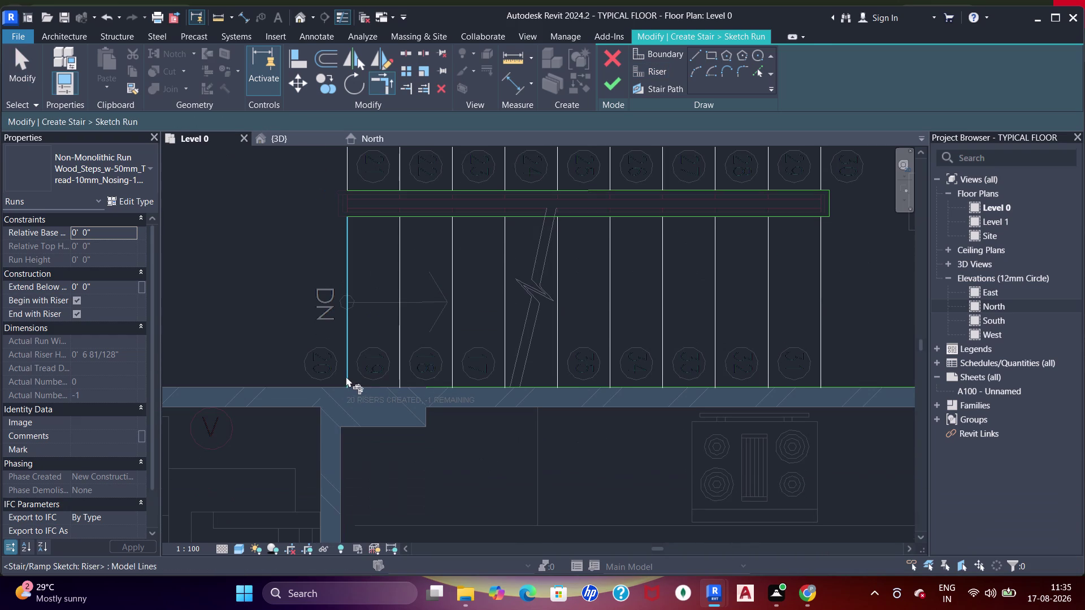
Trim the lower and upper flight boundary corners so the outline closes.
drag(346, 376, 361, 376)
click(440, 389)
scroll(down, 3)
middle_drag(469, 221, 487, 401)
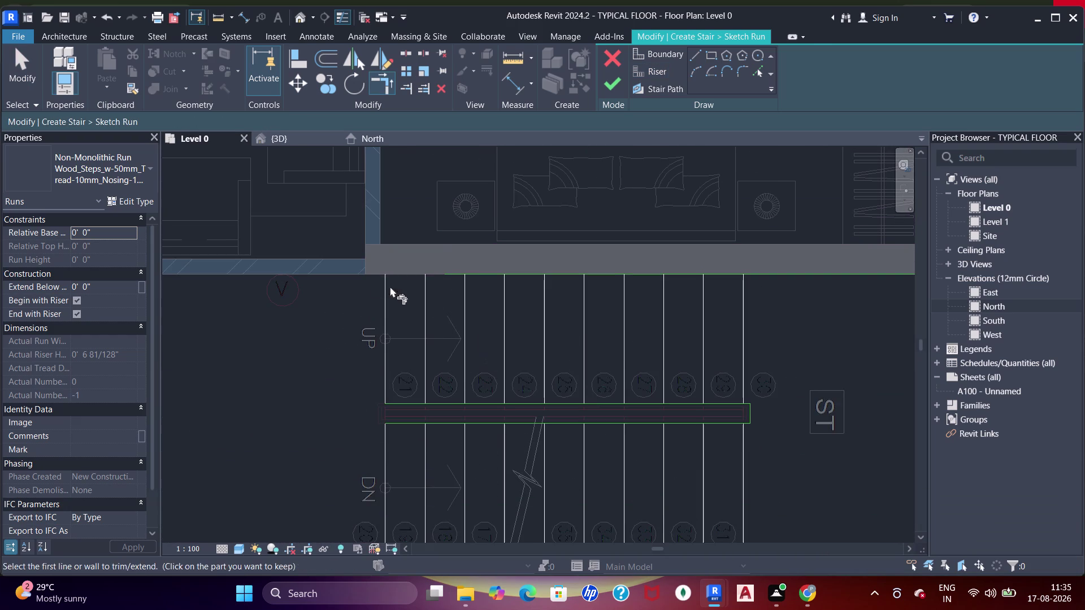
drag(385, 283, 396, 283)
click(467, 272)
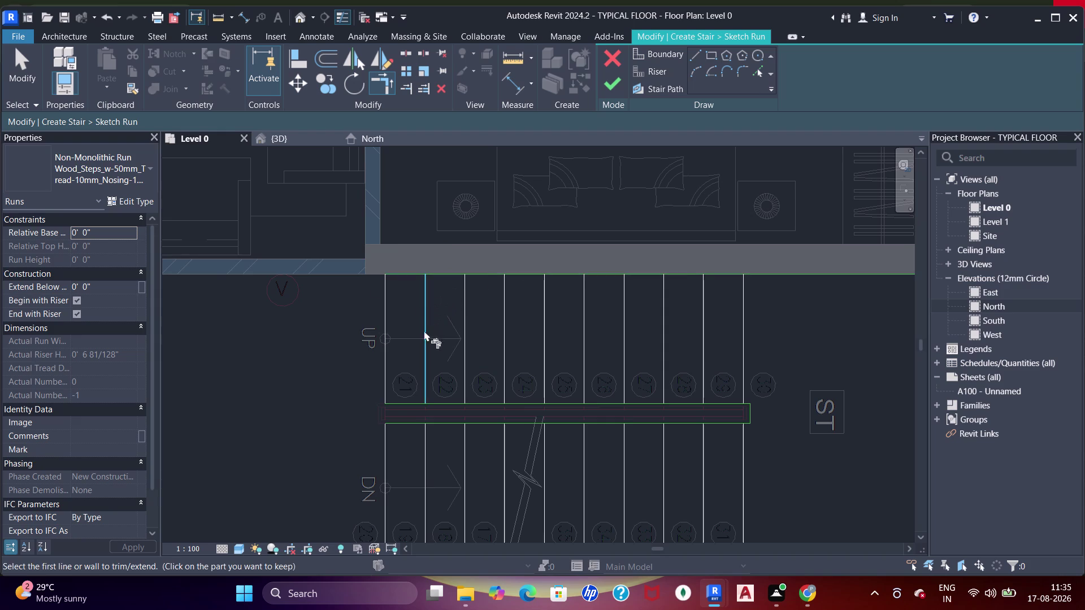
scroll(down, 3)
middle_drag(505, 329, 456, 279)
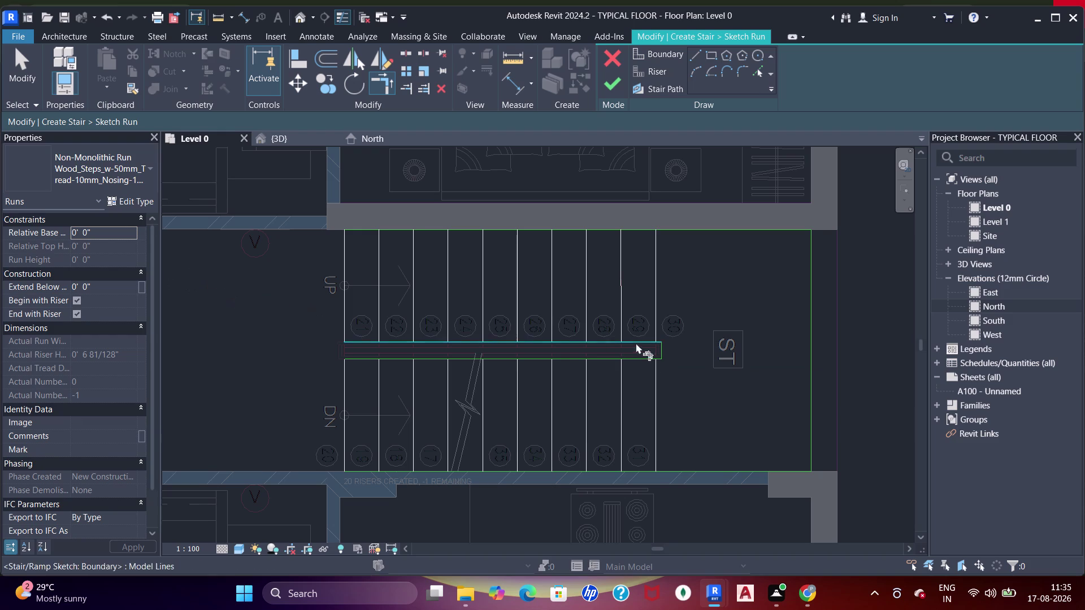
middle_drag(552, 303, 570, 291)
Sketch the U-shaped stair path along the upper flight, across the landing, and back.
click(673, 89)
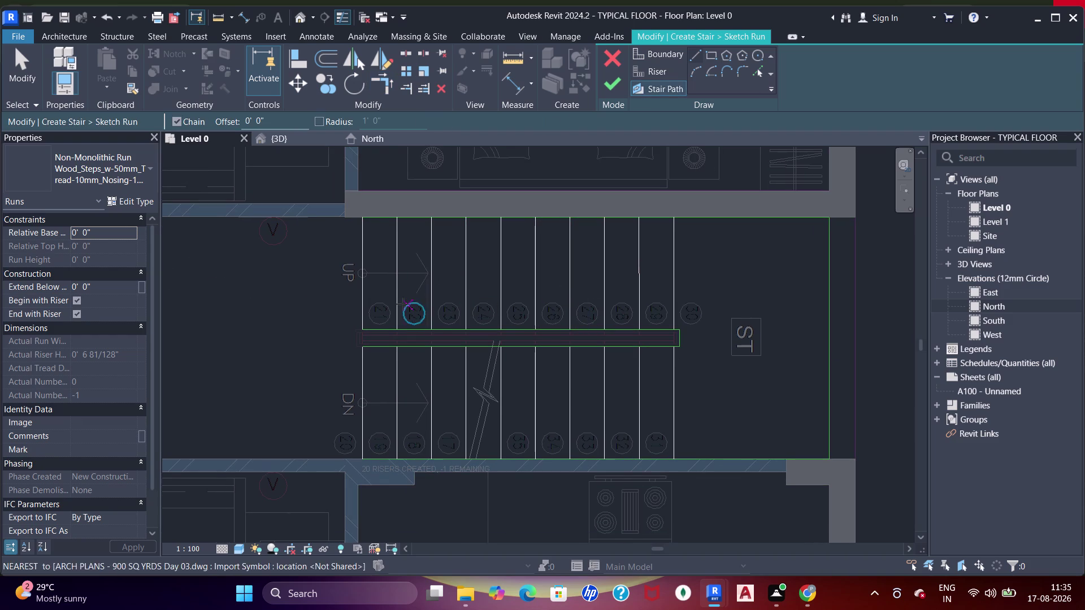
click(363, 274)
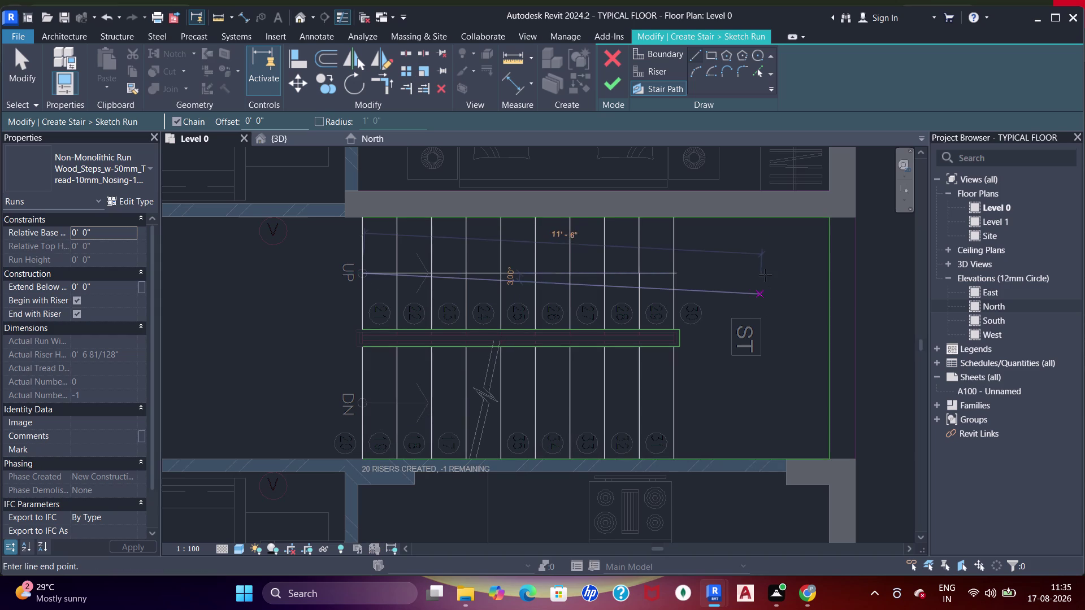
click(752, 271)
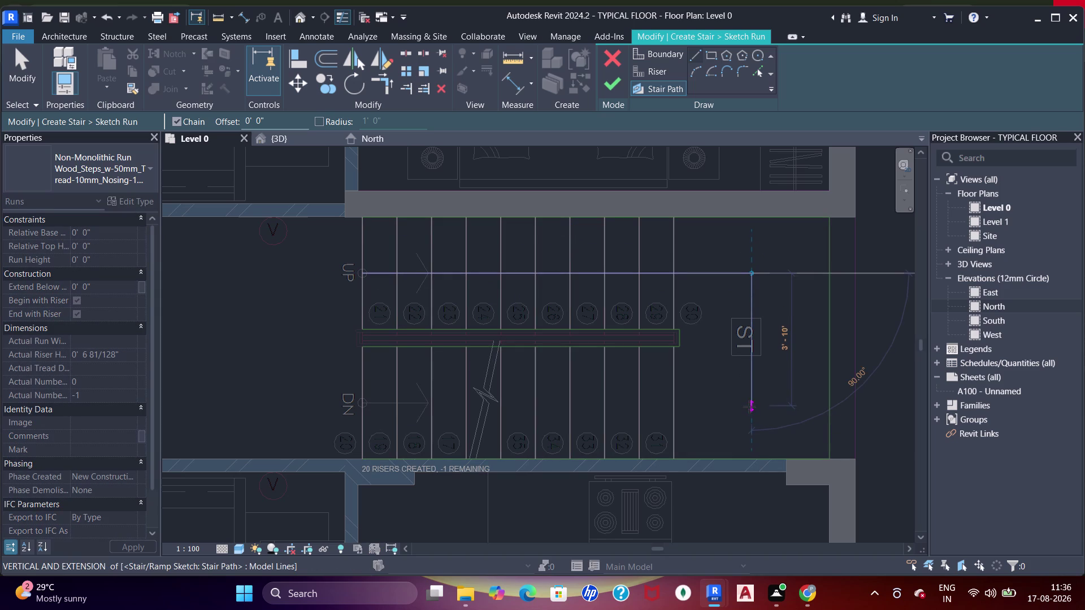
click(749, 404)
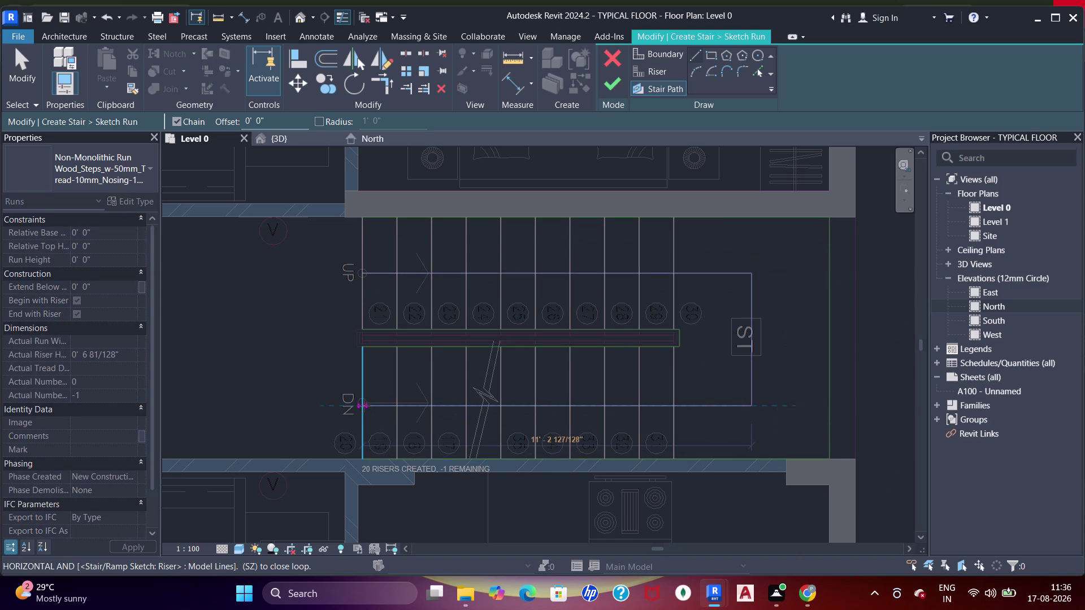
click(363, 406)
key(Escape)
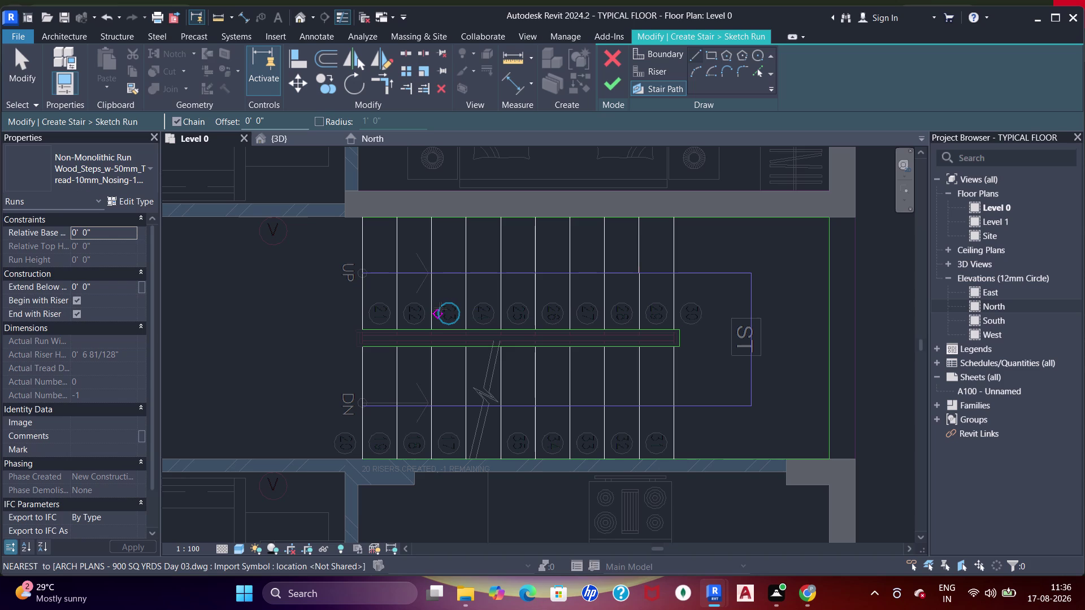
Finish the run sketch and complete the numbered two-flight stair.
scroll(down, 3)
middle_drag(442, 293, 455, 296)
key(Escape)
key(Escape)
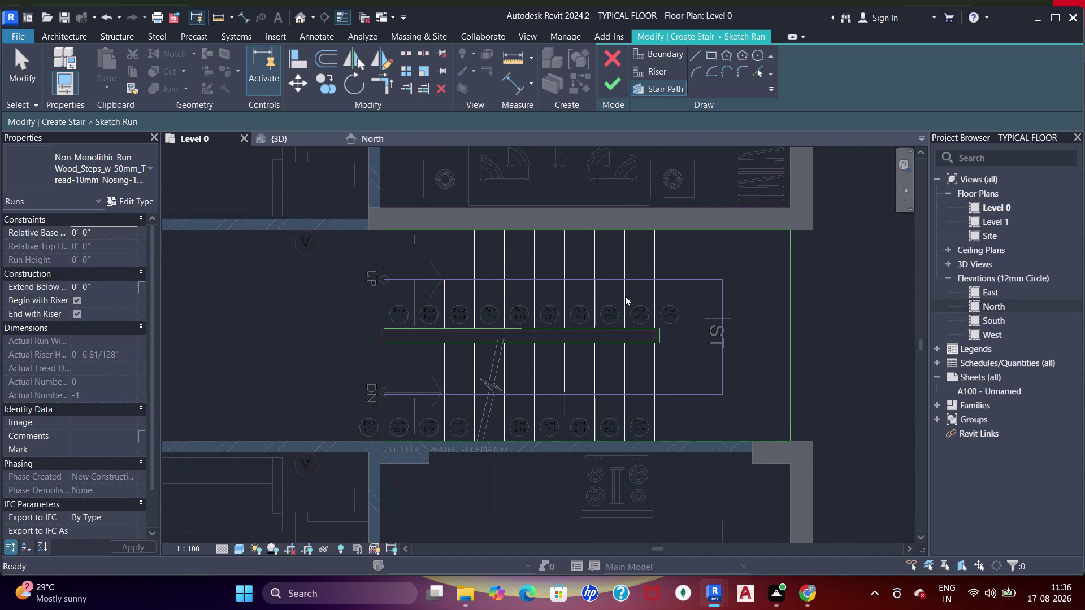
key(Escape)
middle_drag(656, 295, 660, 304)
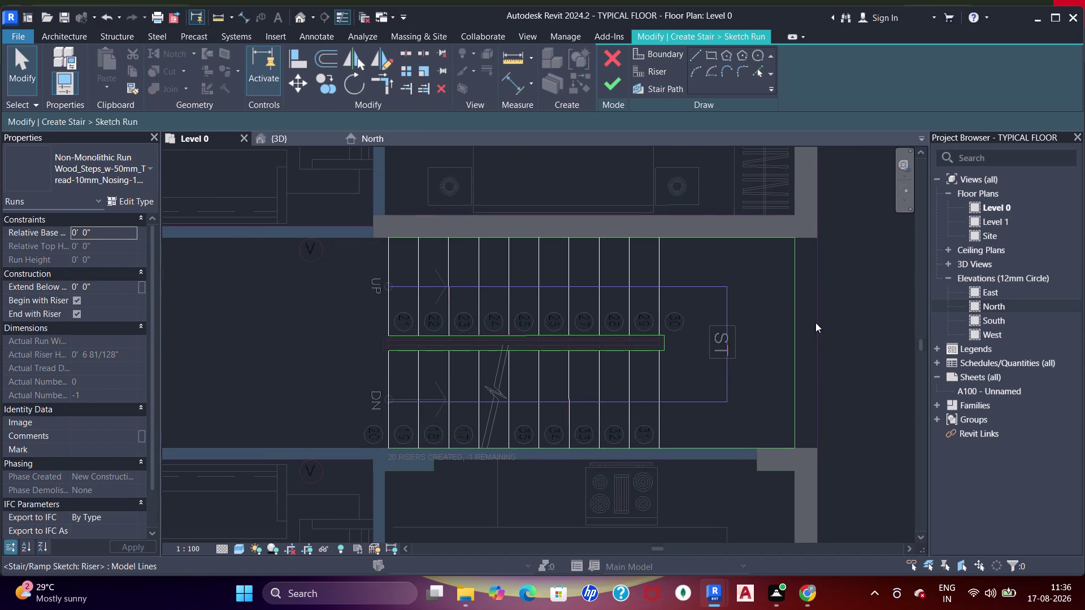
middle_drag(812, 322, 797, 342)
scroll(down, 3)
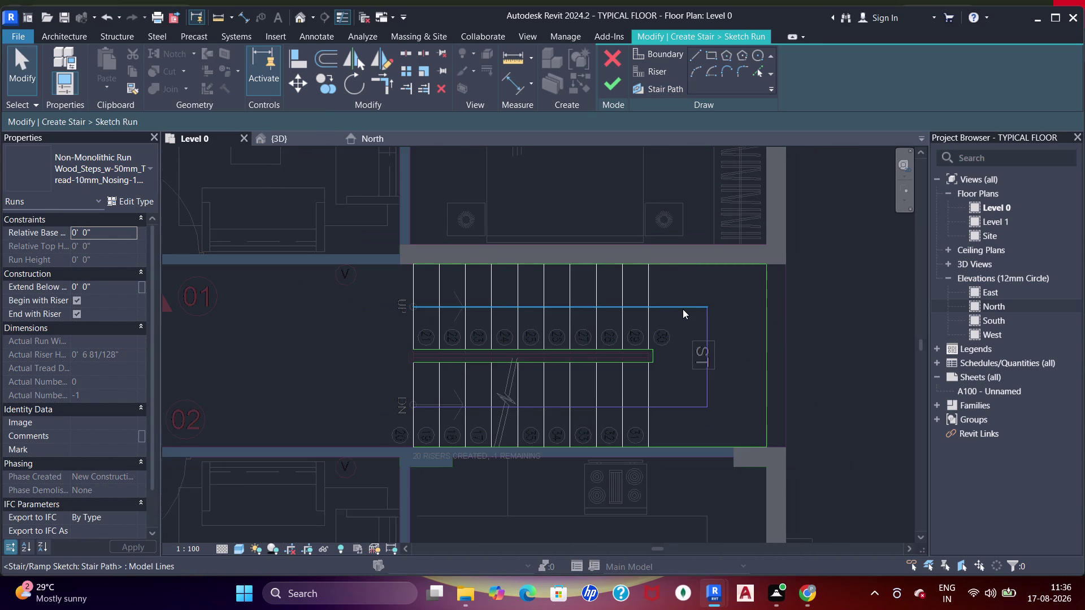
middle_drag(683, 310, 689, 302)
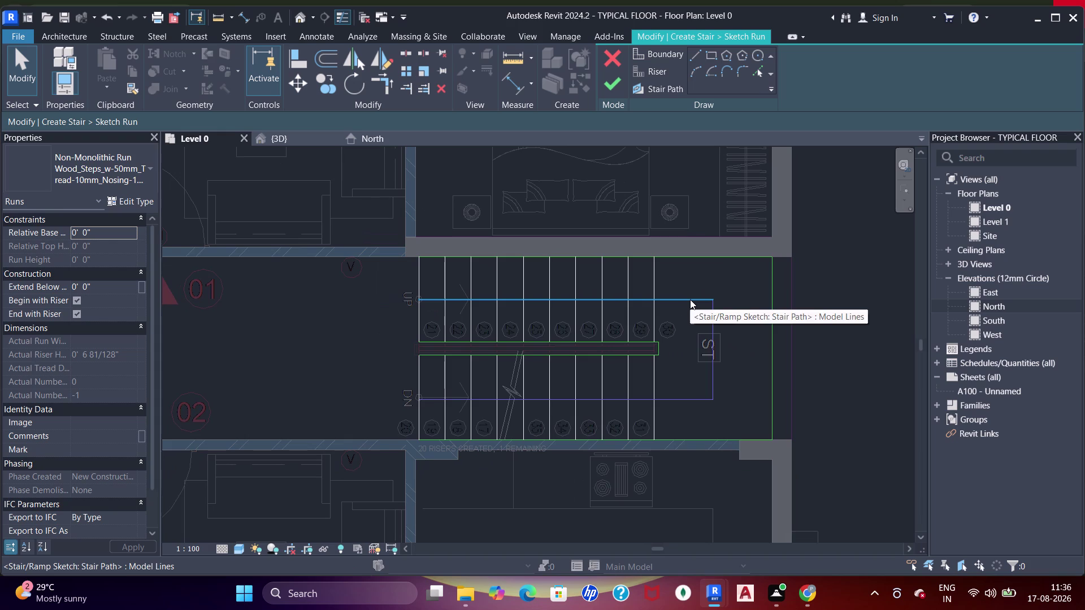
click(610, 87)
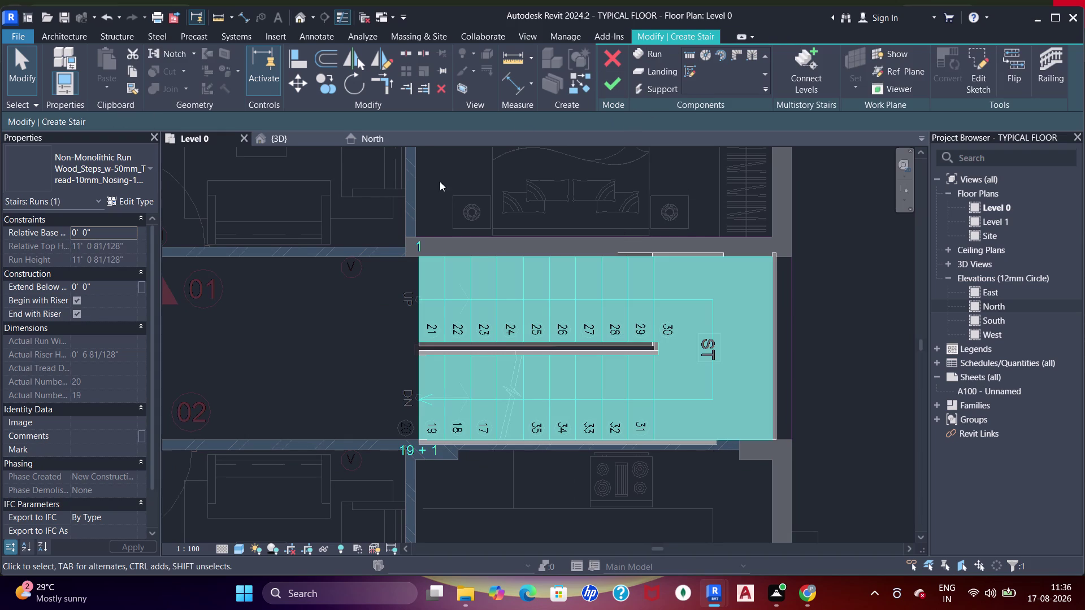
click(620, 87)
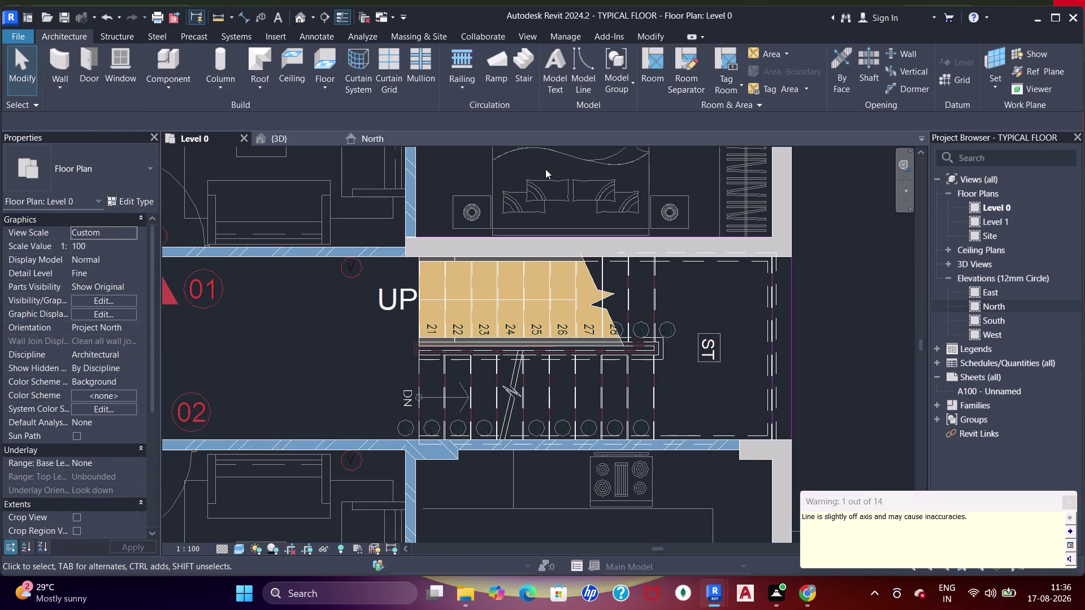
Switch to the {3D} view of the model.
click(268, 135)
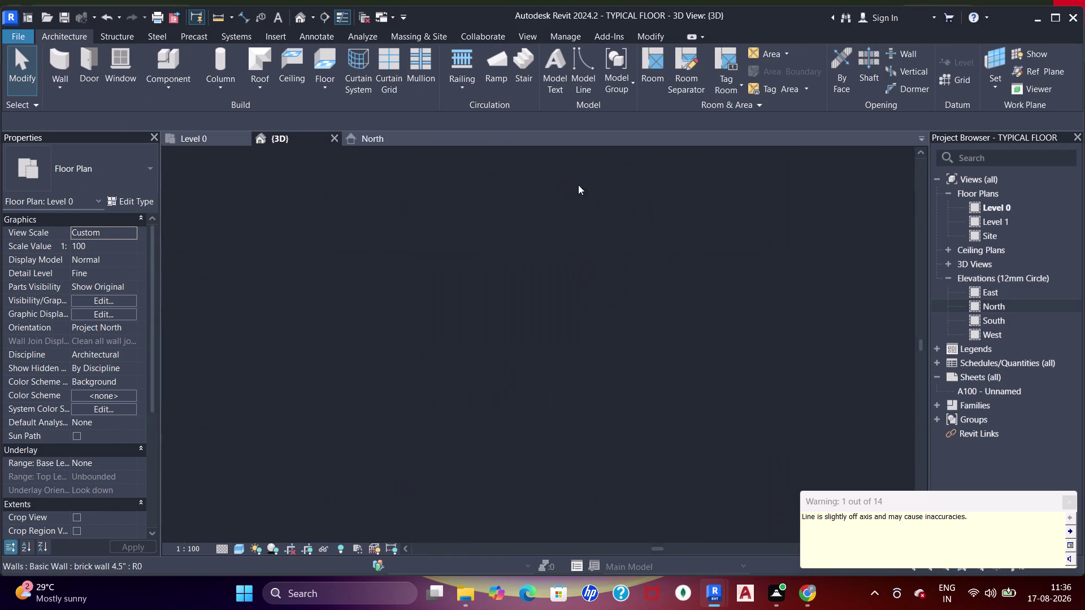
Orbit the 3D model to look into the stairwell.
scroll(down, 3)
middle_drag(613, 223, 572, 374)
middle_drag(566, 367, 290, 378)
middle_drag(463, 384, 435, 395)
scroll(up, 3)
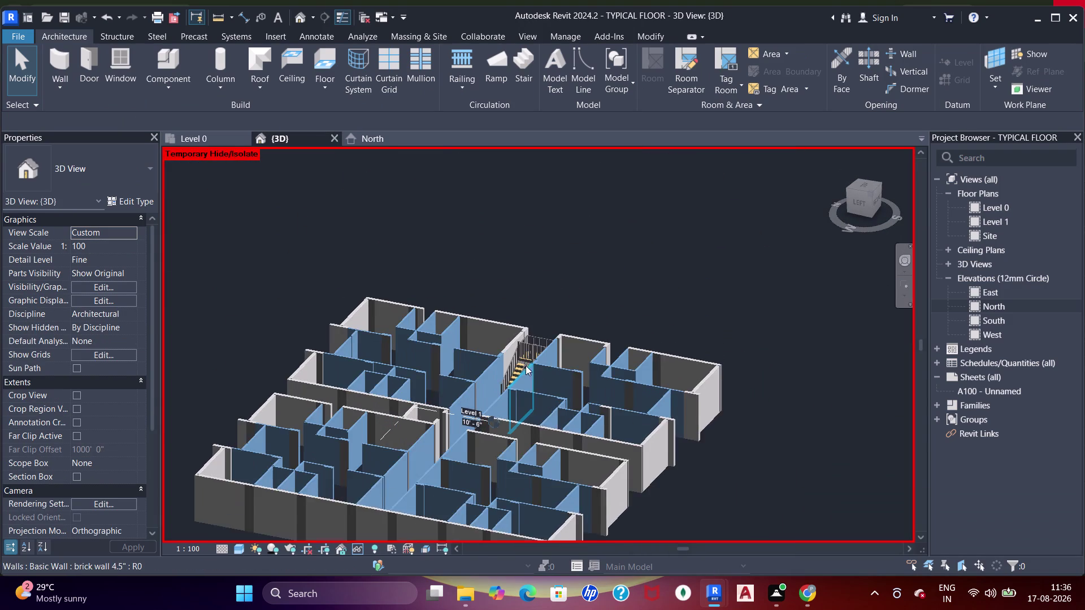
middle_drag(528, 373, 571, 417)
middle_drag(529, 394, 578, 419)
middle_drag(552, 417, 571, 429)
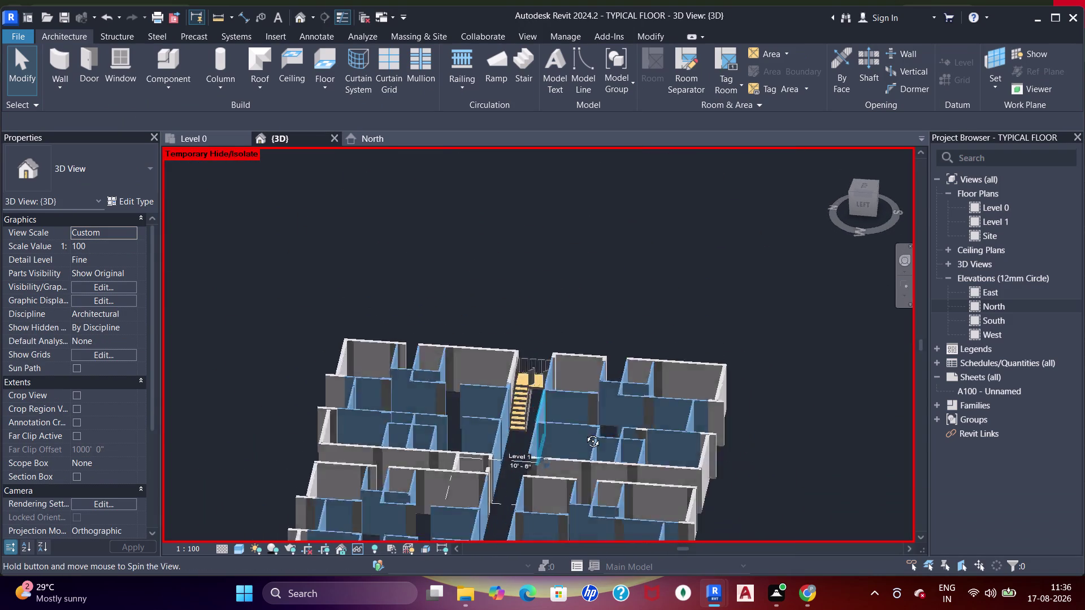
middle_drag(571, 430, 583, 426)
scroll(up, 3)
middle_drag(491, 389, 525, 398)
scroll(up, 3)
Select and delete both stair railings.
click(517, 356)
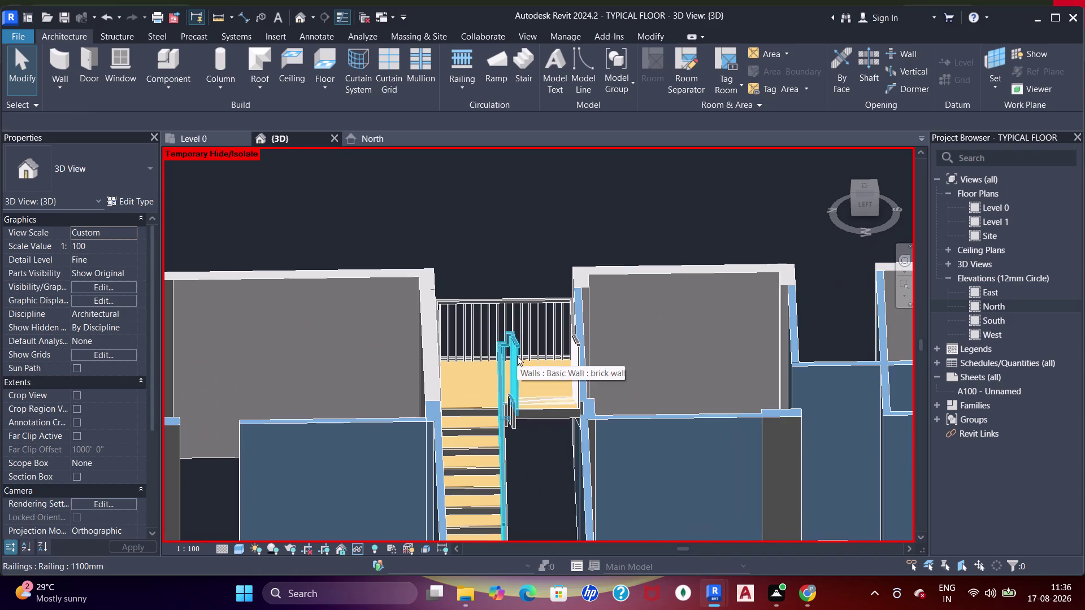
key(space)
click(500, 312)
key(space)
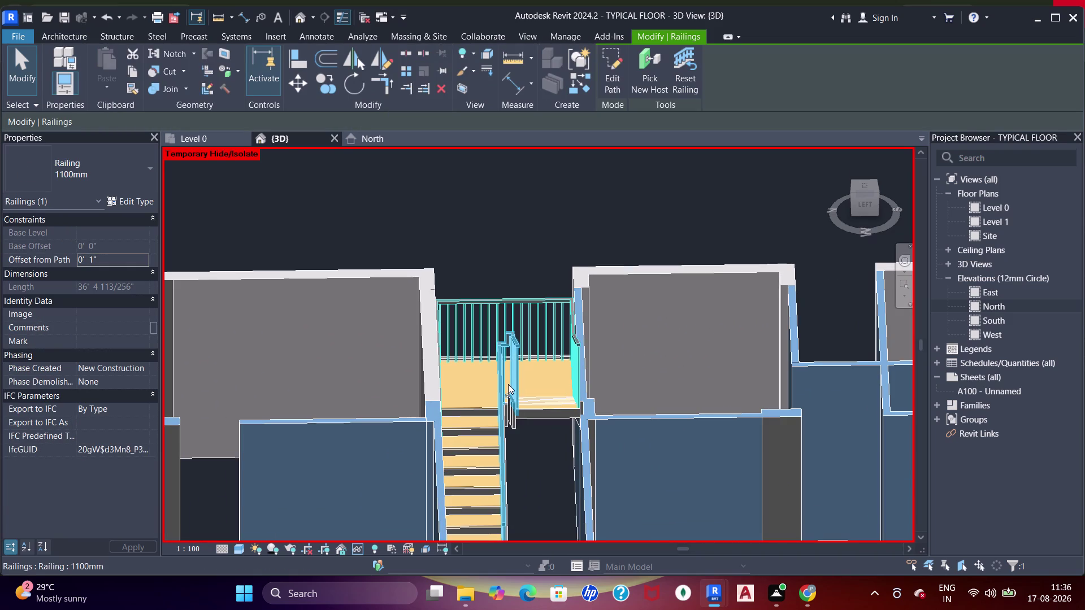
click(514, 334)
key(Delete)
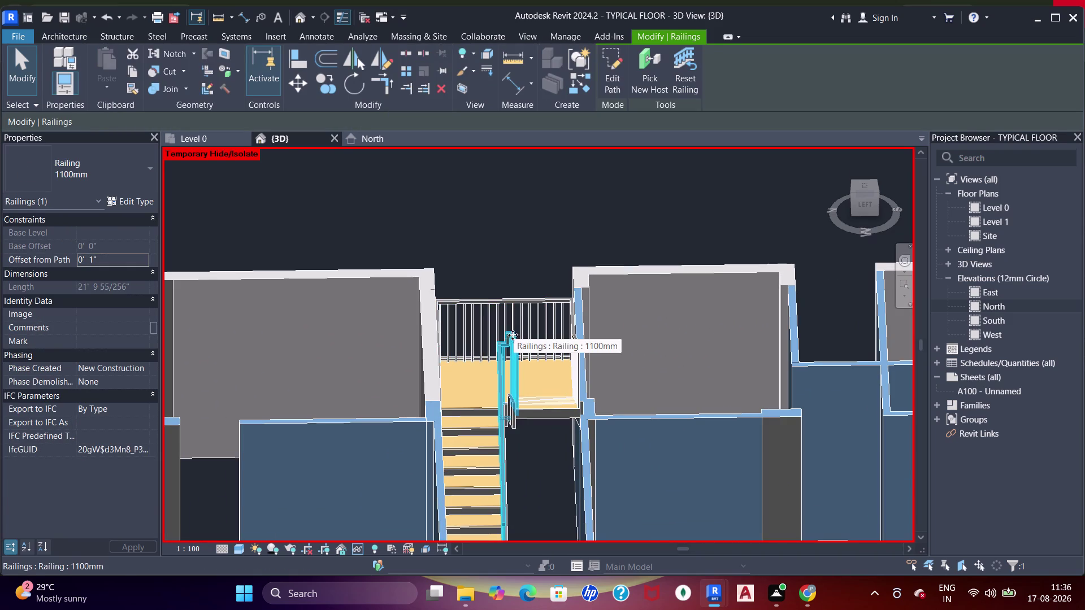
click(513, 326)
key(Delete)
Inspect the railing-free stair in 3D, then return to the Level 0 plan.
scroll(down, 3)
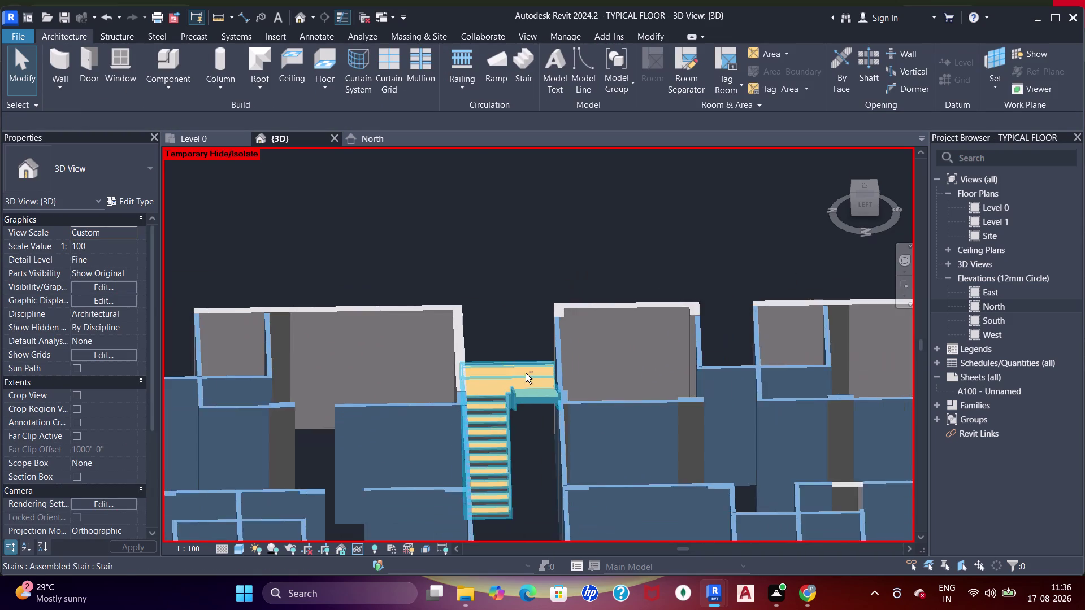
middle_drag(521, 386, 474, 417)
middle_drag(724, 398, 571, 389)
middle_drag(606, 395, 647, 406)
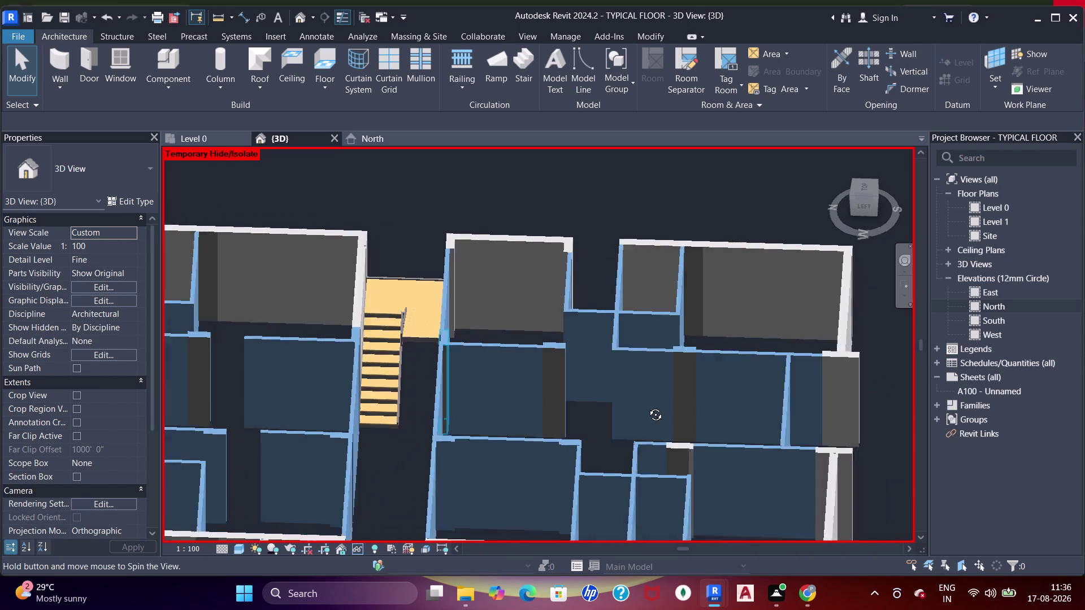
middle_drag(647, 407, 647, 405)
middle_drag(418, 411, 604, 436)
middle_drag(607, 431, 646, 383)
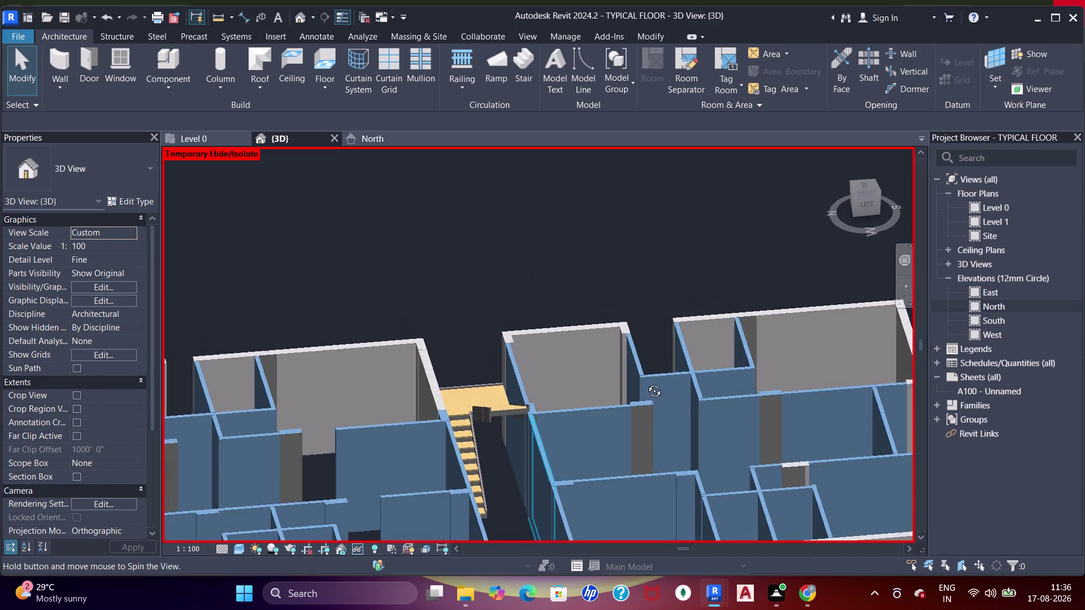
middle_drag(646, 383, 543, 427)
middle_drag(705, 406, 395, 252)
scroll(up, 3)
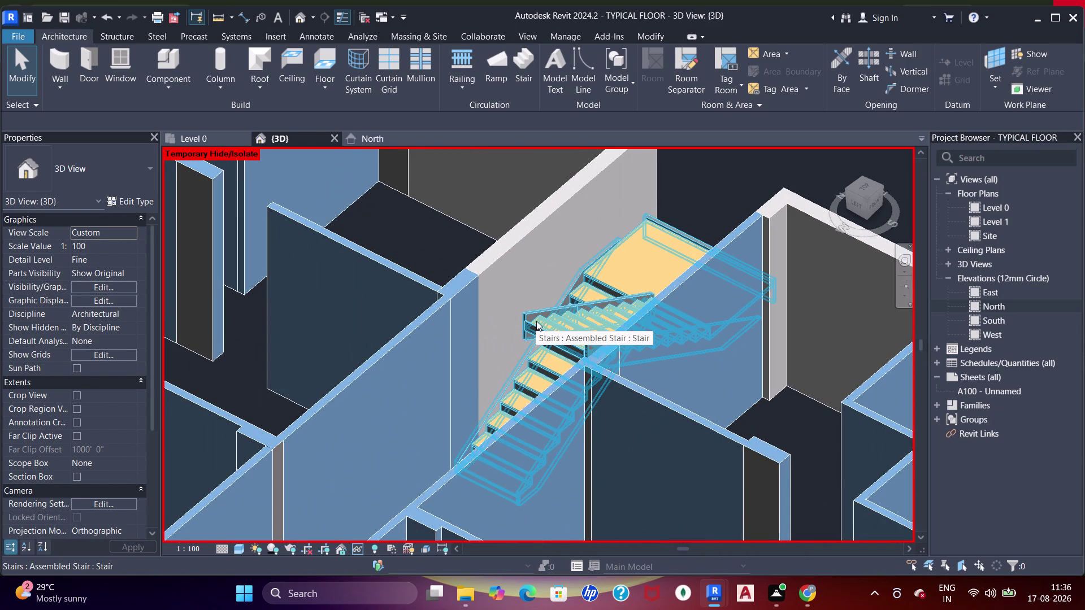
key(Escape)
scroll(down, 3)
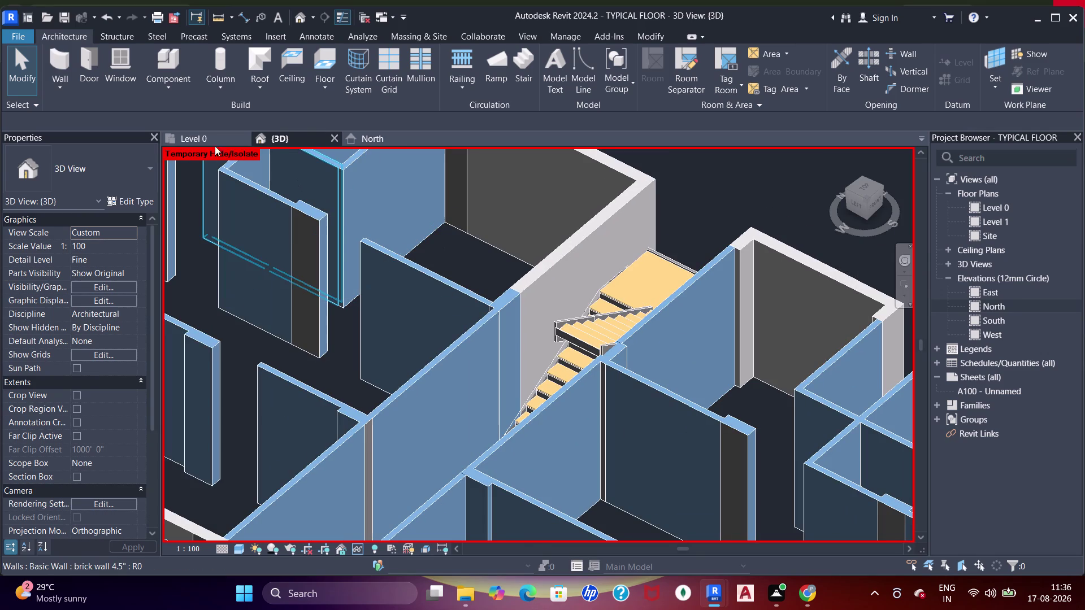
click(190, 131)
click(181, 141)
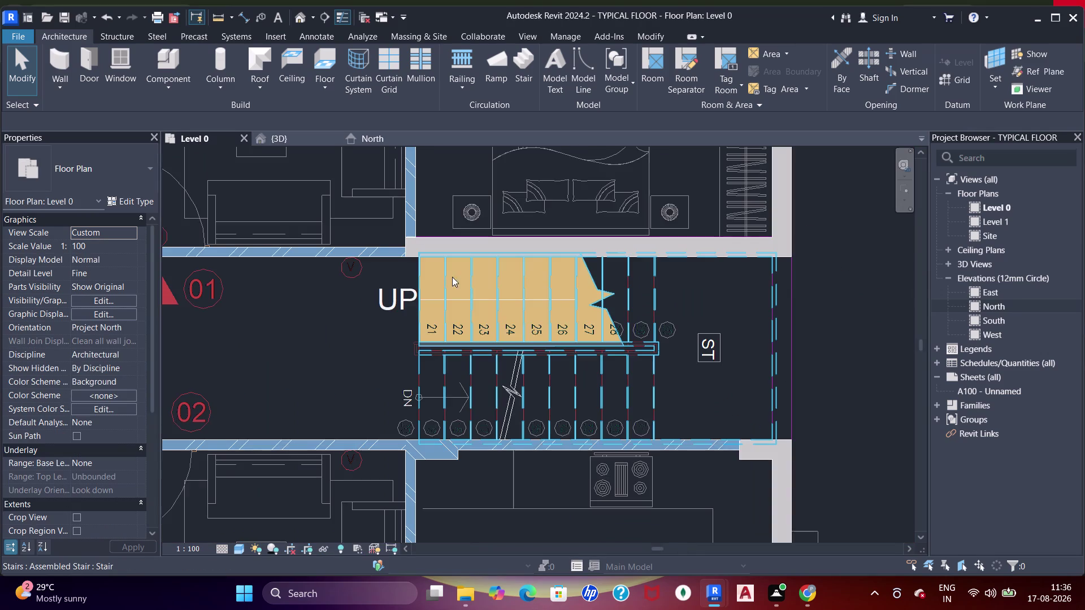
Pan the plan along the corridor to the D1 door opening.
scroll(down, 3)
middle_drag(443, 258, 583, 333)
middle_drag(453, 291, 552, 342)
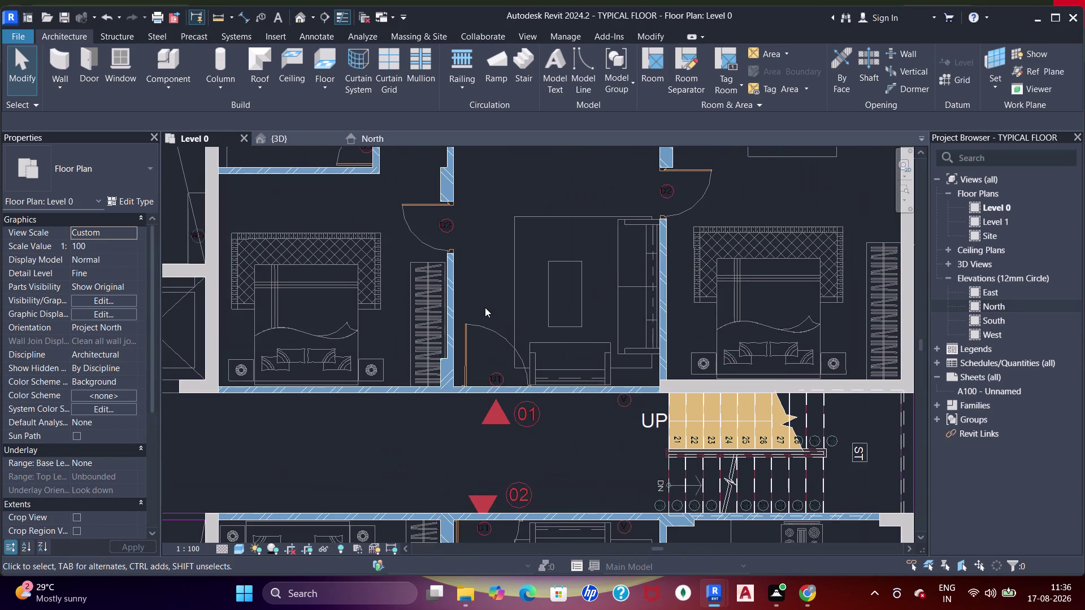
scroll(down, 3)
middle_drag(487, 367, 522, 321)
scroll(up, 3)
scroll(down, 3)
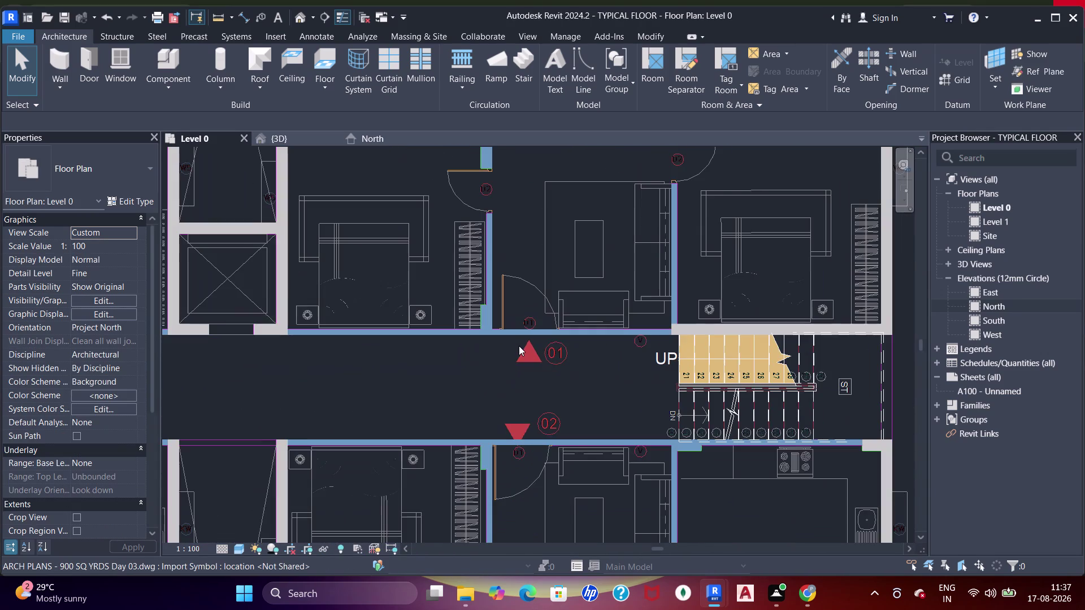
middle_drag(520, 339, 537, 328)
scroll(up, 3)
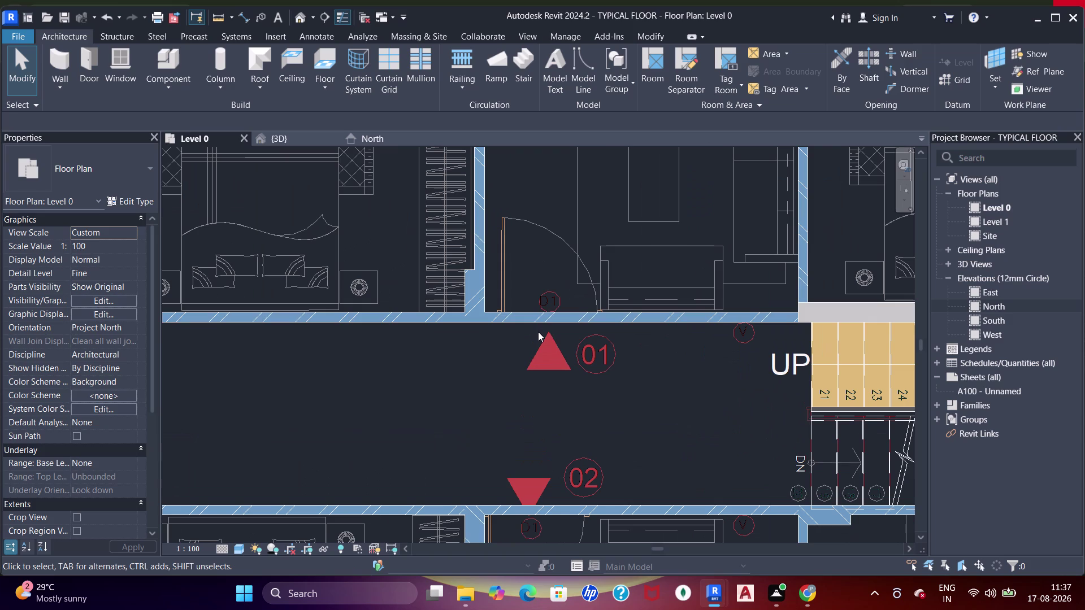
Measure the D1 opening with an aligned dimension (DI), confirming 4'-0" width.
text(wf)
scroll(up, 3)
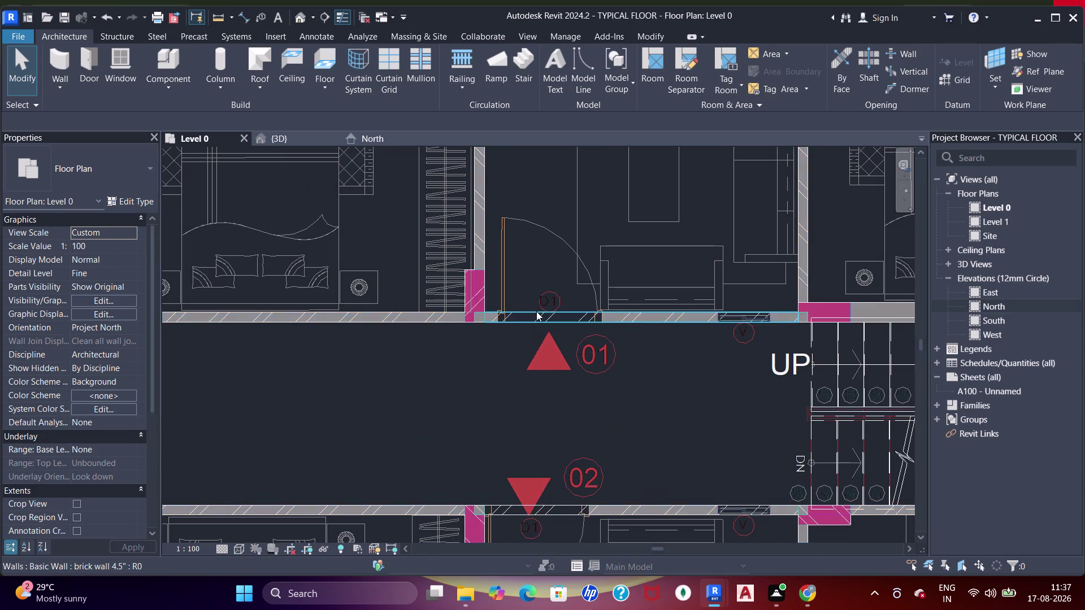
scroll(up, 3)
key(d)
key(i)
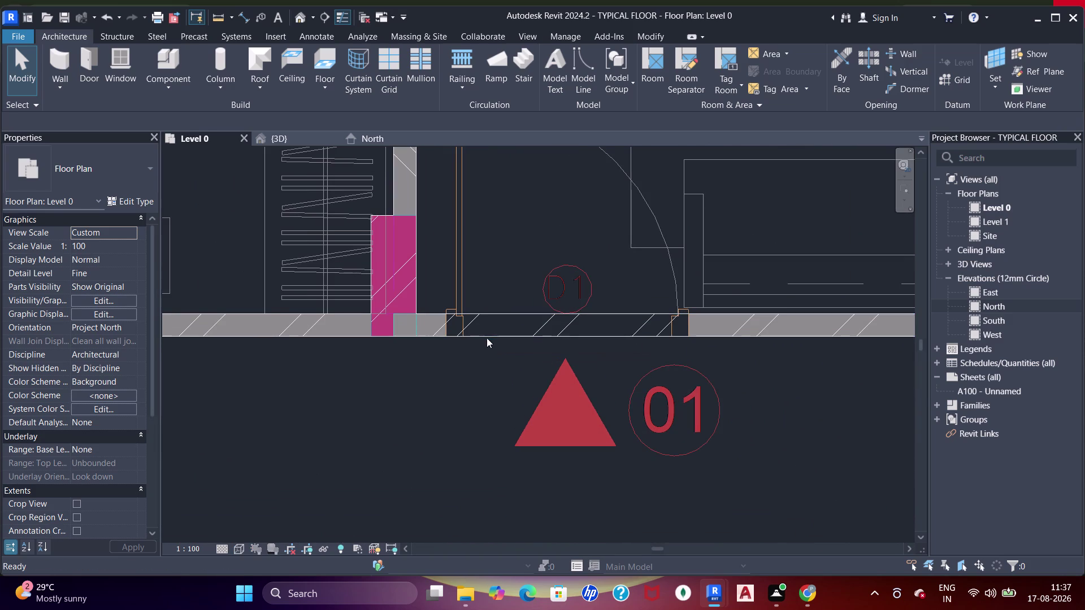
scroll(up, 3)
key(Tab)
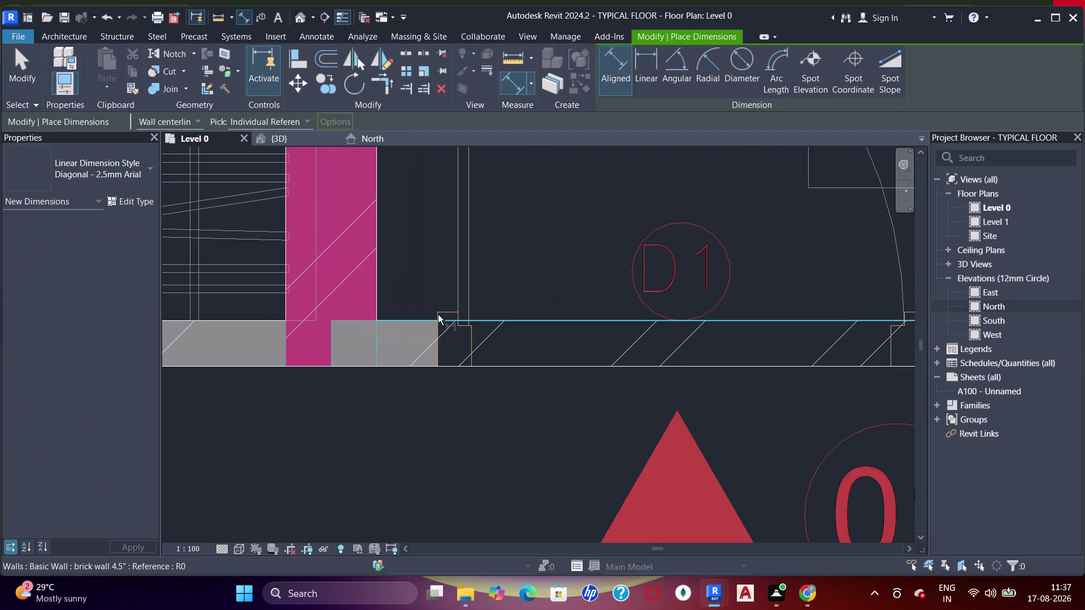
key(Tab)
click(438, 314)
middle_drag(597, 312, 431, 317)
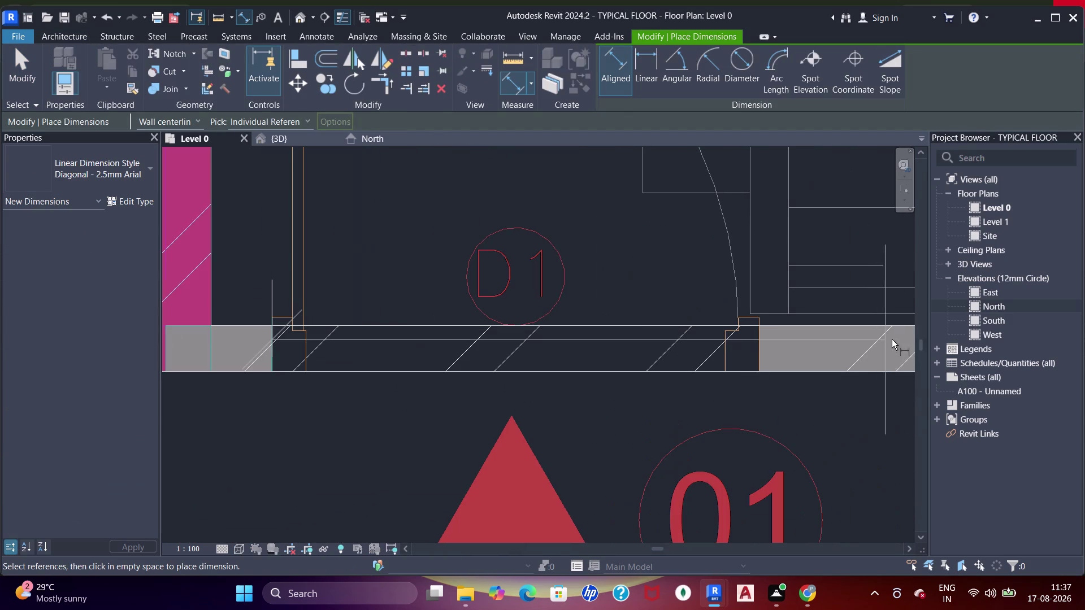
click(758, 324)
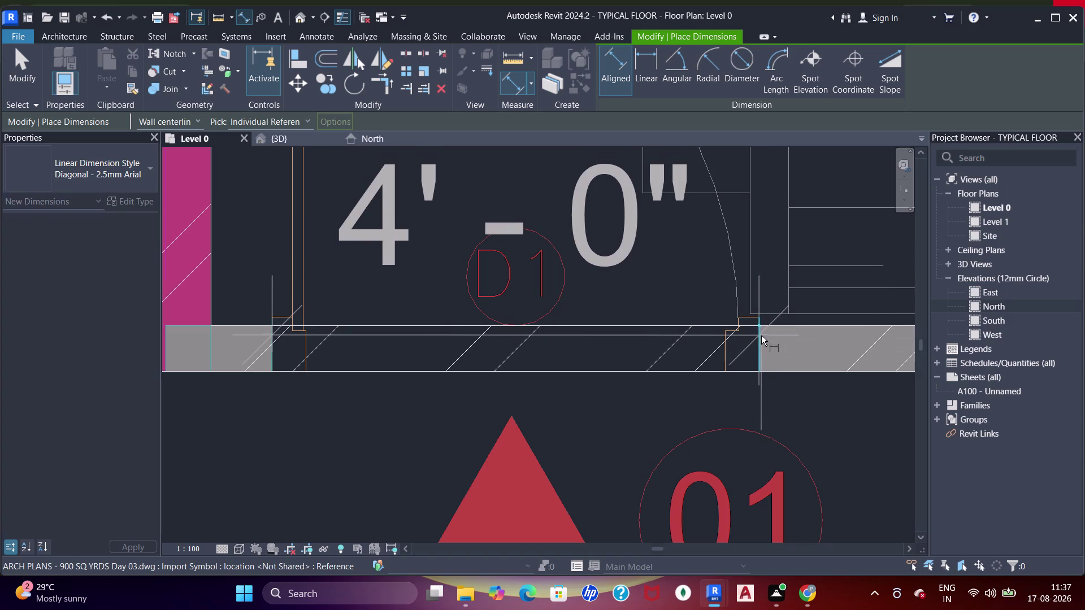
scroll(down, 3)
key(Escape)
key(Escape)
key(Escape)
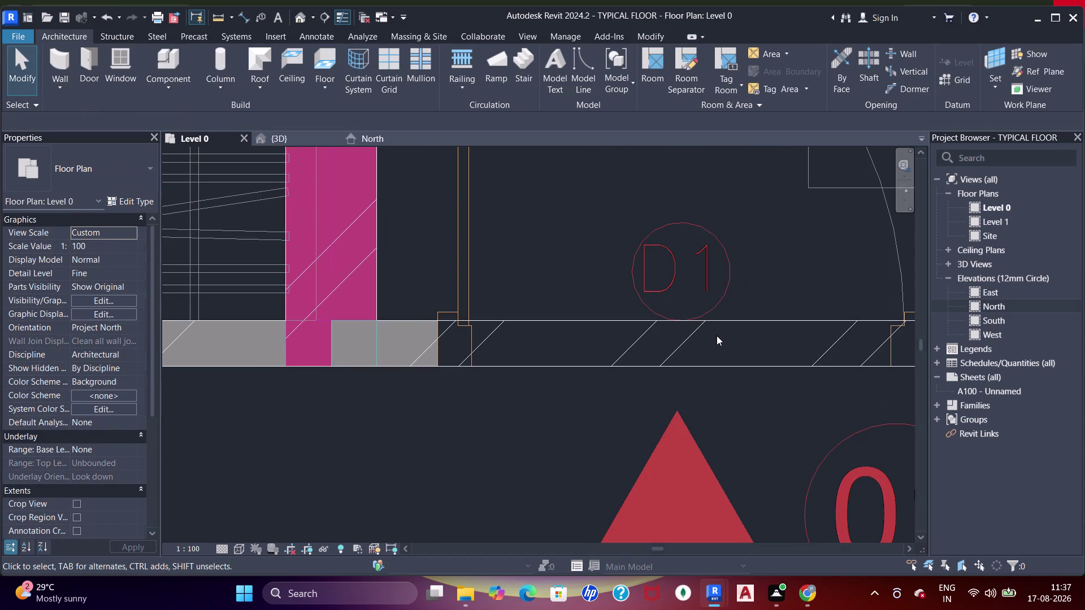
Bring the corridor door openings into view and start placing doors.
drag(82, 72, 82, 71)
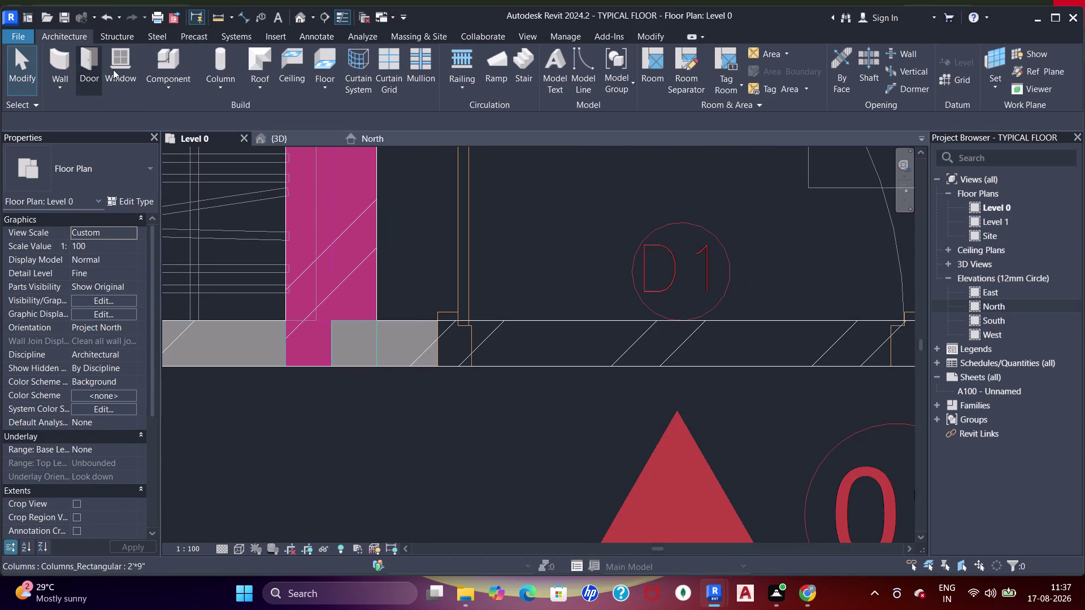
drag(82, 71, 101, 69)
scroll(down, 3)
middle_drag(295, 266, 440, 323)
click(110, 173)
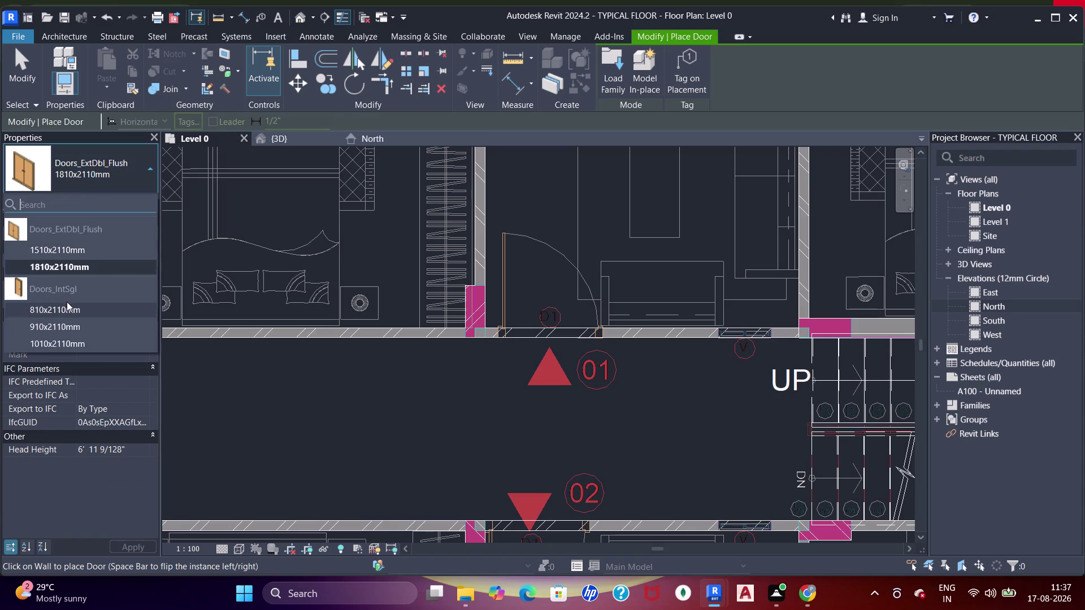
Duplicate the Doors_IntSgl 810x2110mm door type as a new type named 3'.
click(65, 309)
click(125, 206)
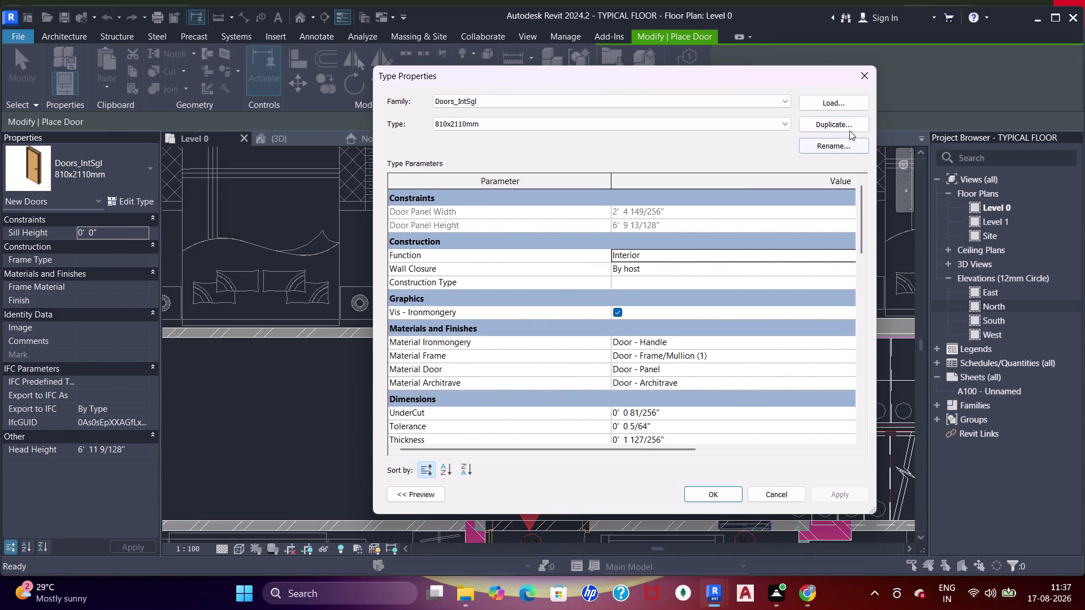
click(846, 130)
text(3)
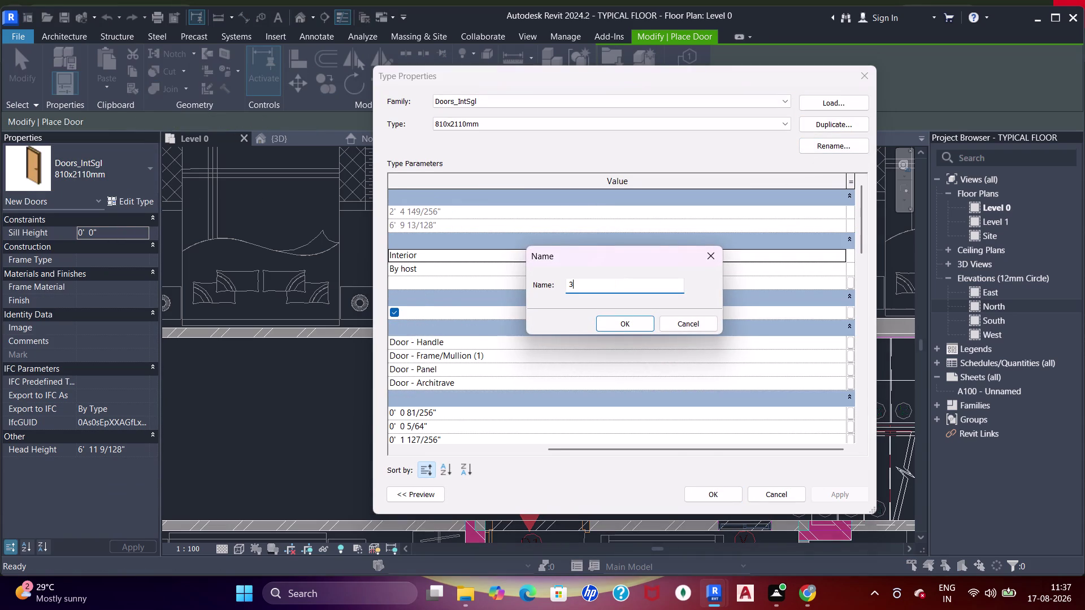
text(')
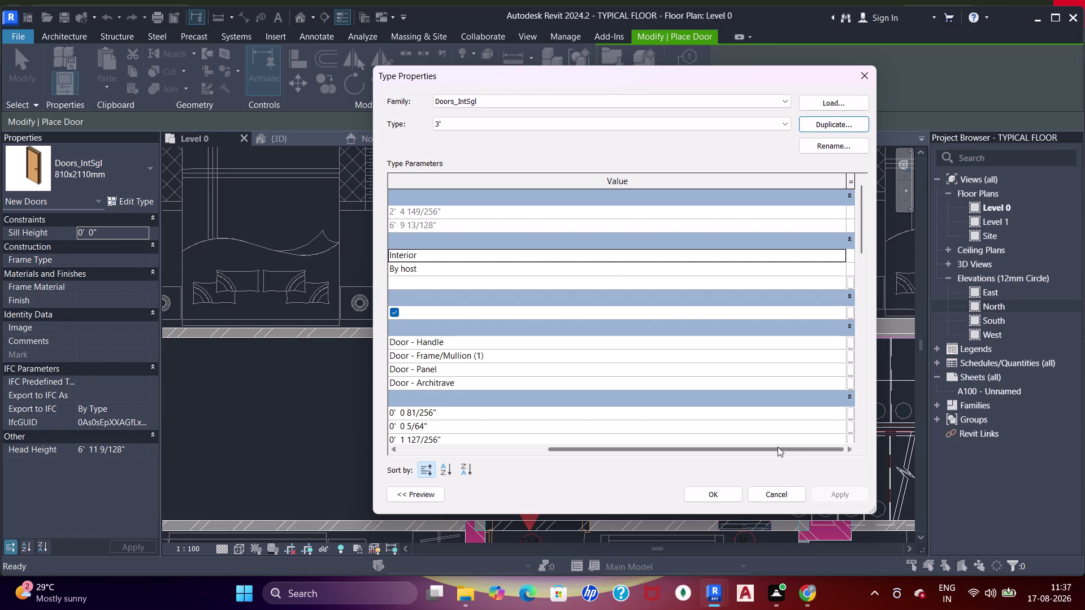
drag(777, 447, 436, 423)
scroll(down, 3)
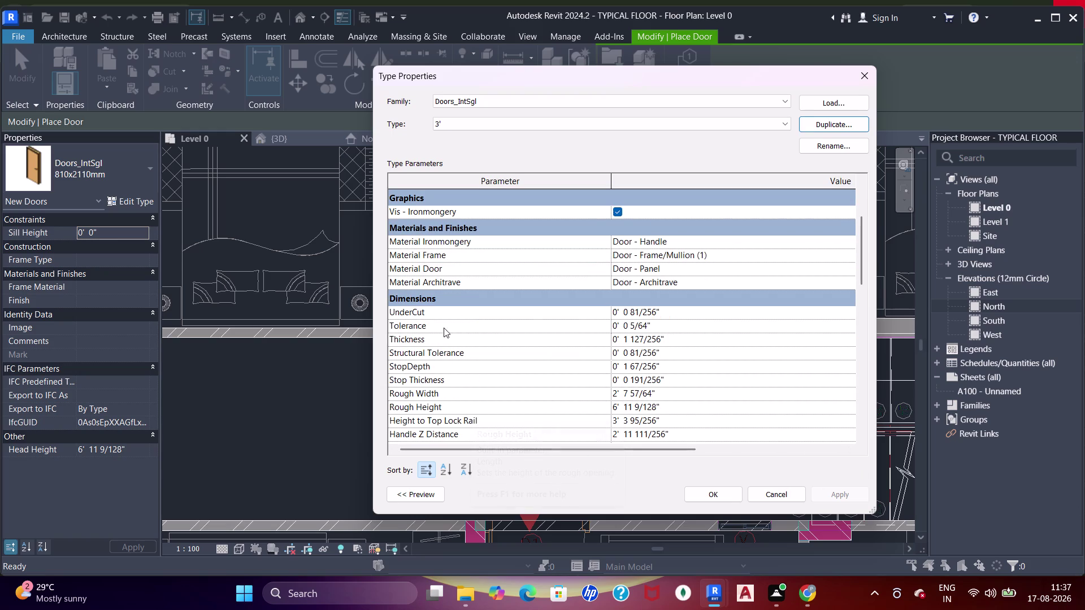
Set the 3' type's Rough Width to 3' 0" and accept the type.
click(677, 399)
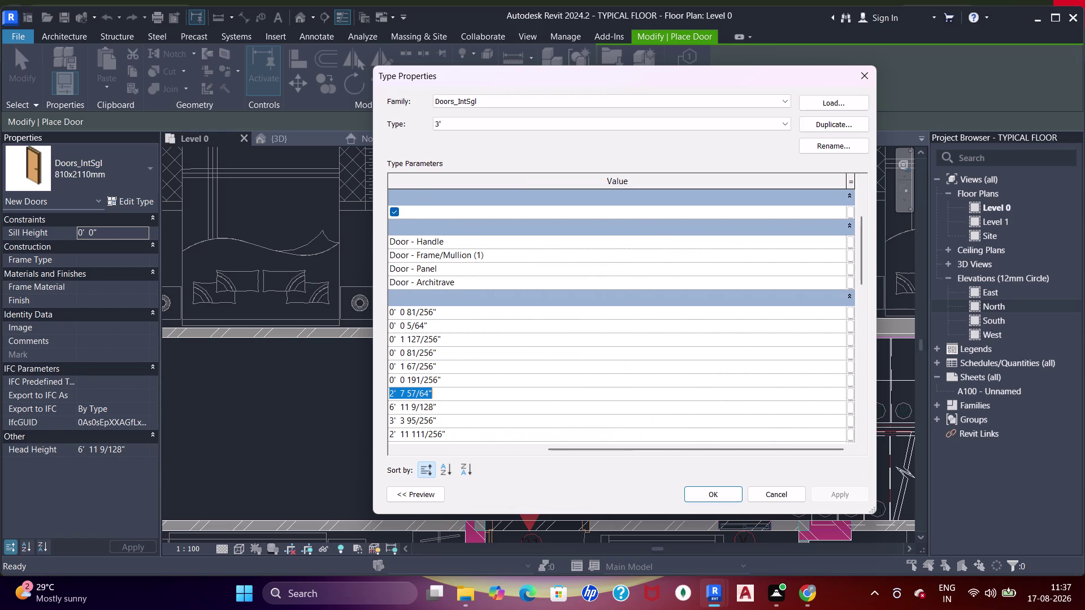
text(3')
key(Return)
click(723, 503)
drag(842, 495, 836, 495)
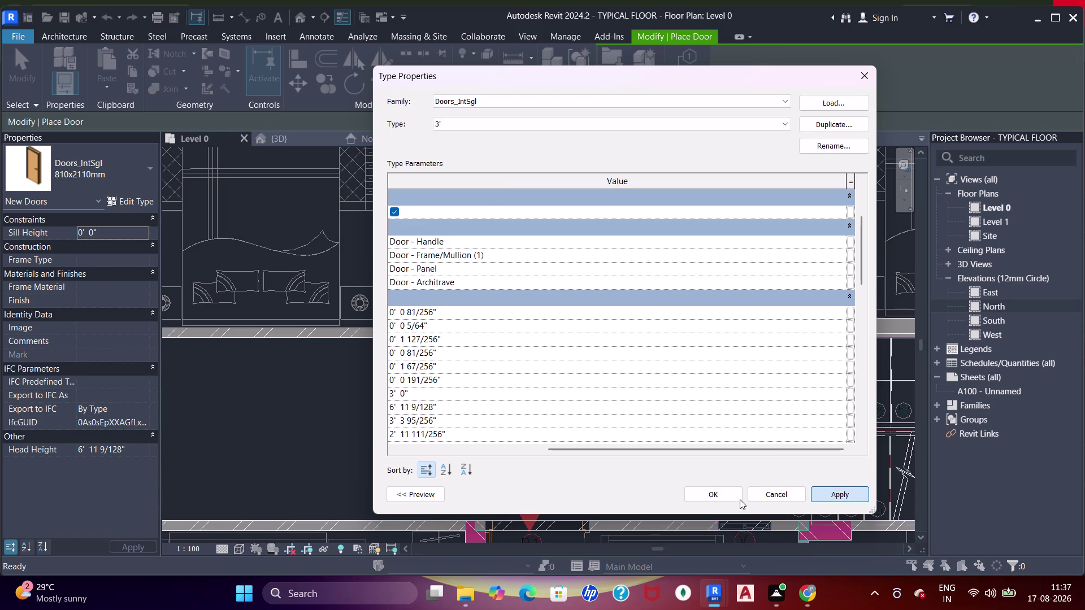
click(729, 495)
scroll(down, 3)
Pan across the floor plan to the apartment and bedroom door openings.
middle_drag(393, 297, 613, 417)
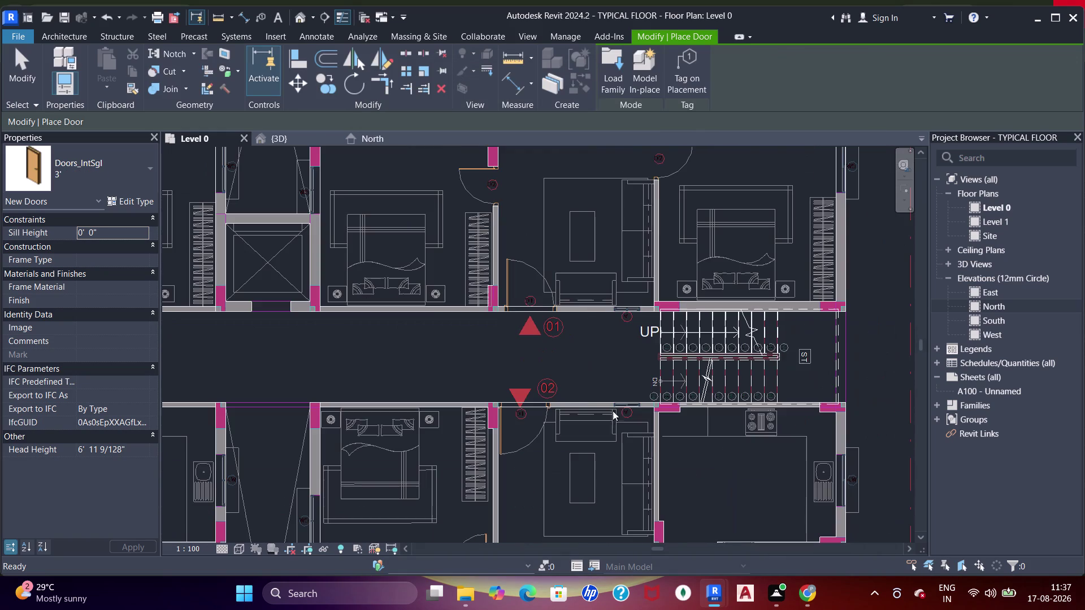
middle_drag(613, 417, 613, 416)
middle_drag(371, 262, 575, 368)
middle_drag(290, 213, 514, 297)
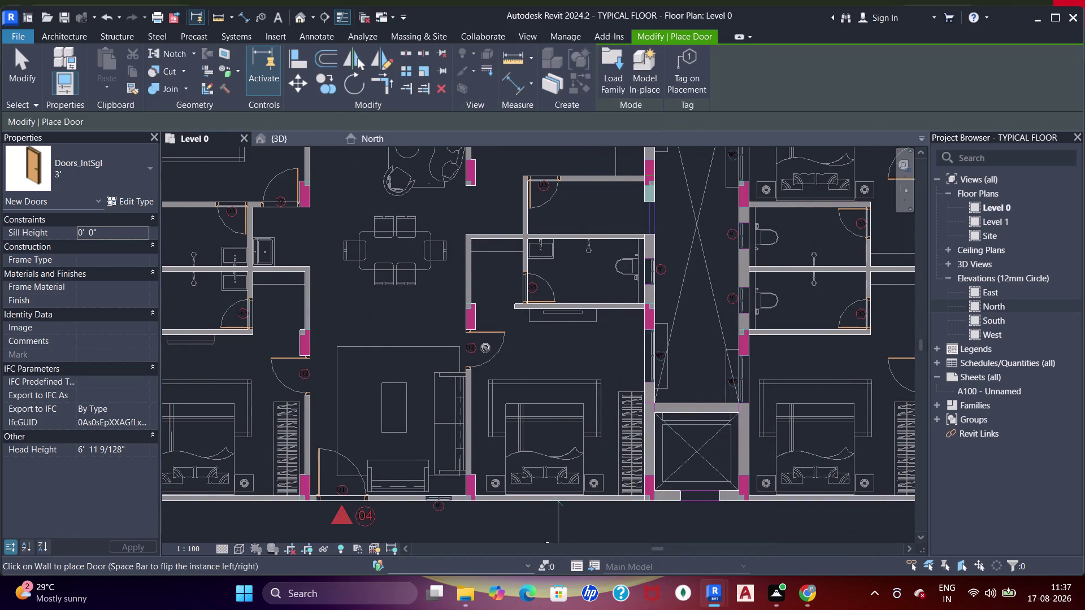
scroll(up, 3)
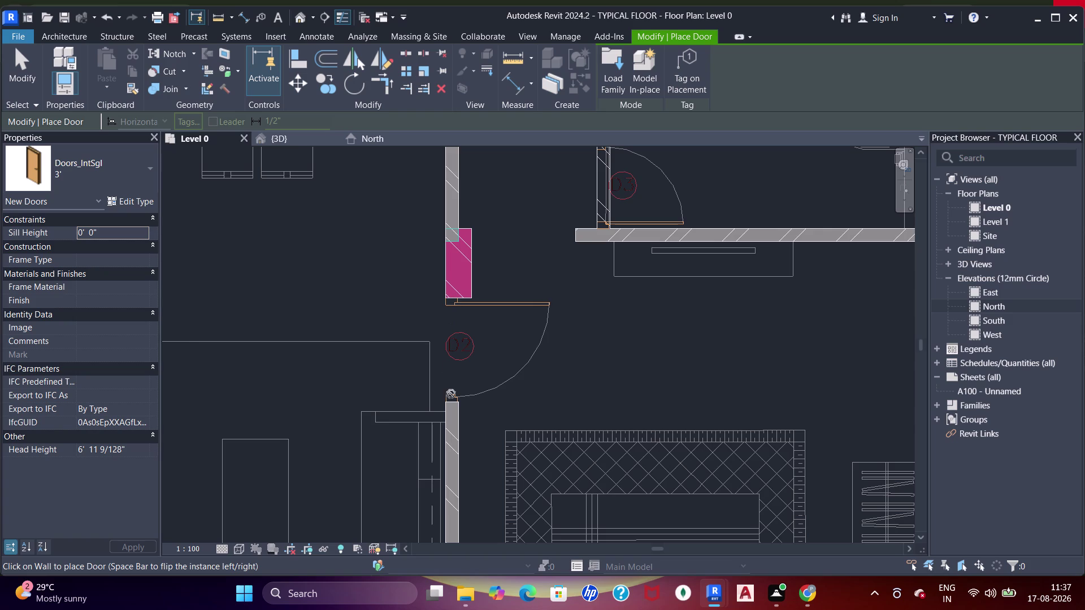
scroll(down, 3)
middle_drag(454, 333, 639, 310)
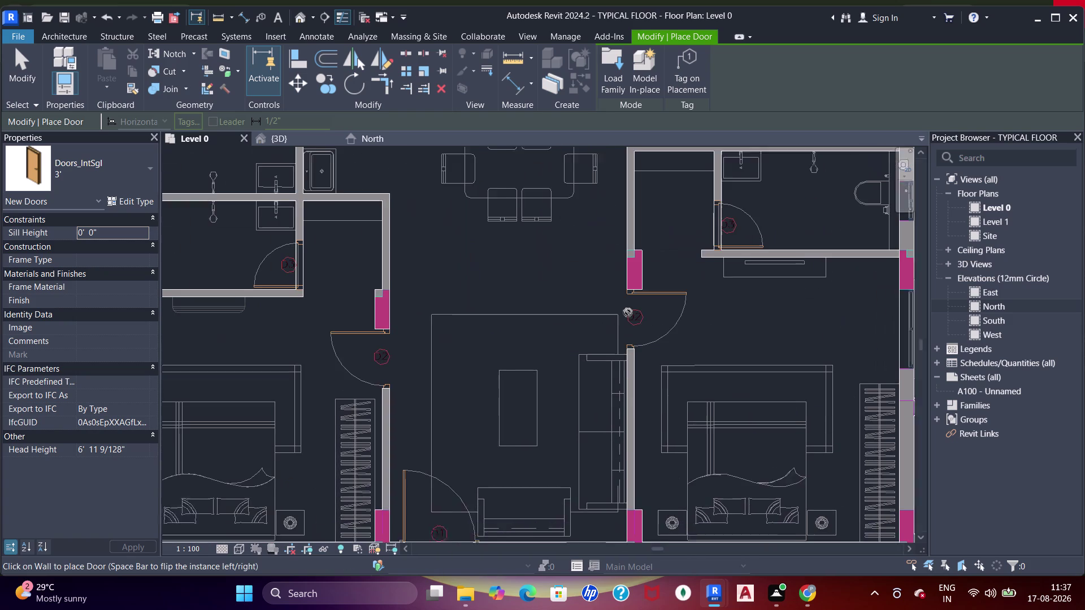
scroll(down, 3)
middle_drag(390, 339, 456, 338)
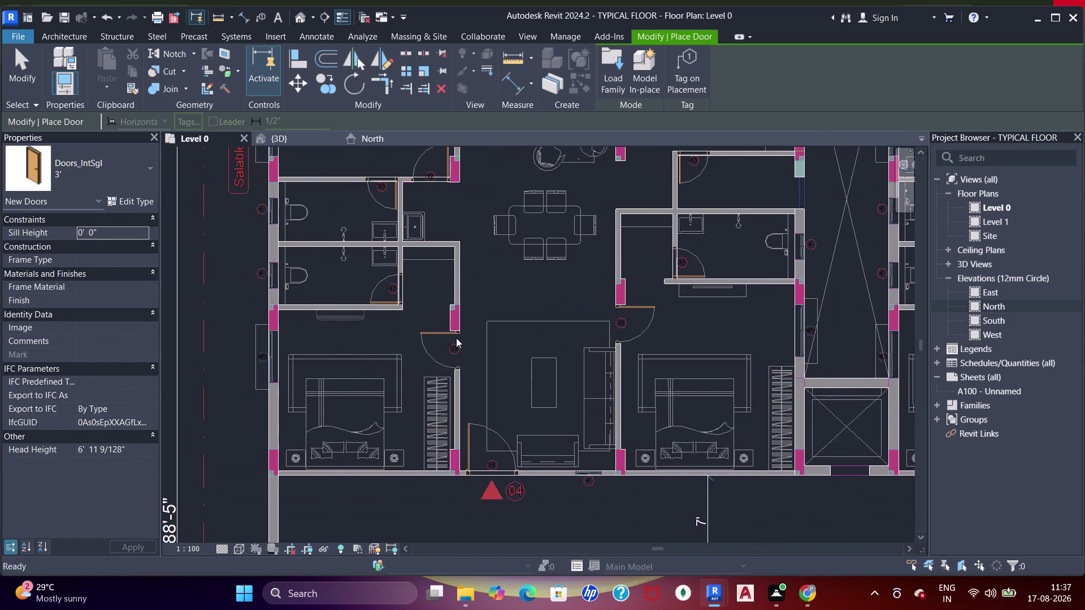
scroll(up, 3)
scroll(down, 3)
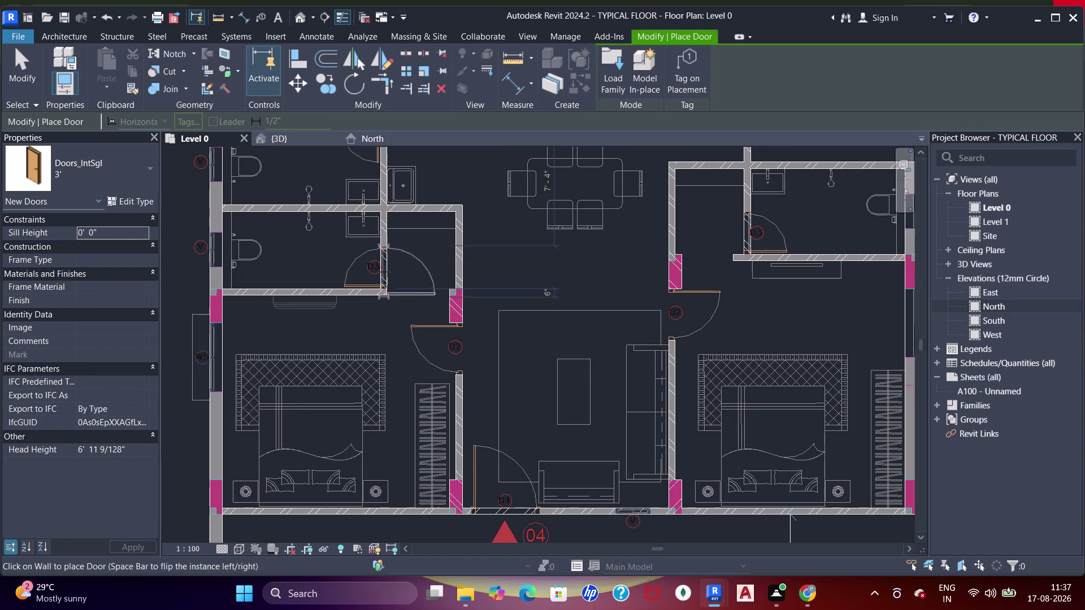
middle_drag(408, 287, 456, 334)
scroll(up, 3)
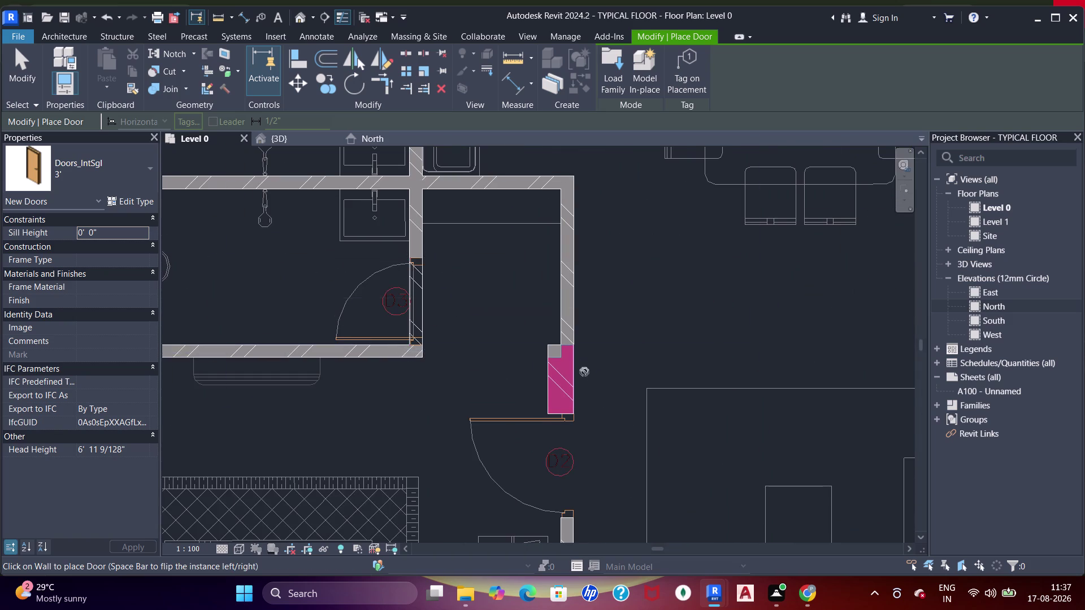
middle_drag(584, 373, 581, 269)
Exit door placement and start the Align tool (AL).
key(Escape)
key(Escape)
key(Escape)
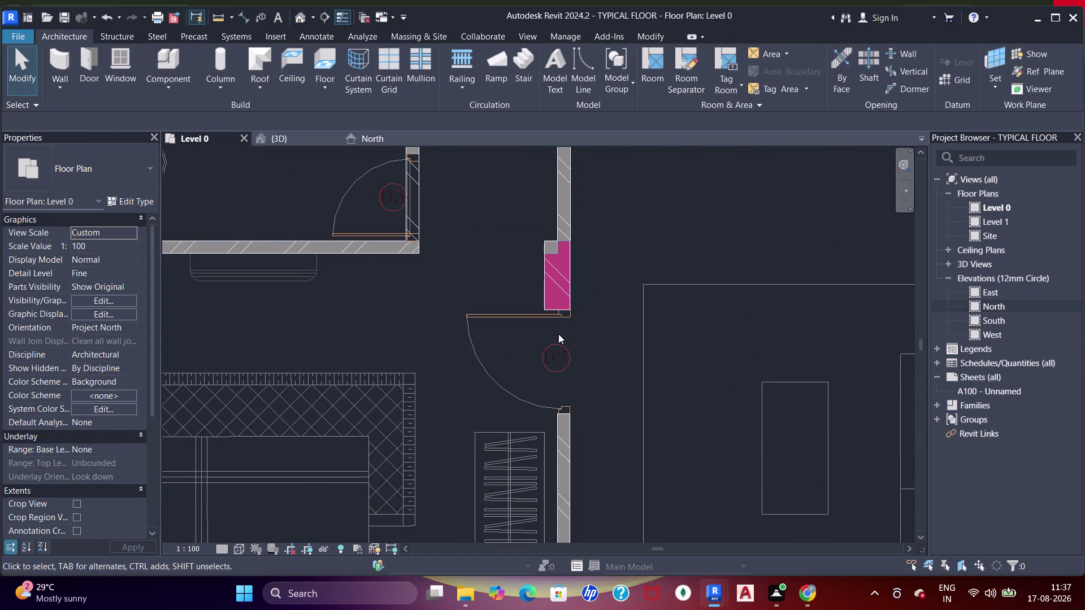
key(s)
key(d)
middle_drag(574, 410, 576, 390)
key(Escape)
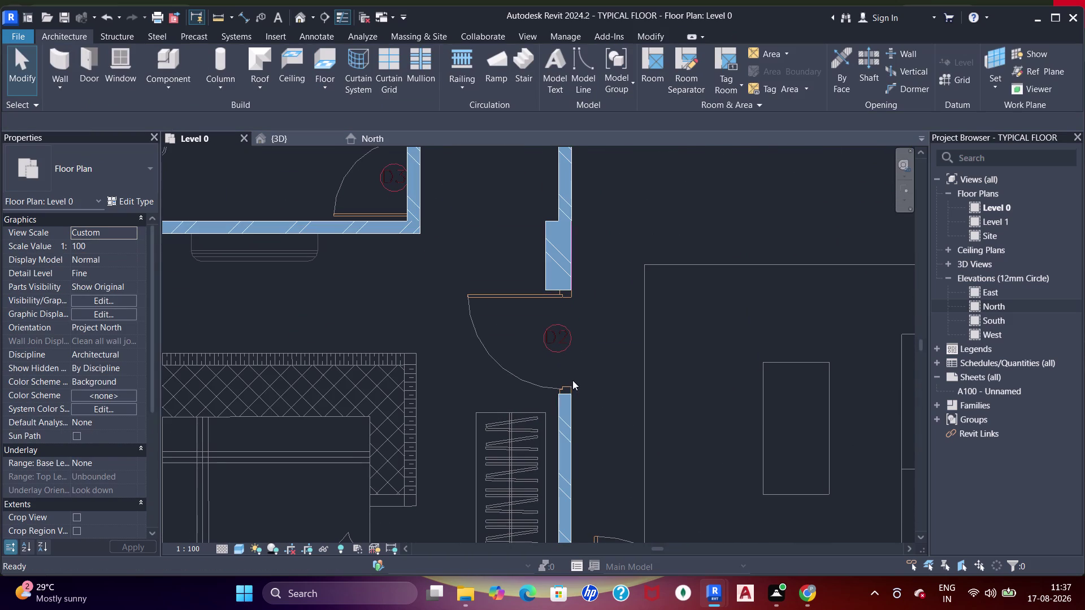
key(Escape)
key(a)
key(a)
key(a)
Align the first two door edges flush with their adjacent wall ends.
click(568, 293)
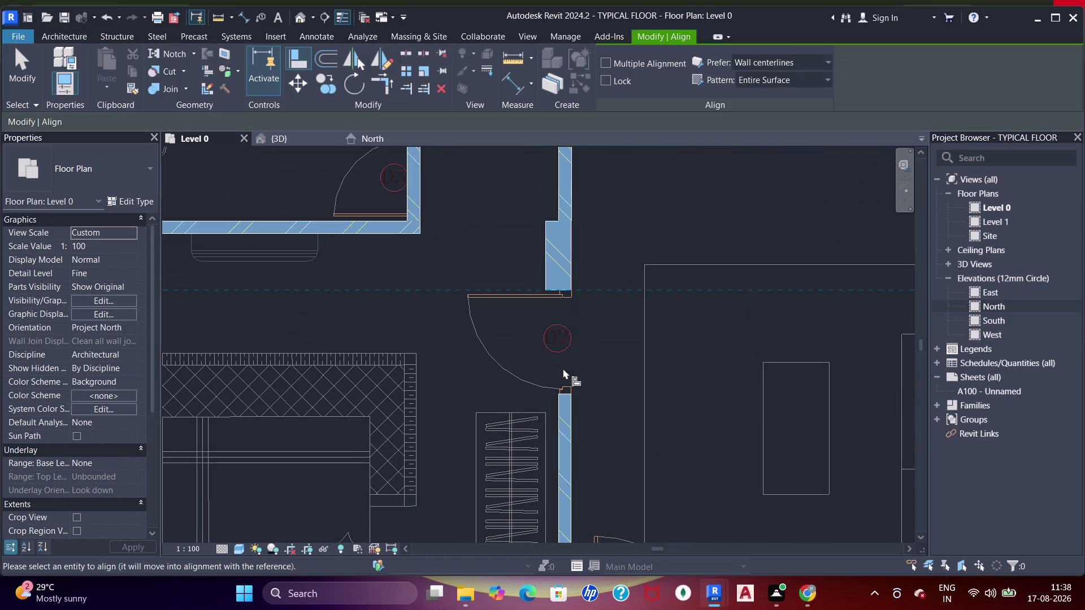
click(564, 395)
scroll(down, 3)
middle_drag(708, 296, 533, 263)
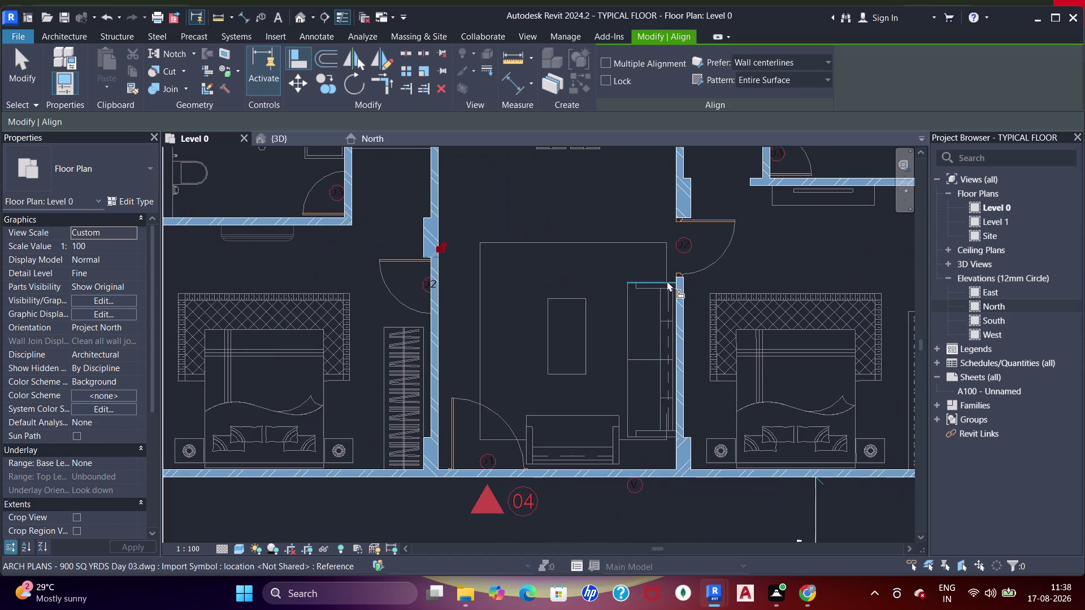
click(734, 253)
scroll(up, 3)
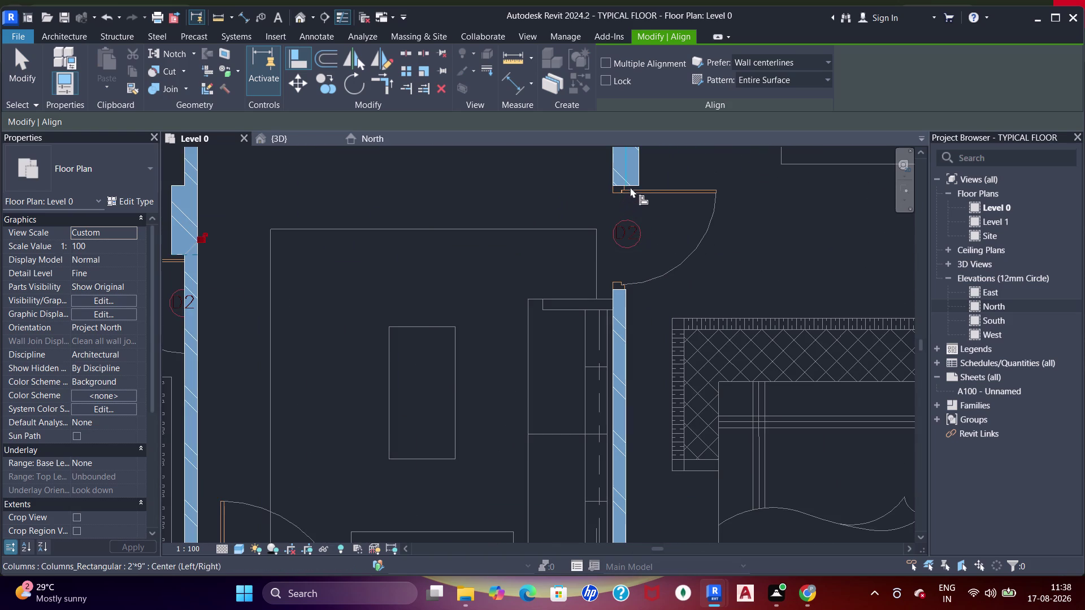
click(634, 184)
click(619, 290)
Align the third door's edge to the wall end at its opening.
scroll(down, 3)
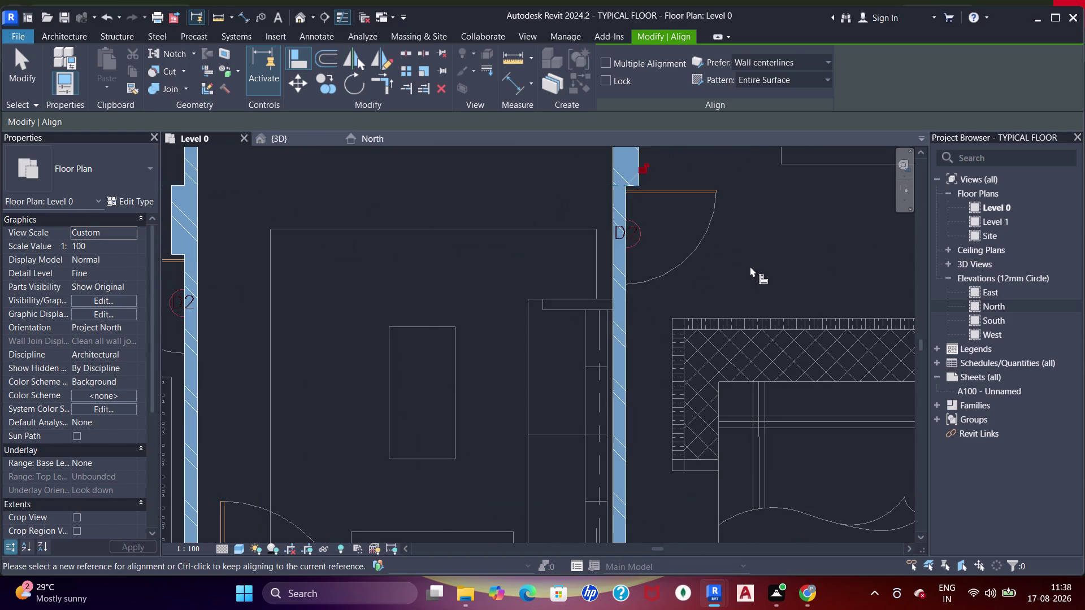
middle_drag(749, 266, 642, 337)
click(677, 314)
scroll(down, 3)
middle_drag(578, 255, 711, 253)
scroll(down, 3)
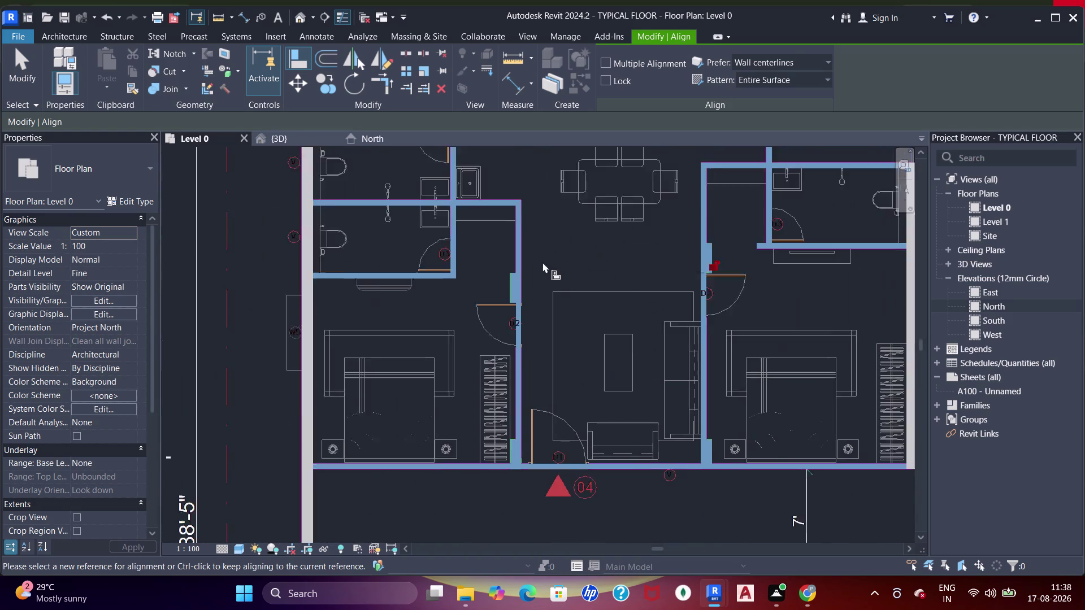
middle_drag(552, 262, 591, 259)
middle_drag(747, 277, 610, 210)
middle_drag(752, 251, 582, 314)
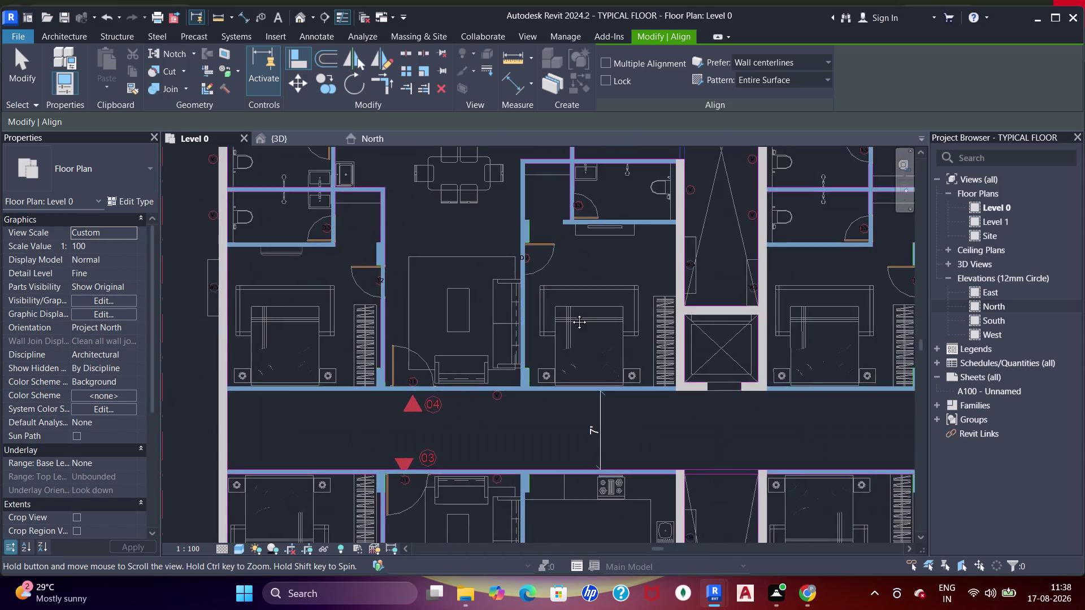
middle_drag(582, 314, 563, 310)
scroll(up, 3)
click(764, 288)
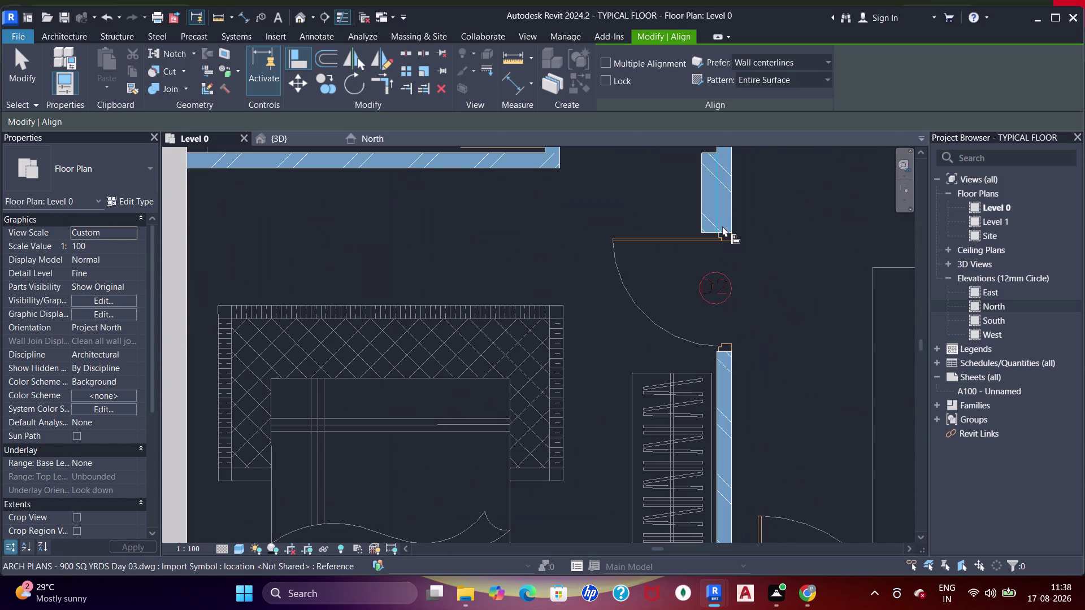
click(724, 232)
click(726, 352)
Align the bedroom door's edge to the wall end beside it.
scroll(down, 3)
middle_drag(786, 321, 452, 257)
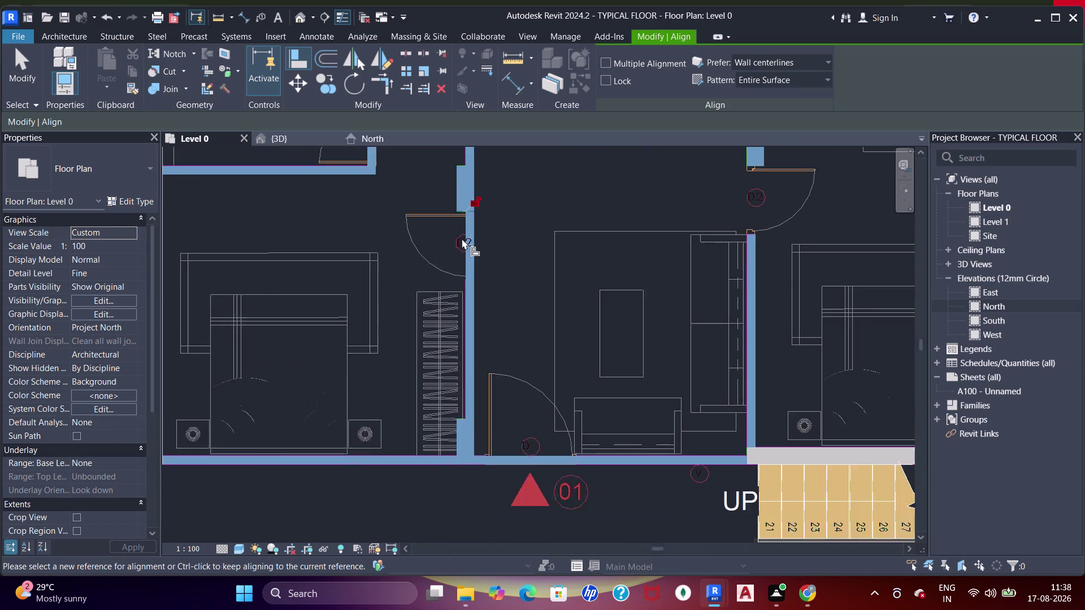
scroll(down, 3)
middle_drag(567, 249, 554, 265)
scroll(up, 3)
click(587, 188)
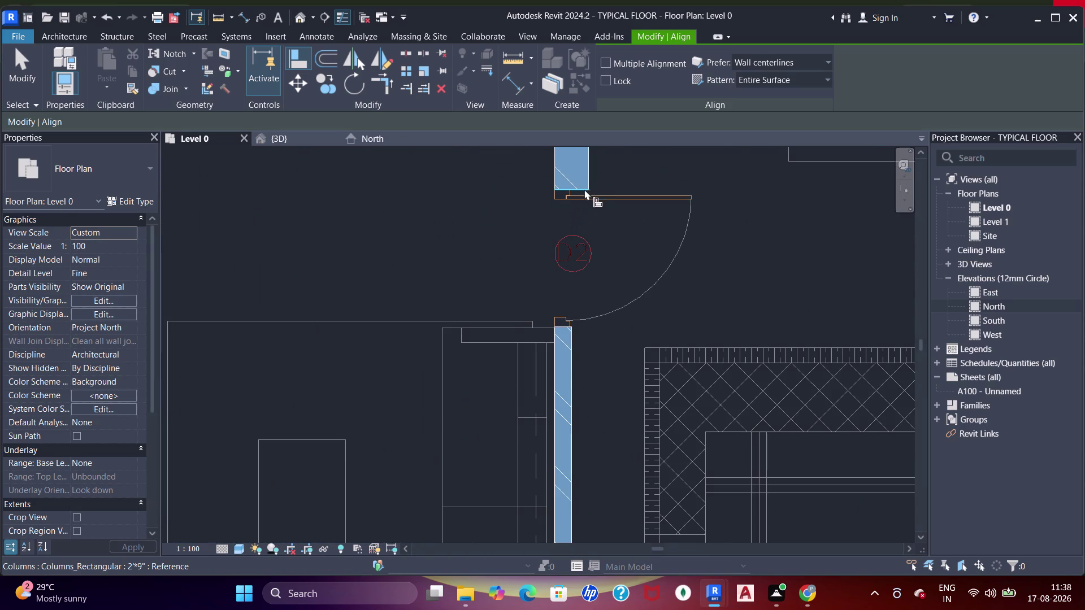
click(570, 328)
Pan across the building plan toward the stair and remaining door openings.
scroll(down, 3)
middle_drag(598, 295, 493, 328)
scroll(down, 3)
middle_drag(568, 270, 633, 205)
scroll(down, 3)
middle_drag(463, 263, 591, 222)
middle_drag(552, 296, 616, 199)
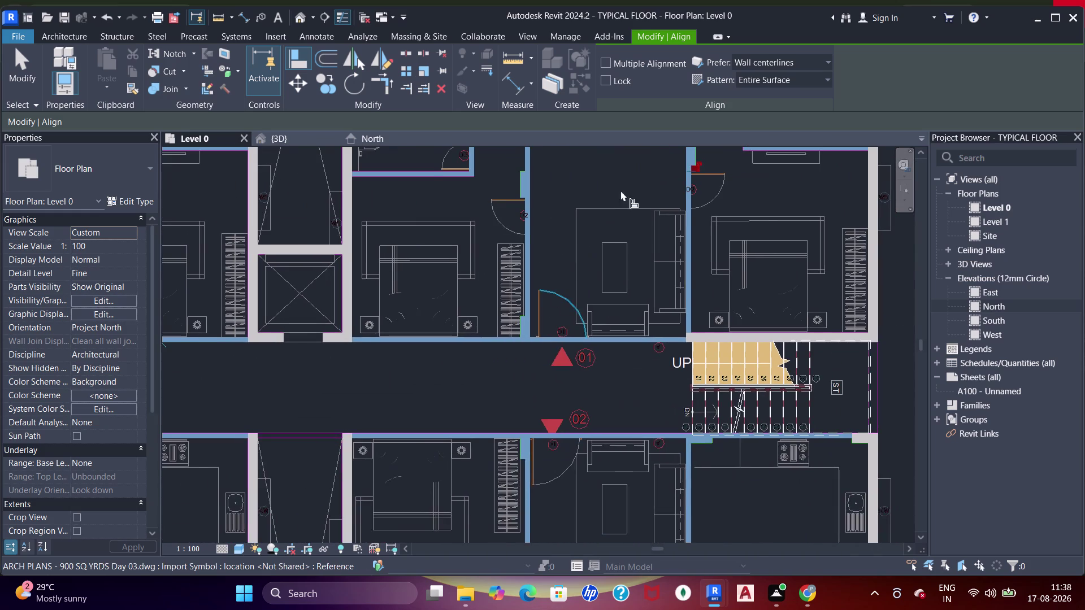
middle_drag(616, 199, 627, 182)
scroll(down, 3)
middle_drag(586, 261, 611, 168)
middle_drag(430, 320, 550, 336)
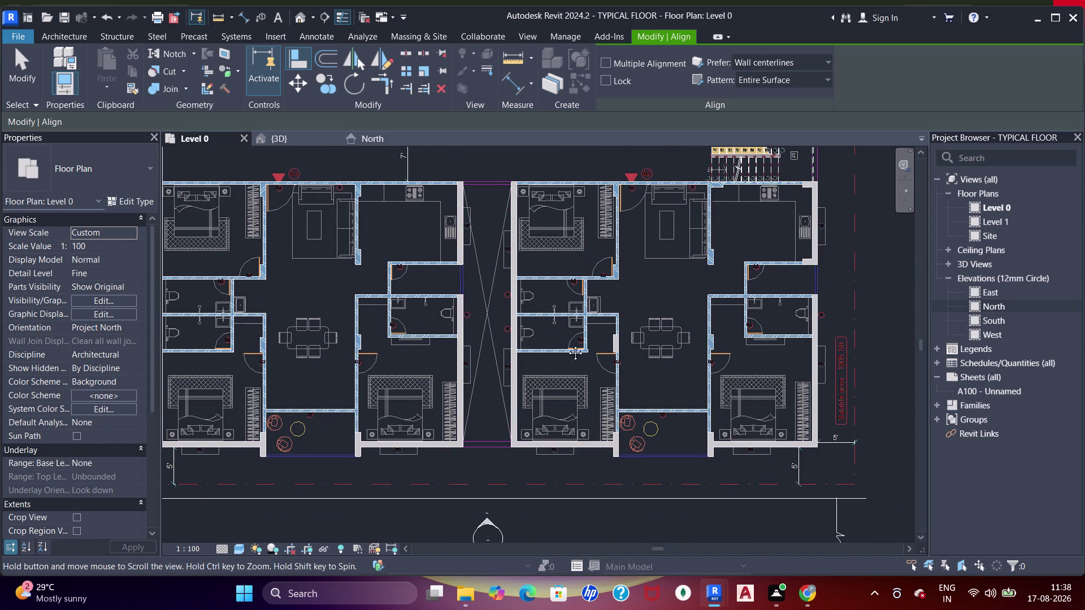
middle_drag(550, 335, 640, 382)
scroll(up, 3)
middle_drag(641, 232, 651, 465)
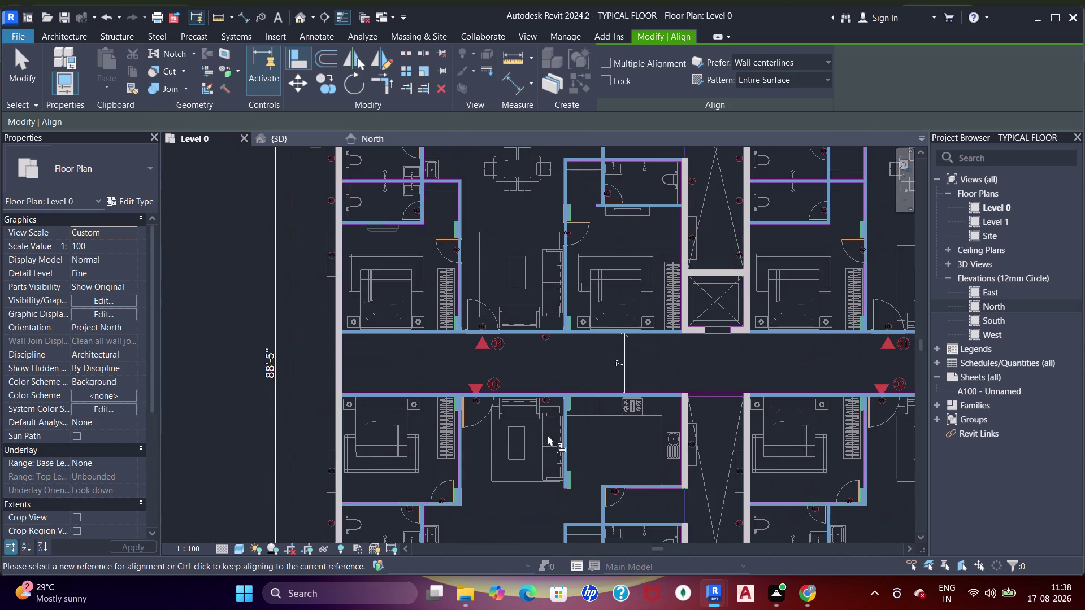
middle_drag(484, 309, 516, 490)
scroll(up, 3)
middle_drag(465, 373, 474, 361)
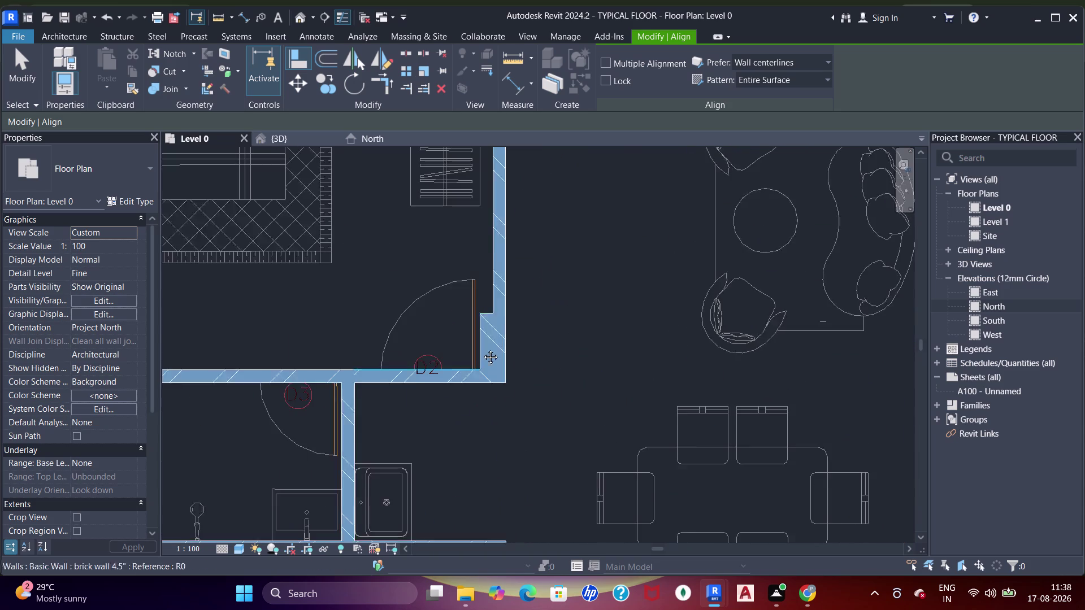
Clear the current wall selection near the door by the wall corner.
middle_drag(473, 361, 498, 320)
key(Escape)
key(Escape)
key(Escape)
key(Escape)
middle_drag(482, 367, 511, 338)
key(Escape)
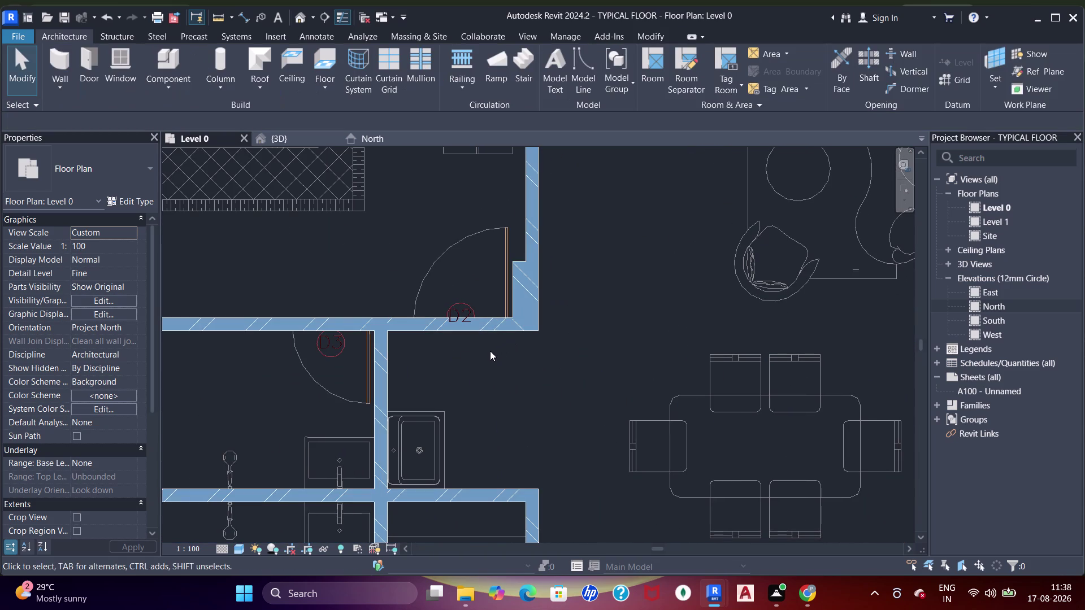
Start the Door tool (DR), check the {3D} view, and return to Level 0.
text(wf)
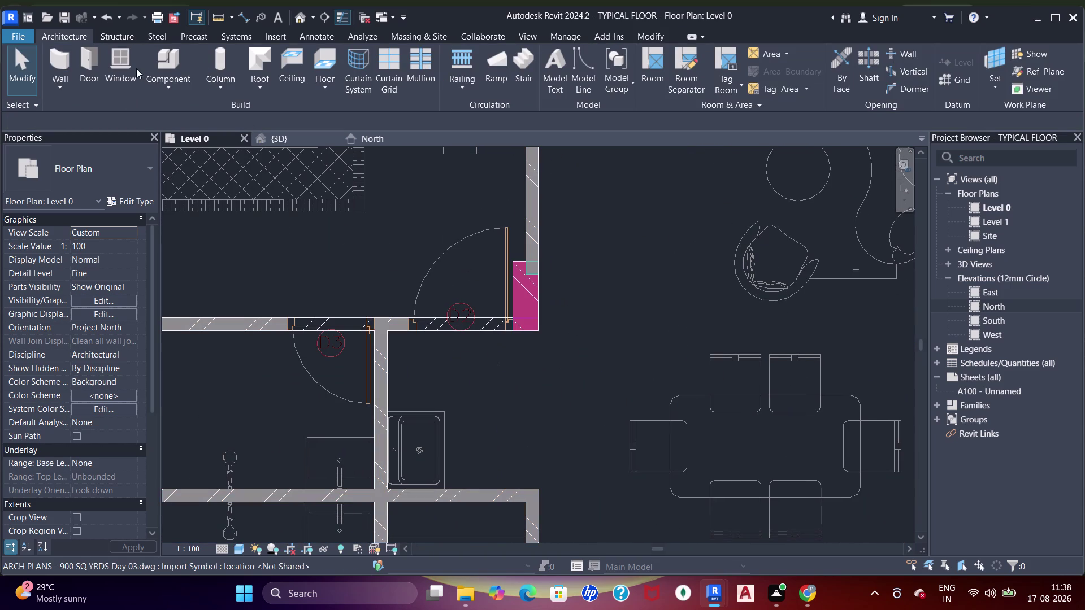
key(d)
key(d)
key(d)
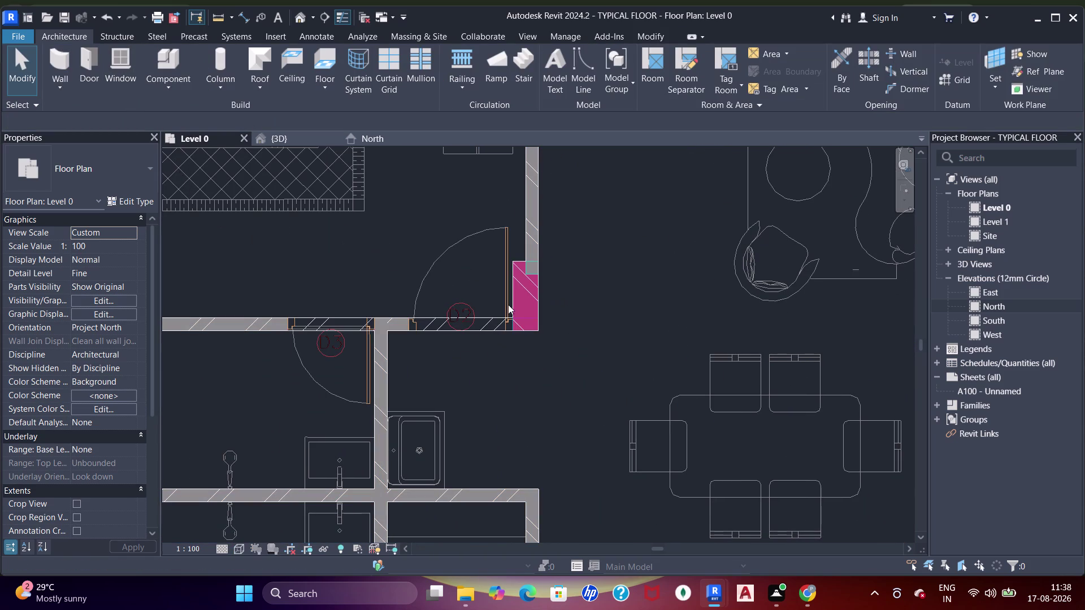
key(r)
click(214, 136)
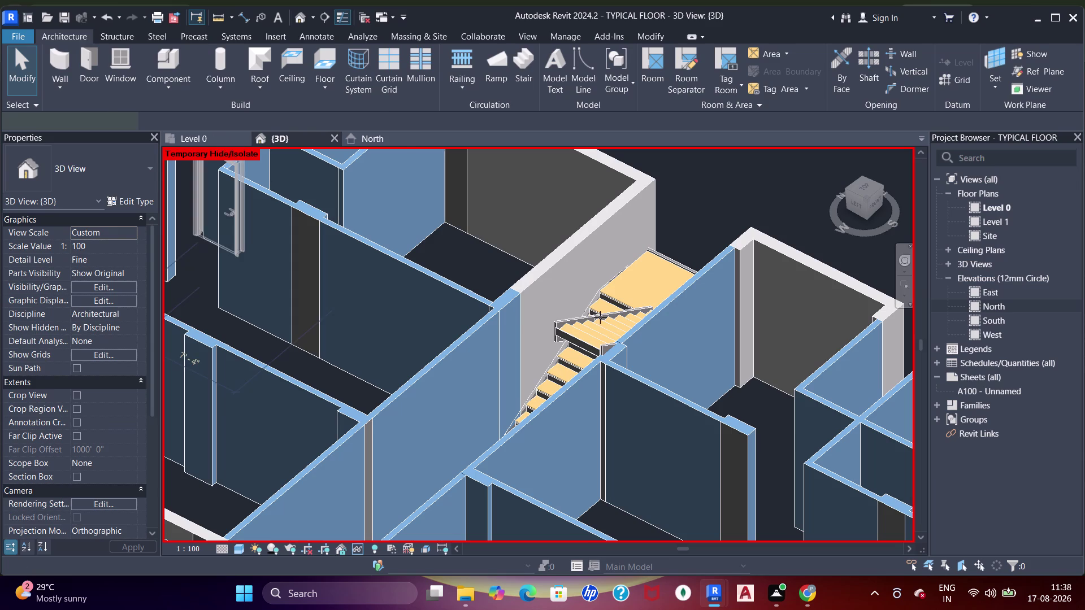
click(194, 131)
scroll(up, 3)
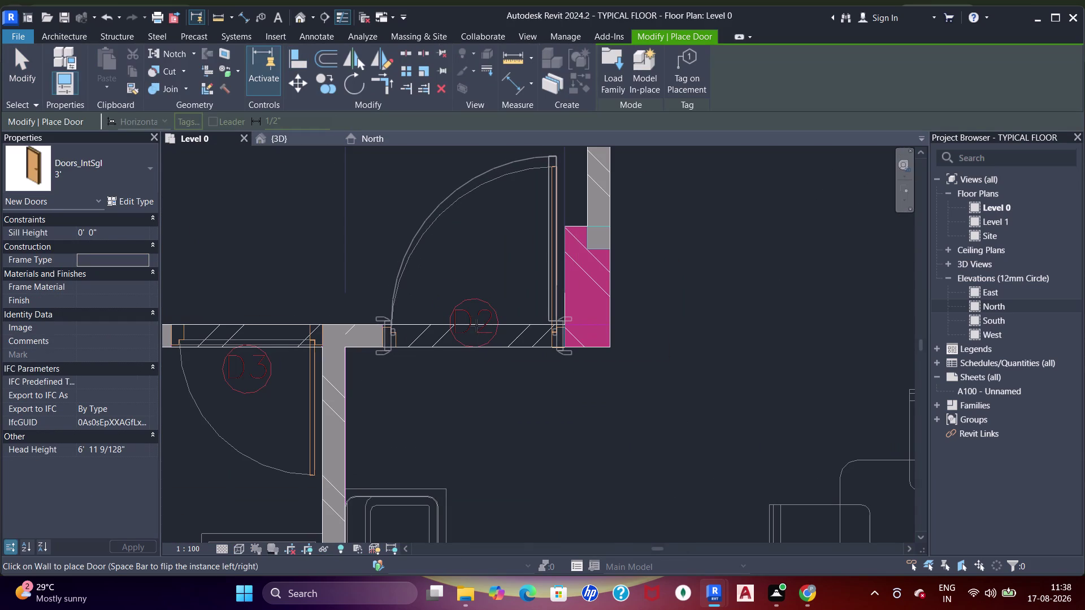
Place a 3' door in the D2 wall opening.
click(474, 326)
scroll(down, 3)
middle_drag(534, 330, 537, 323)
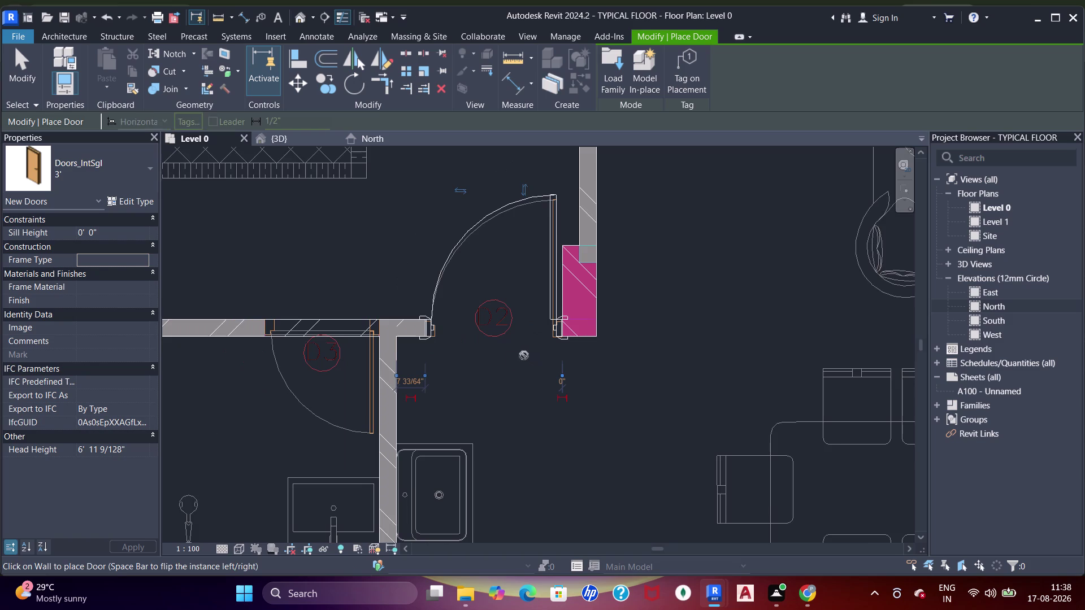
middle_drag(471, 379, 565, 312)
scroll(down, 3)
middle_drag(542, 344, 563, 268)
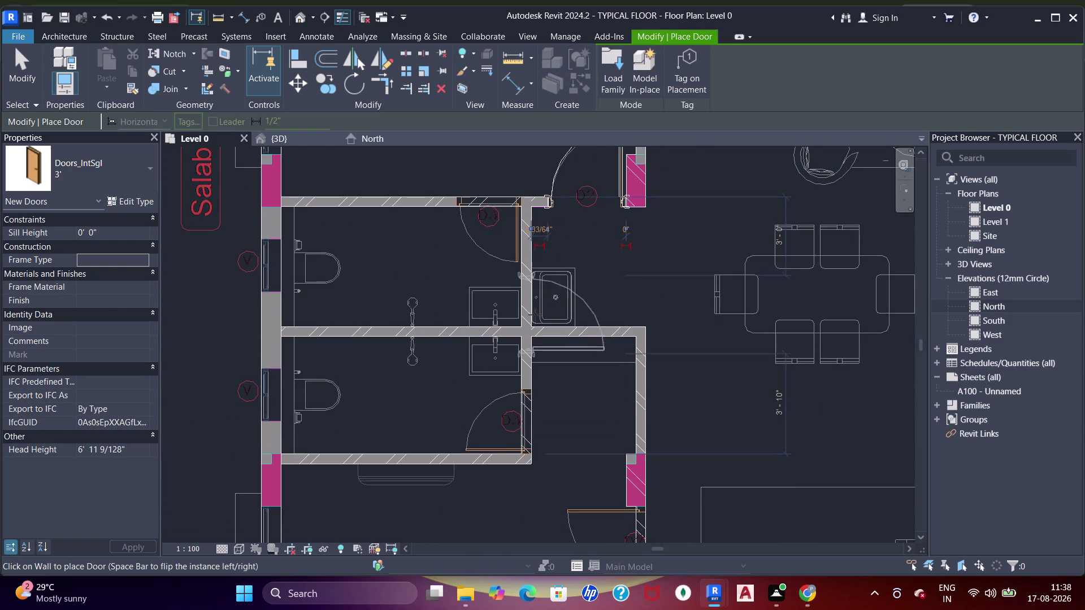
middle_drag(609, 408, 598, 265)
scroll(up, 3)
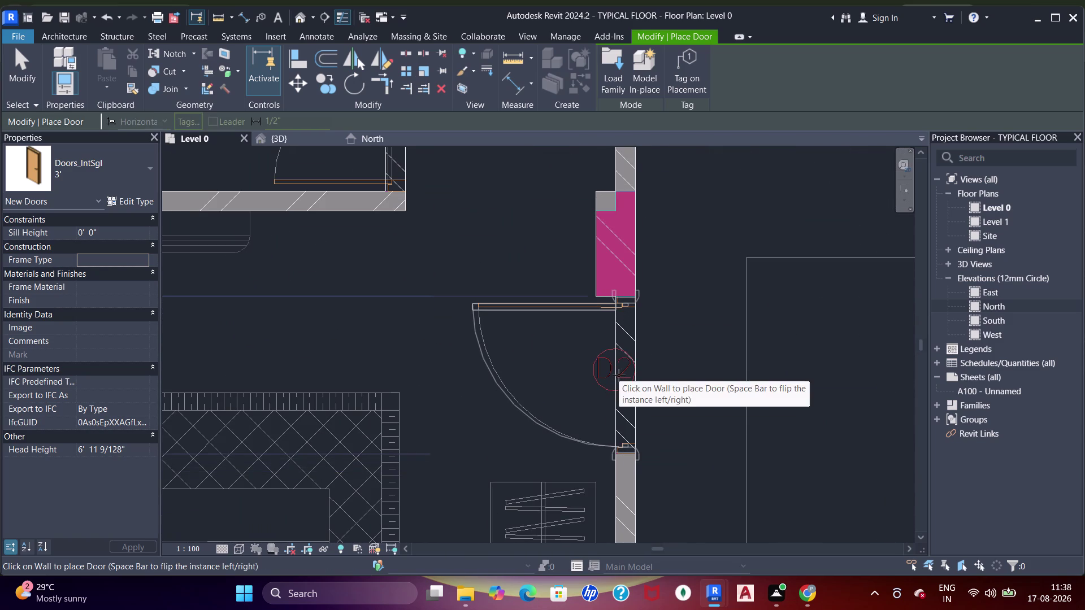
Place a 3' door in the vertical wall opening beside the bedroom.
click(618, 375)
scroll(down, 3)
middle_drag(680, 353, 636, 284)
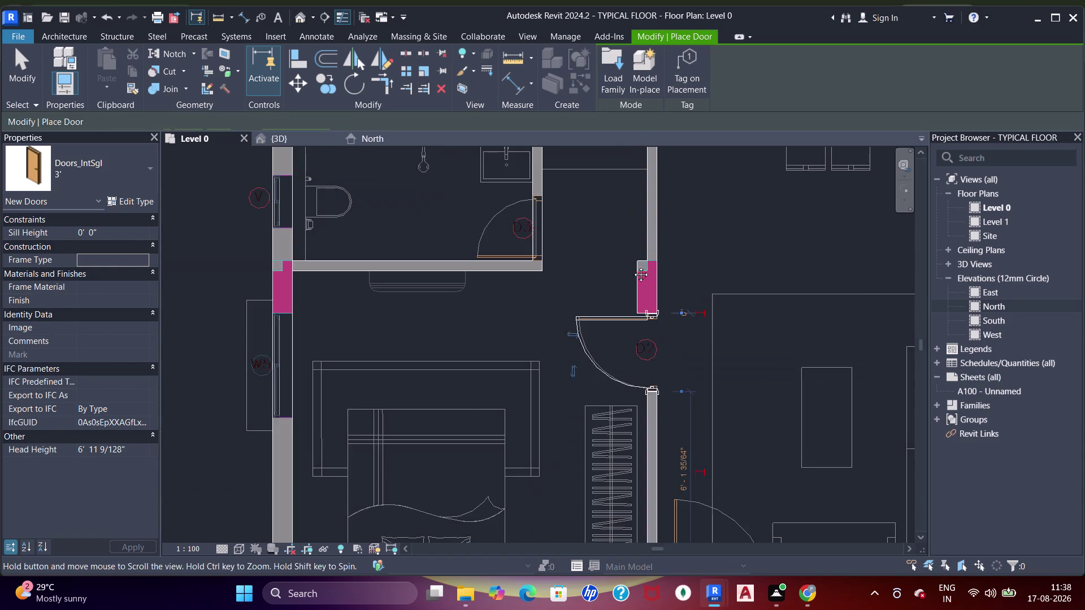
scroll(down, 3)
middle_drag(651, 318, 652, 270)
scroll(up, 3)
middle_drag(718, 369, 559, 324)
scroll(down, 3)
middle_drag(625, 346, 645, 227)
scroll(up, 3)
scroll(down, 3)
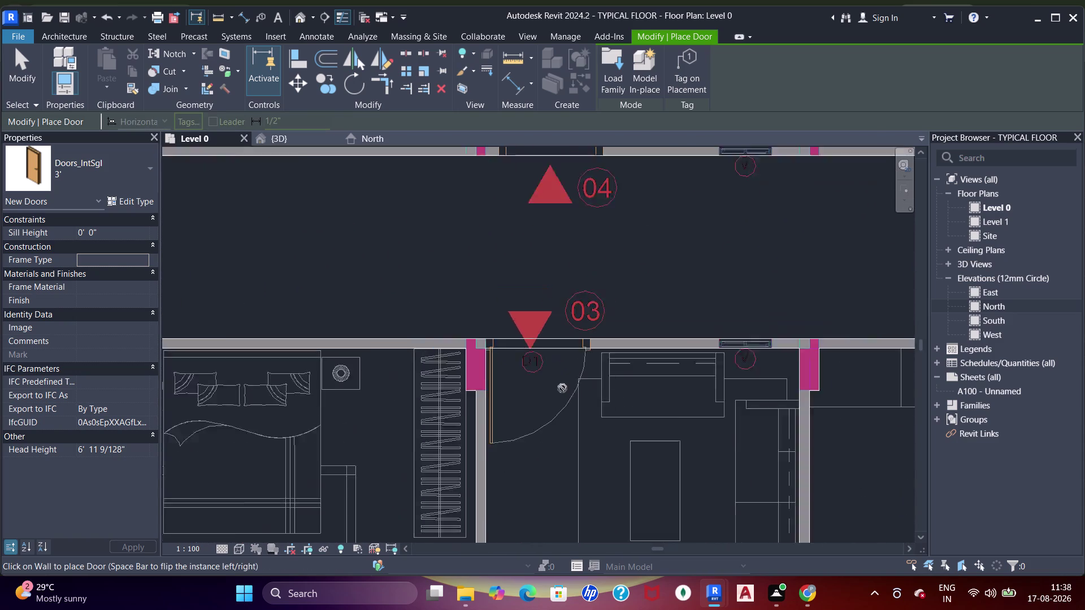
scroll(up, 3)
scroll(down, 3)
middle_drag(548, 397, 620, 245)
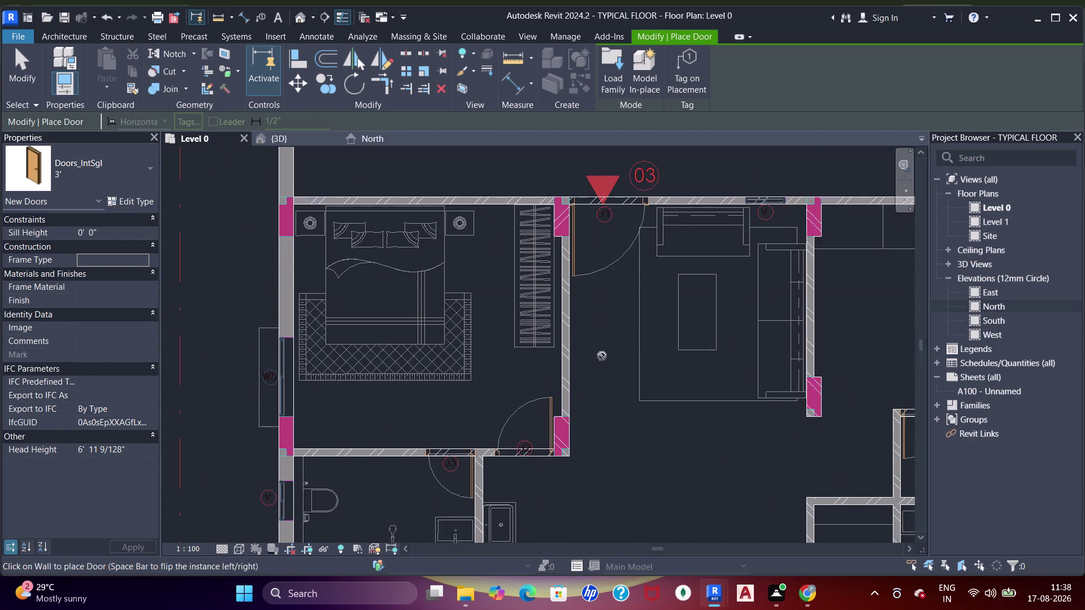
middle_drag(602, 357, 637, 229)
scroll(up, 3)
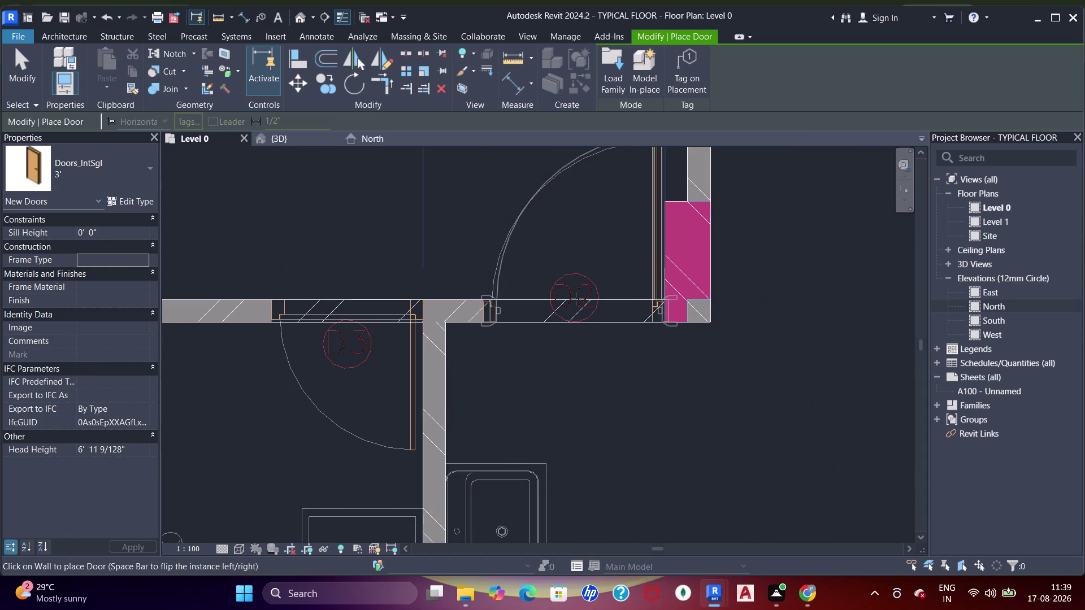
Place another 3' door near the D2 opening and view the whole floor.
click(574, 299)
scroll(down, 3)
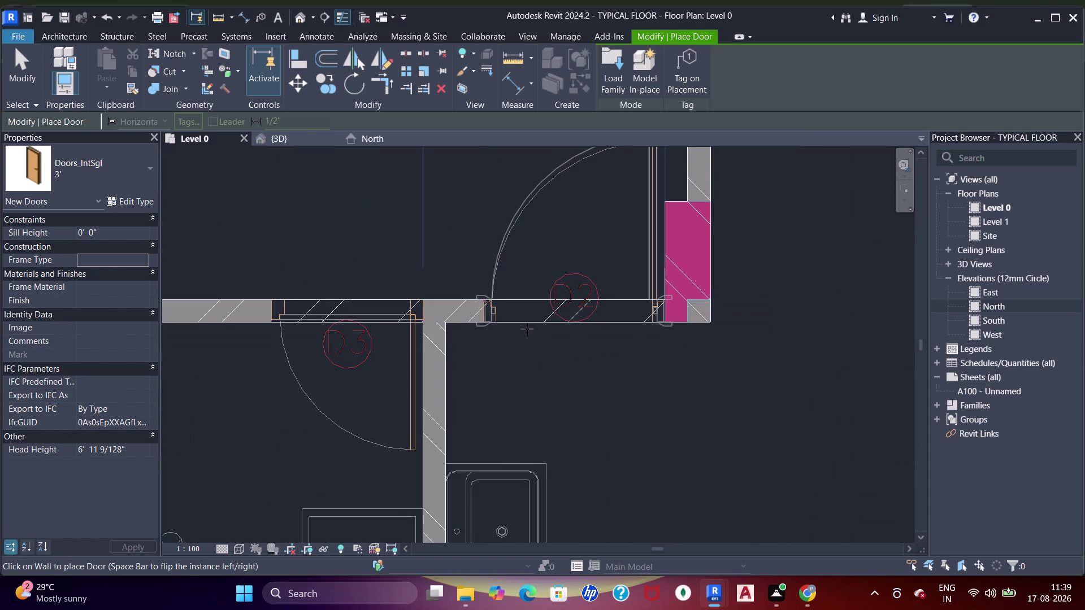
scroll(down, 3)
middle_drag(509, 350, 517, 255)
scroll(down, 3)
middle_drag(559, 310, 575, 246)
scroll(up, 3)
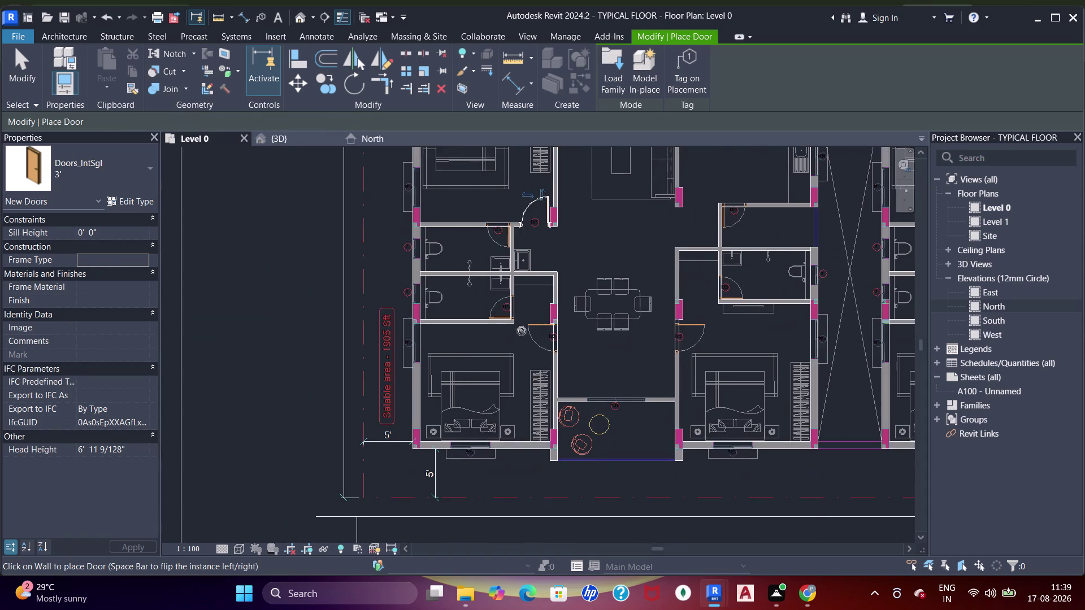
Place a 3' door in the D2 wall opening on one side of the dining area.
scroll(up, 3)
middle_drag(559, 223, 576, 396)
scroll(up, 3)
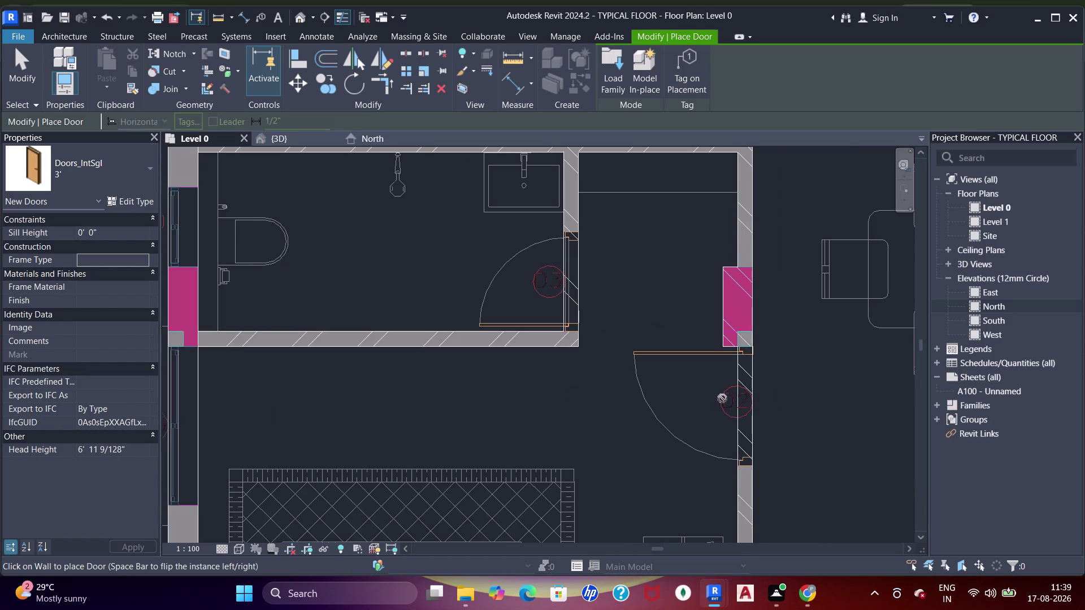
middle_drag(721, 393, 627, 345)
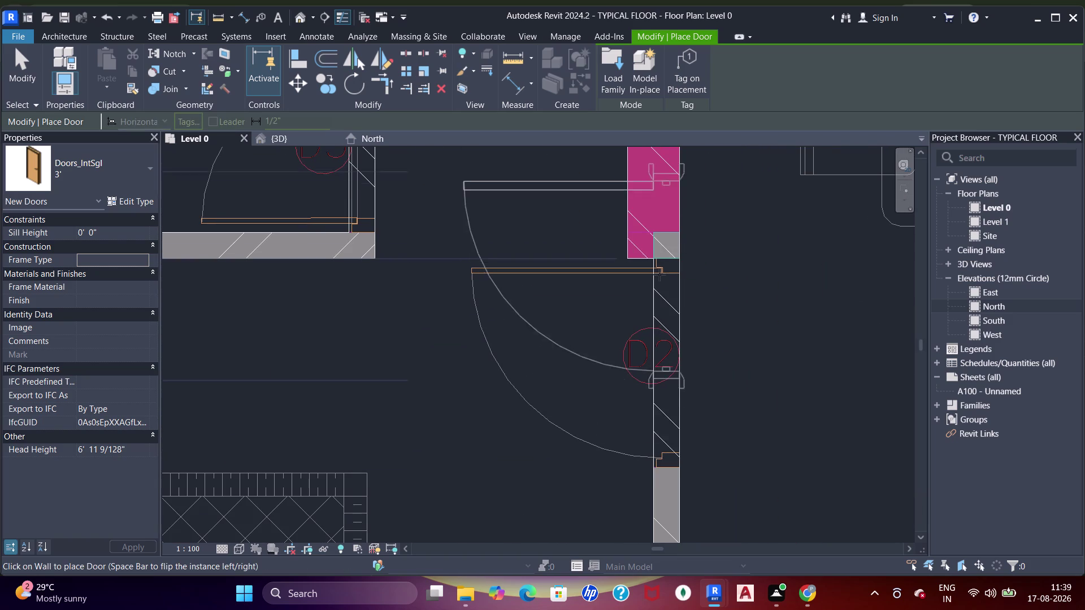
click(651, 365)
scroll(down, 3)
middle_drag(637, 332, 652, 267)
middle_drag(651, 386, 654, 367)
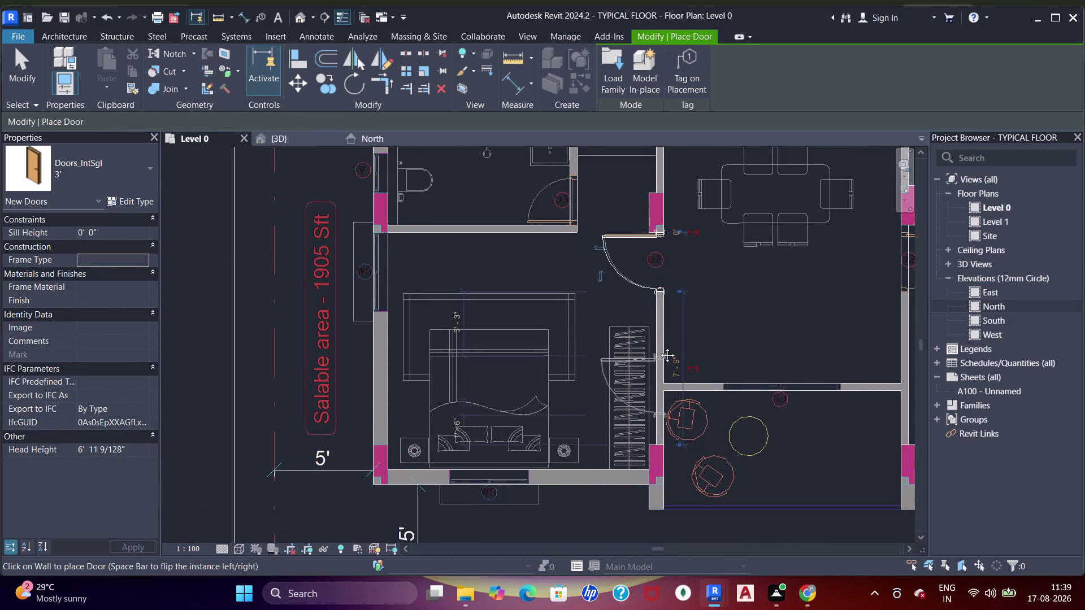
Place a second 3' door in the opposite D2 opening, with its swing flipped.
middle_drag(654, 367, 661, 330)
middle_drag(728, 351, 539, 352)
middle_drag(677, 359, 582, 433)
middle_drag(623, 285, 622, 313)
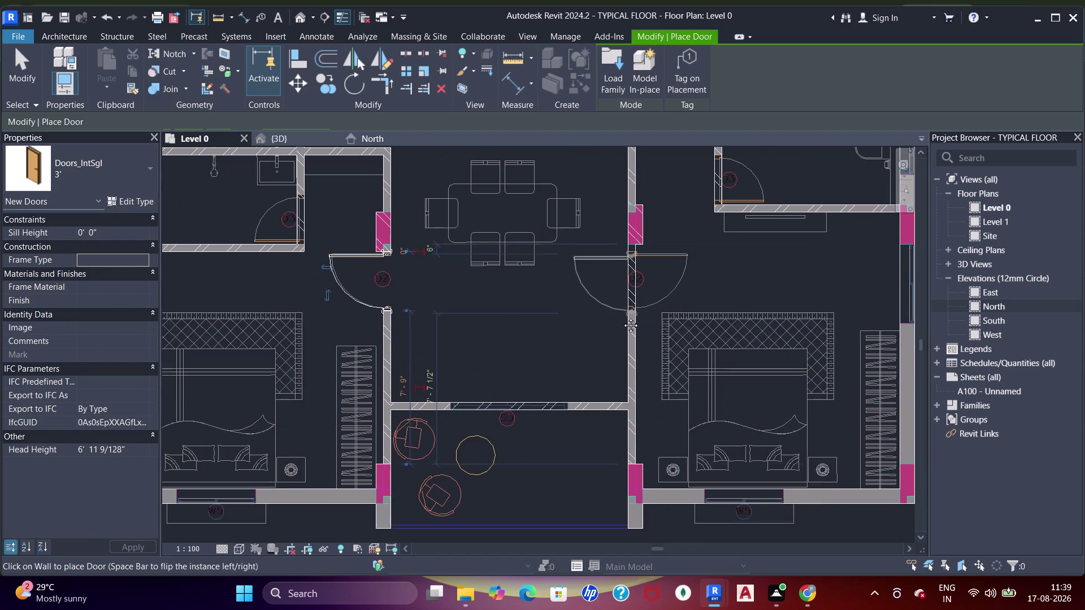
middle_drag(622, 313, 623, 331)
scroll(up, 3)
key(space)
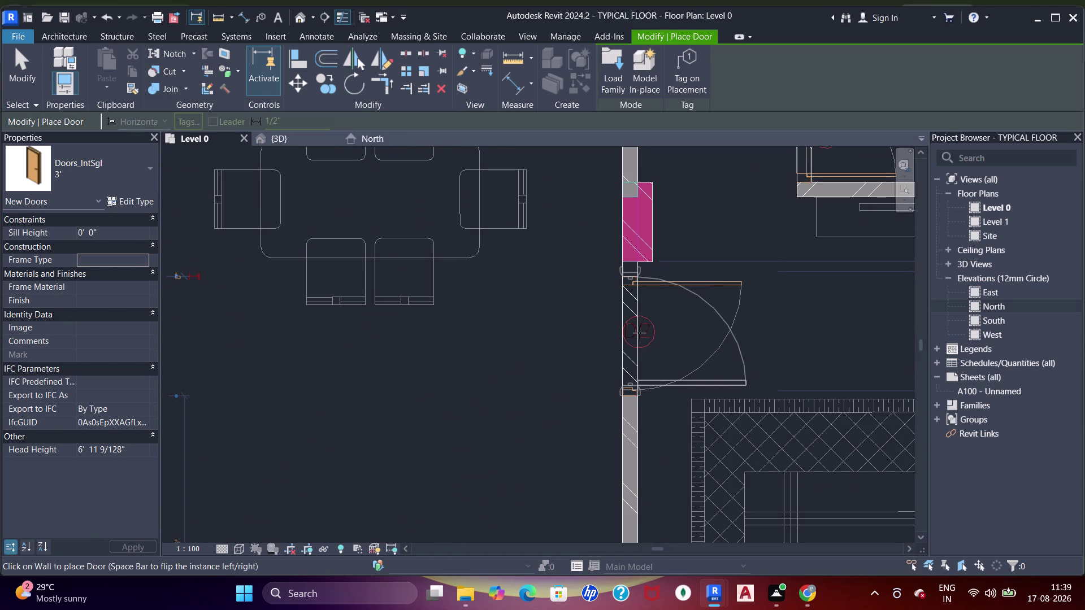
scroll(up, 3)
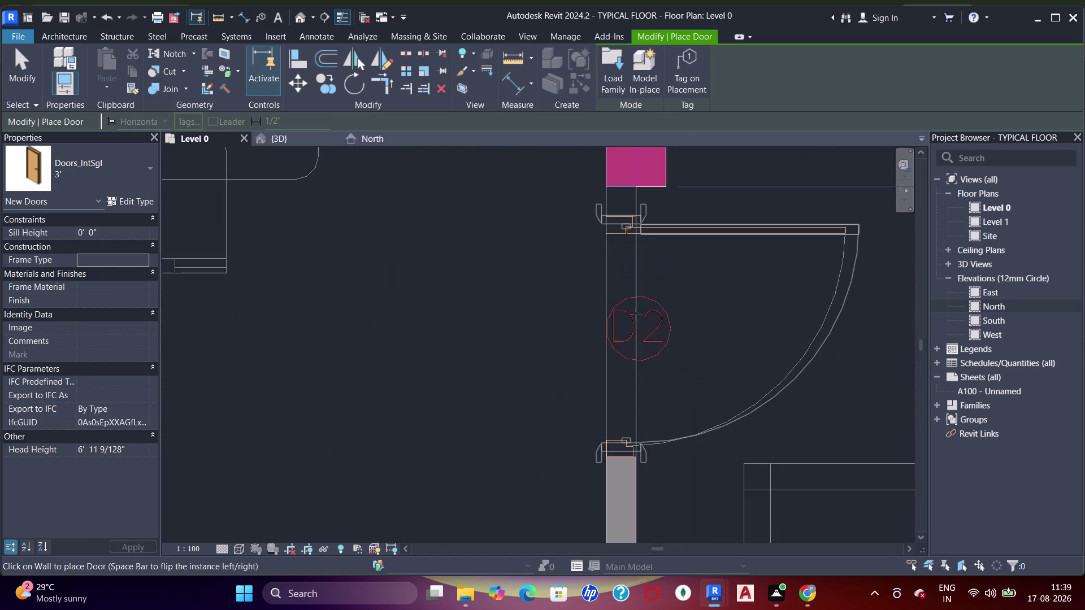
scroll(down, 3)
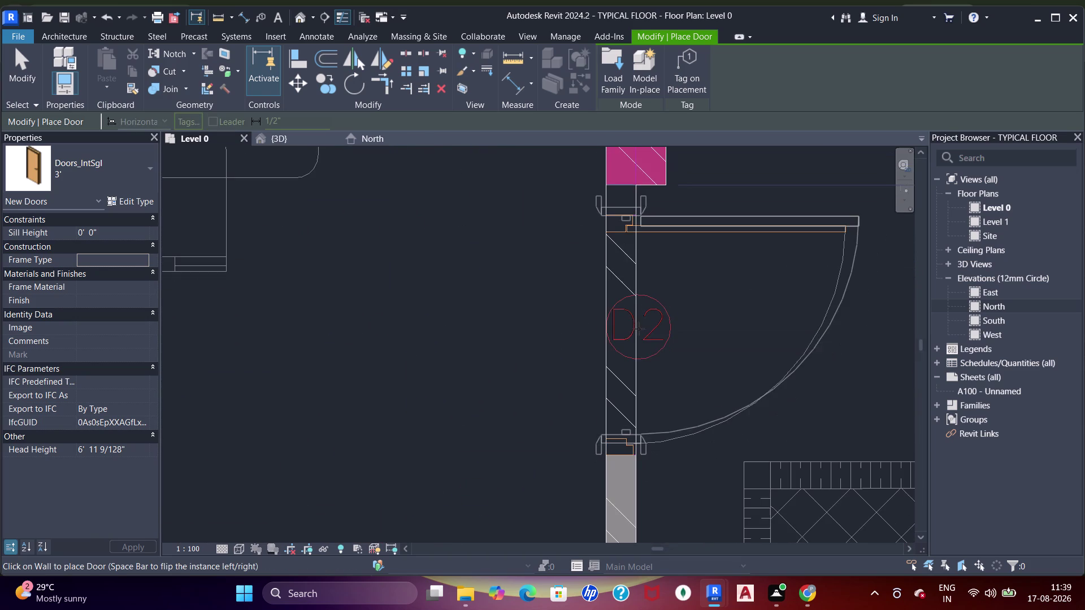
click(639, 331)
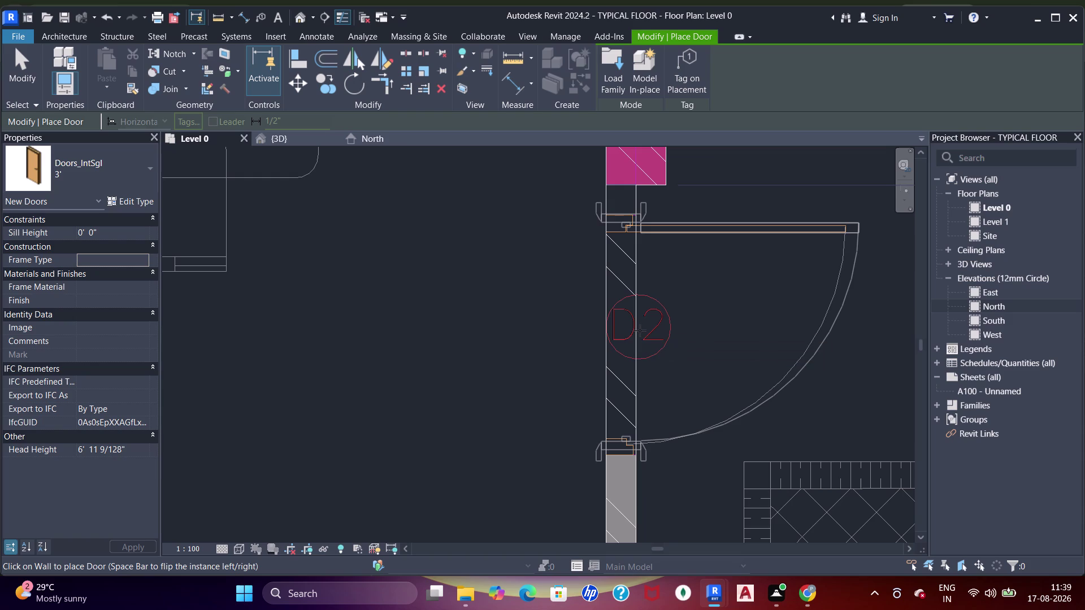
Pan and zoom around the plan to check both placed dining-area doors.
scroll(down, 3)
scroll(down, 3)
middle_drag(725, 296, 678, 310)
middle_drag(731, 317, 596, 322)
scroll(down, 3)
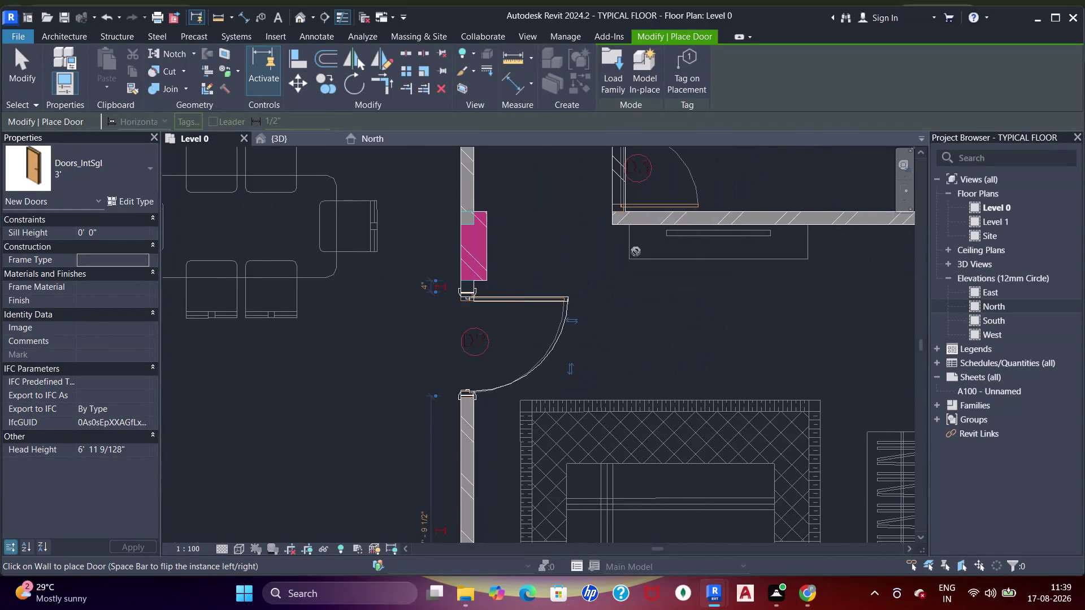
middle_drag(636, 257, 635, 349)
scroll(up, 3)
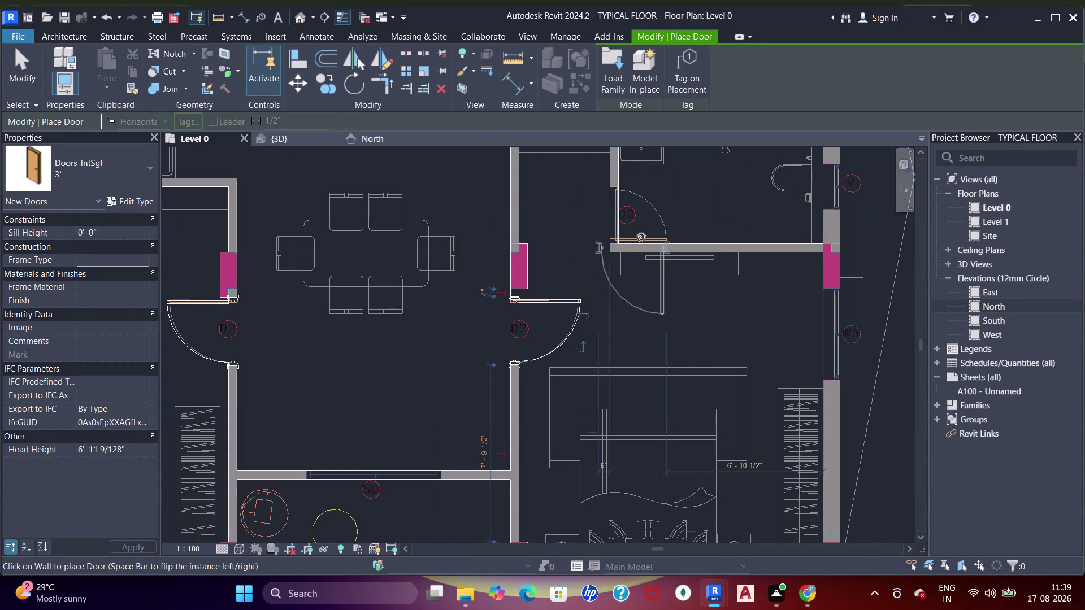
scroll(down, 3)
Pan the plan over to the neighbouring left unit's wall openings.
middle_drag(667, 304, 699, 203)
scroll(down, 3)
middle_drag(691, 308, 717, 251)
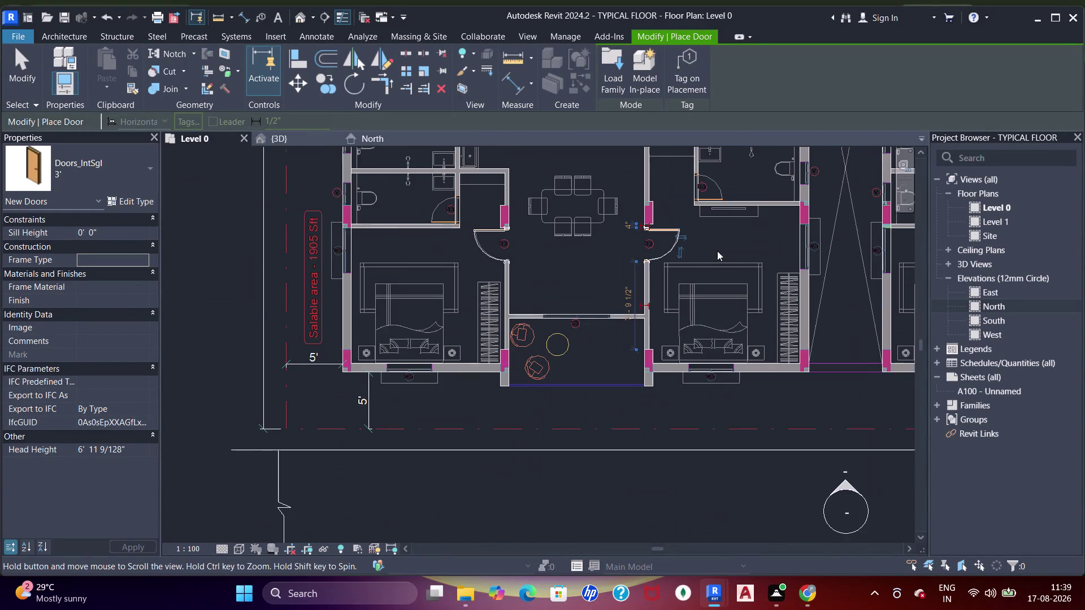
scroll(up, 3)
middle_drag(747, 324, 562, 392)
middle_drag(752, 329, 690, 372)
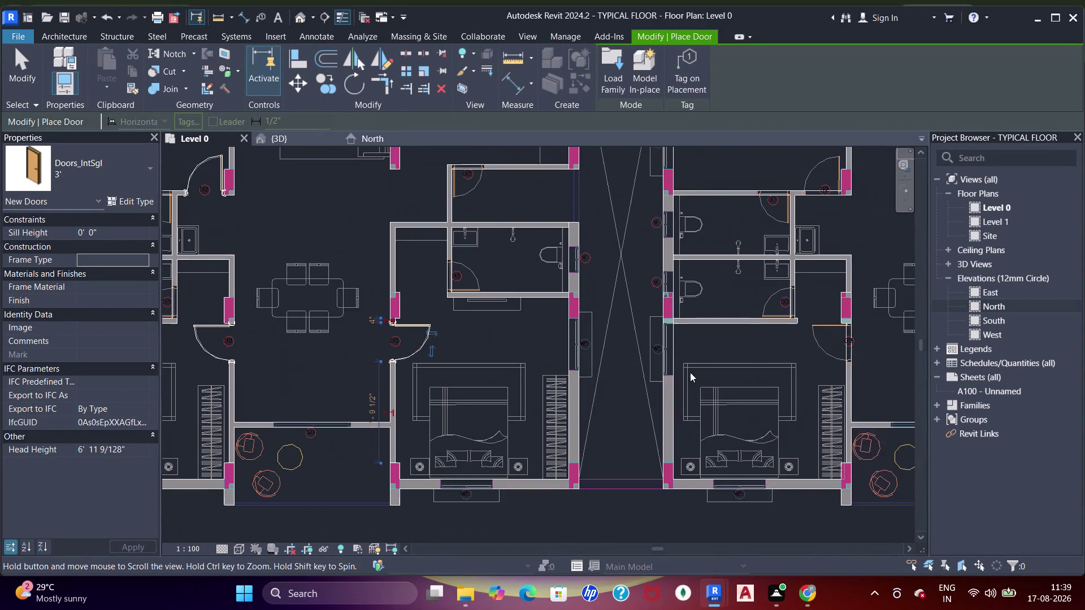
middle_drag(761, 353, 656, 361)
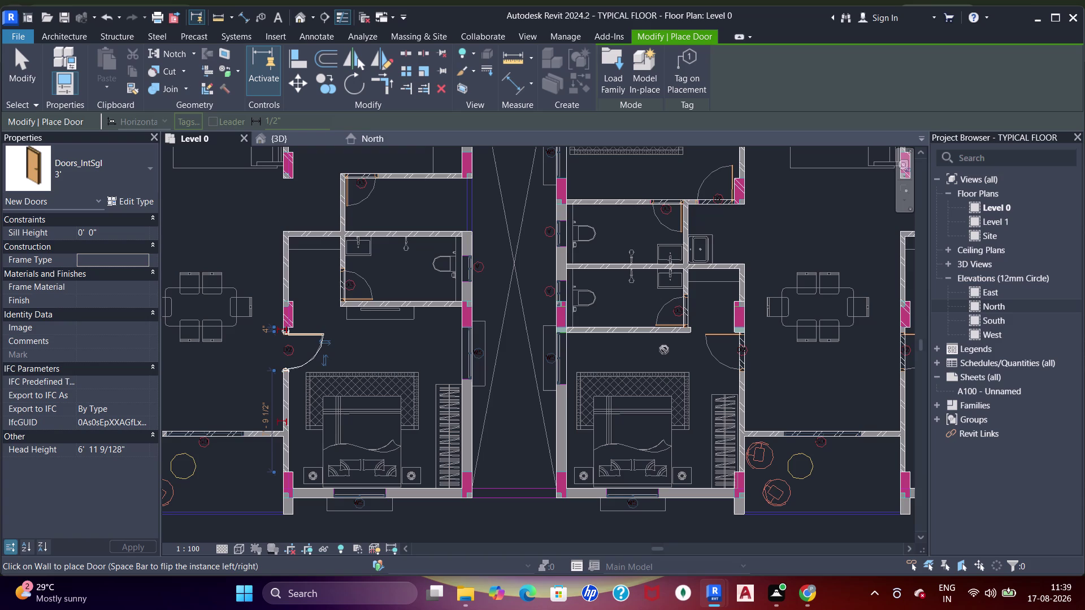